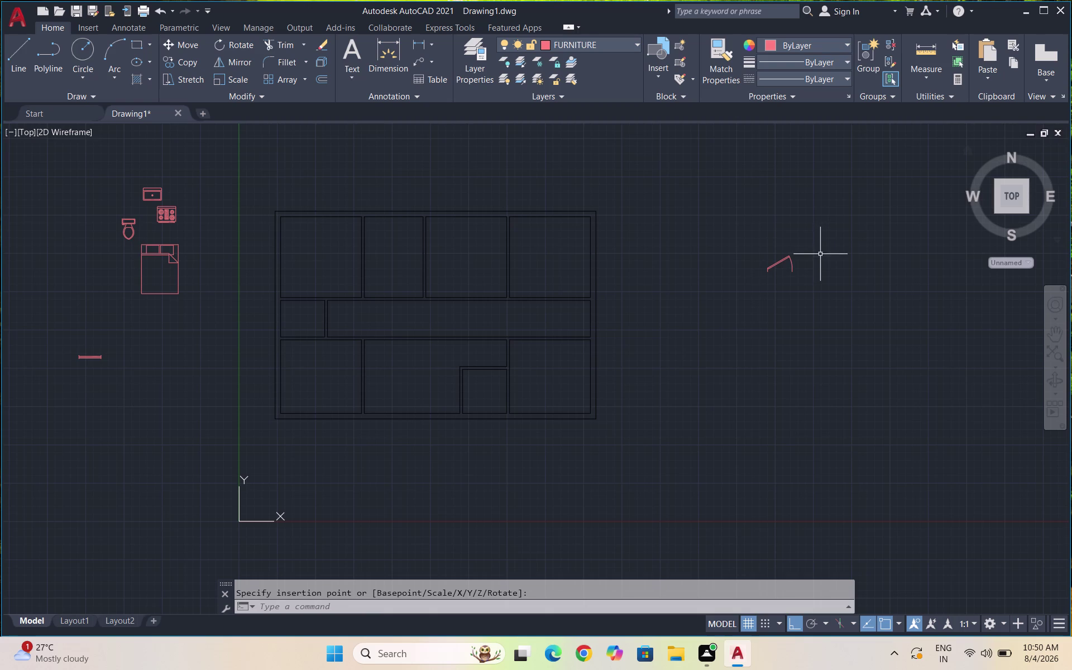
Rotate the tilted door symbol so it stands upright.
scroll(up, 3)
drag(833, 300, 780, 262)
click(714, 239)
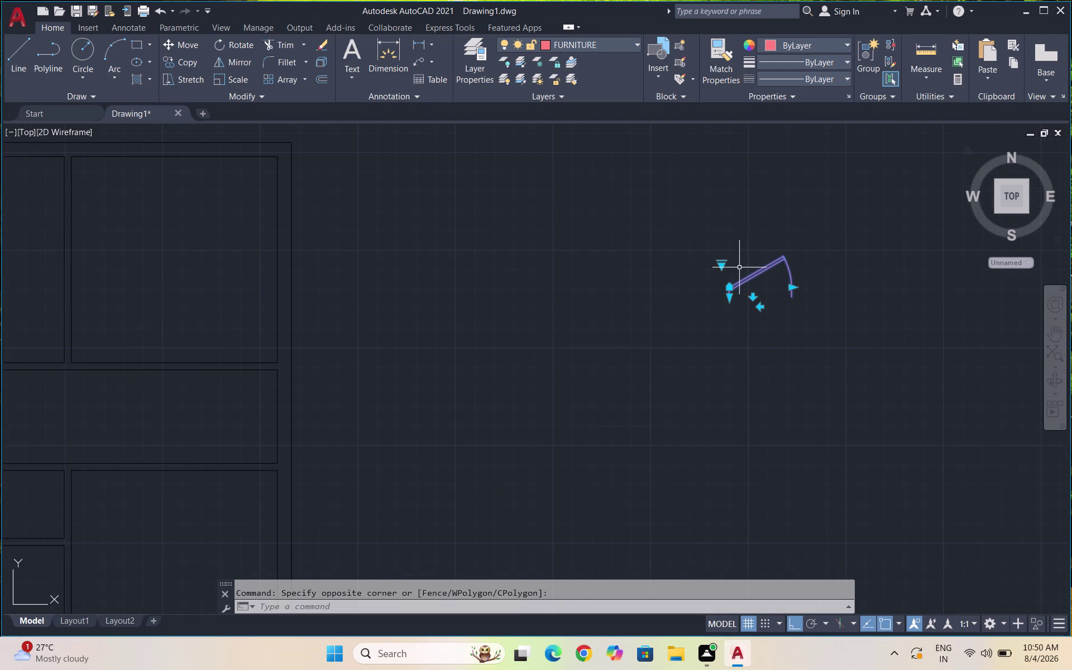
click(724, 265)
click(780, 319)
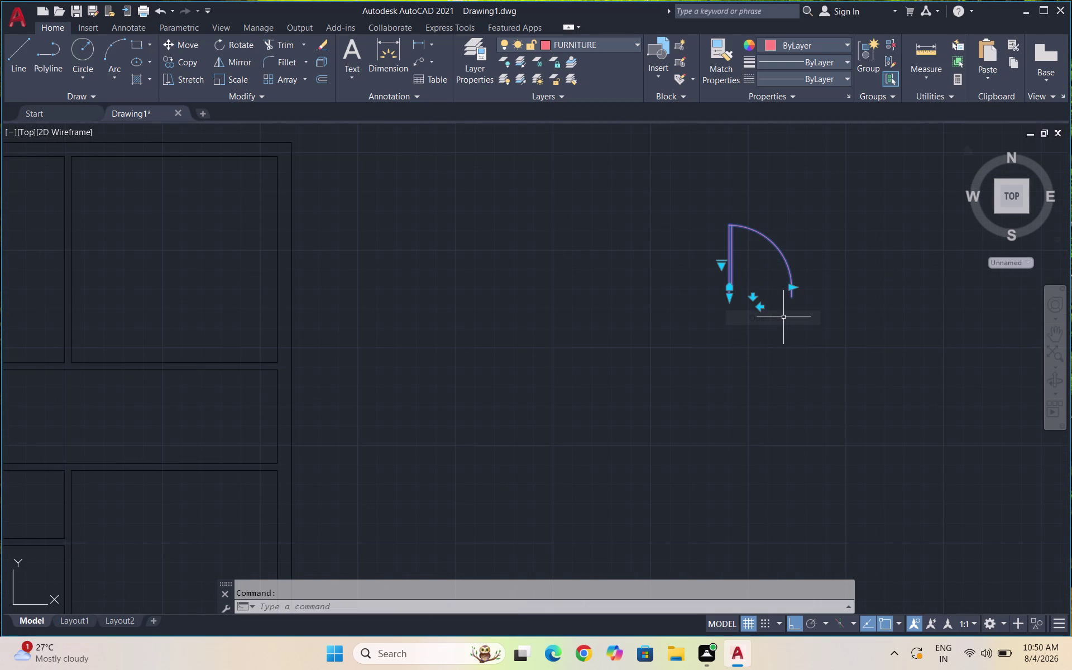
key(Escape)
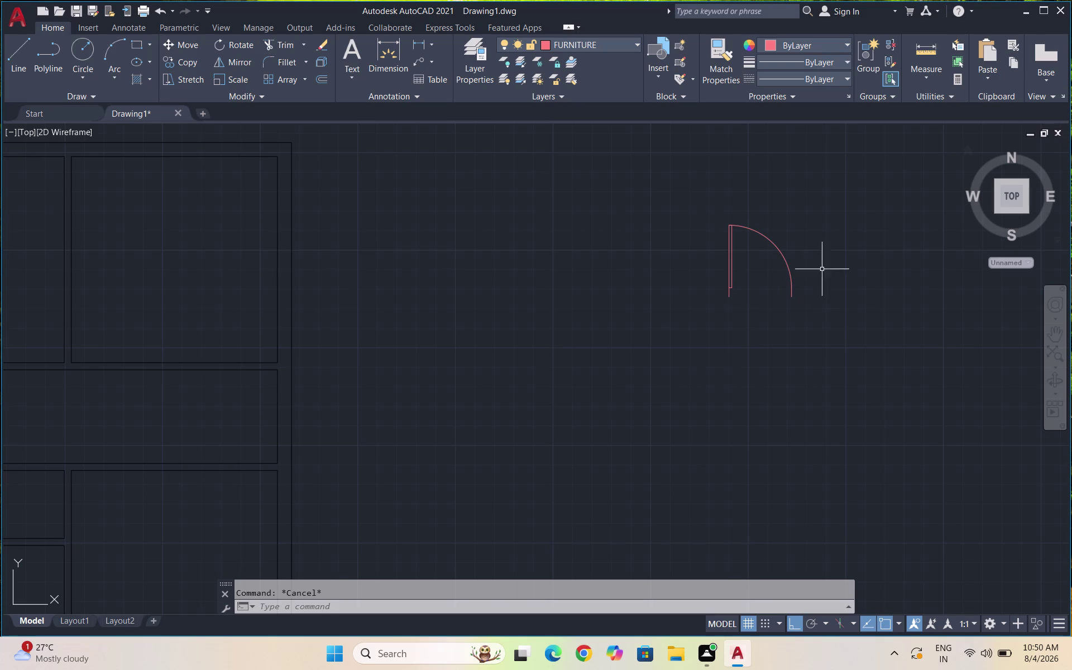
Measure the door's current width with MEASUREGEOM.
click(928, 50)
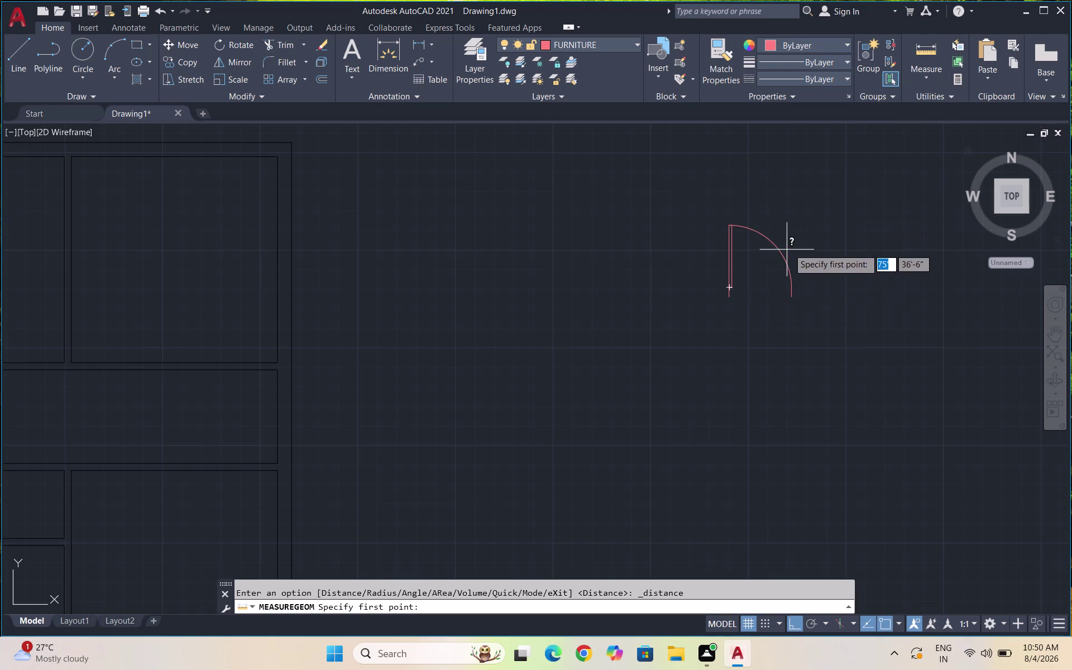
click(934, 79)
click(923, 98)
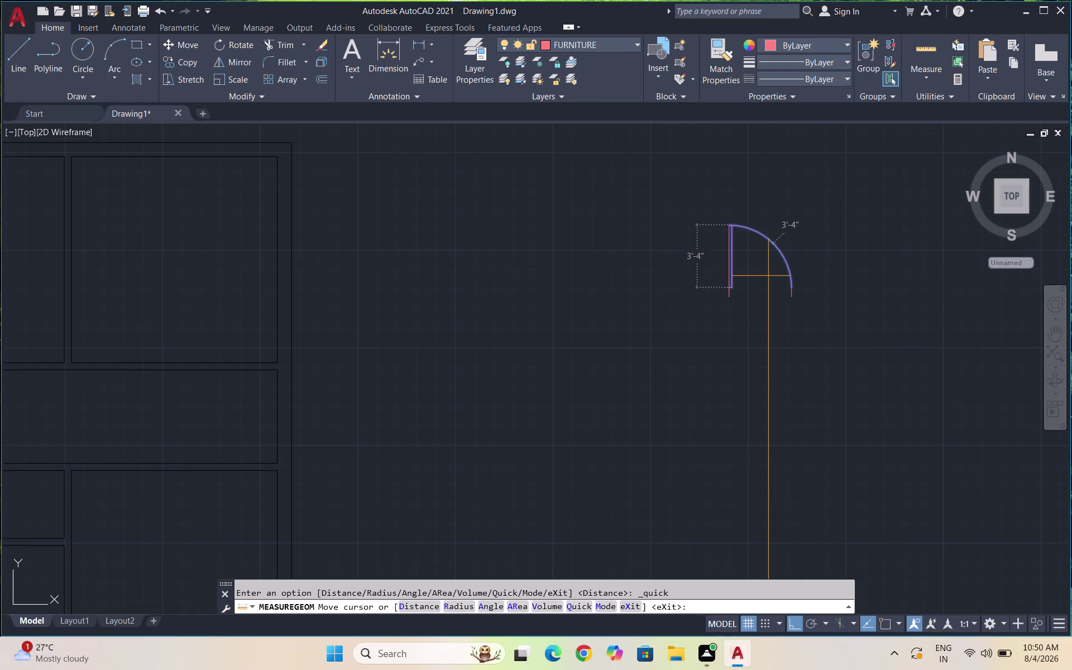
key(Escape)
Scale the door by reference, from hinge to arc end, to 3' and check the width.
click(777, 282)
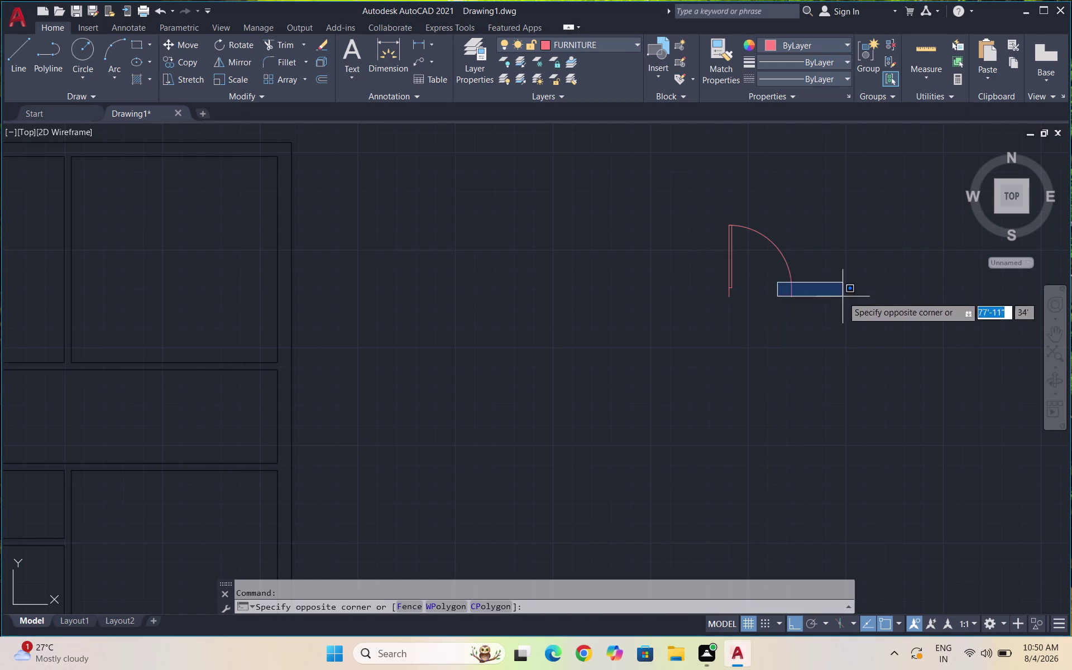
drag(763, 277, 754, 259)
drag(834, 300, 778, 256)
click(742, 217)
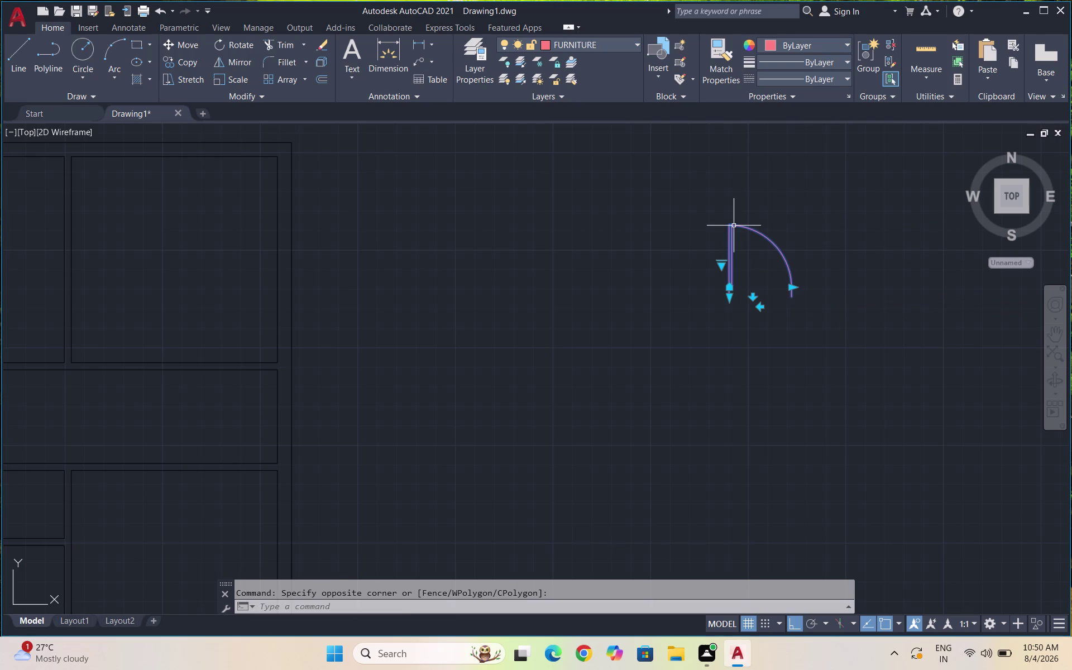
text(SC)
key(Return)
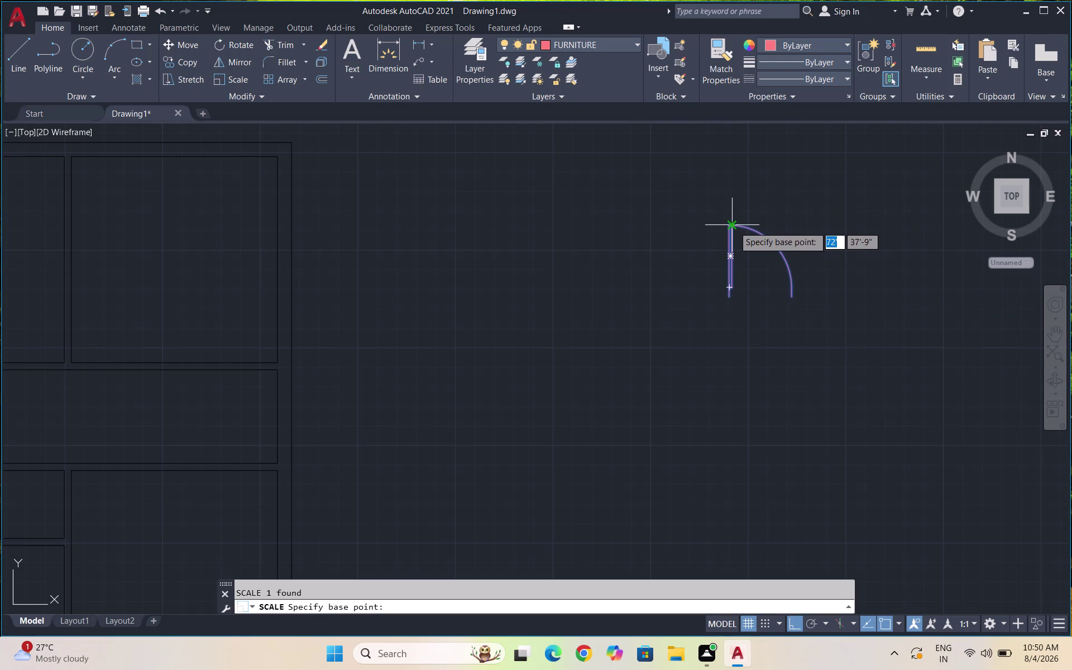
click(728, 300)
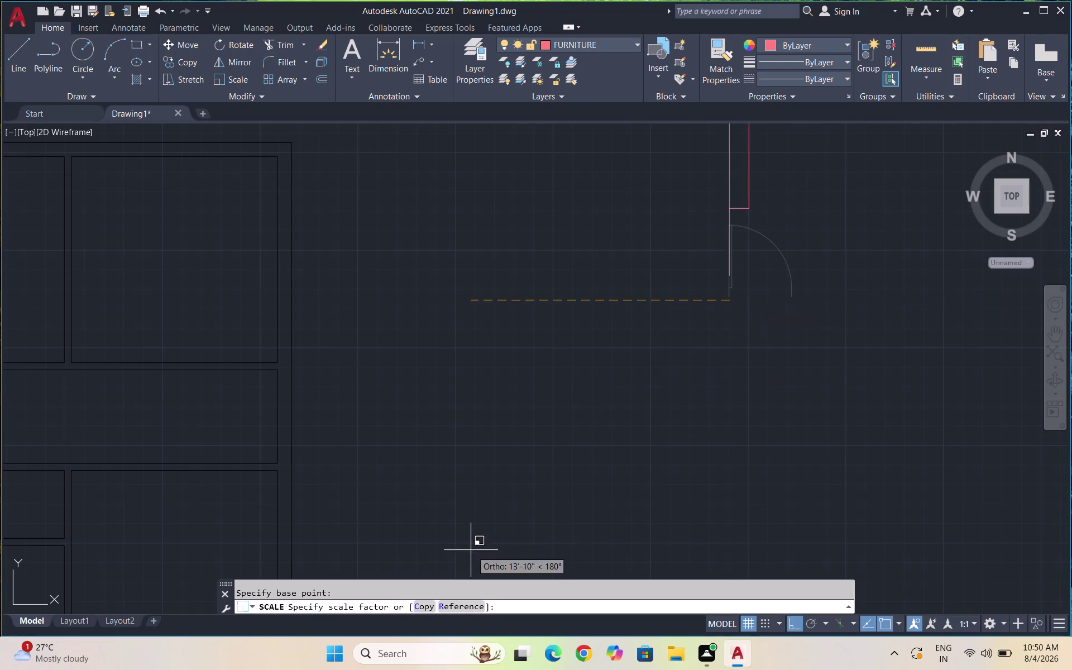
click(459, 603)
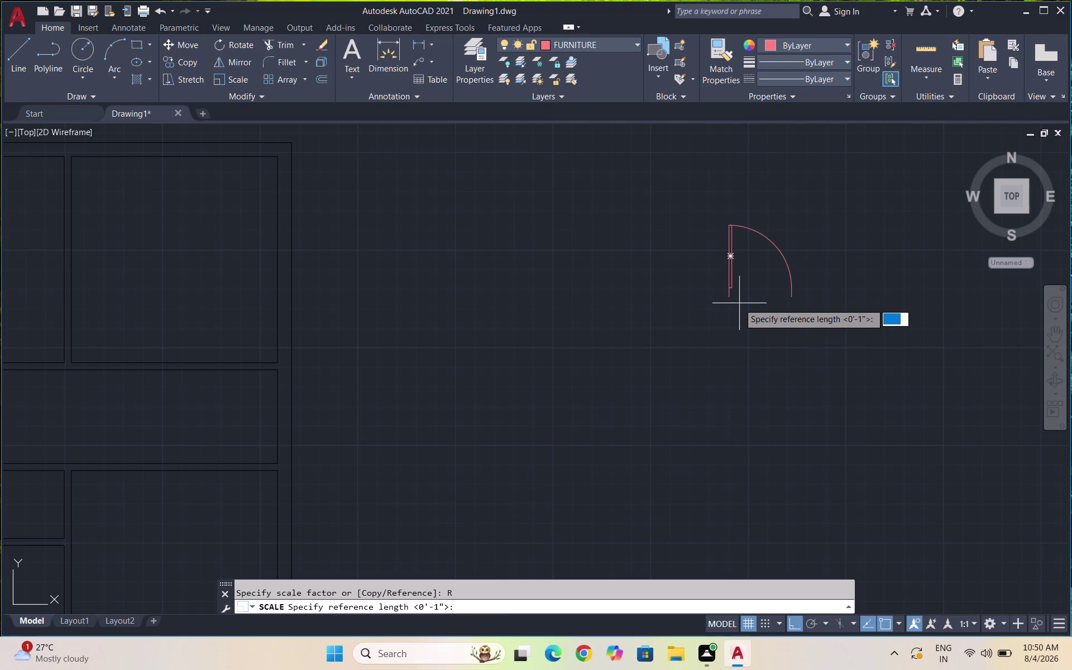
click(731, 298)
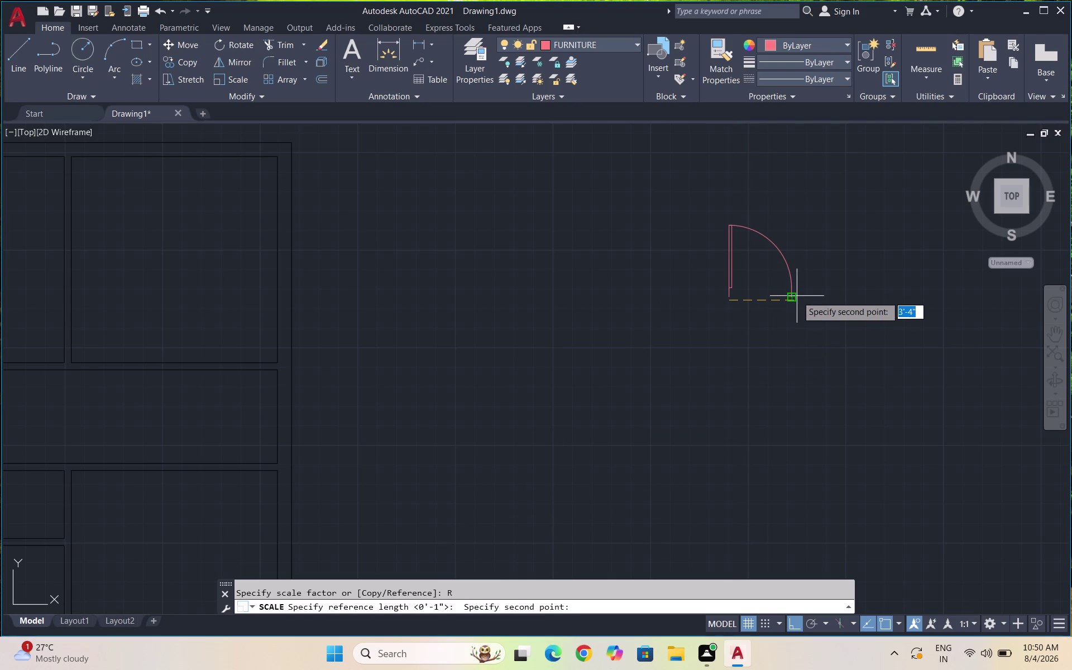
click(796, 296)
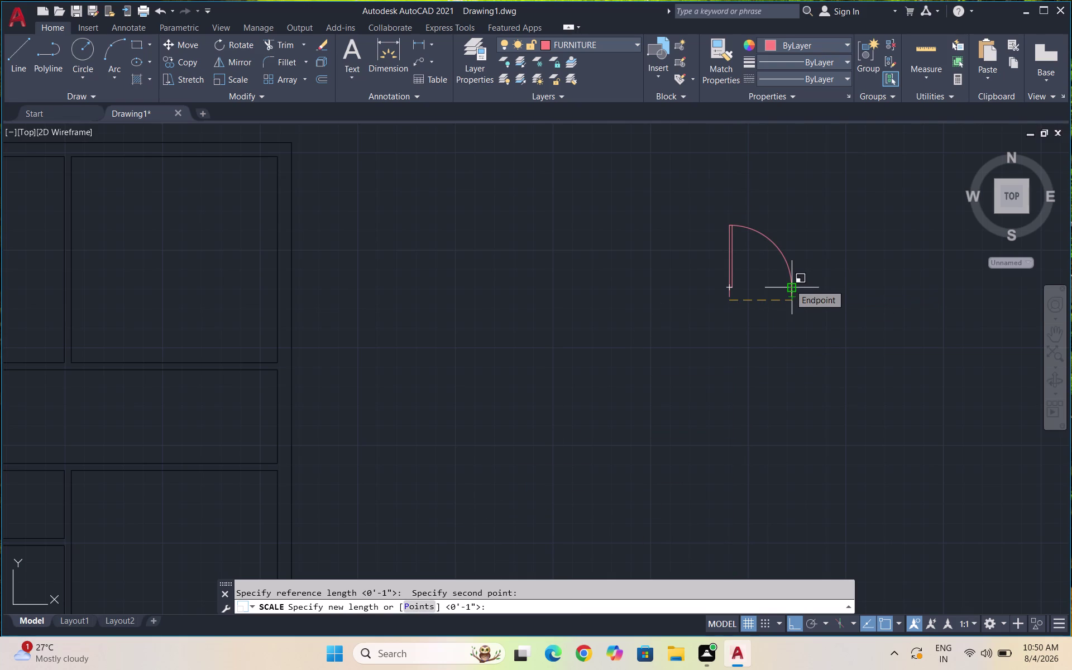
text(3')
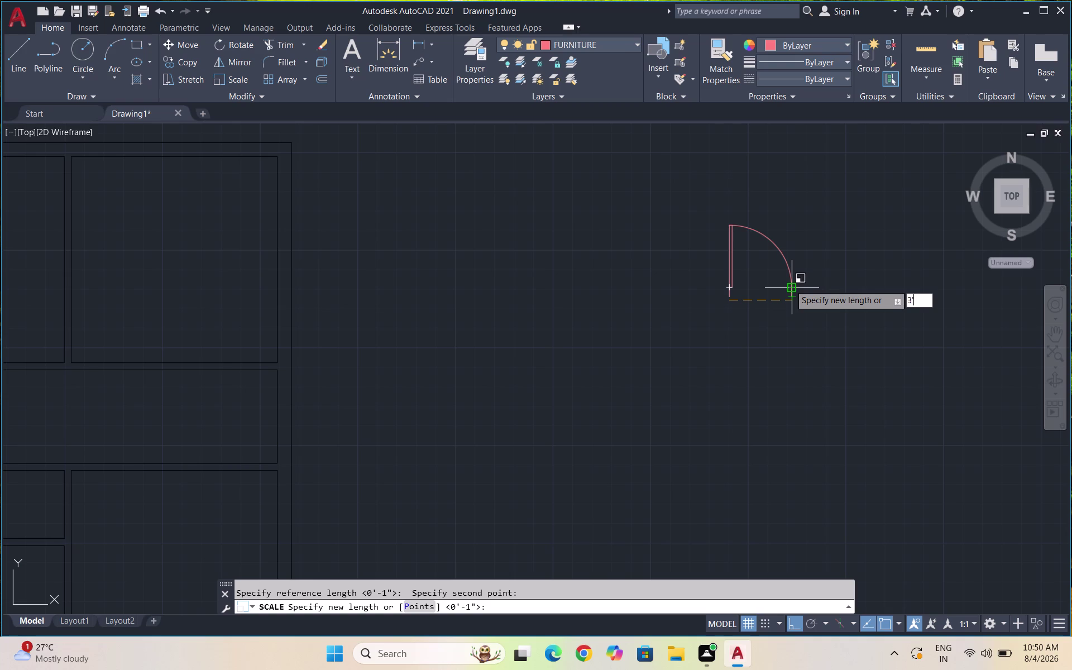
key(Return)
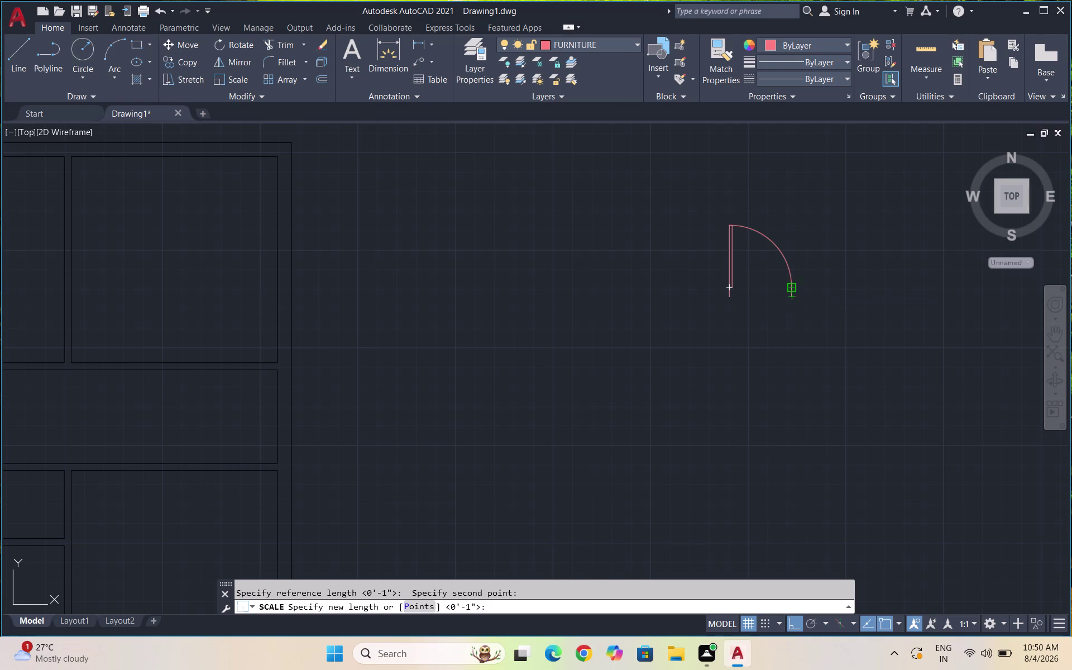
click(928, 62)
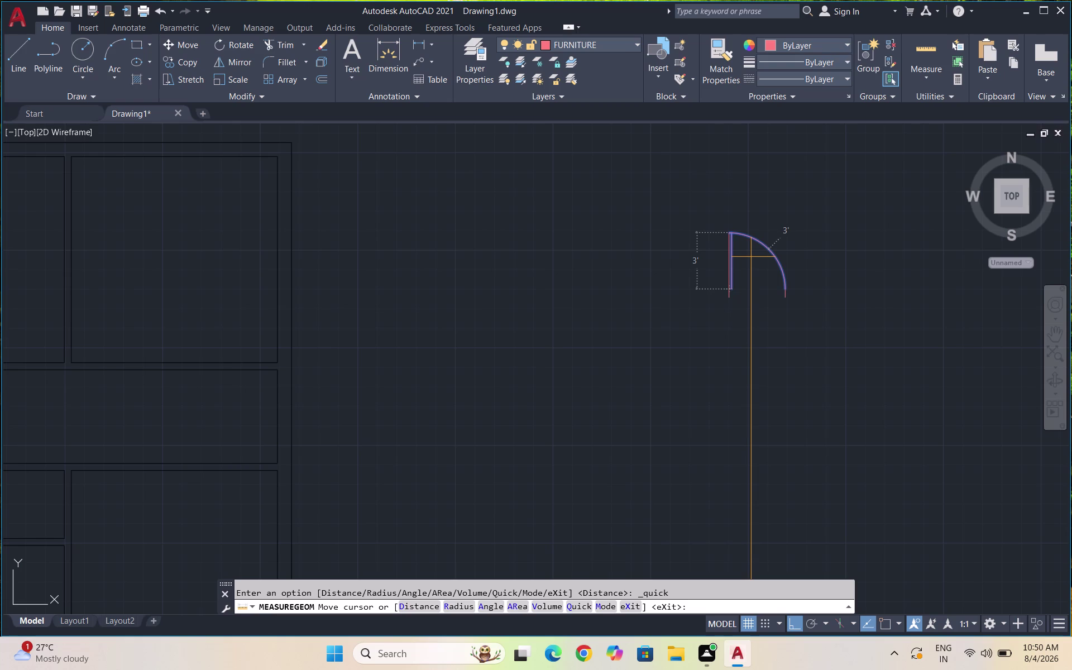
key(Escape)
drag(817, 316, 782, 282)
click(712, 222)
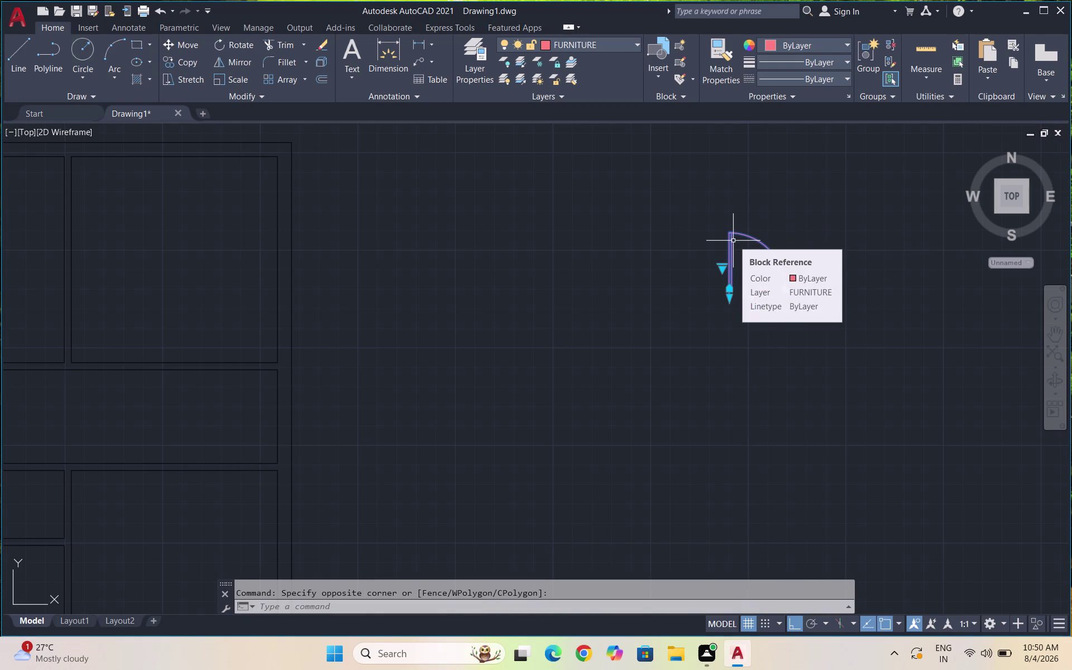
text(SC)
key(Return)
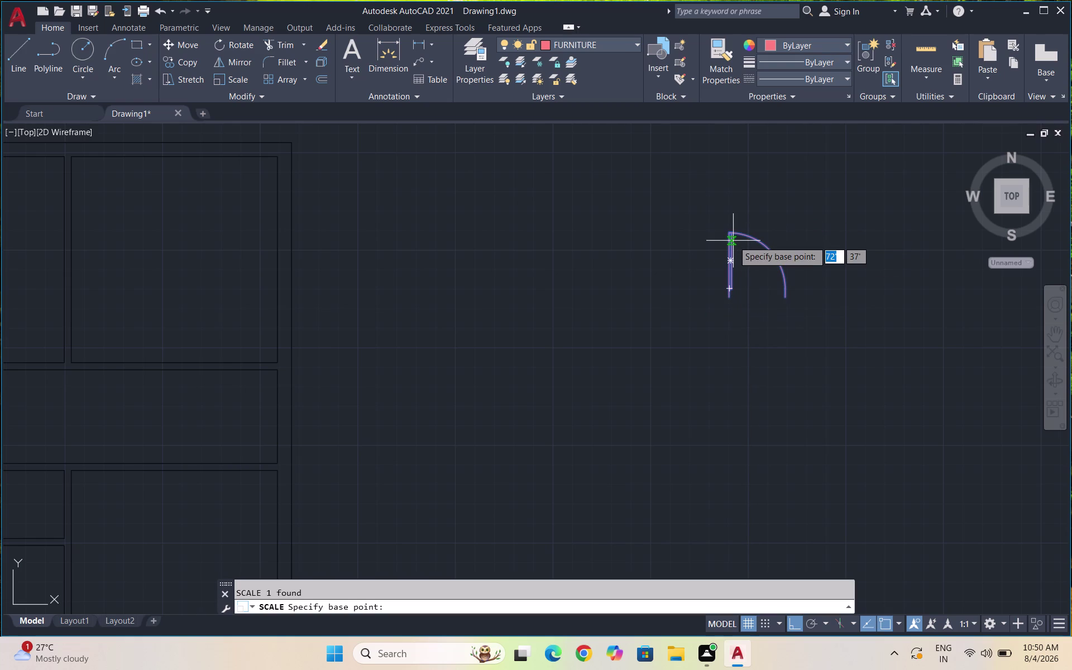
click(729, 300)
click(473, 608)
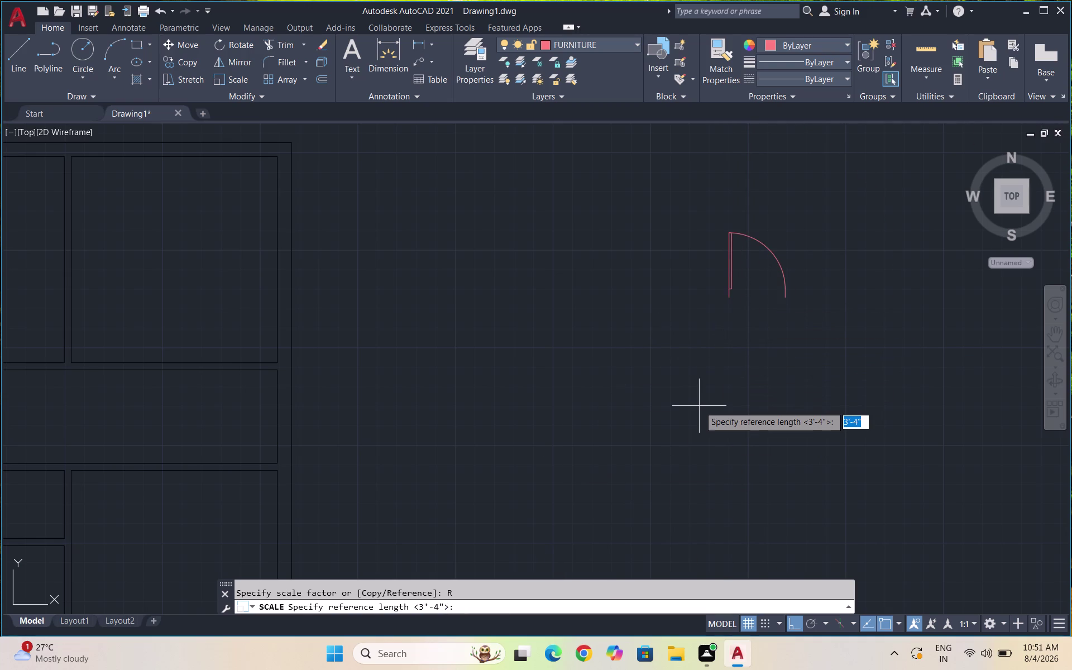
key(3)
key(apostrophe)
key(shift+asterisk)
key(7)
key(apostrophe)
key(Return)
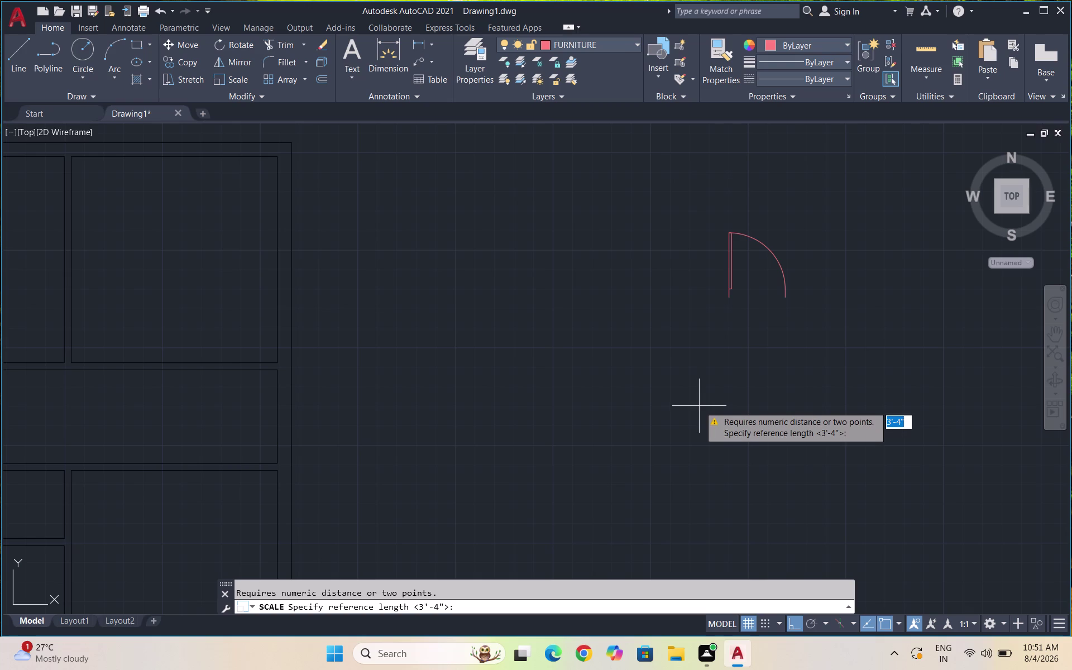
key(Escape)
drag(802, 319, 772, 295)
click(705, 228)
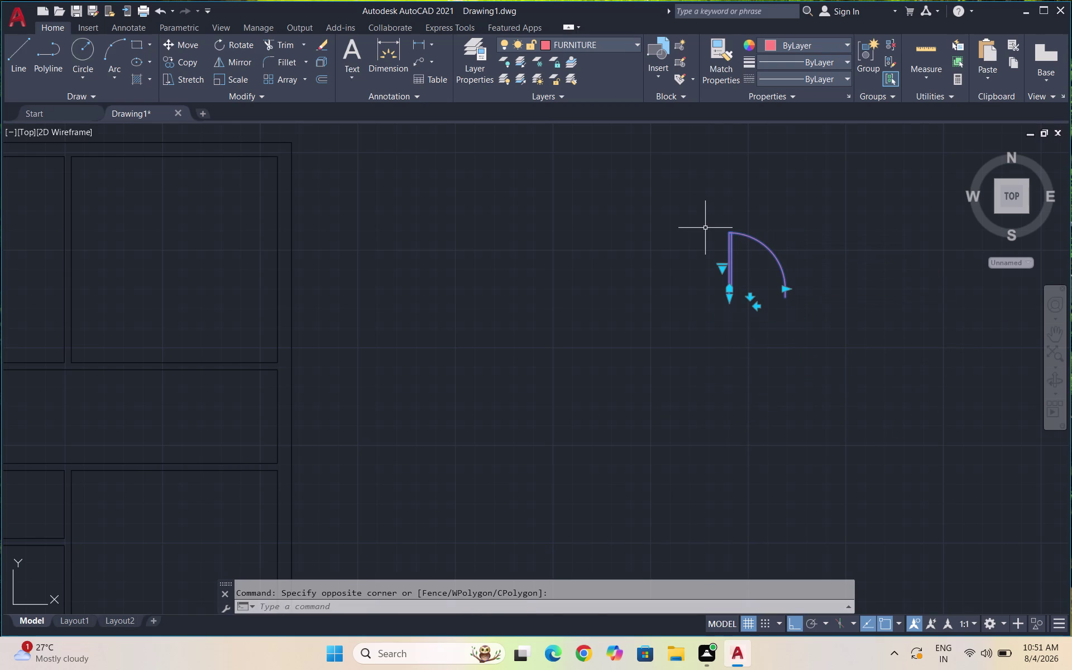
Copy the door to a spot left of the original.
text(CO)
key(Return)
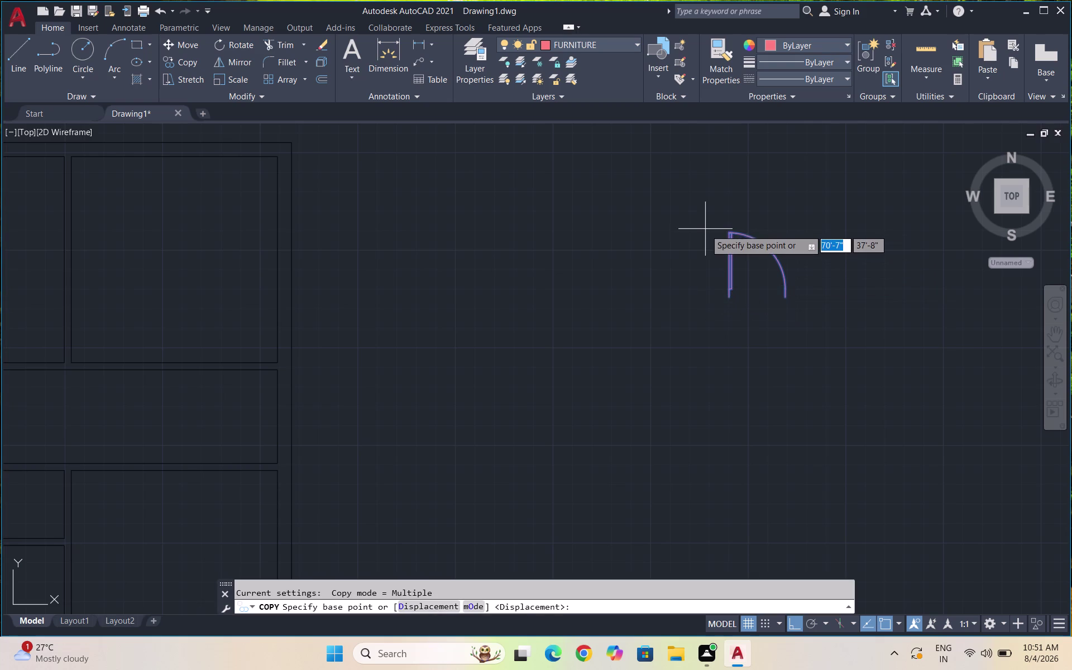
click(729, 298)
click(579, 289)
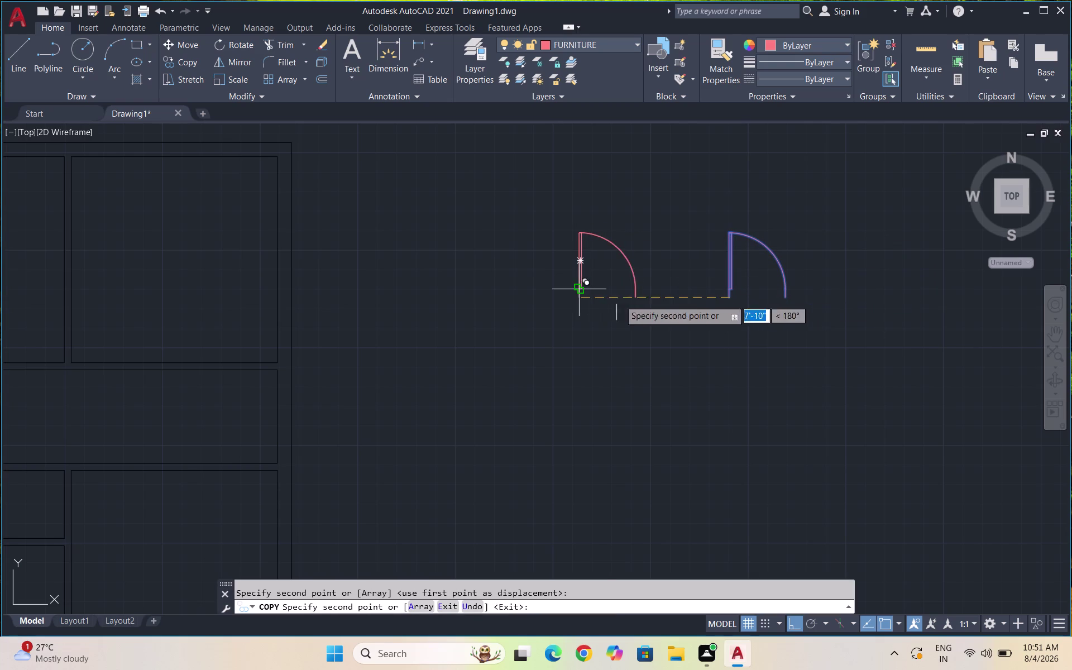
key(Escape)
Scale the door copy by reference, from hinge to arc end, to 2'6".
drag(668, 328, 576, 231)
click(514, 143)
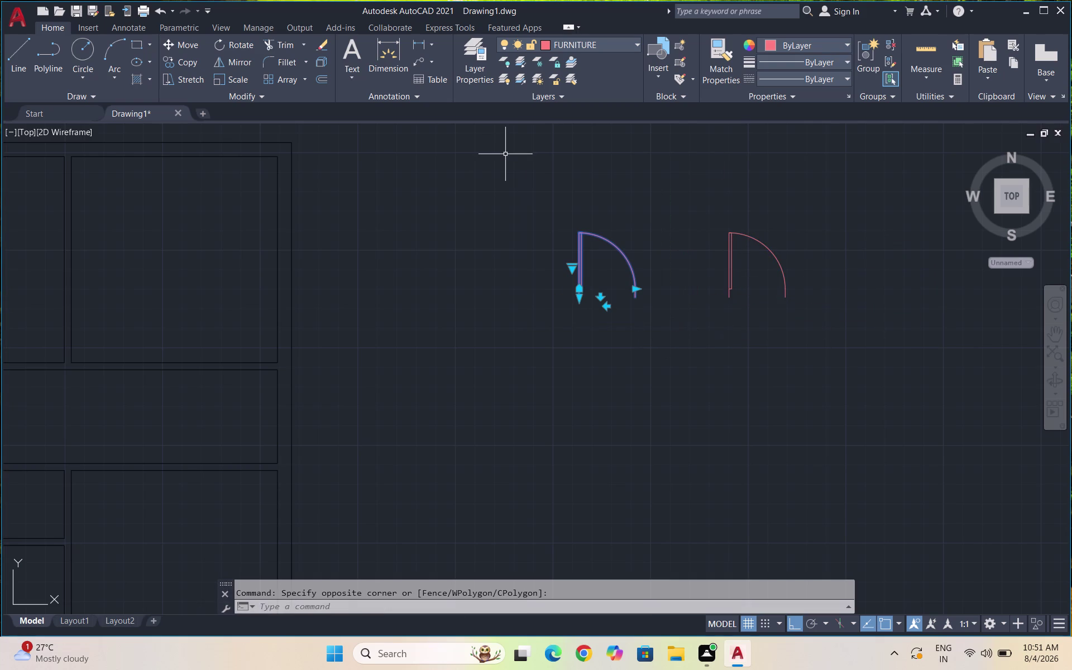
text(SC)
key(Return)
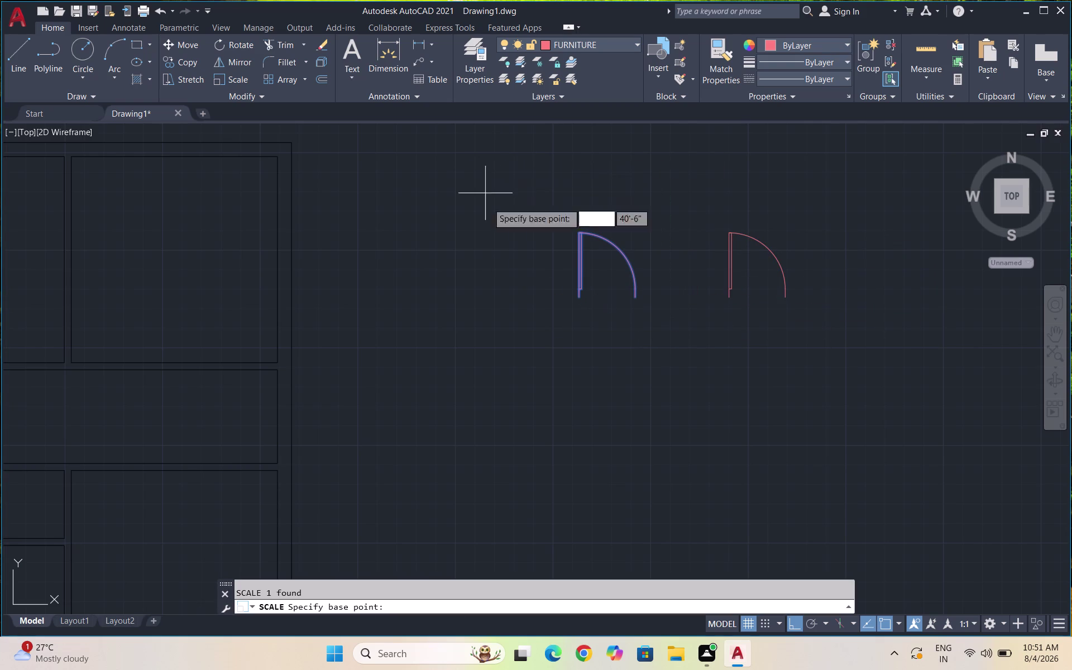
click(582, 296)
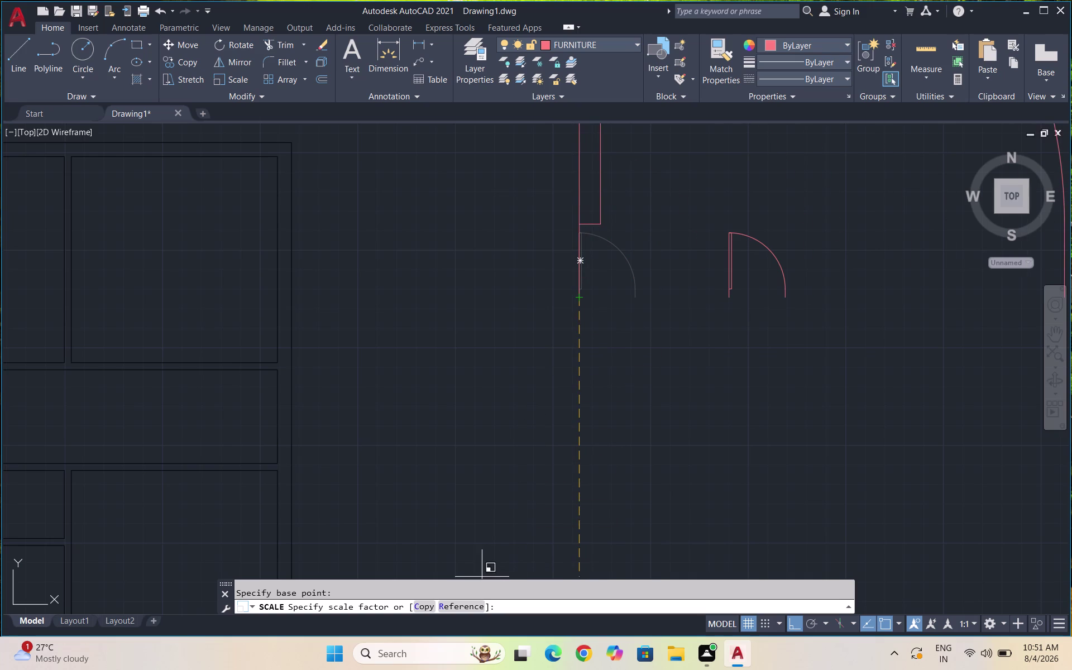
click(463, 605)
click(577, 297)
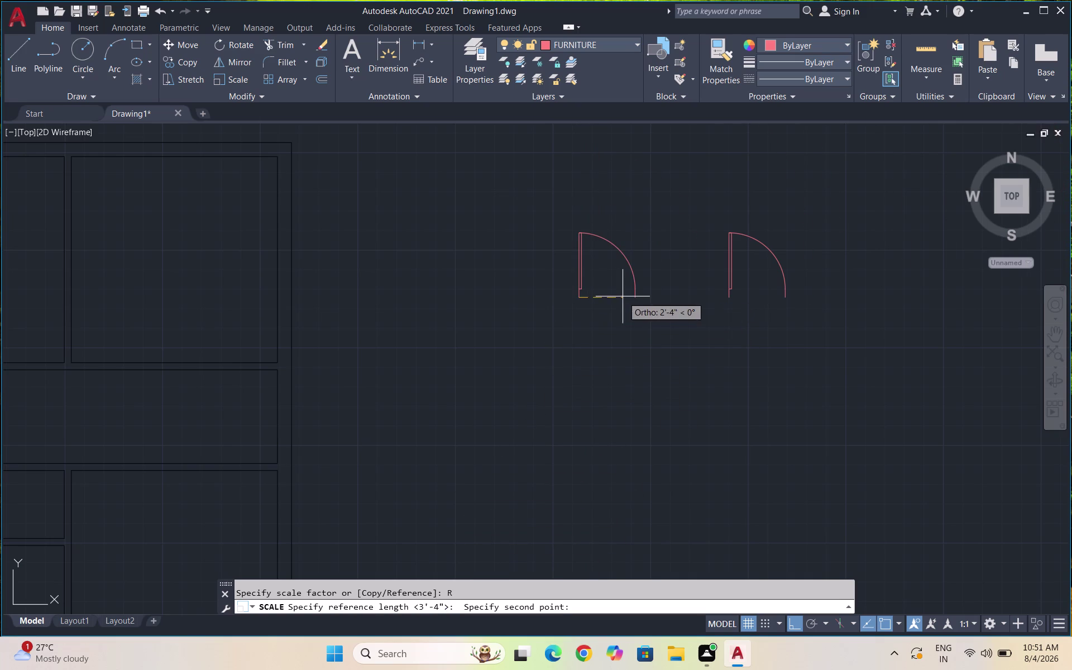
click(639, 298)
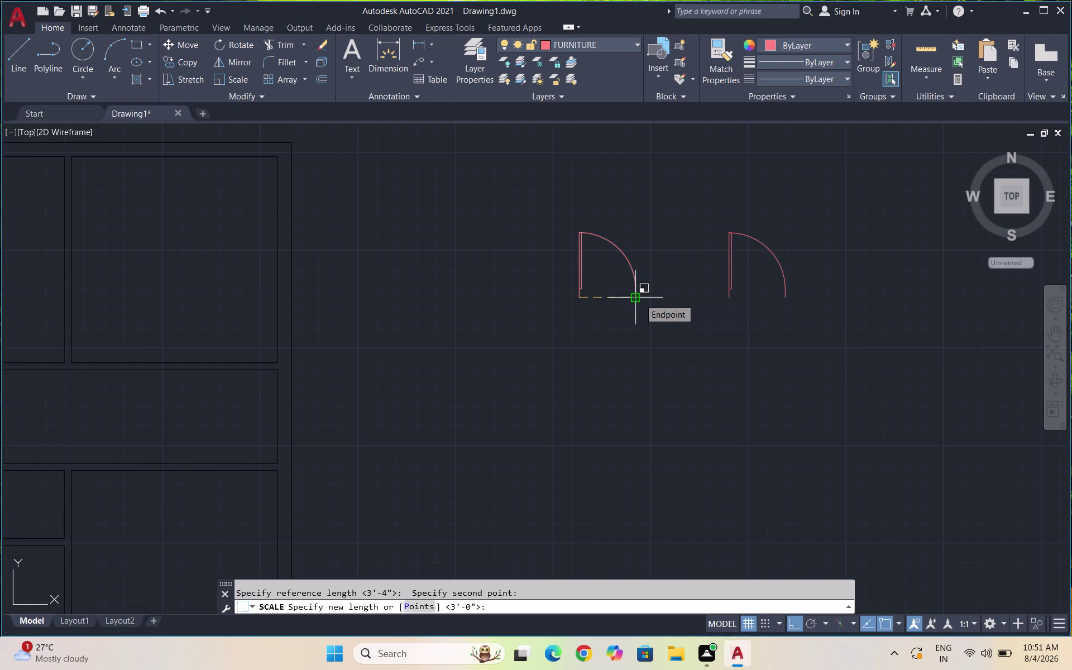
text(2'6")
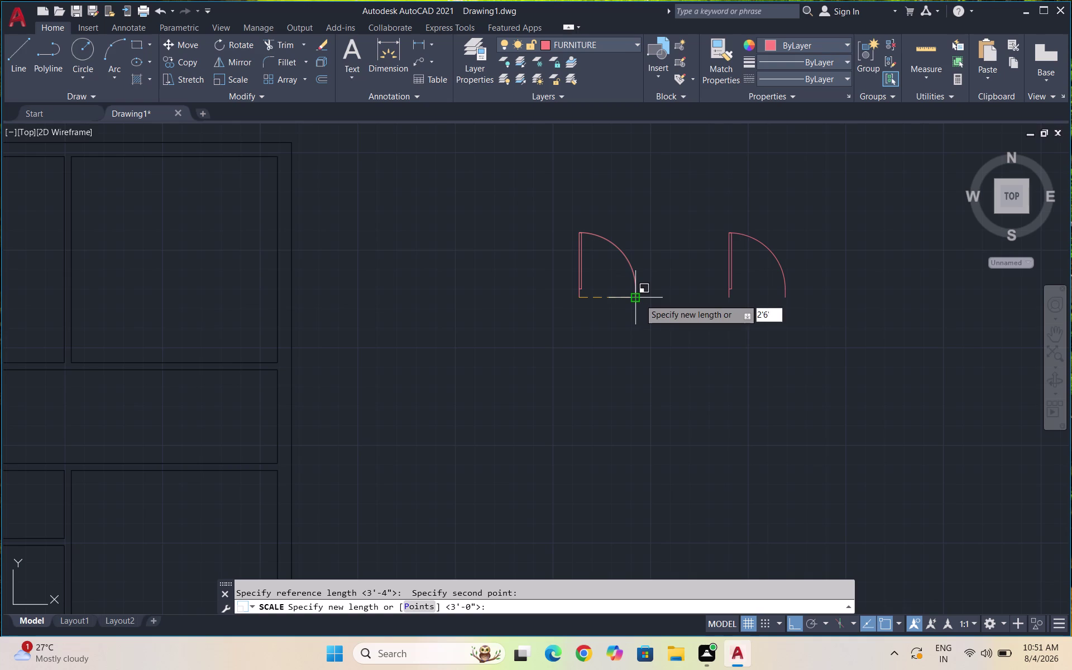
key(Return)
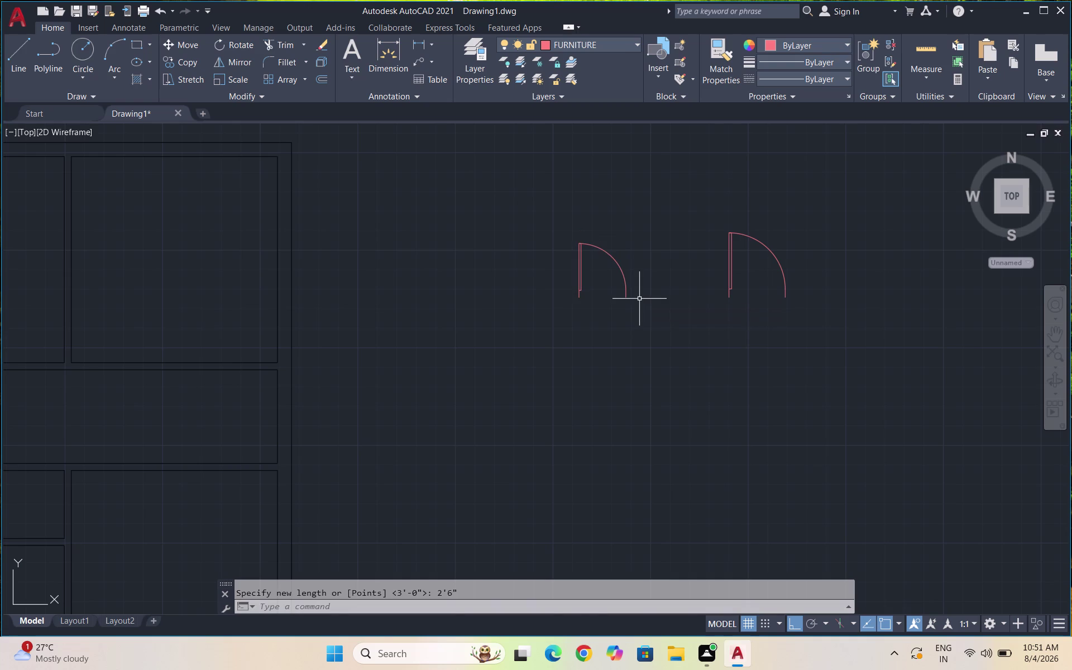
scroll(down, 3)
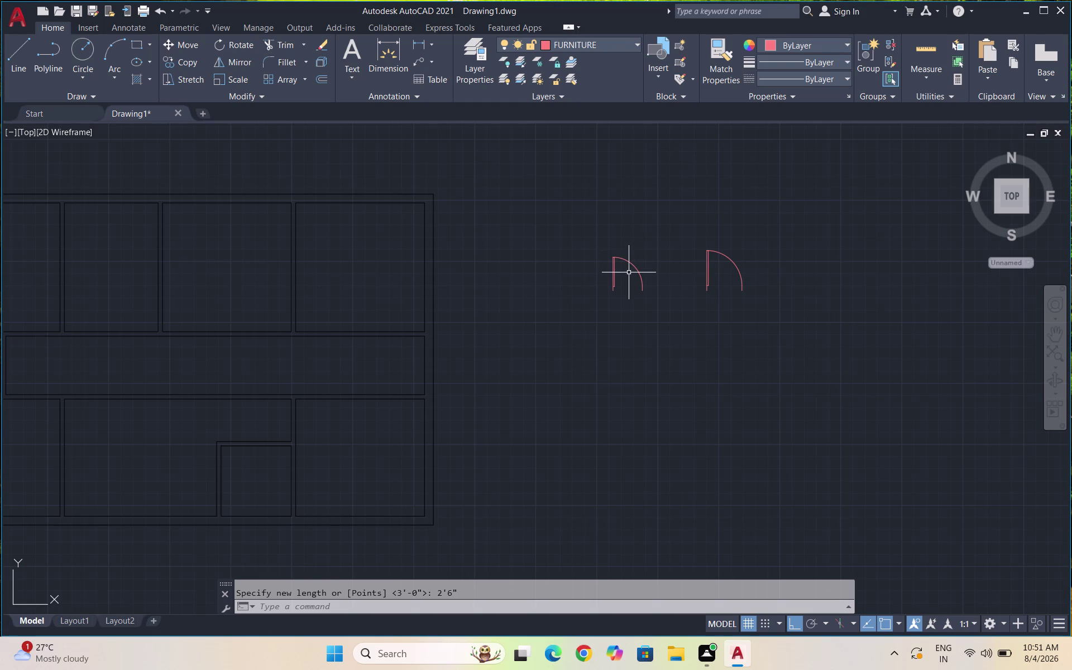
Mirror the smaller door about a vertical line, keeping the original.
click(648, 309)
click(595, 243)
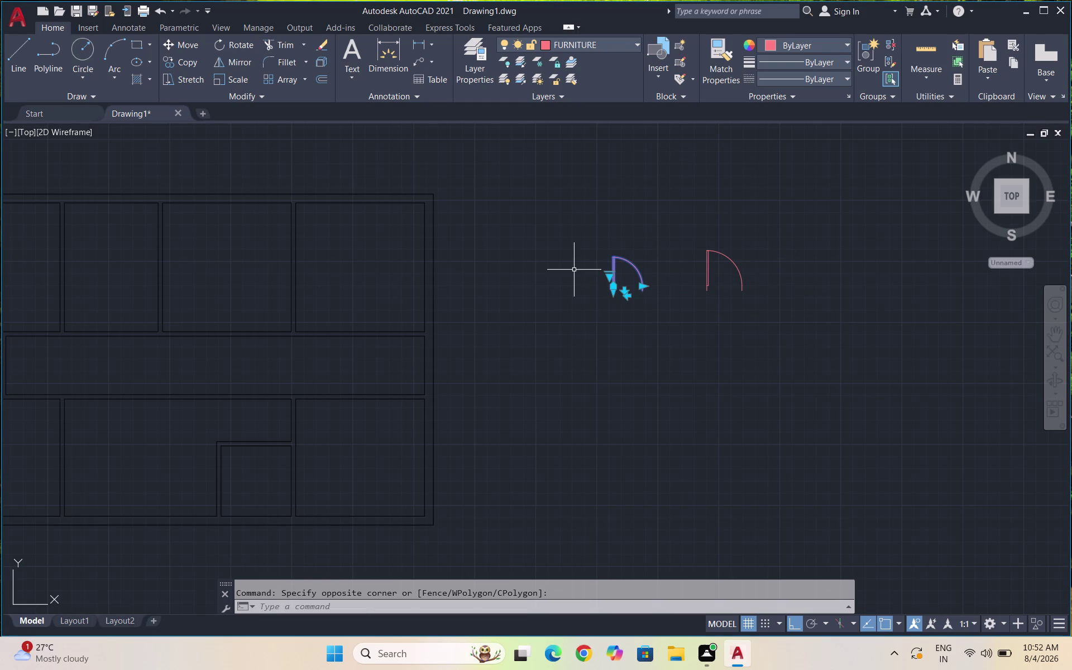
text(MI)
key(Return)
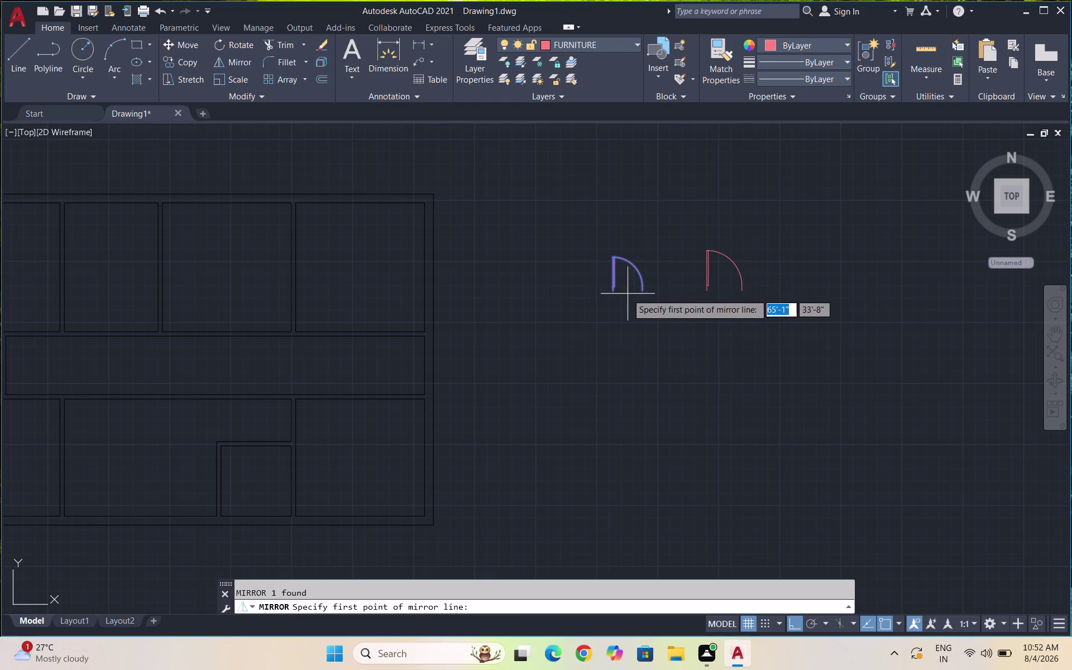
click(609, 291)
click(609, 257)
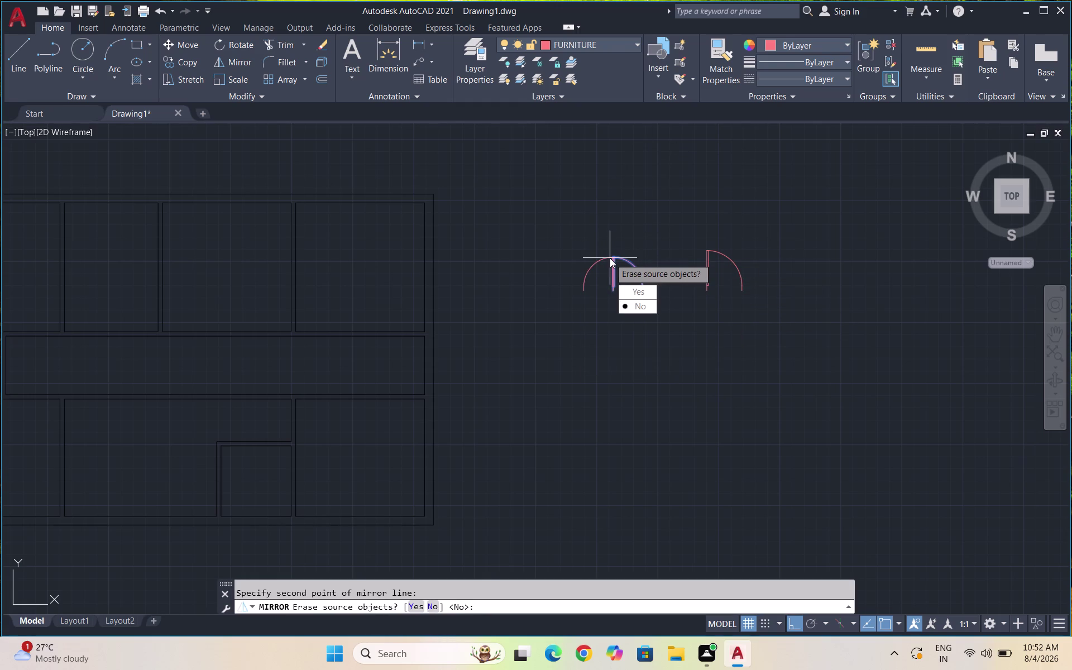
drag(625, 303, 609, 258)
drag(599, 271, 597, 266)
Move the mirrored door below the other two door symbols.
click(583, 249)
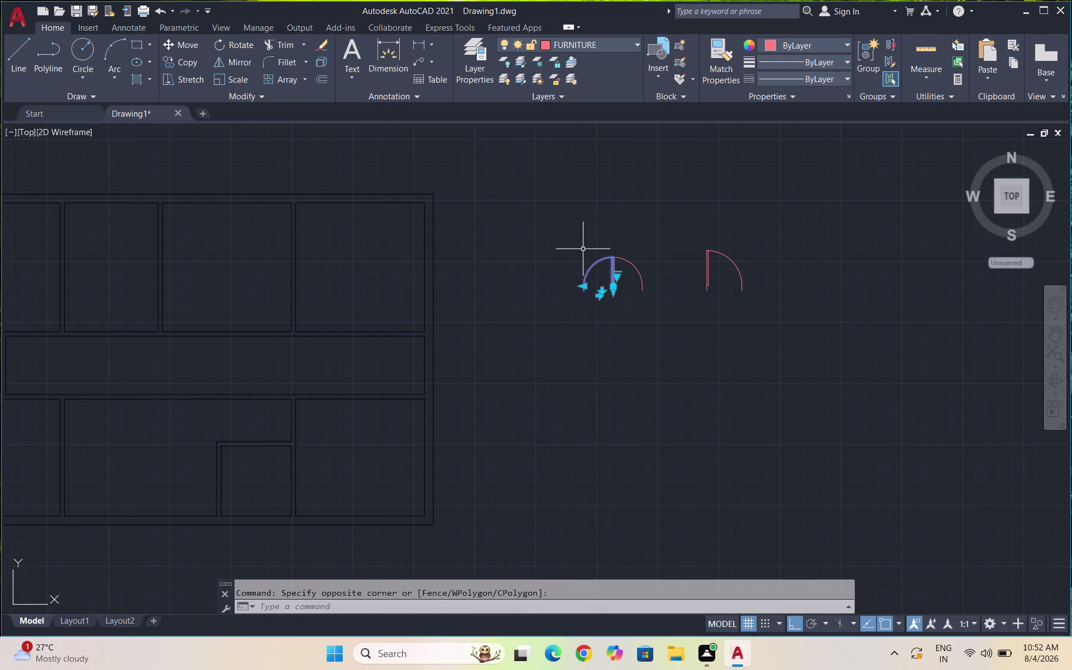
key(m)
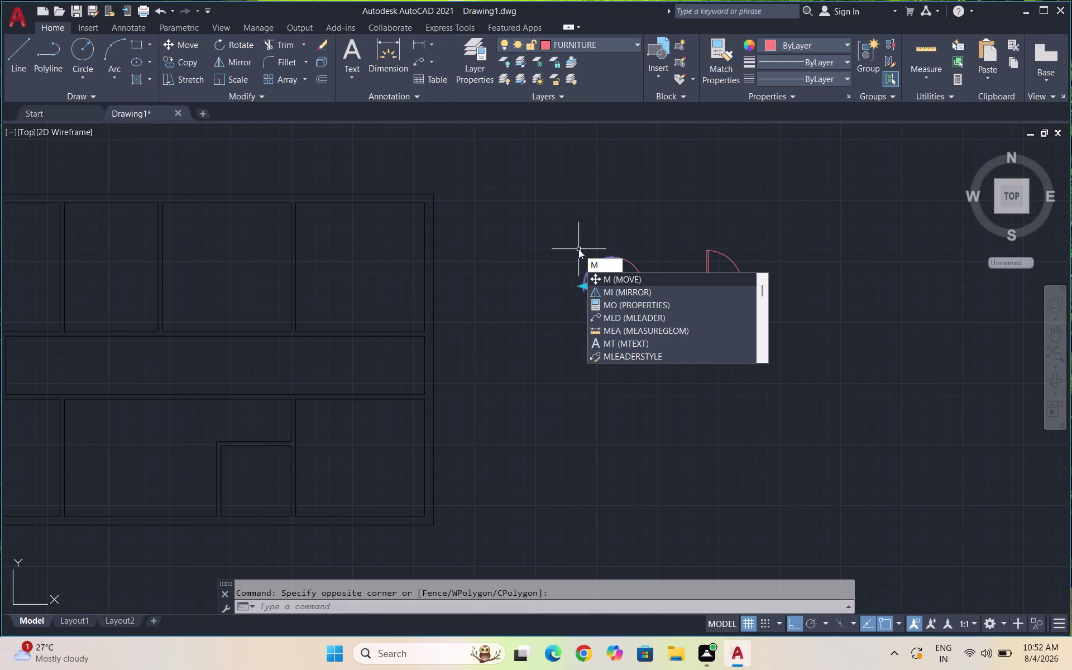
key(Return)
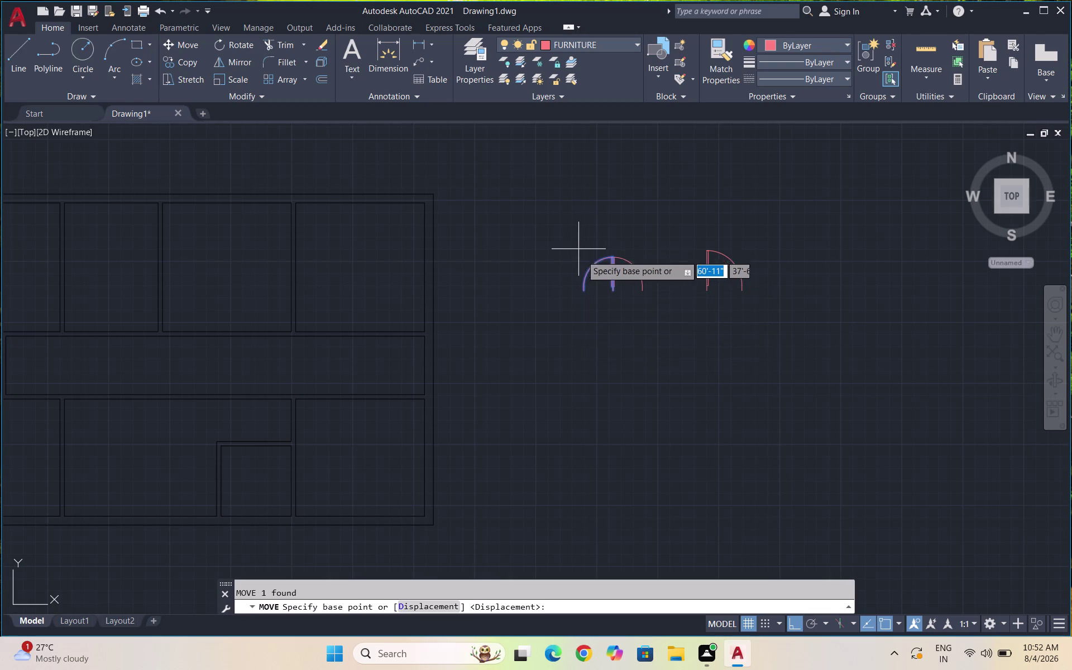
scroll(up, 3)
drag(647, 275, 654, 268)
scroll(down, 3)
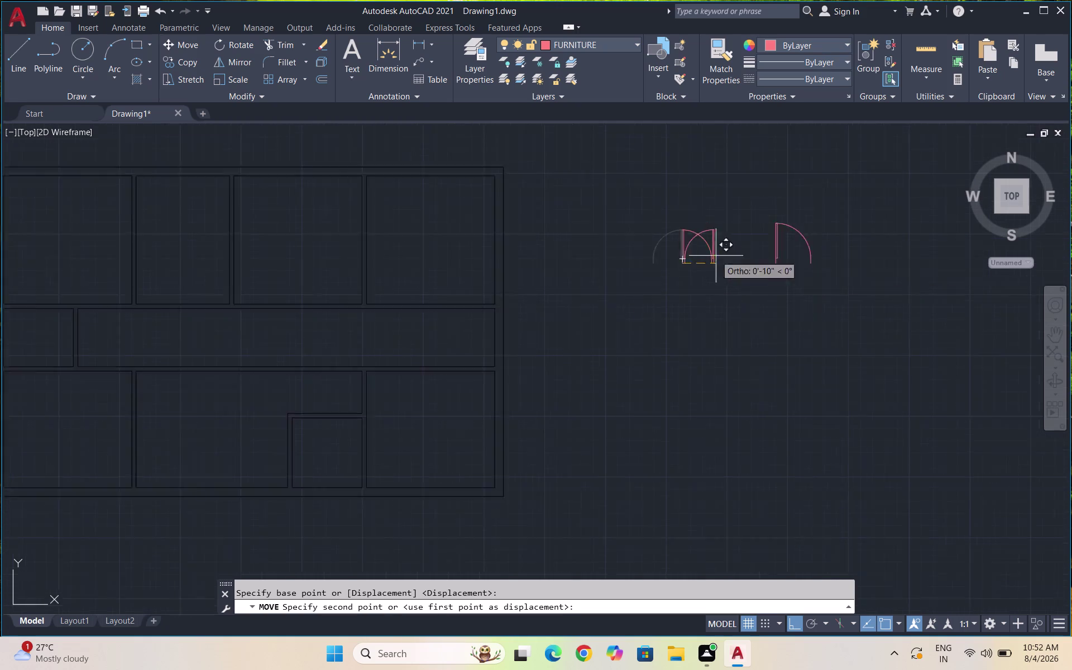
scroll(down, 3)
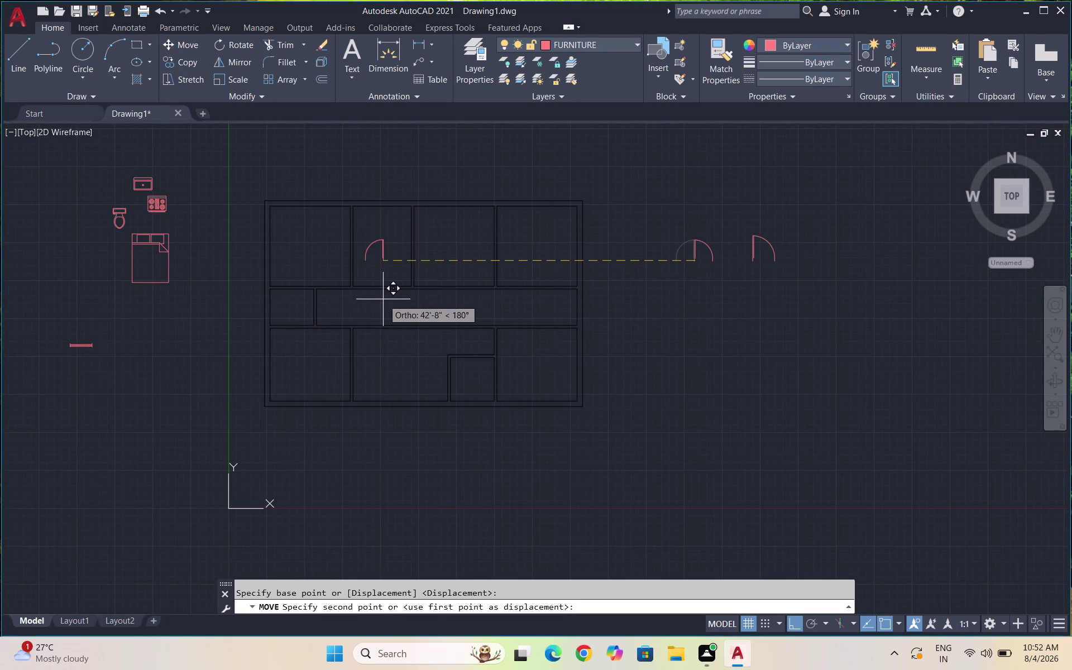
click(680, 320)
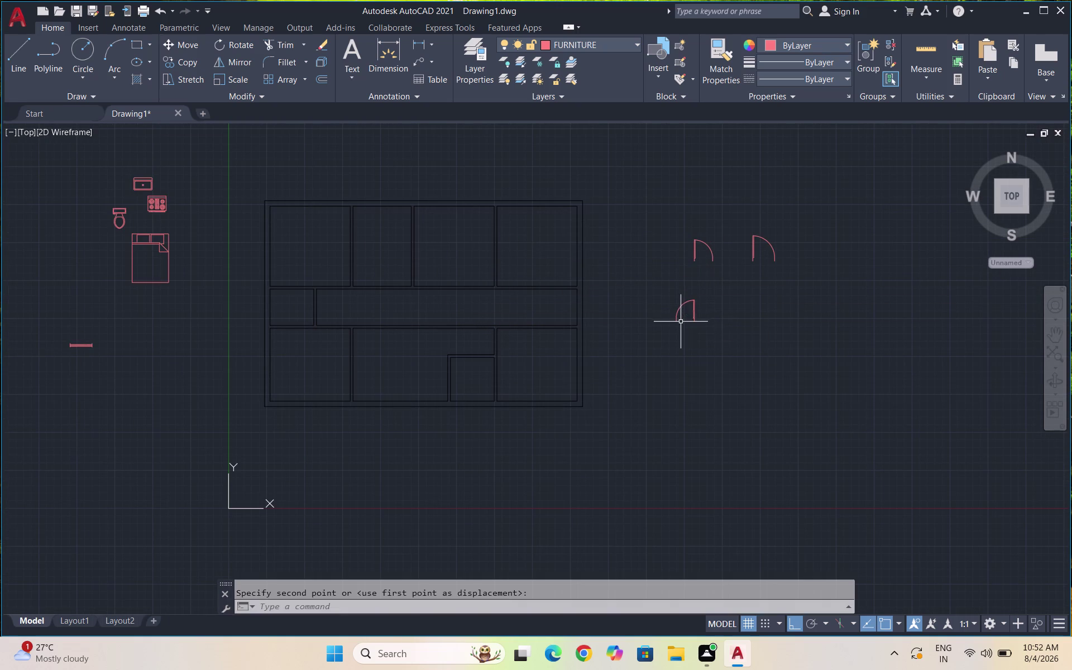
drag(773, 332, 743, 335)
Put the three door swings on layer D.
click(671, 206)
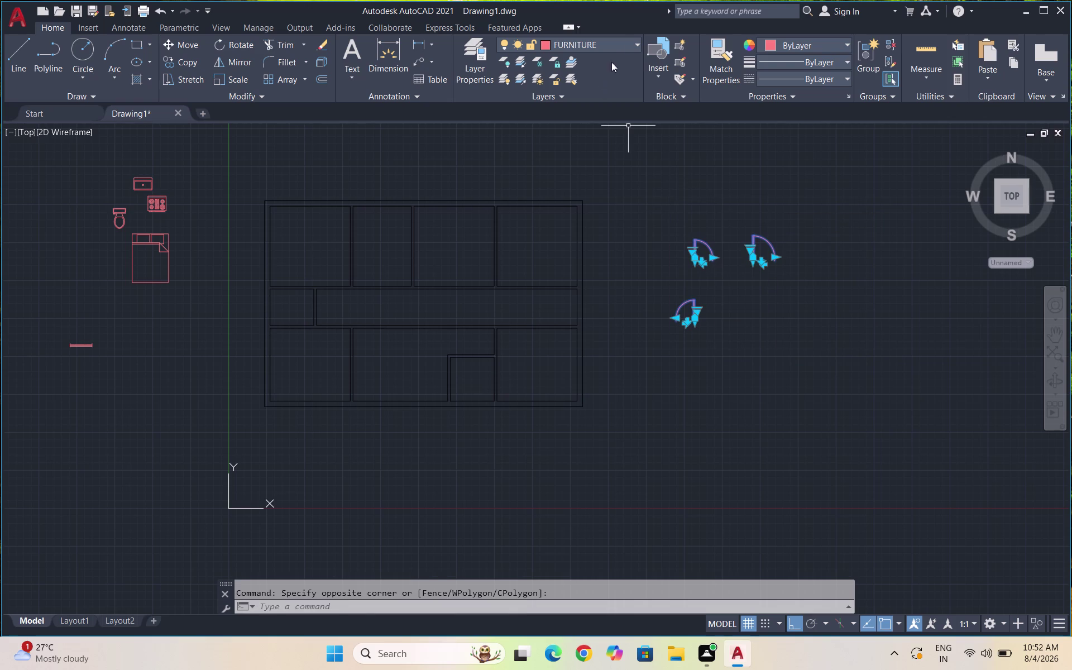
click(630, 36)
click(611, 42)
click(611, 42)
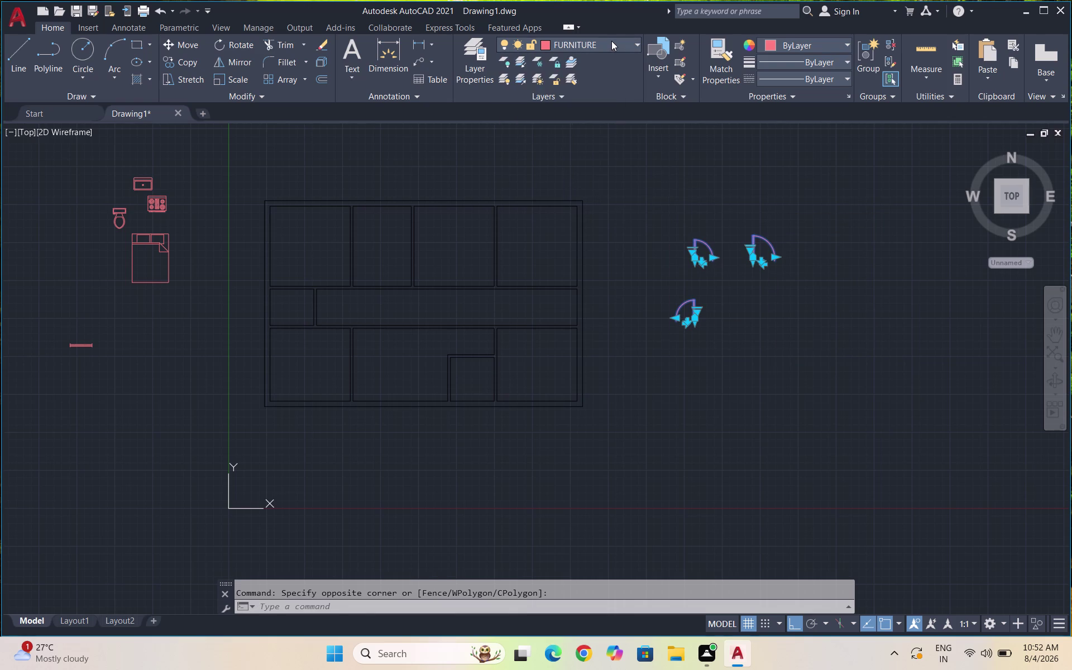
click(612, 40)
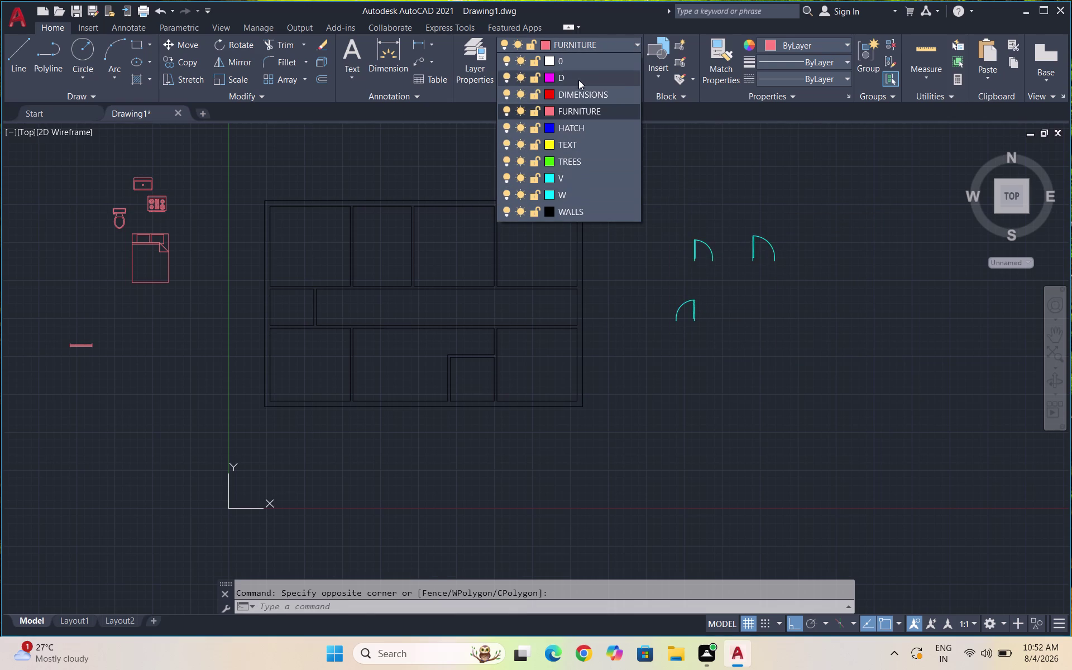
click(579, 77)
key(Escape)
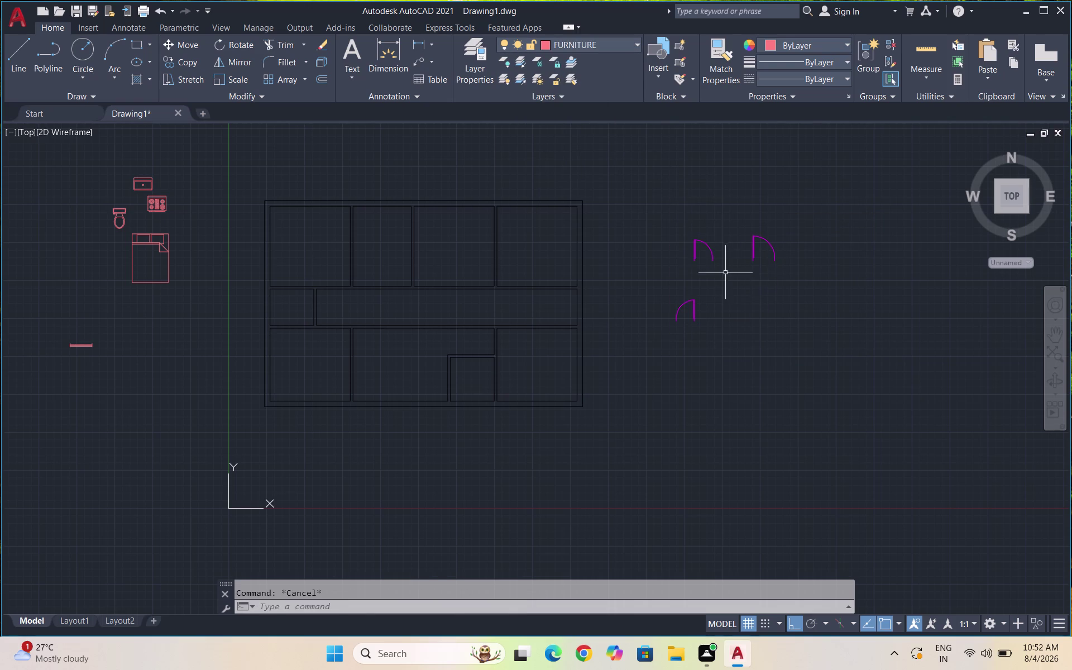
Copy the lower door from its hinge into a wall opening of the plan.
drag(703, 321, 676, 302)
click(668, 290)
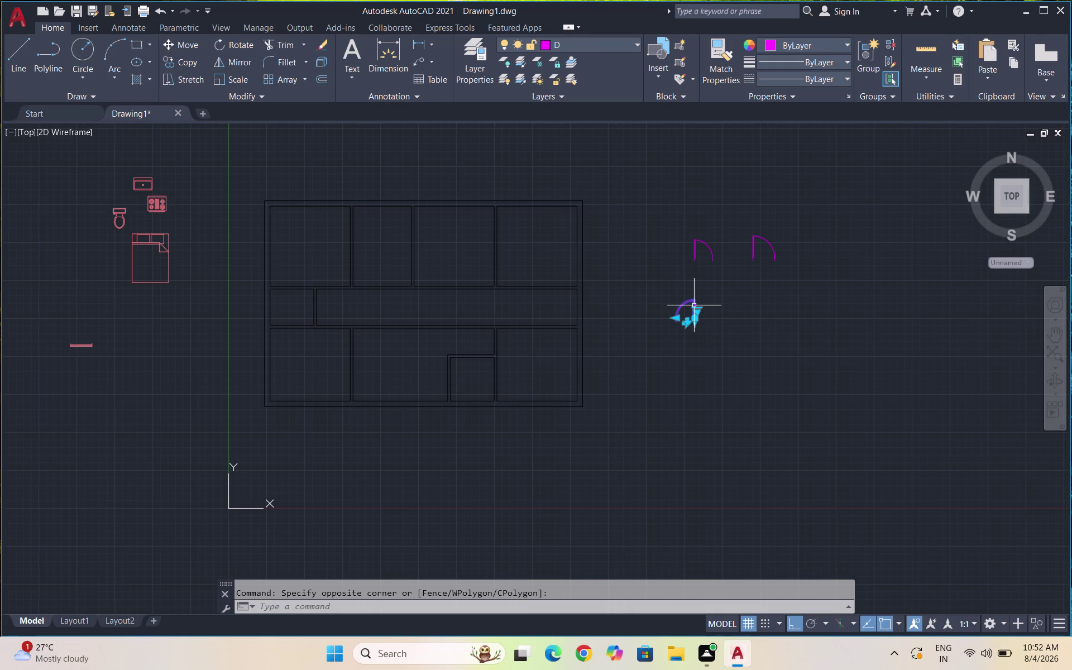
text(CO)
key(Return)
scroll(up, 3)
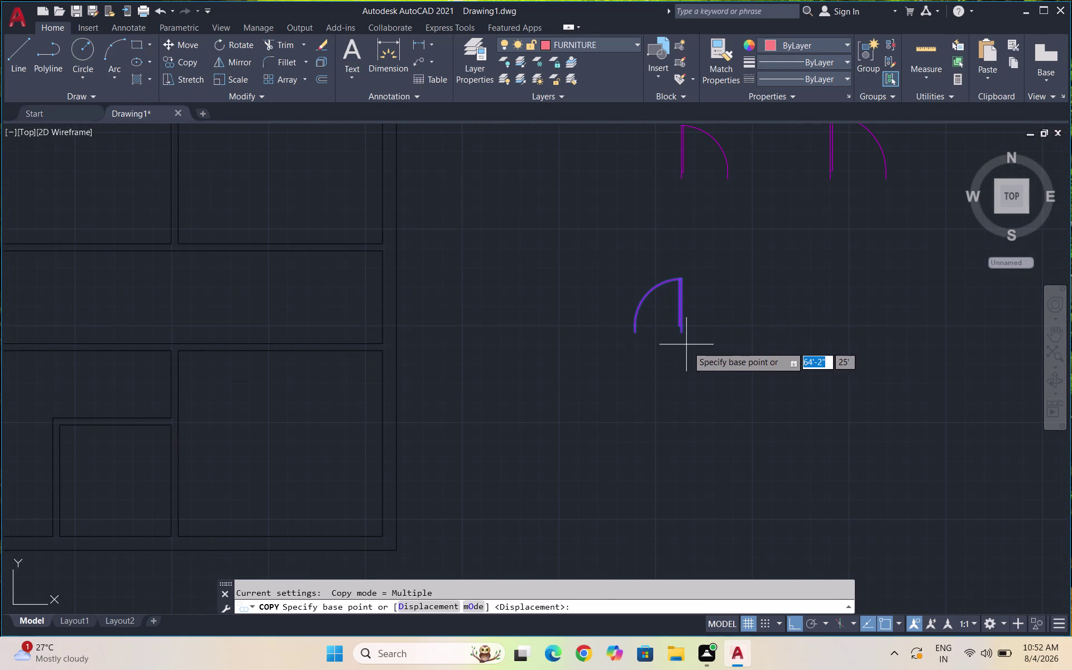
click(682, 335)
scroll(down, 3)
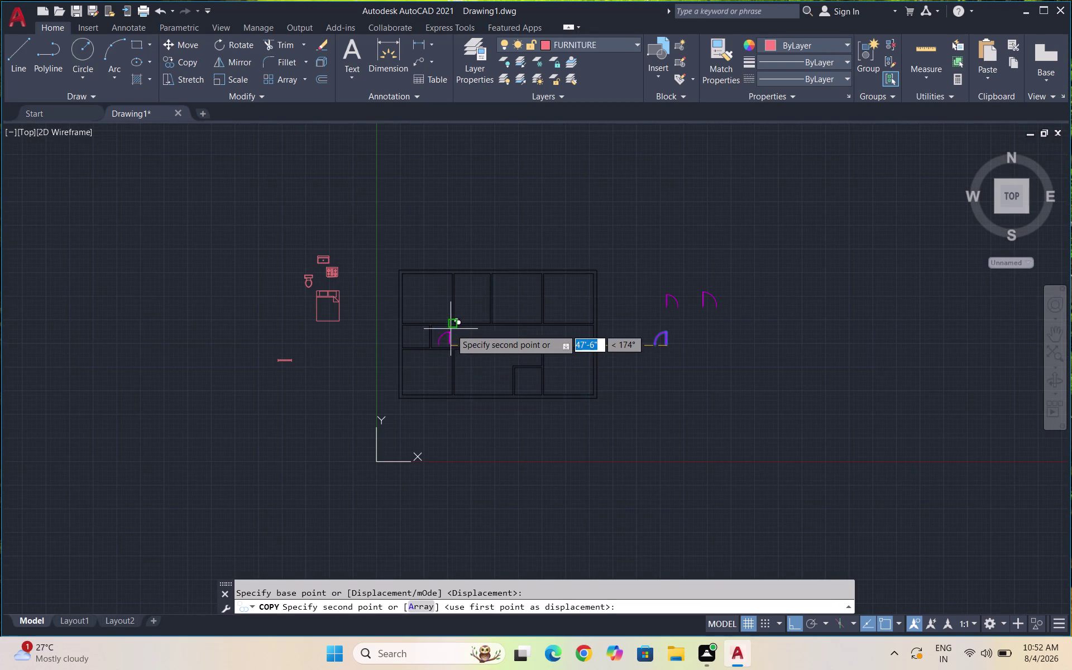
key(F8)
scroll(up, 3)
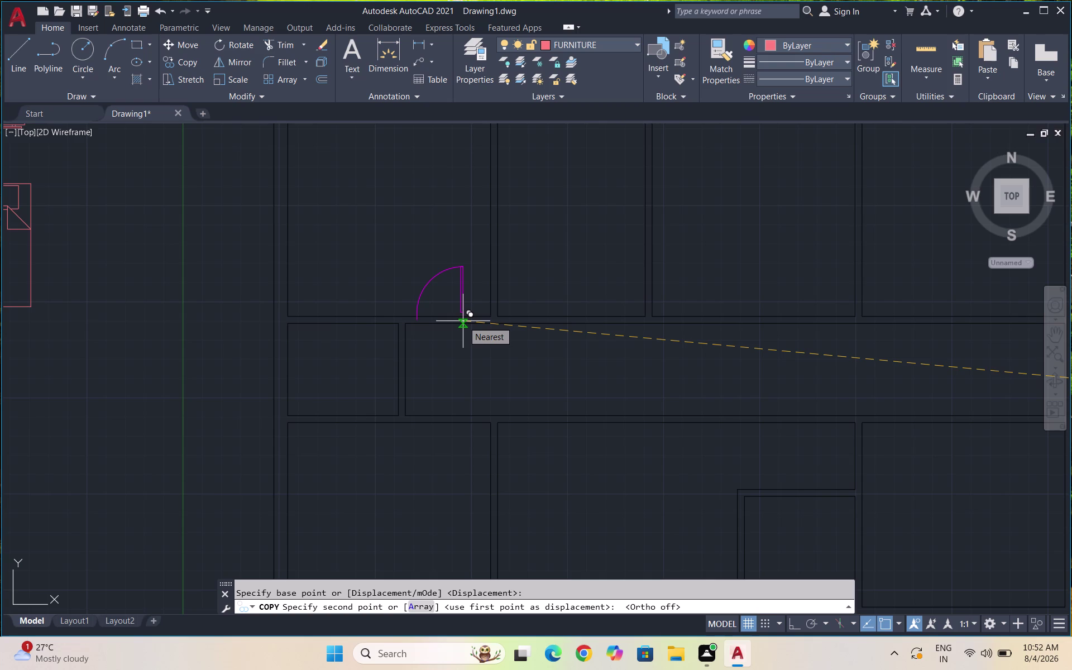
scroll(up, 3)
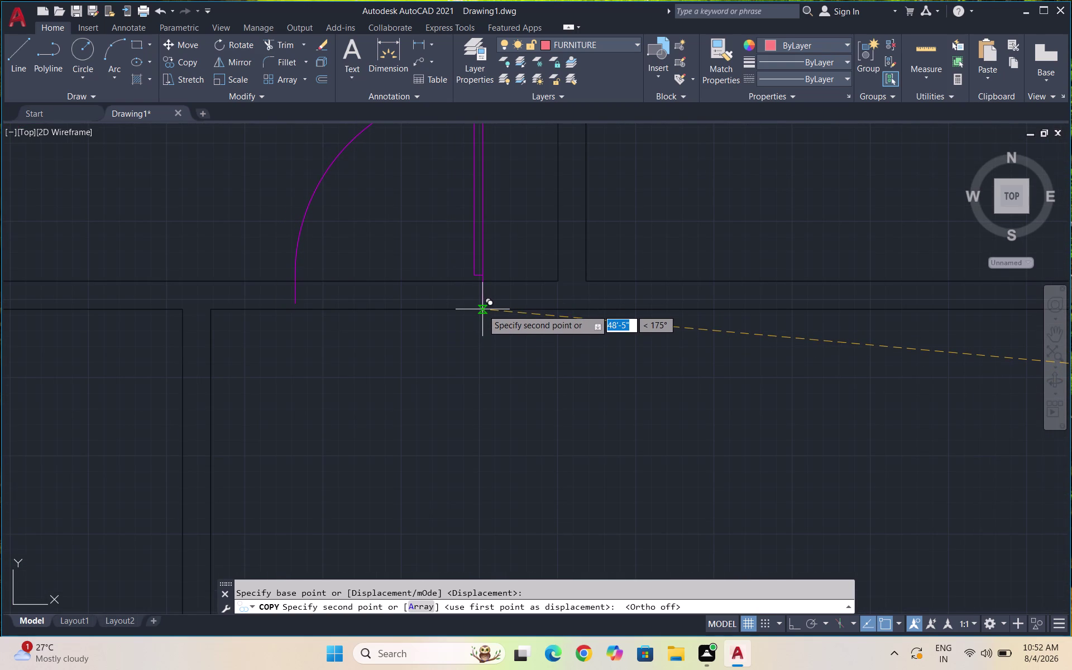
click(482, 309)
key(Escape)
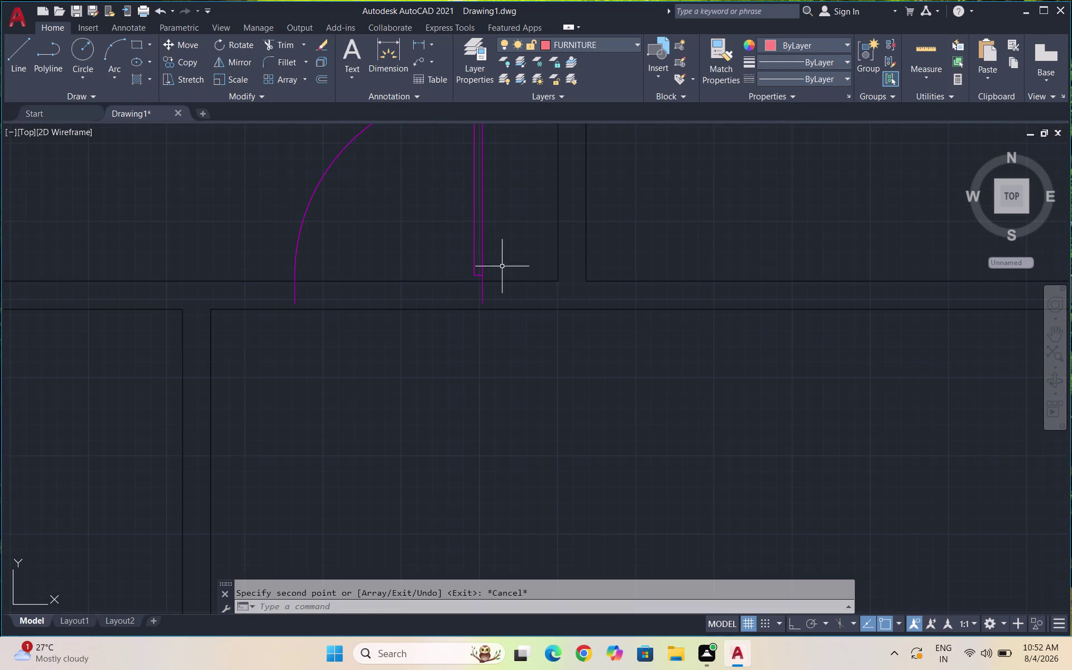
Move the placed door down so it aligns with the wall line.
drag(498, 241, 429, 207)
click(368, 187)
key(m)
key(Return)
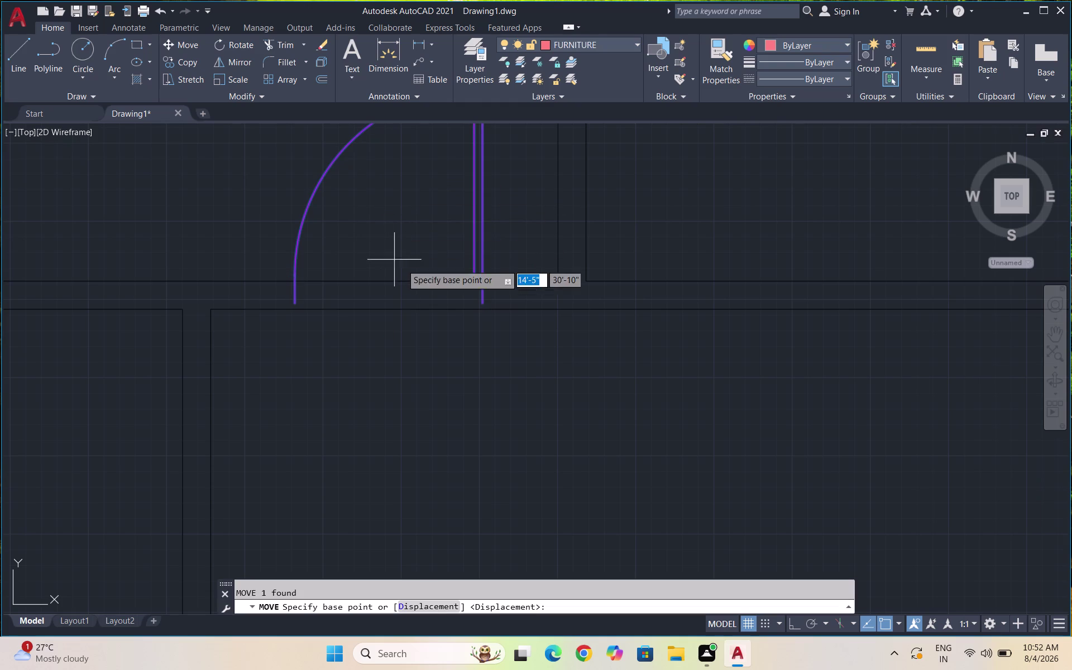
scroll(up, 3)
click(505, 317)
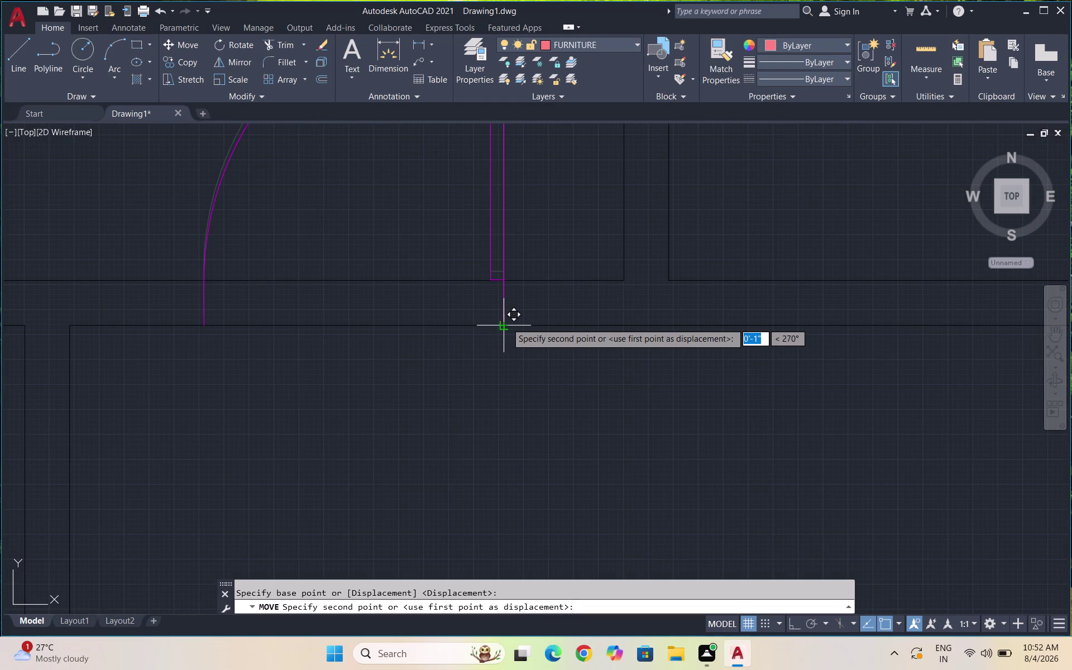
double_click(506, 322)
scroll(down, 3)
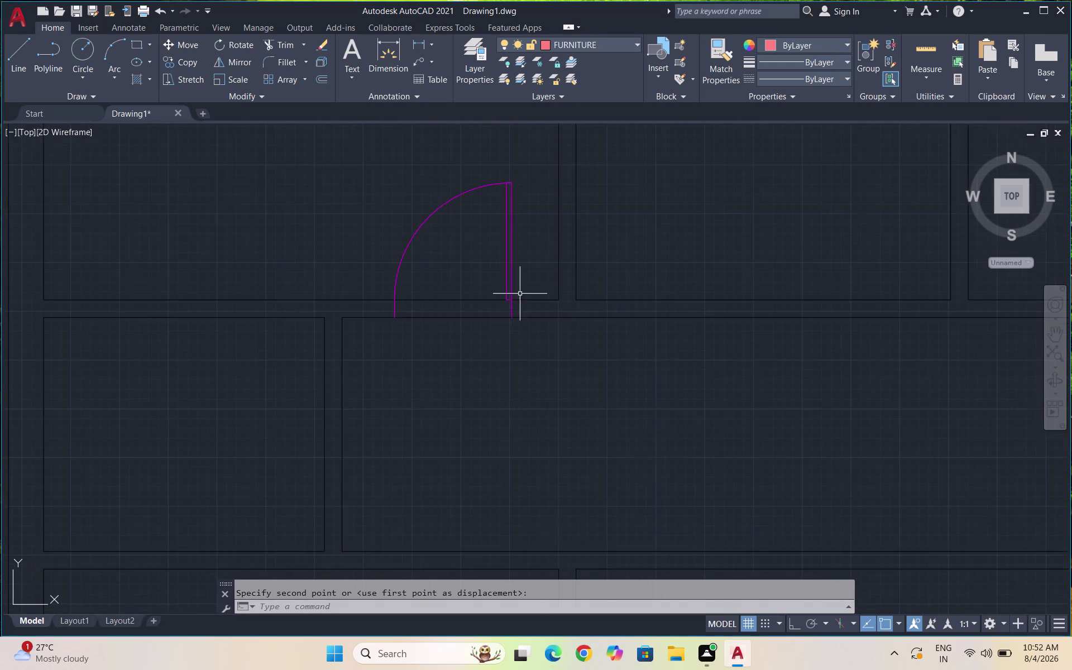
scroll(down, 3)
key(Escape)
scroll(down, 3)
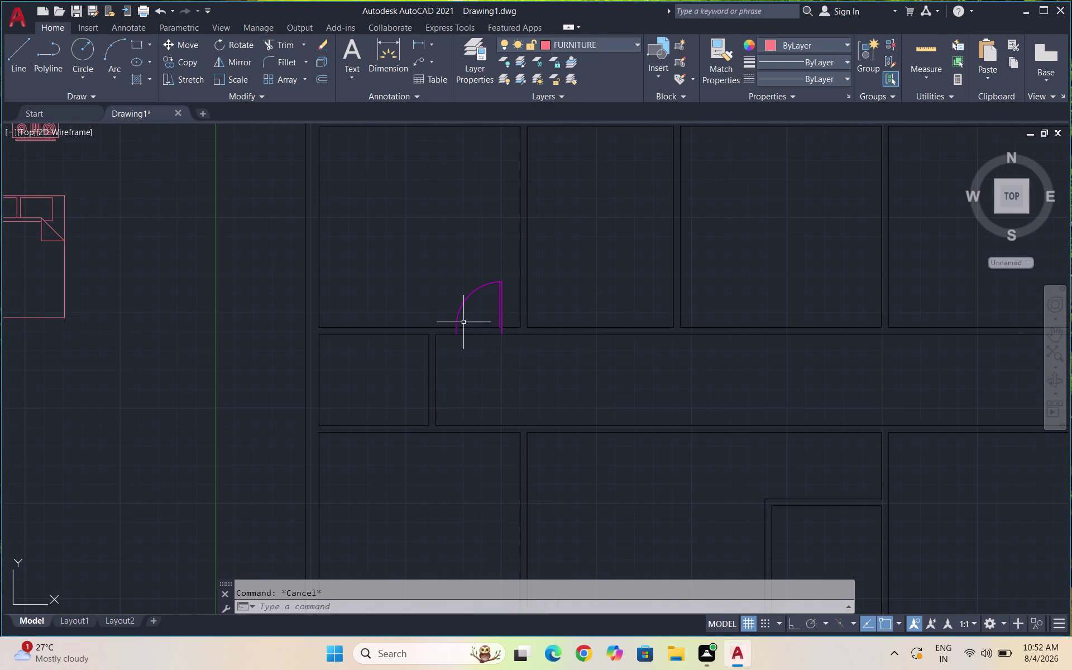
scroll(down, 3)
scroll(down, 3)
scroll(up, 3)
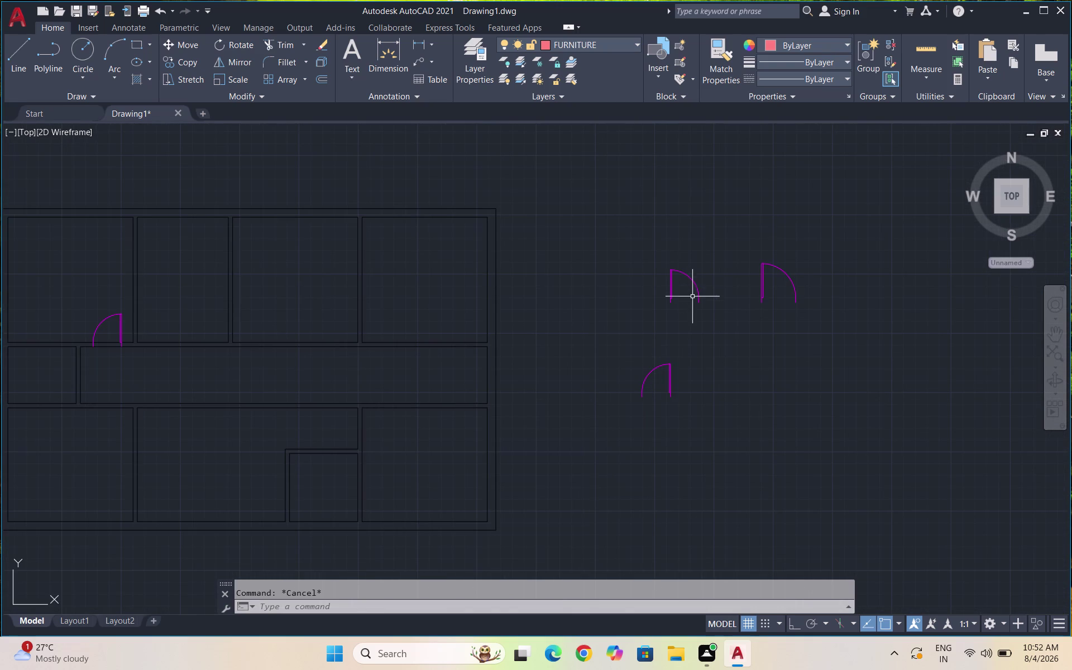
Copy a door swing from its hinge into the upper wall opening.
drag(709, 307, 685, 287)
click(641, 249)
key(m)
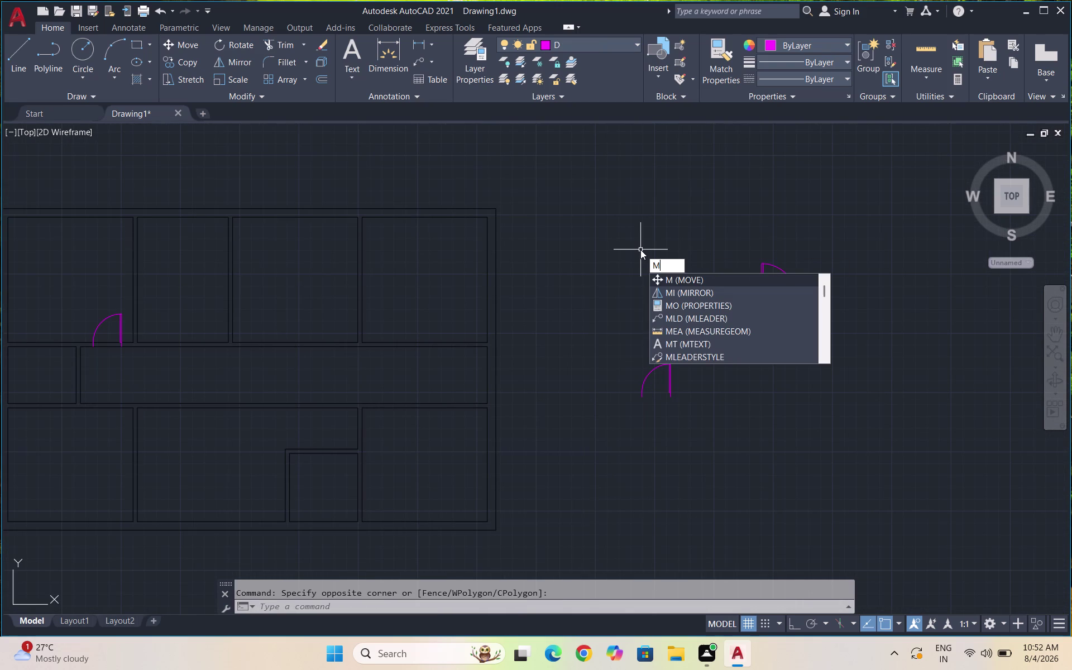
key(BackSpace)
text(CO)
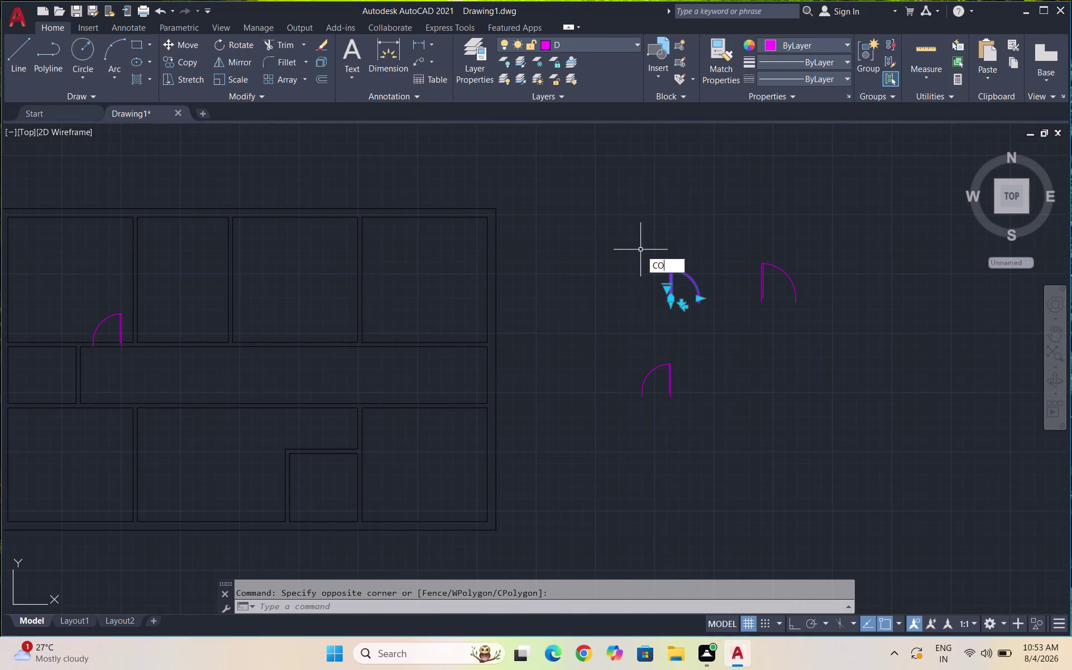
key(Return)
scroll(up, 3)
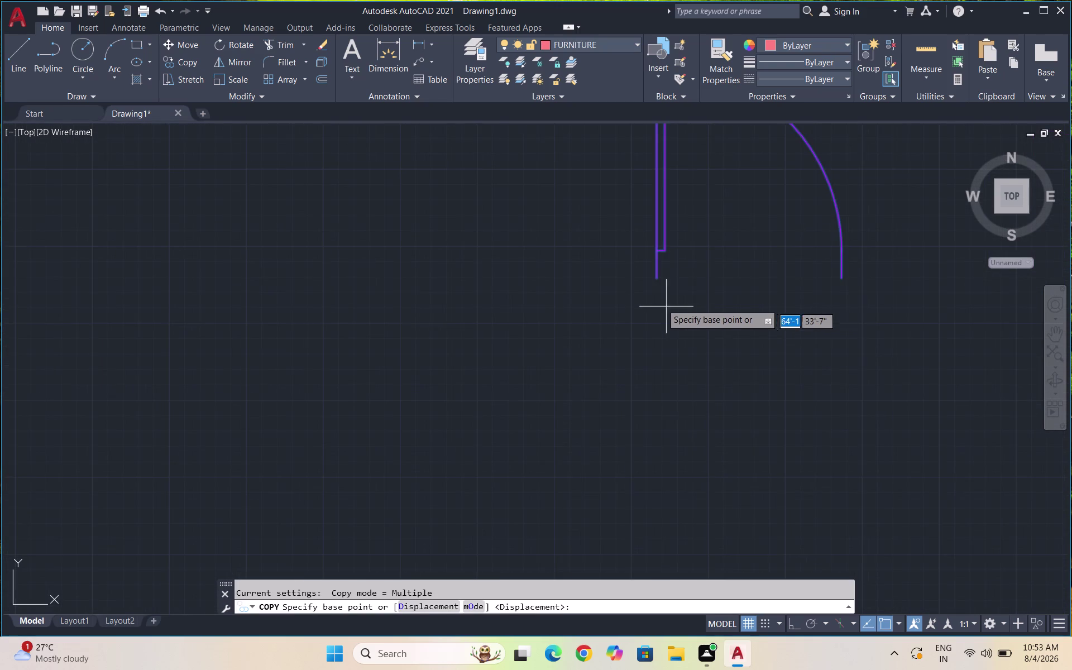
scroll(up, 3)
click(663, 243)
scroll(down, 3)
scroll(down, 3)
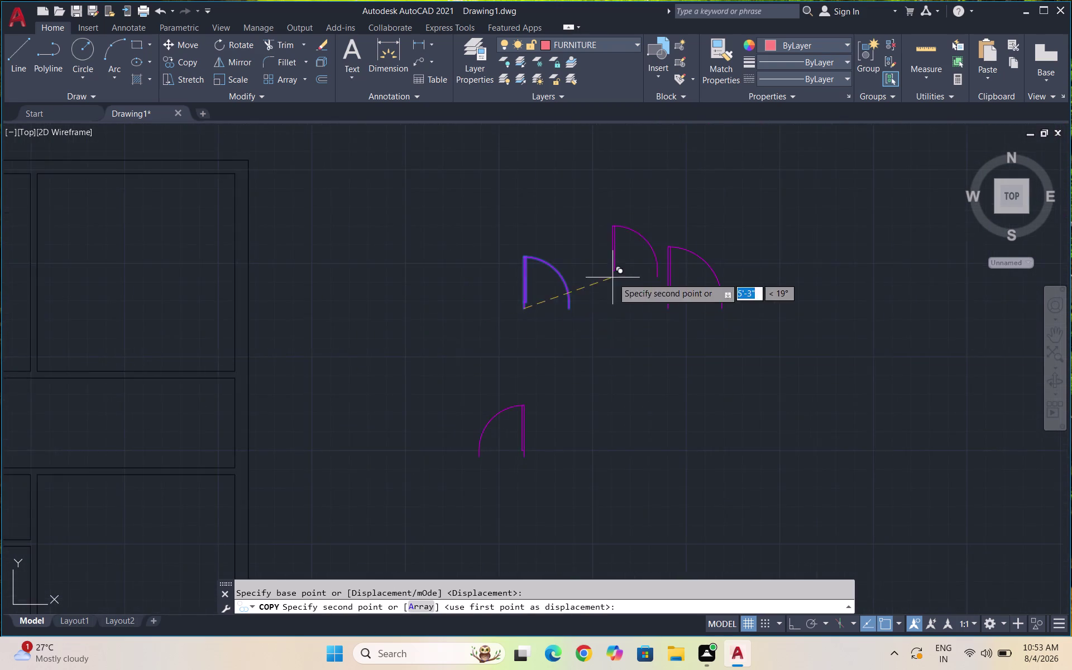
scroll(down, 3)
scroll(up, 3)
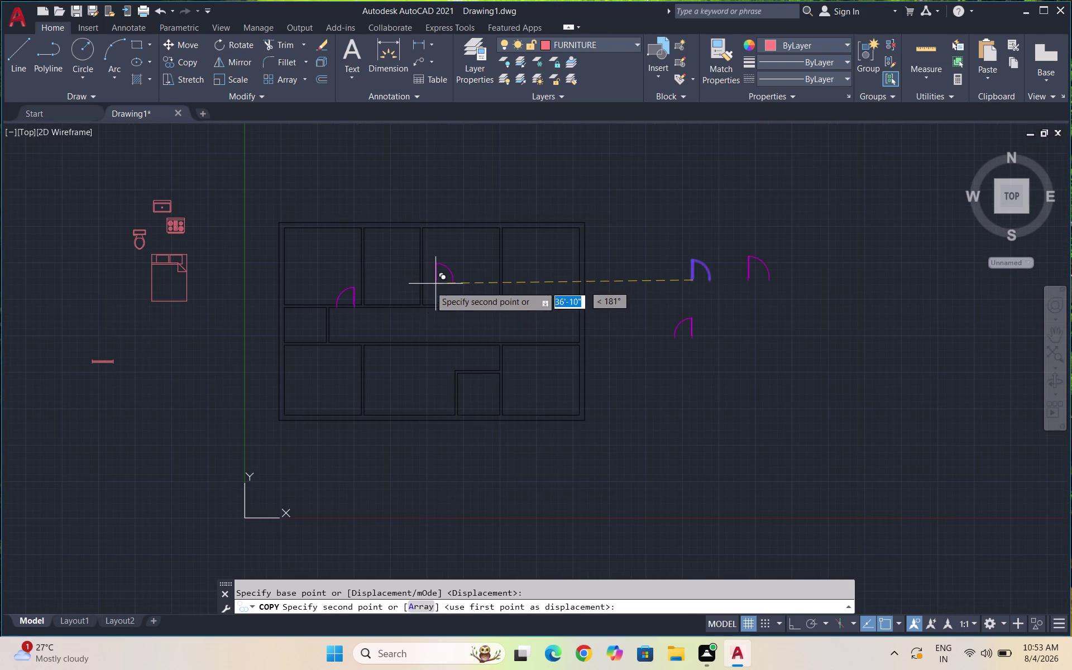
scroll(up, 3)
scroll(up, 3)
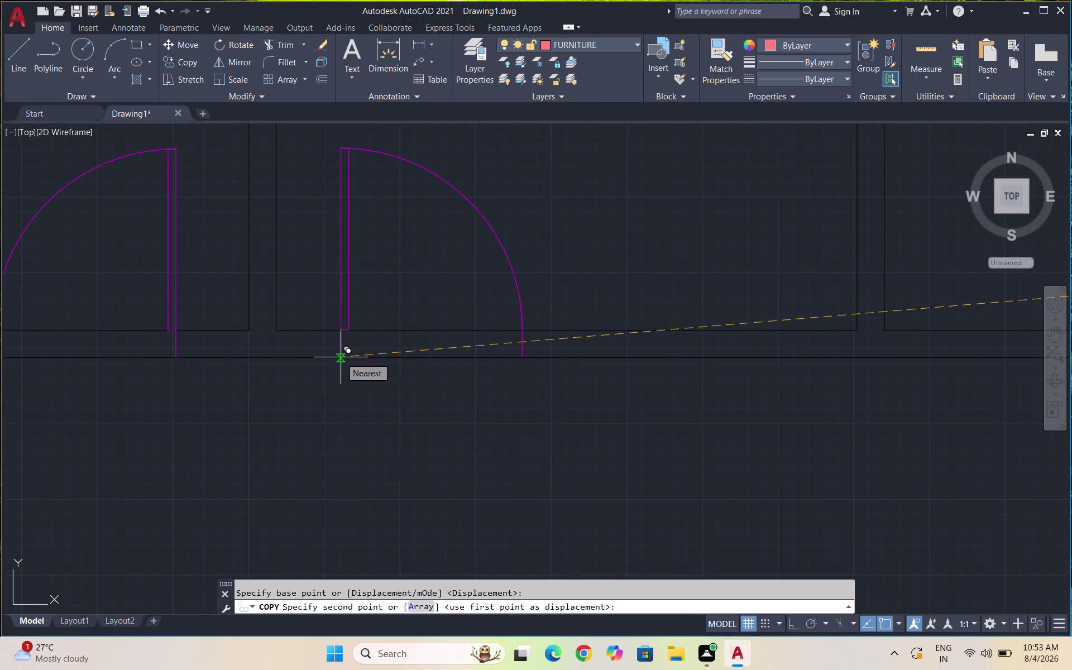
click(340, 357)
Place a second door copy on the lower room's wall and re-enable Ortho.
scroll(down, 3)
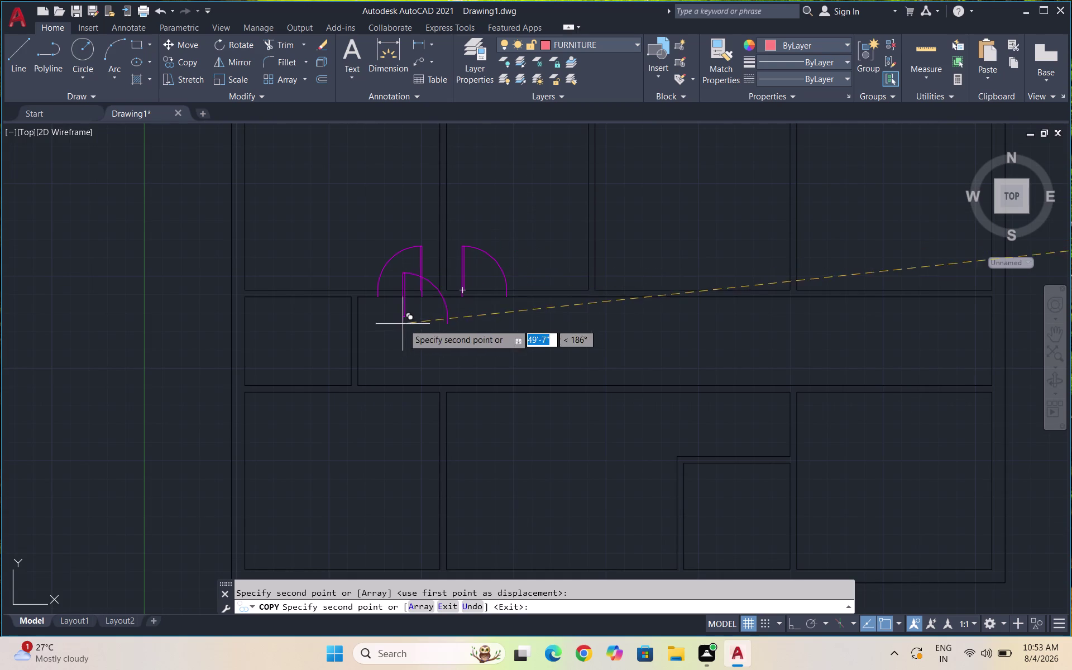
scroll(down, 3)
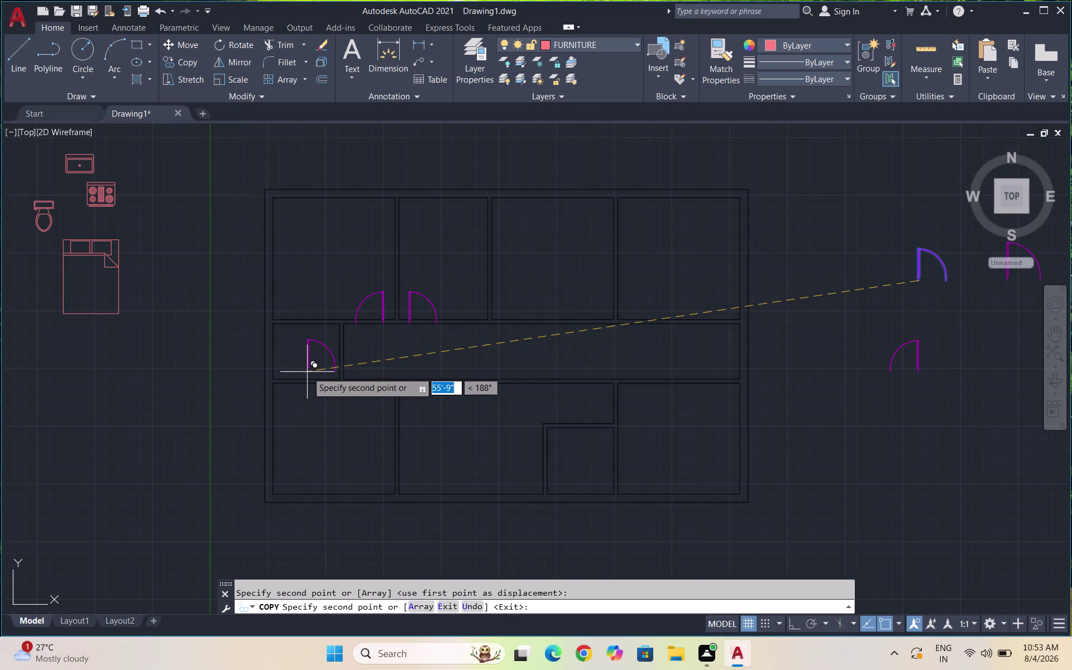
scroll(up, 3)
scroll(up, 3)
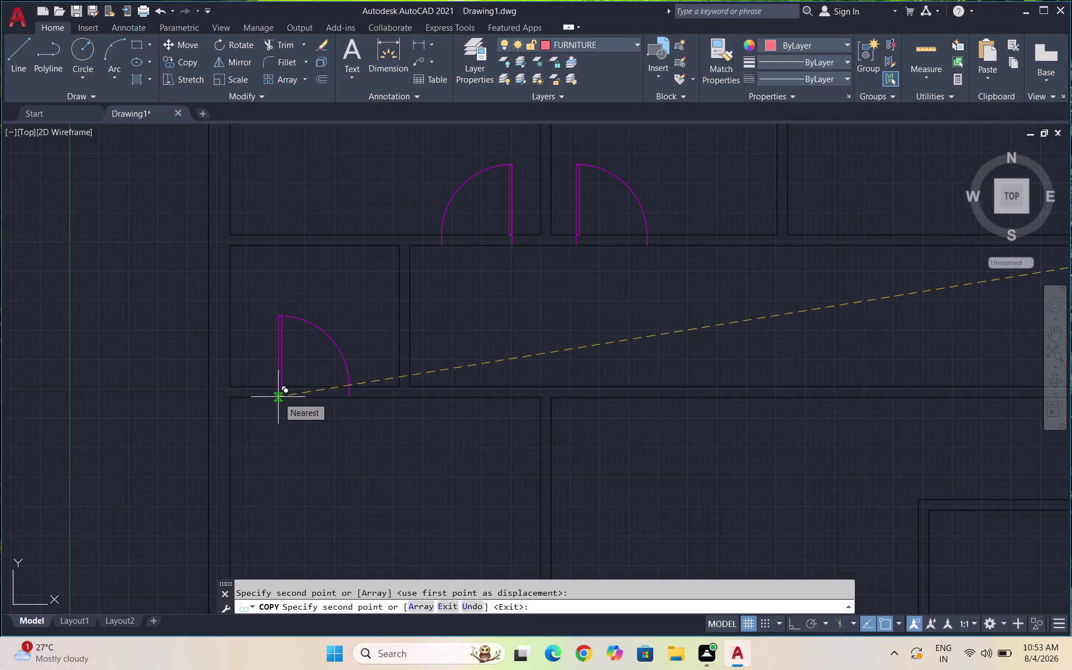
click(278, 397)
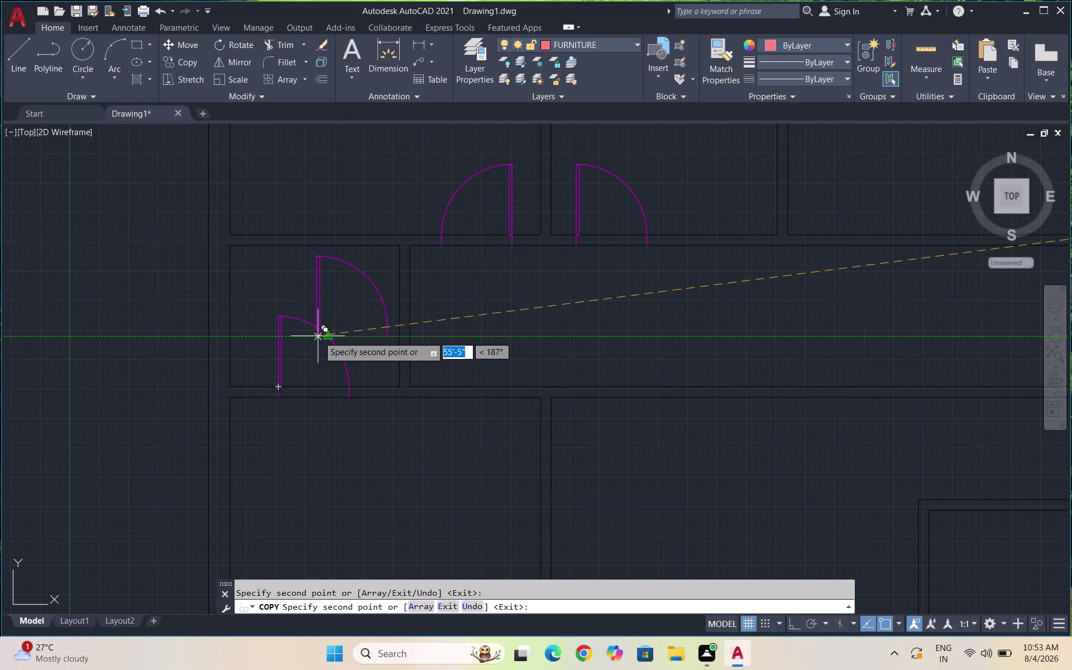
scroll(down, 3)
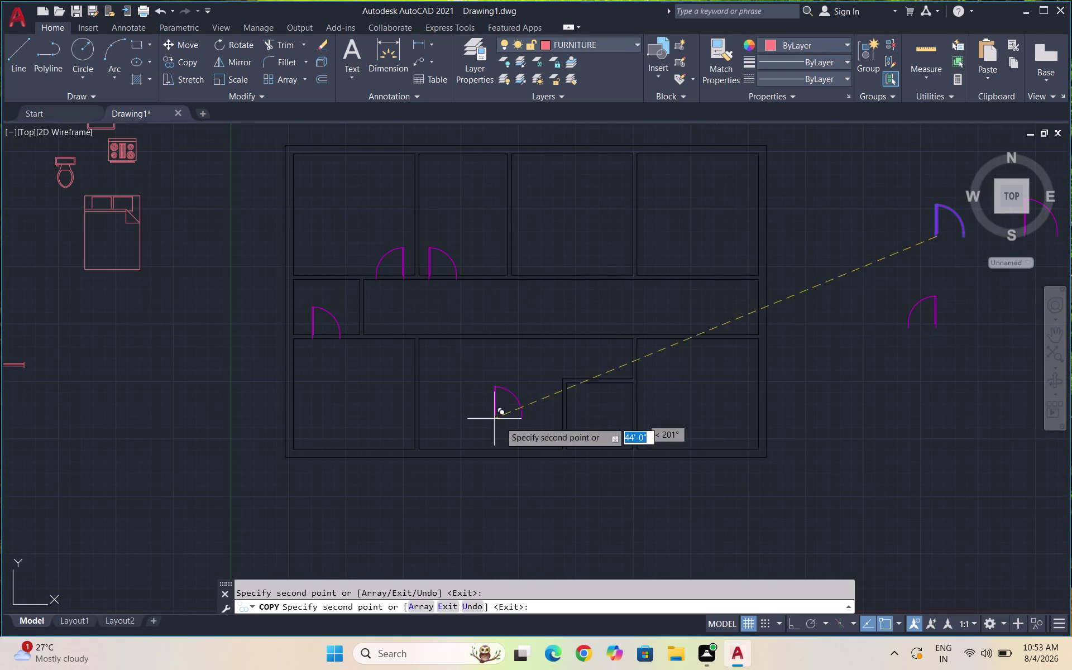
scroll(up, 3)
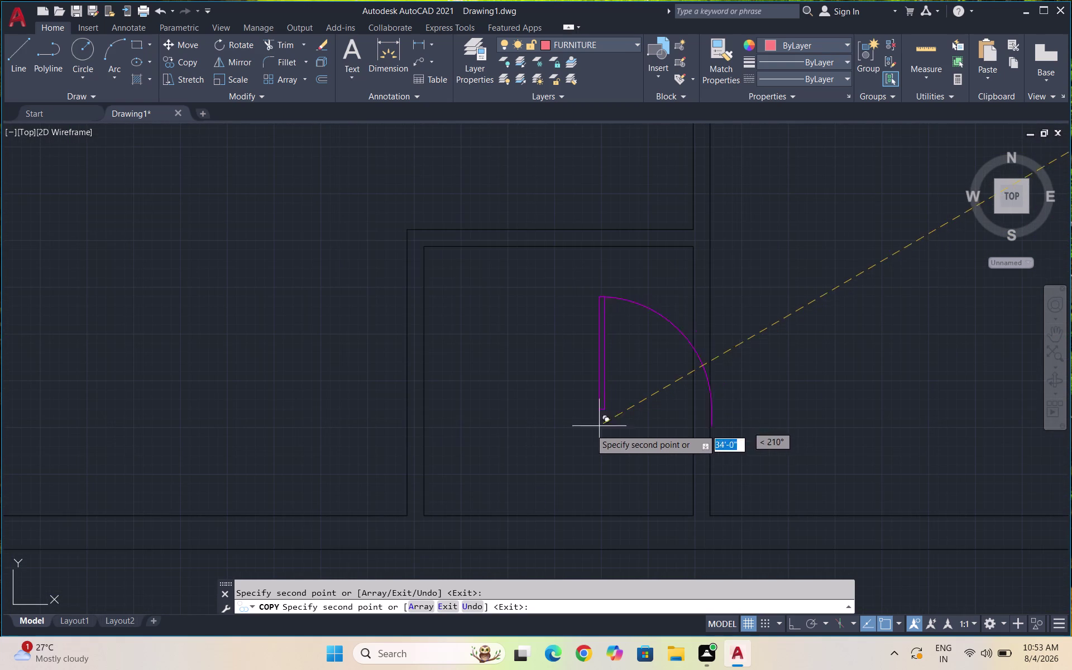
scroll(down, 3)
scroll(down, 3)
scroll(down, 3)
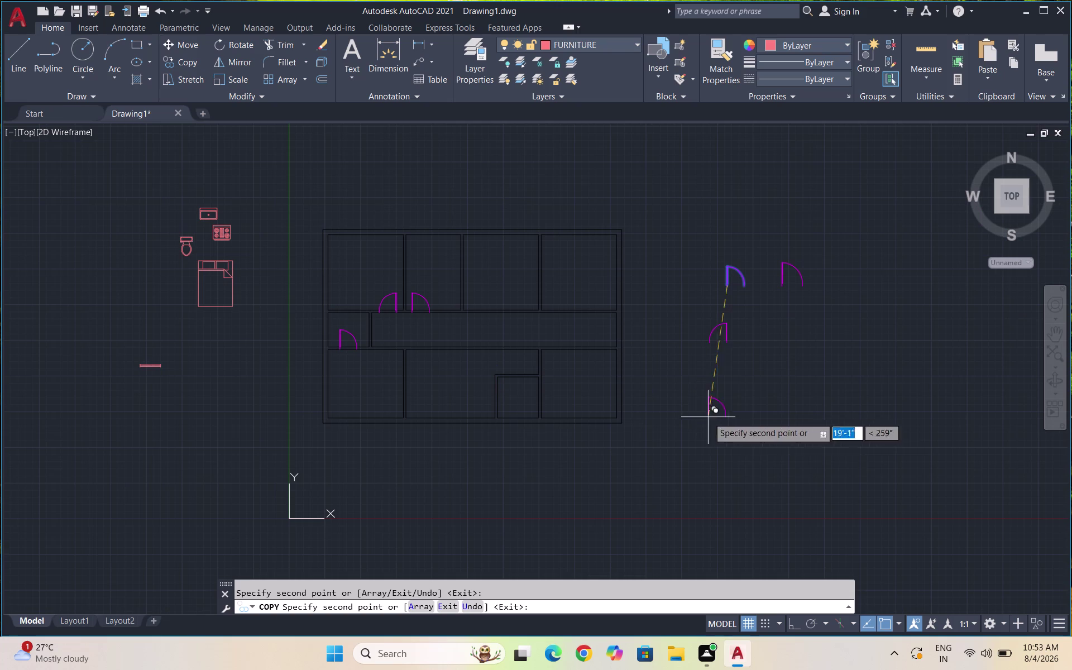
key(Escape)
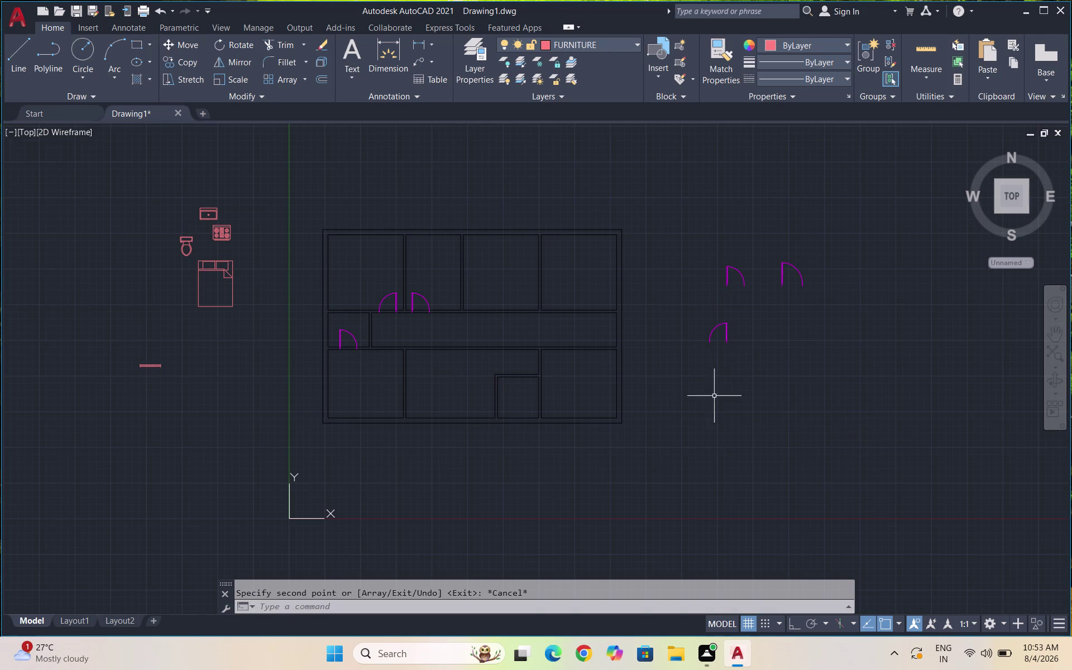
key(F8)
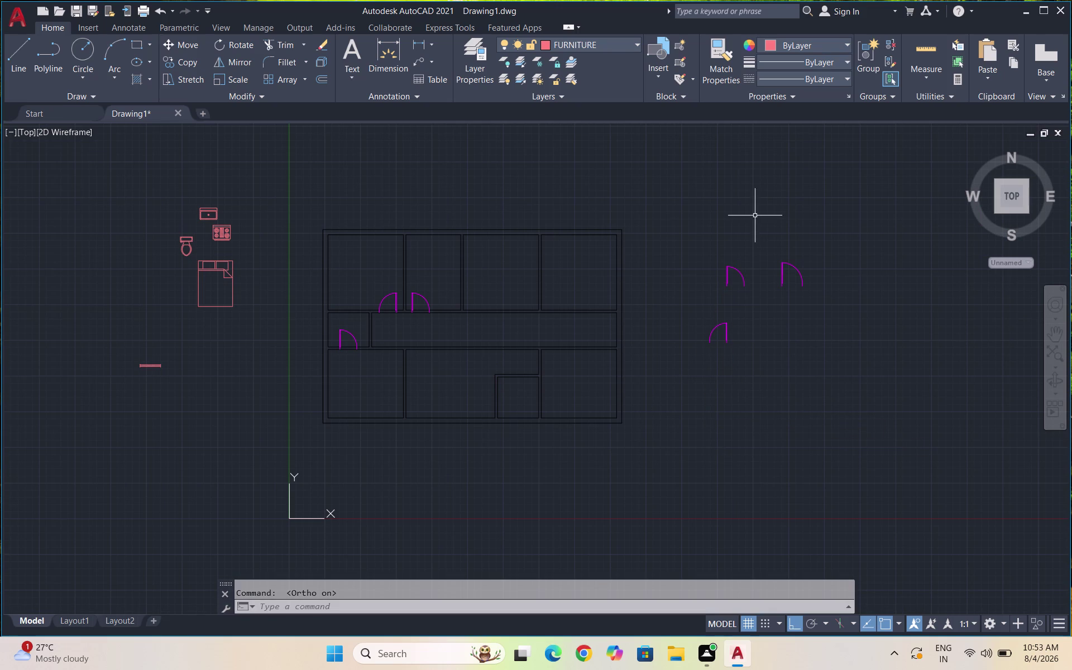
Rotate a spare door 180° about its corner to face the opposite way.
scroll(up, 3)
drag(782, 336, 711, 290)
click(663, 263)
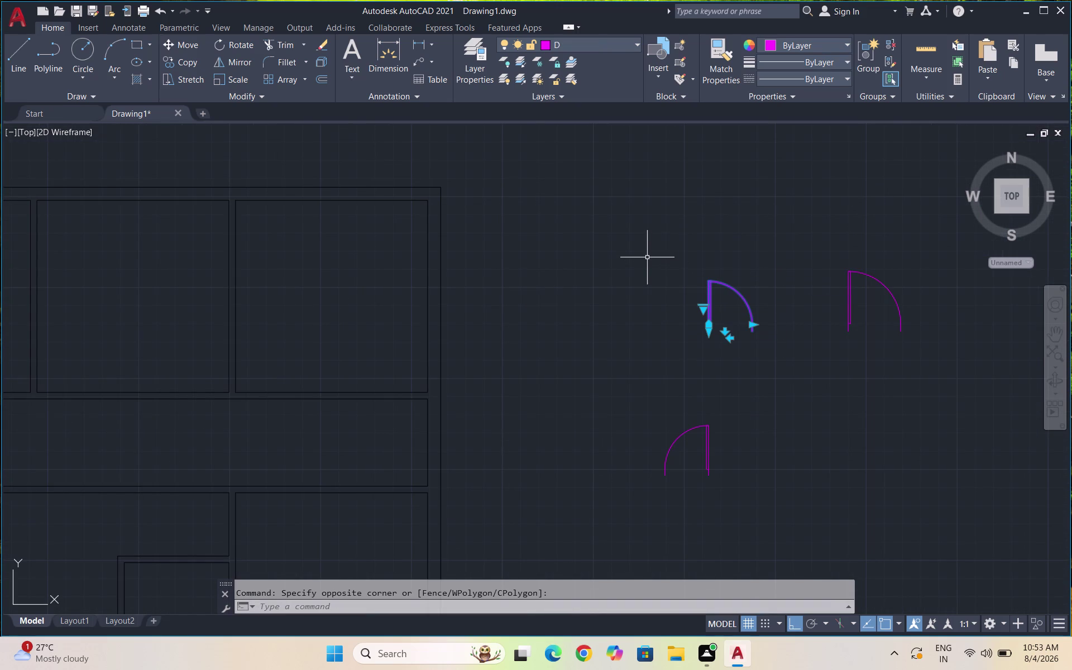
text(RO)
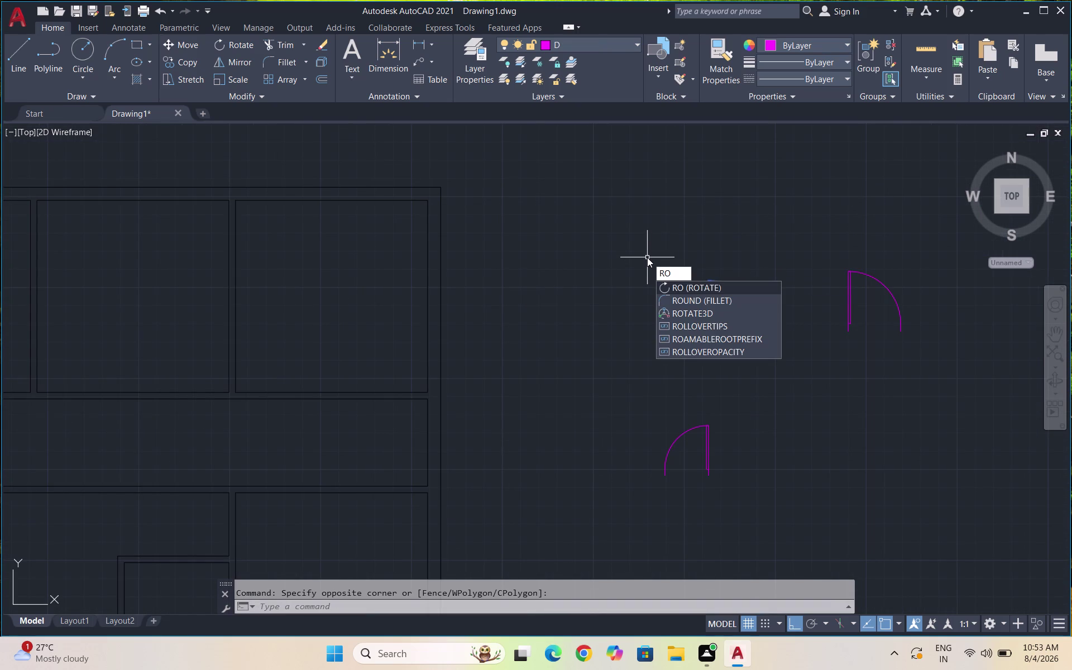
key(Return)
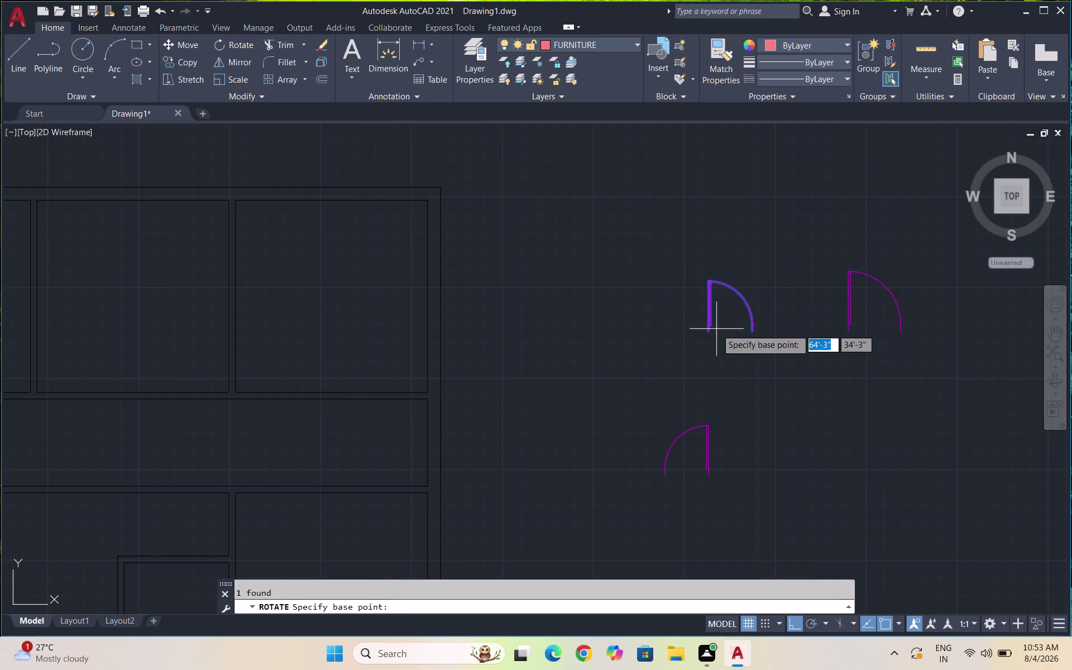
click(701, 333)
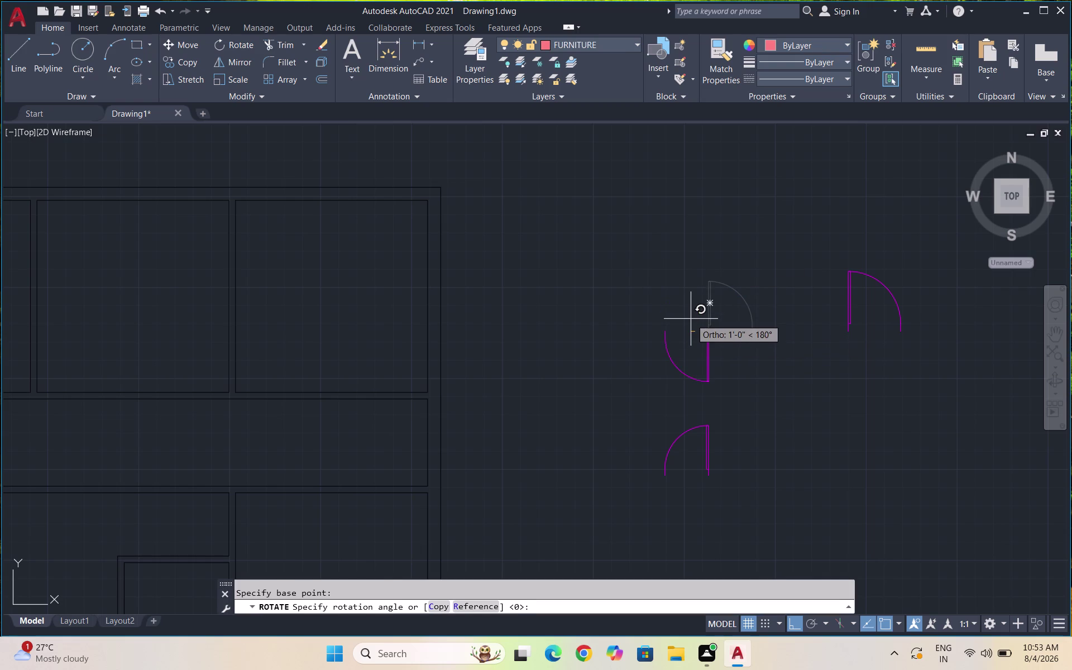
click(692, 285)
Copy the turned door into the wall opening of the small bottom room.
drag(719, 354, 683, 306)
click(662, 250)
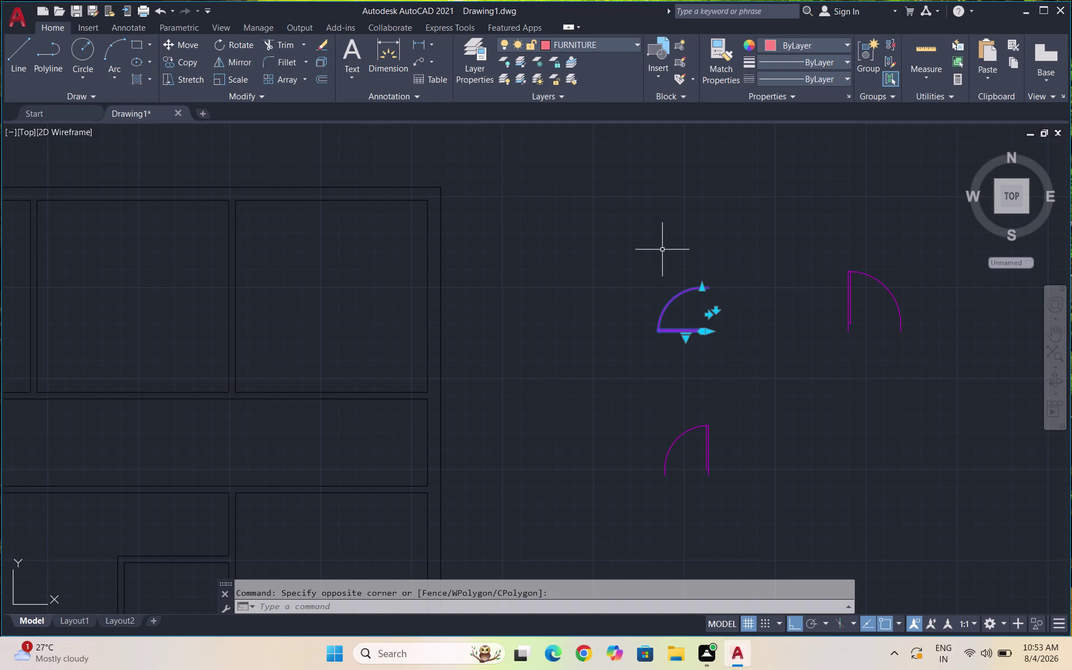
text(CO)
key(Return)
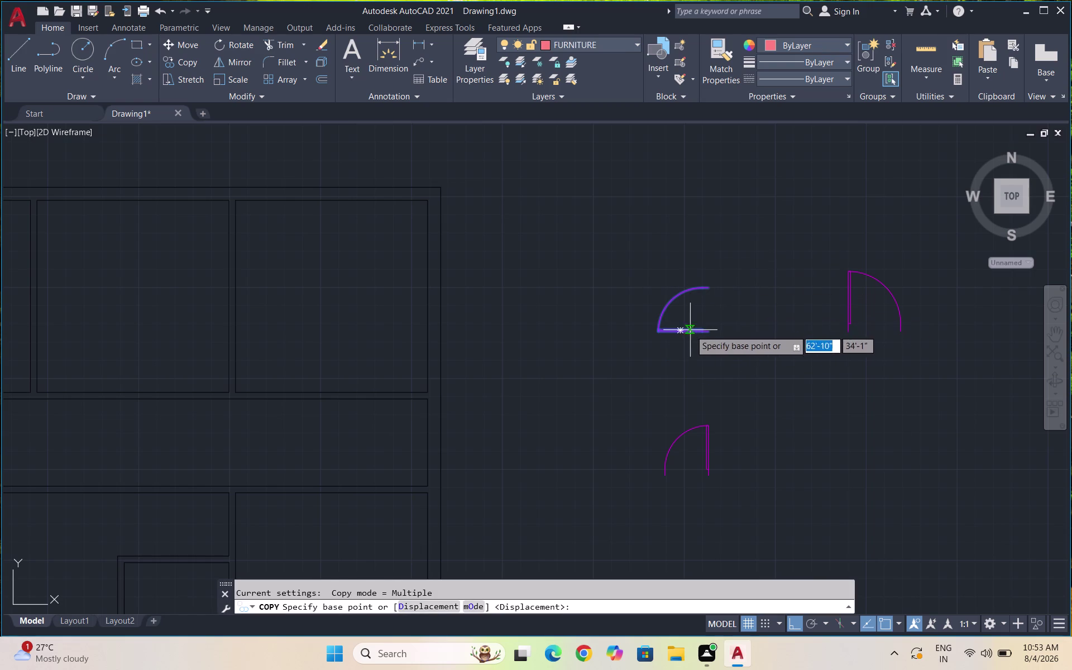
click(714, 329)
scroll(down, 3)
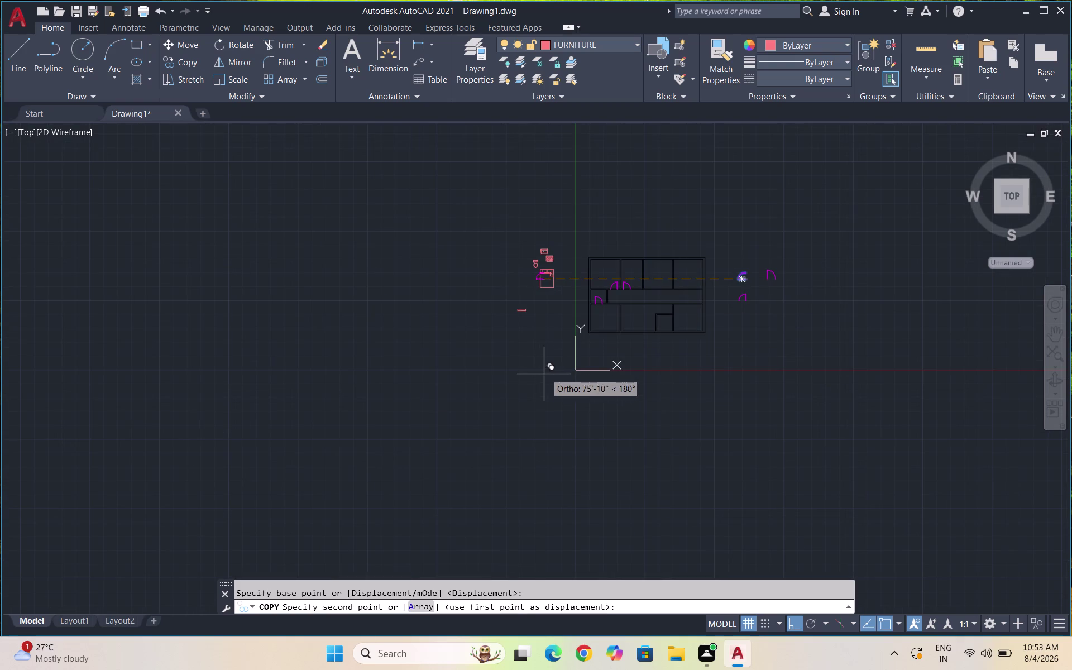
key(F8)
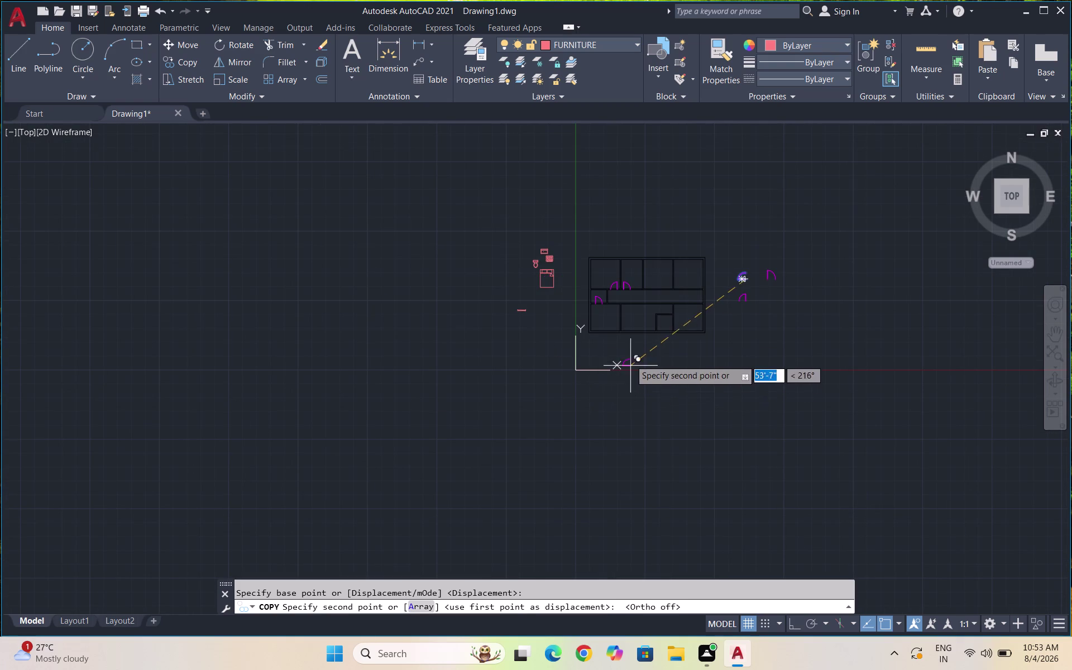
scroll(up, 3)
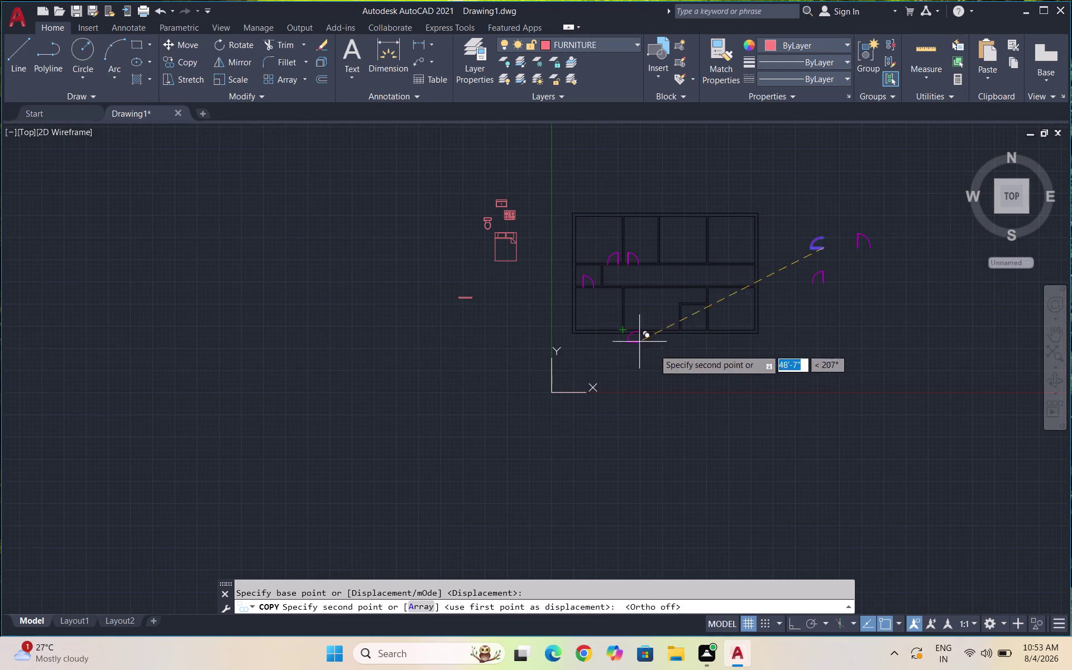
scroll(up, 3)
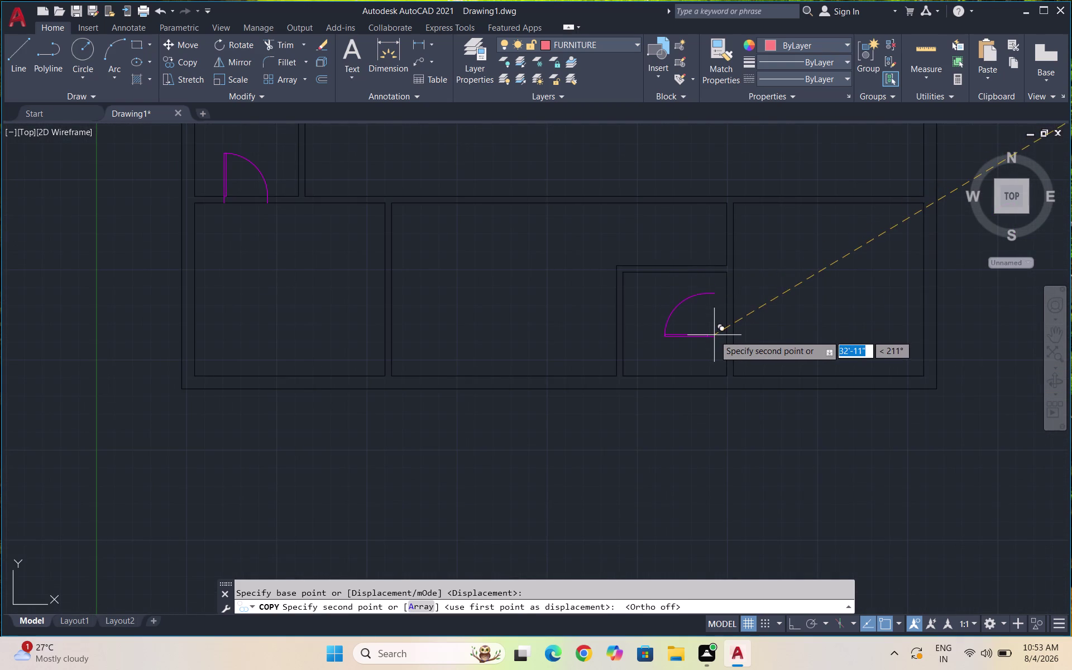
scroll(up, 3)
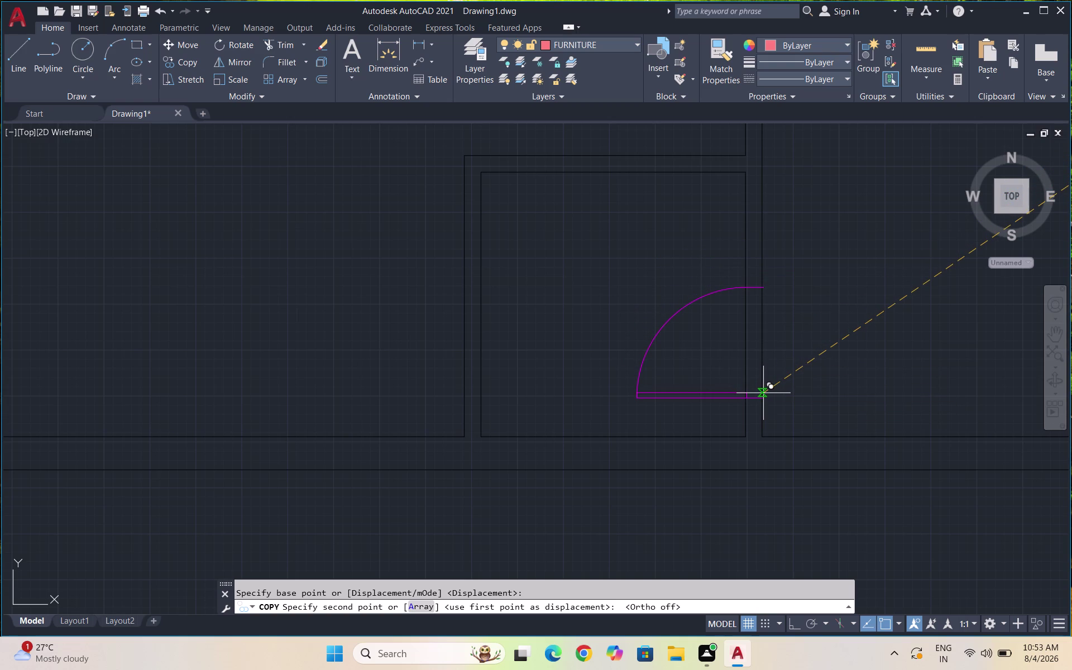
click(761, 393)
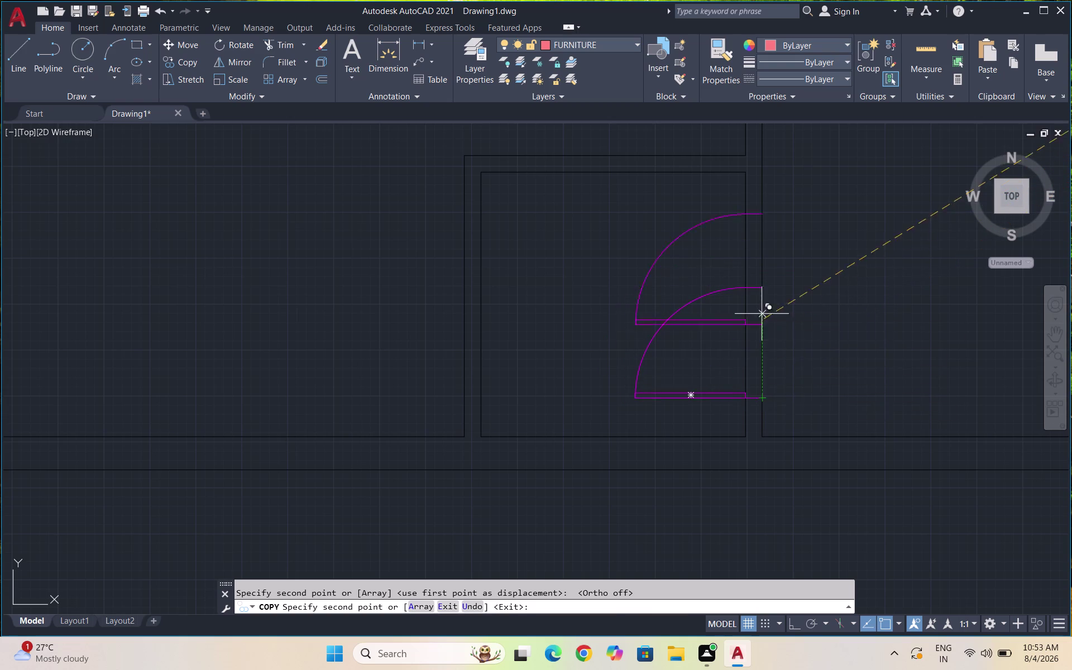
scroll(down, 3)
scroll(down, 3)
key(Escape)
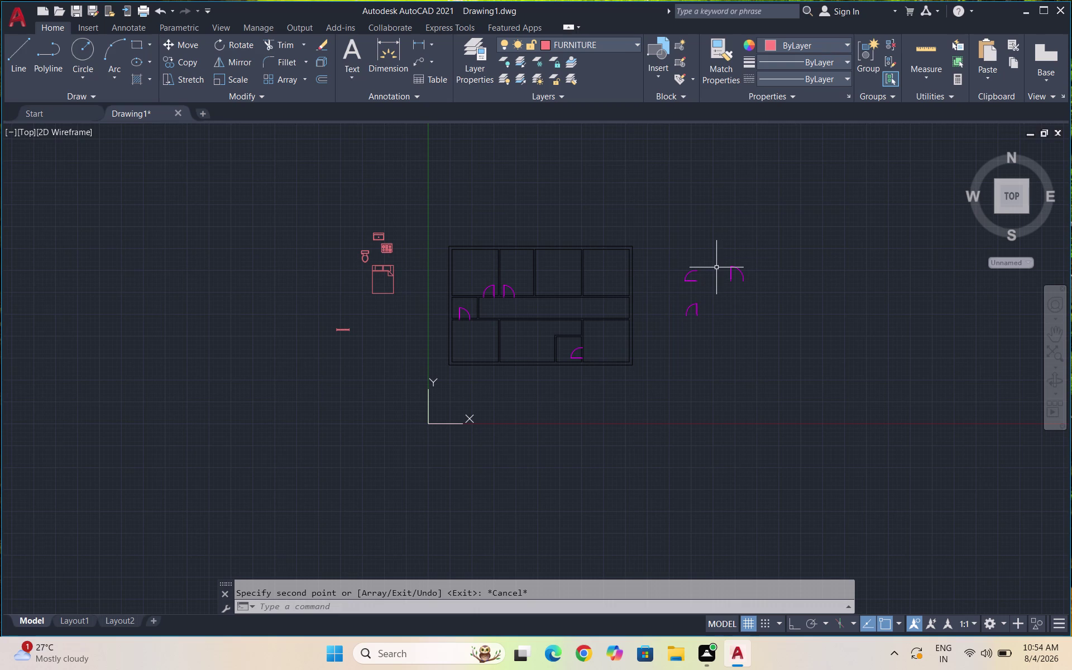
Erase the left door of the side-by-side pair on the upper rooms' wall.
scroll(up, 3)
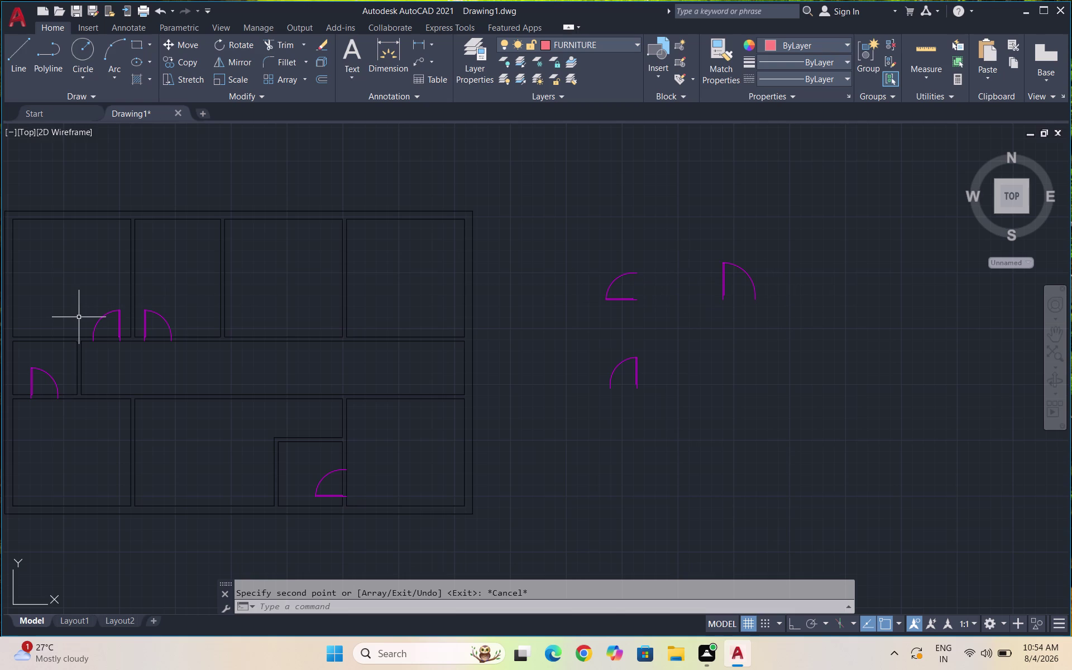
scroll(up, 3)
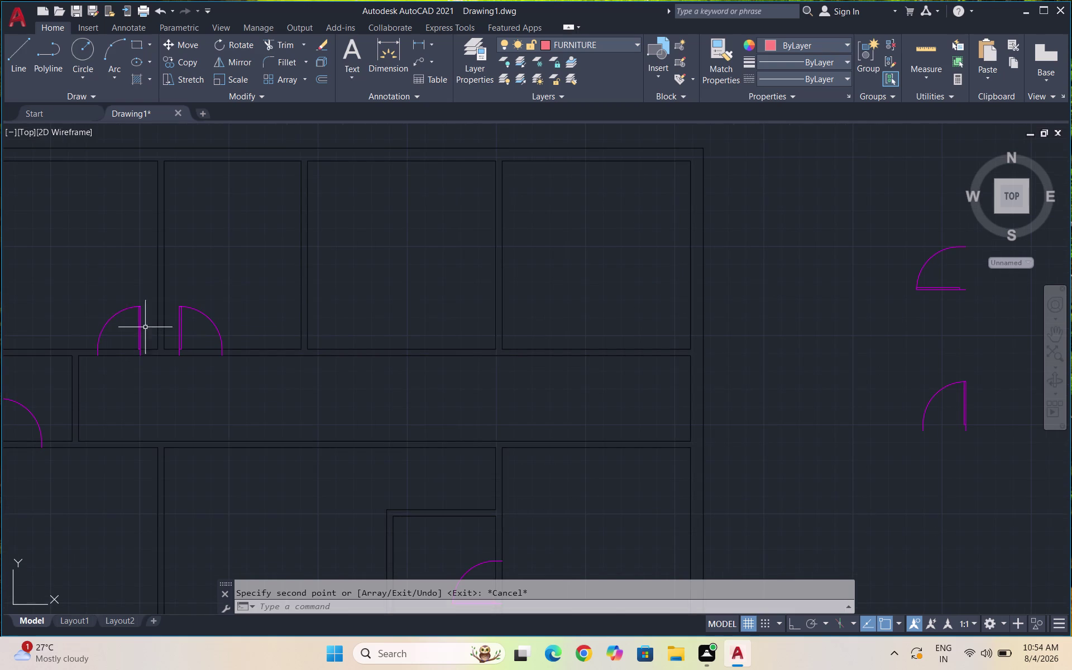
click(141, 325)
key(Delete)
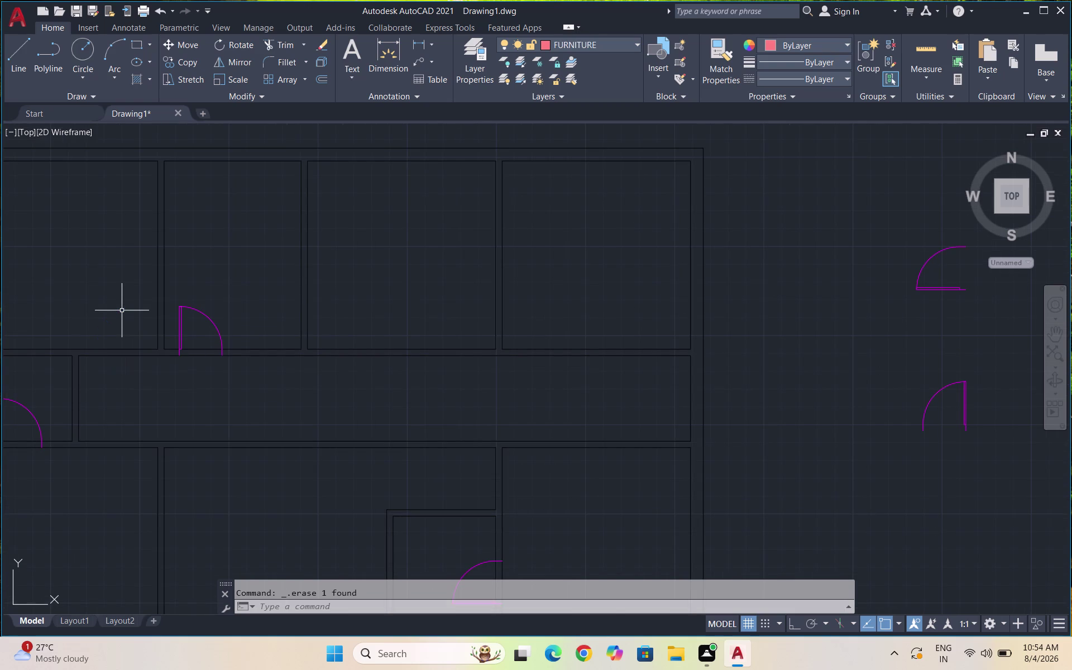
scroll(down, 3)
scroll(up, 3)
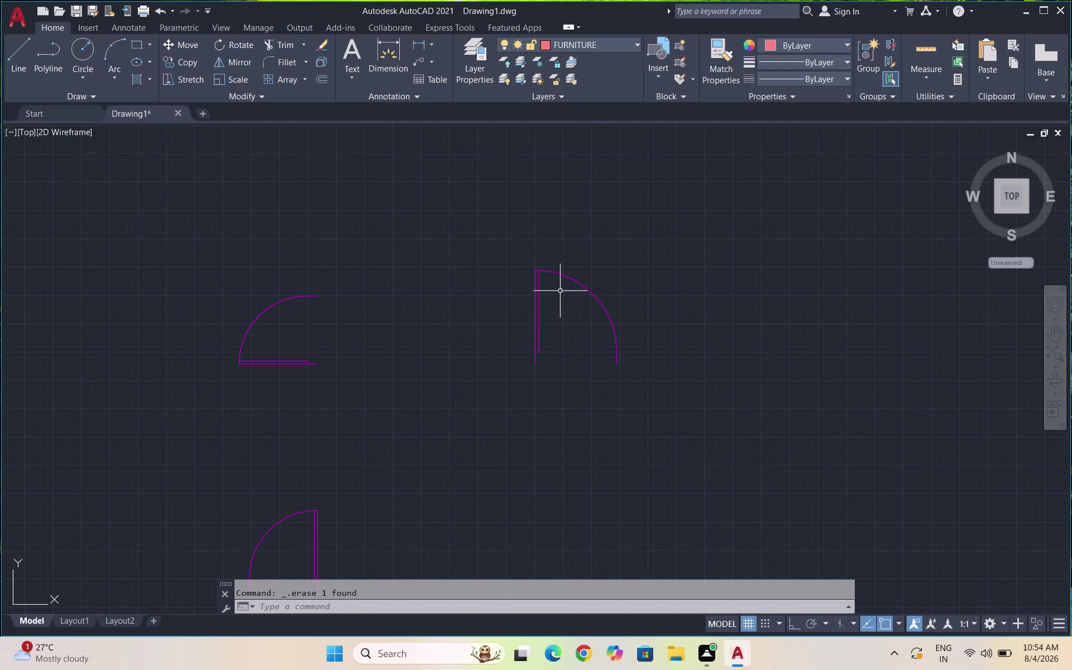
Mirror the right spare door about its vertical edge, keeping the original.
drag(615, 342, 534, 287)
click(481, 241)
text(MI)
key(Return)
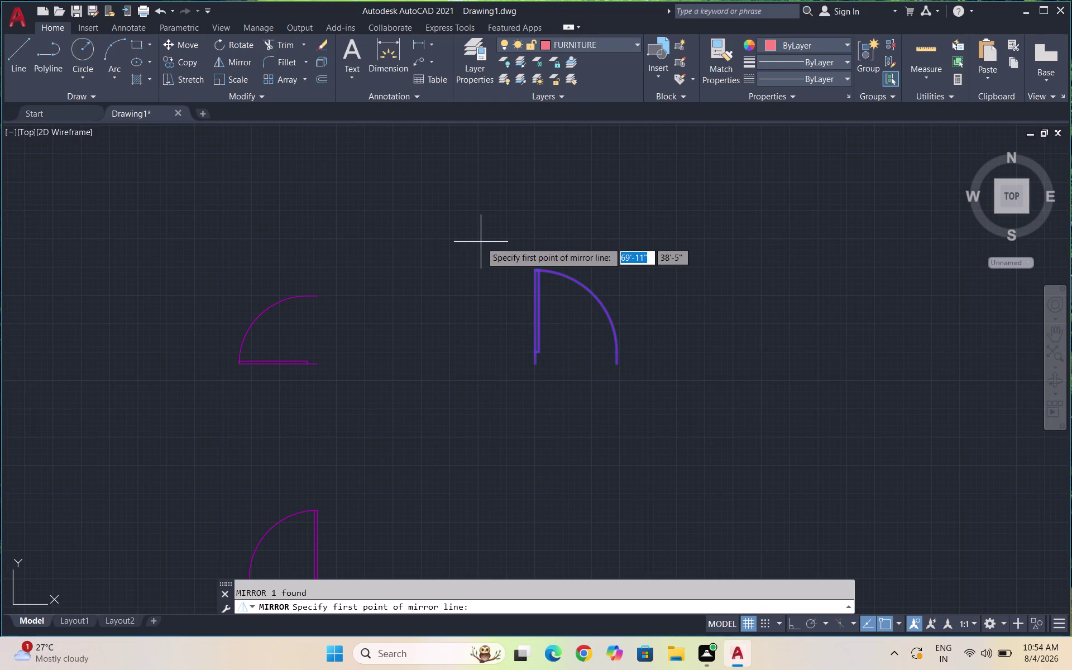
click(538, 366)
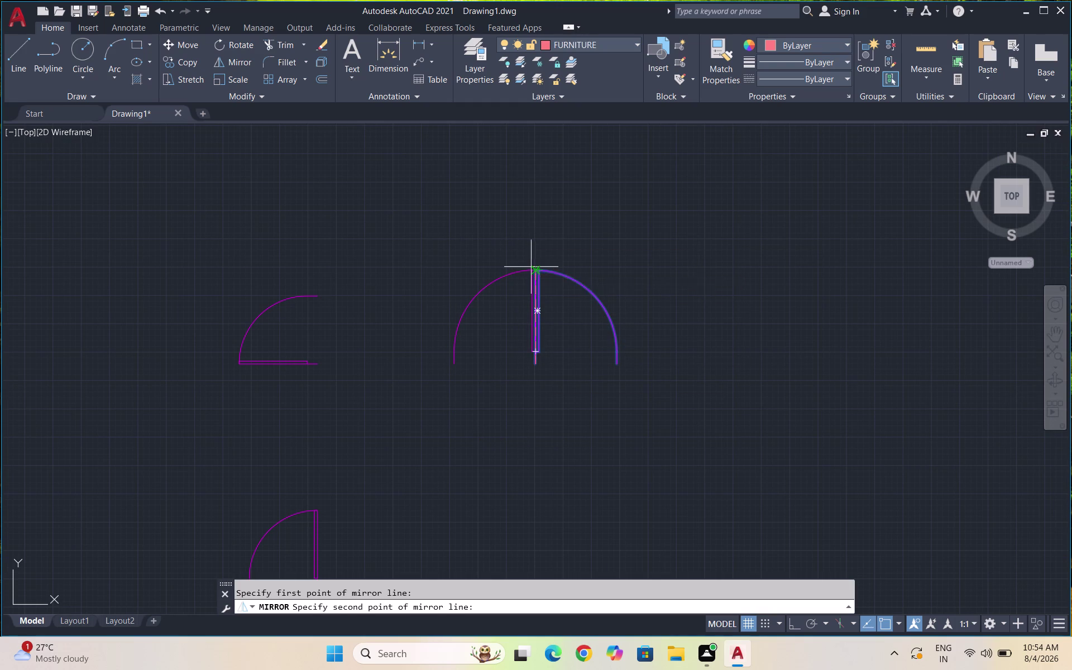
click(532, 267)
drag(558, 311, 532, 267)
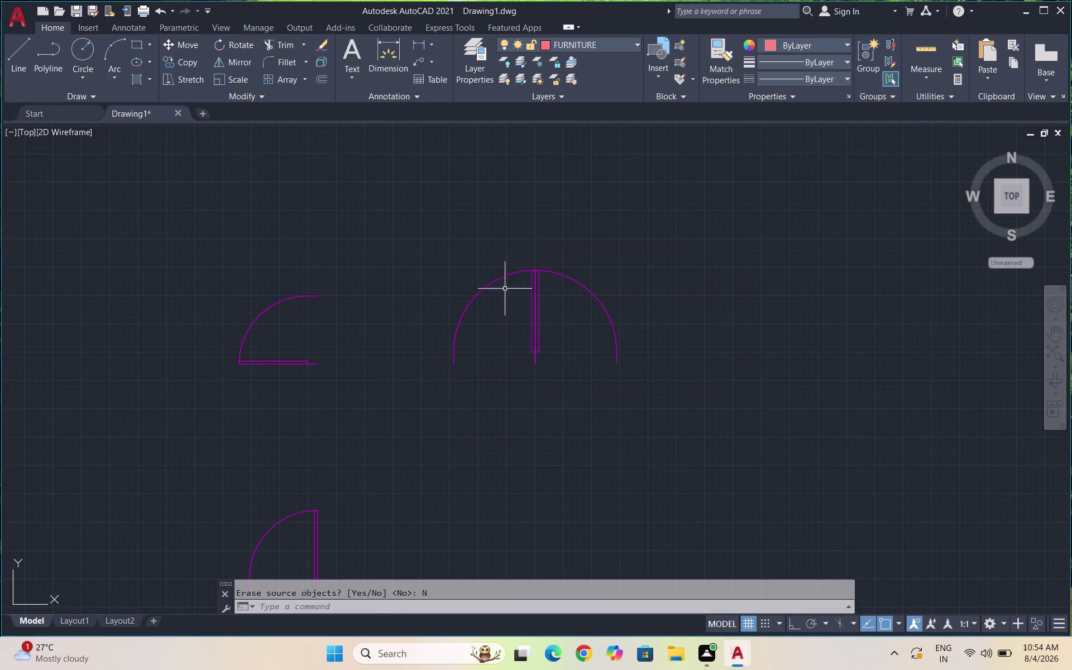
Move the mirrored door copy upward.
drag(519, 295, 493, 262)
click(478, 253)
key(m)
key(Return)
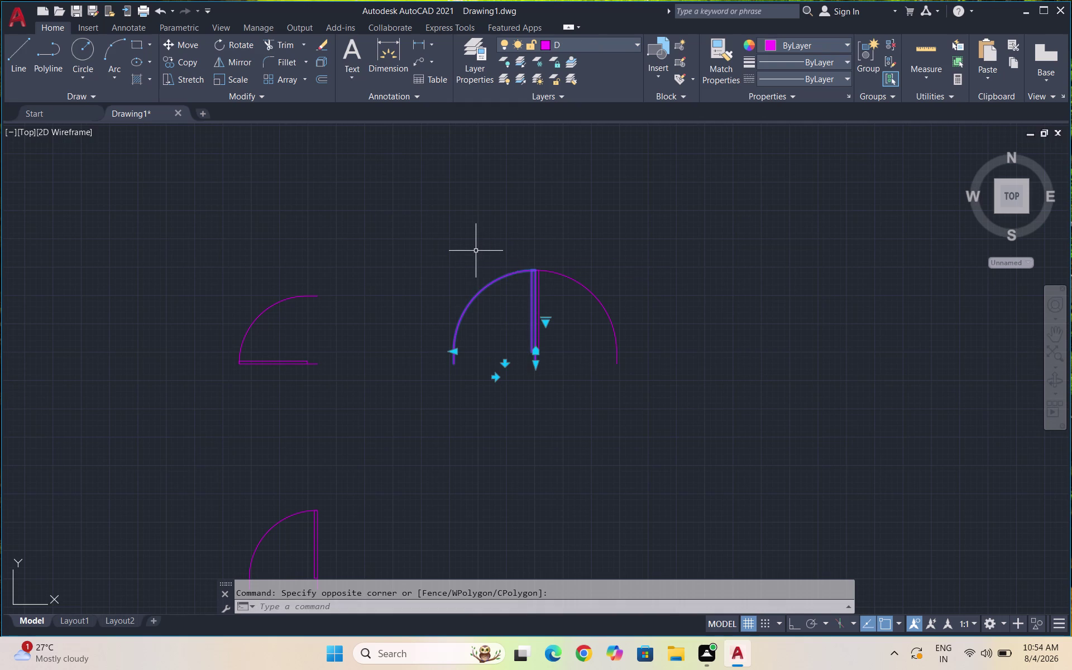
drag(506, 293, 497, 274)
click(445, 225)
Rotate the original spare door 90° about its bottom end so it swings downward.
drag(650, 377, 610, 337)
click(494, 264)
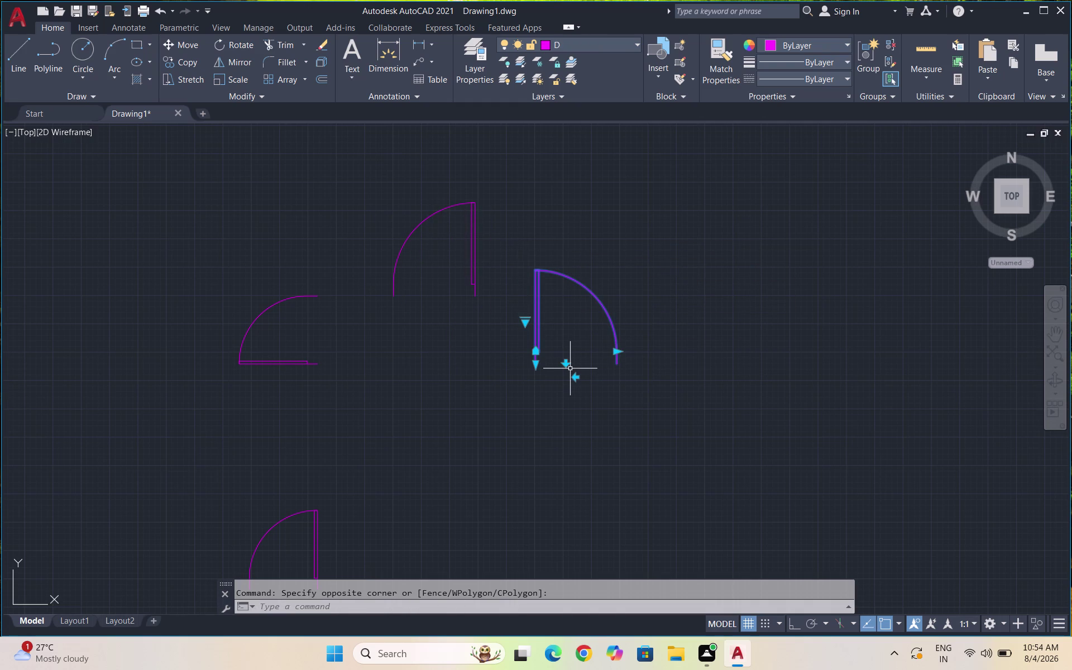
text(RO)
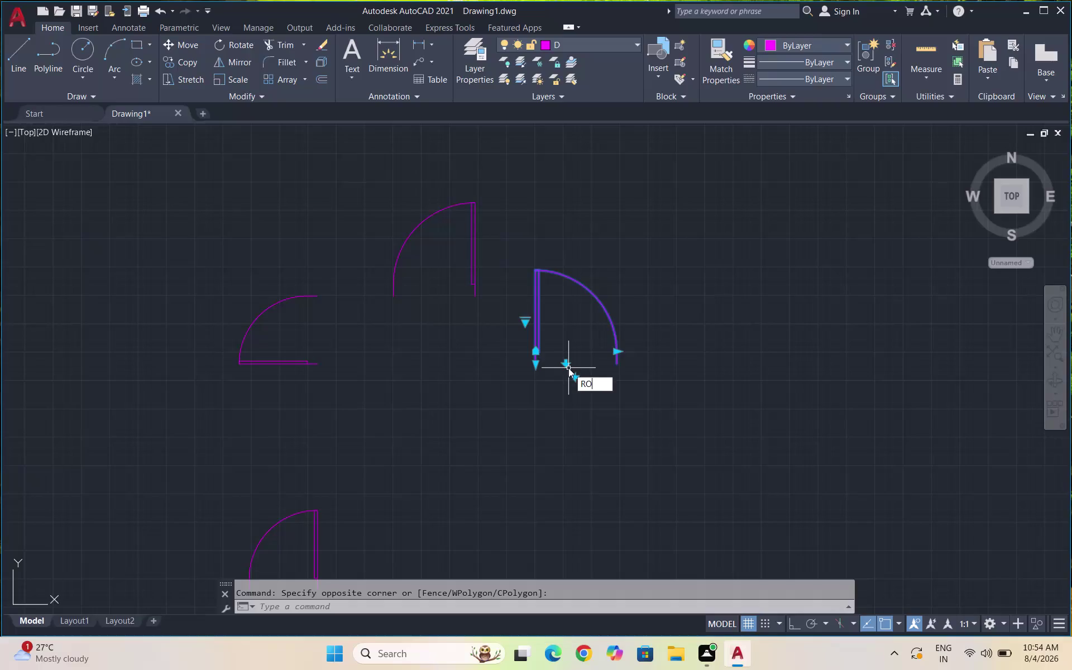
key(Return)
click(534, 360)
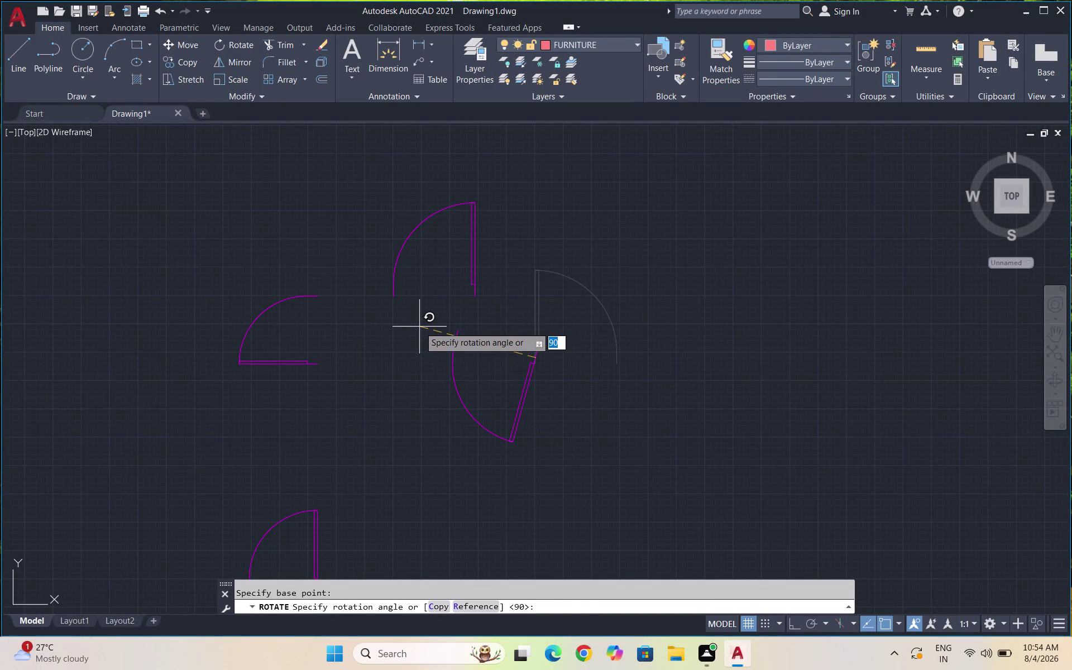
key(F8)
click(455, 358)
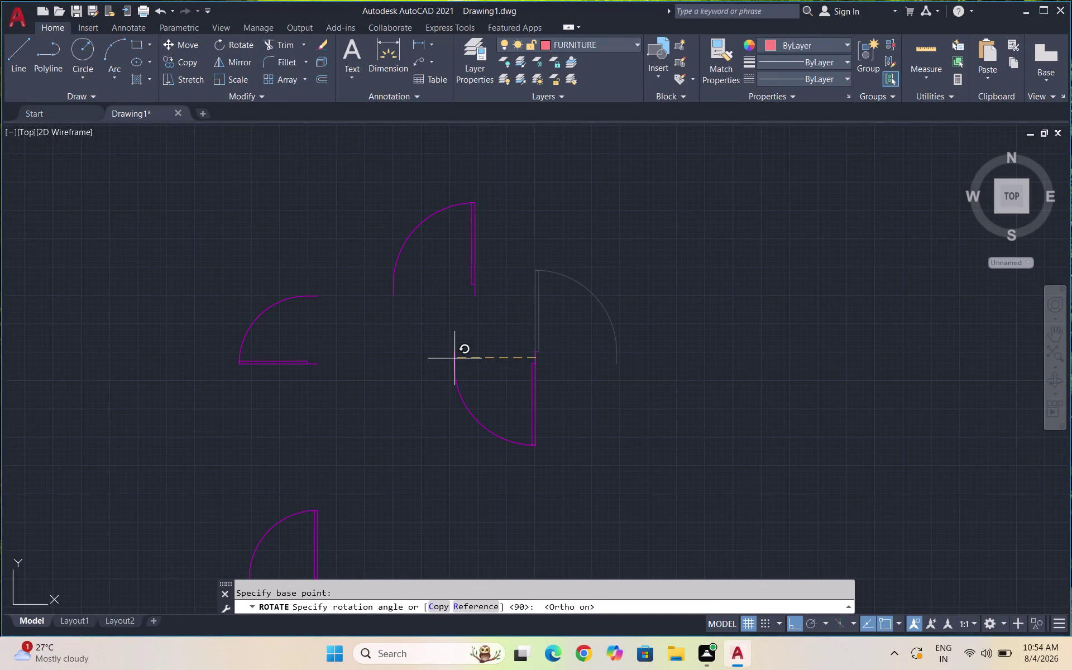
drag(540, 437, 517, 407)
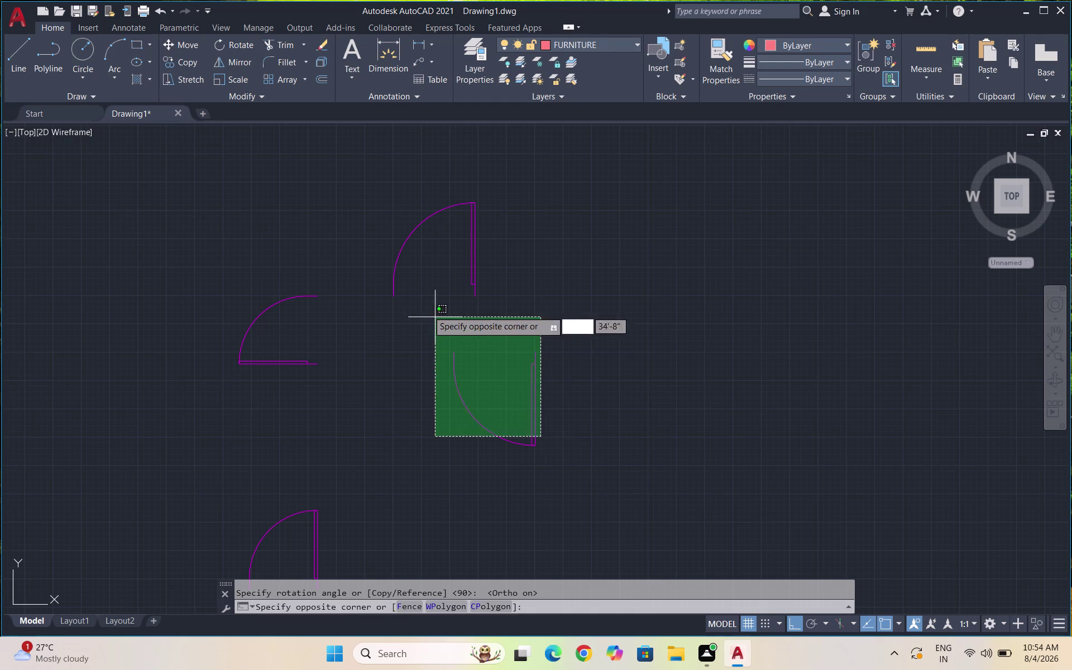
click(420, 306)
Copy the downward-swinging spare door from its hinge onto the lower-left room's corridor wall.
text(CO)
key(Return)
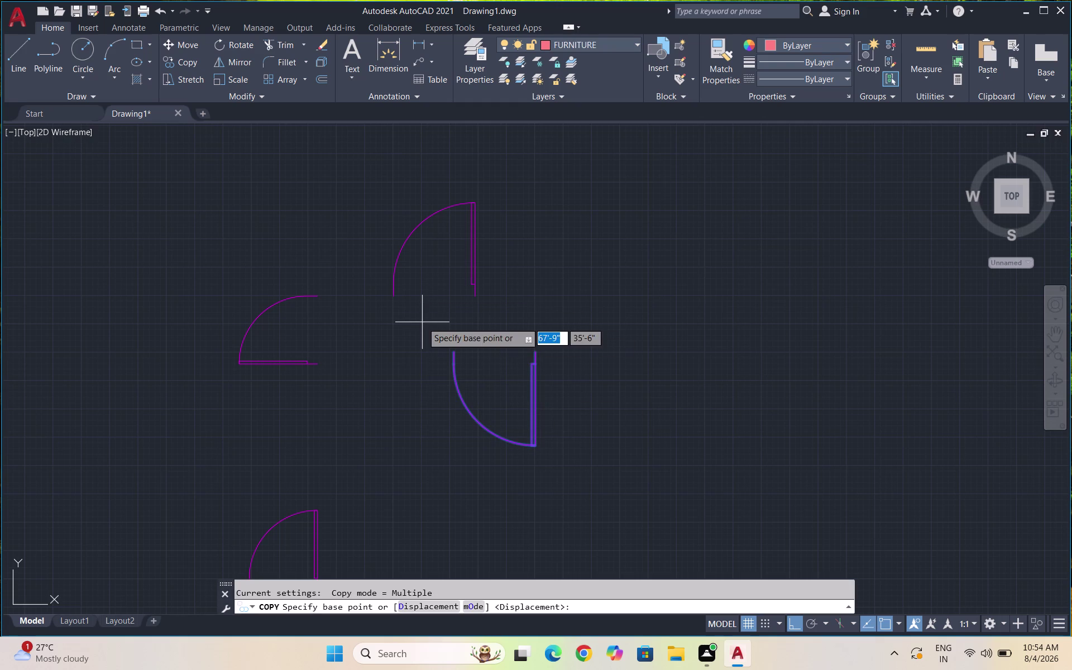
click(531, 351)
scroll(down, 3)
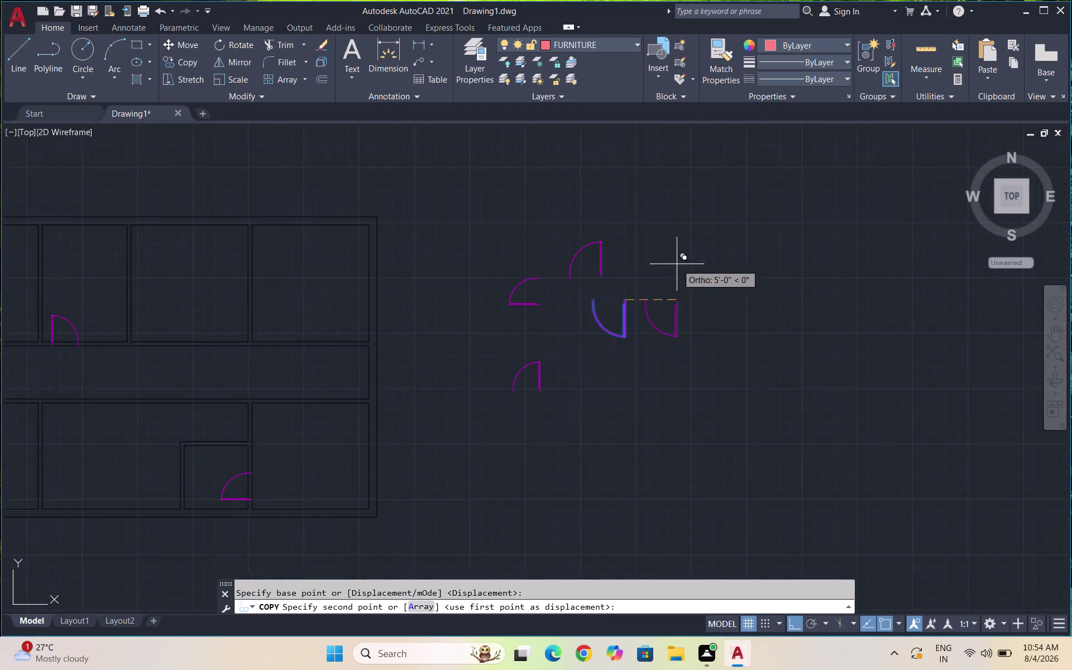
scroll(down, 3)
key(F8)
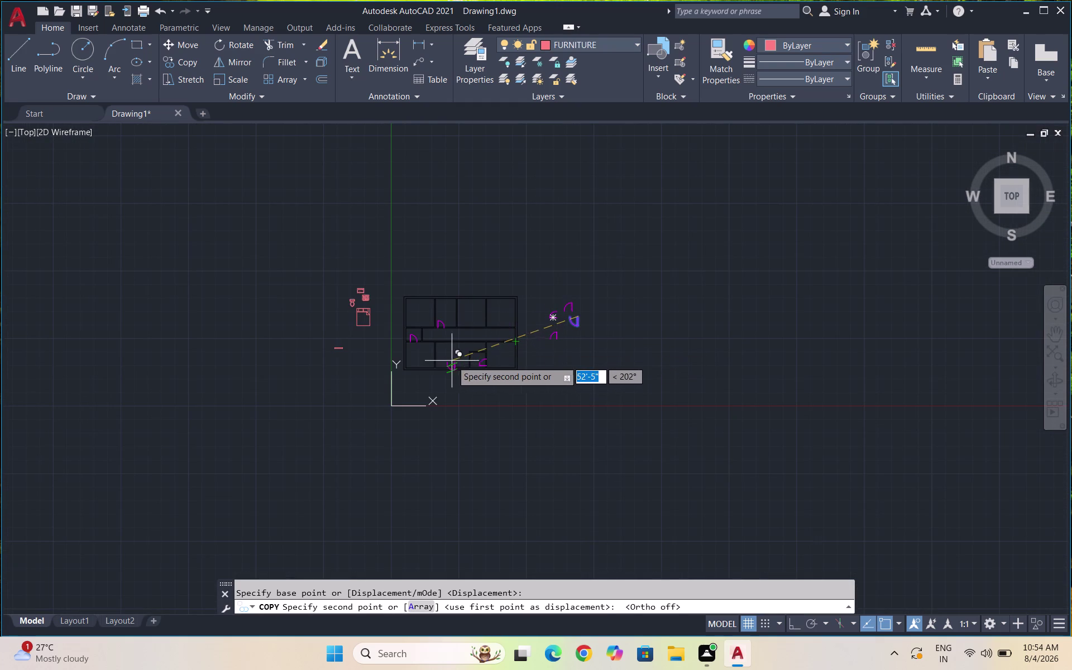
scroll(up, 3)
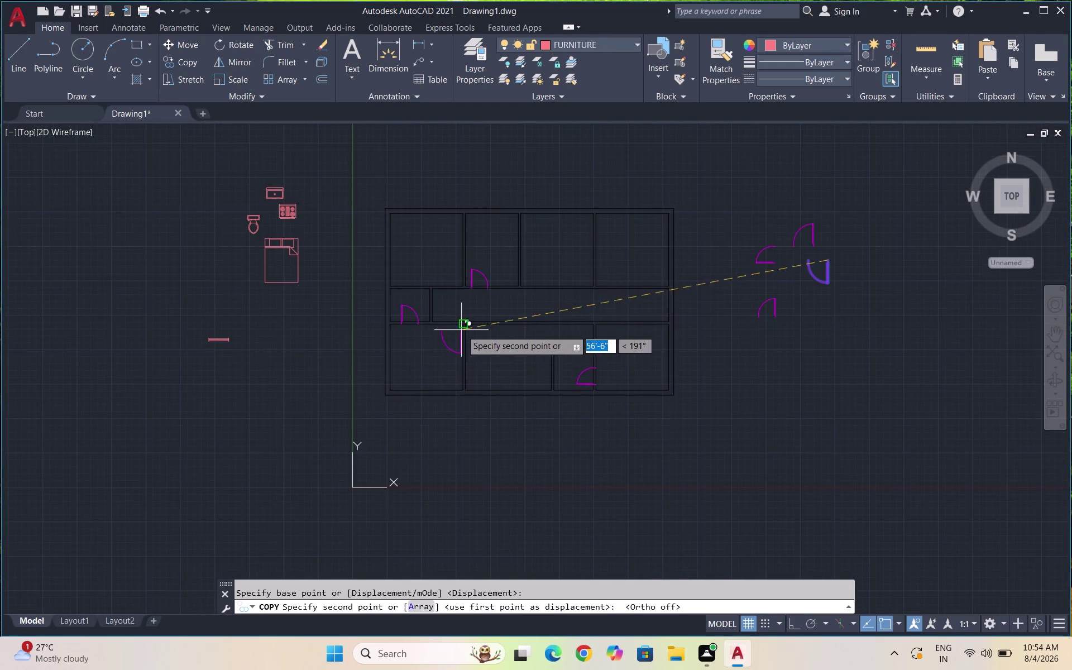
scroll(up, 3)
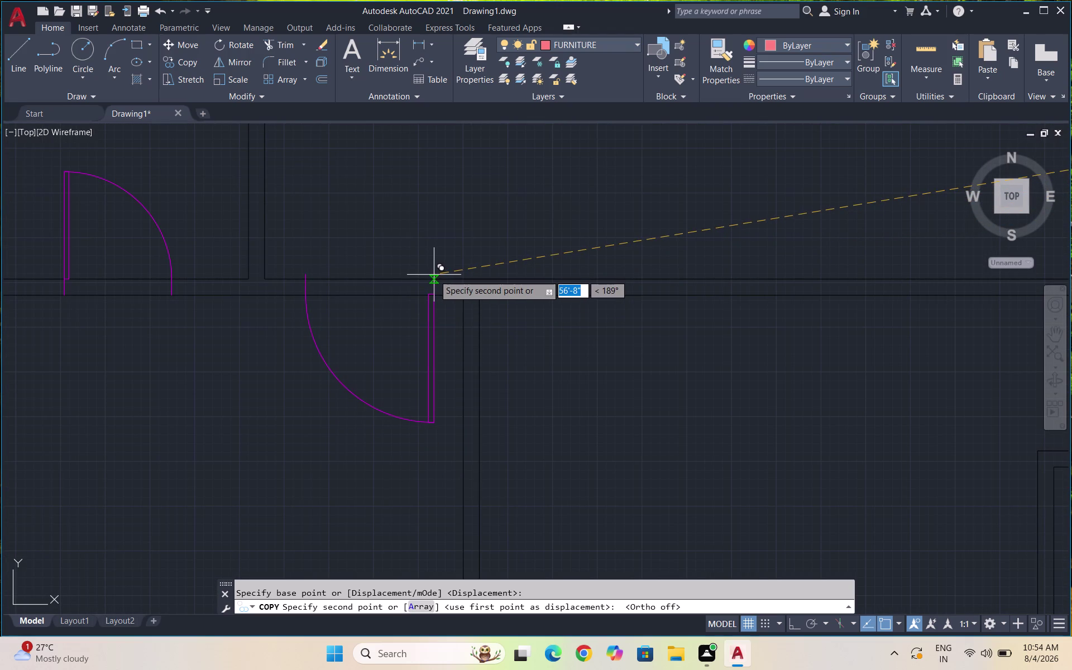
click(433, 279)
scroll(down, 3)
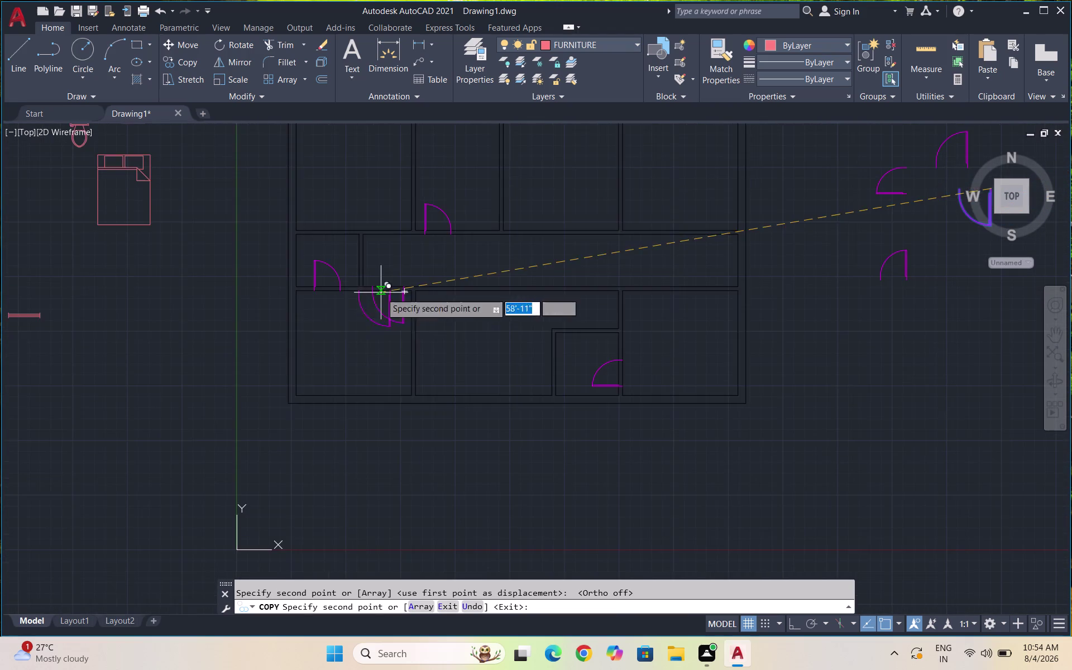
scroll(down, 3)
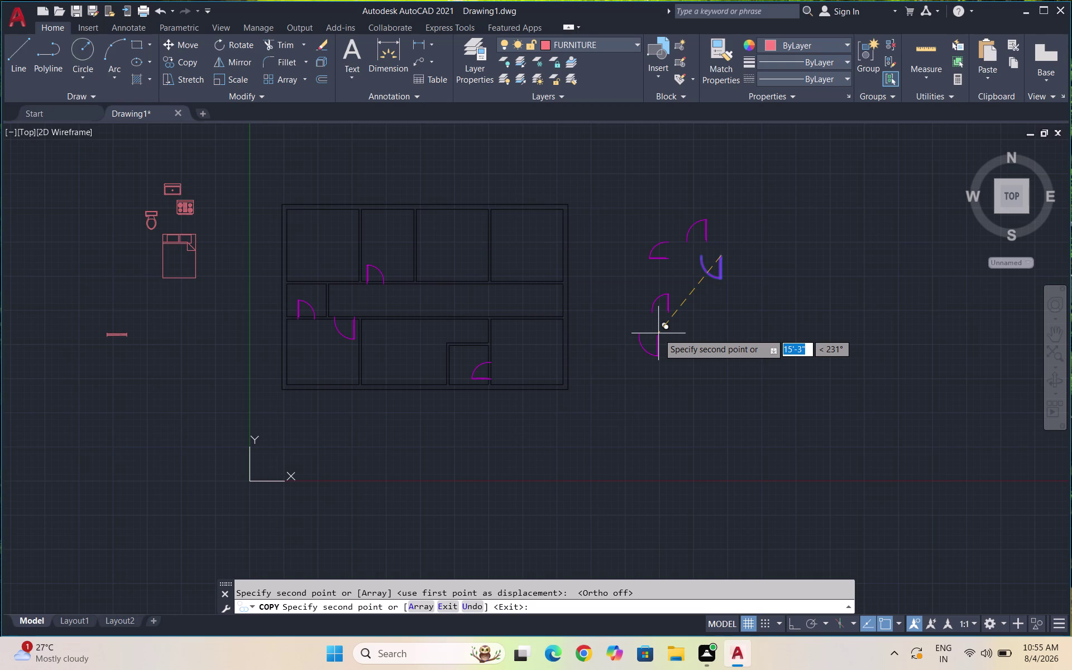
key(Escape)
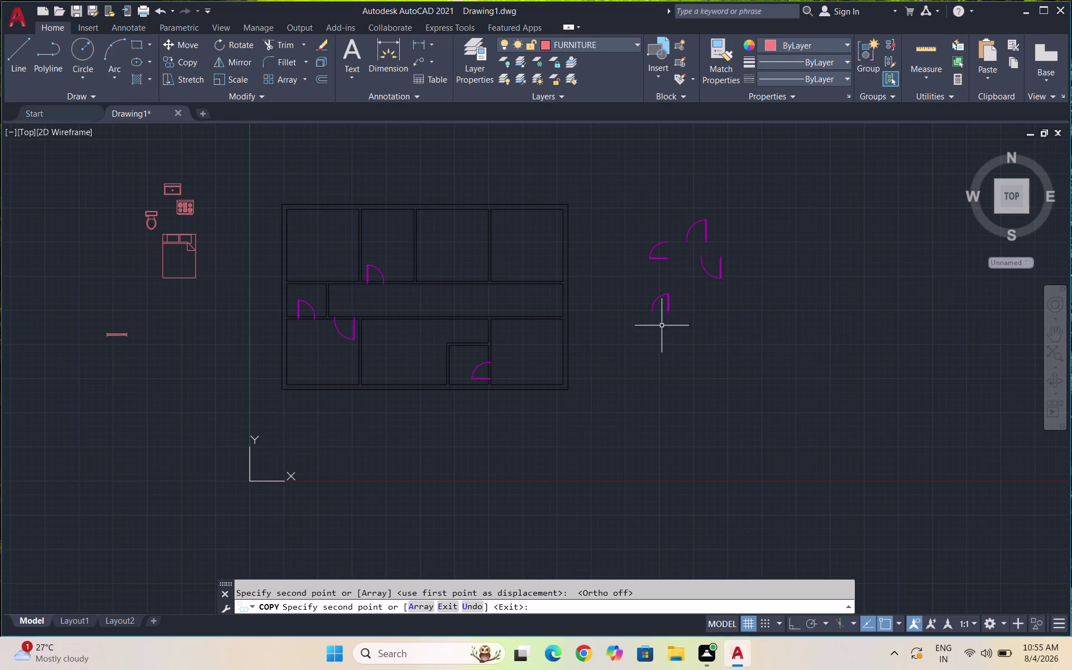
scroll(up, 3)
drag(700, 282, 608, 250)
Rotate the top loose door 180° with Ortho on.
click(594, 233)
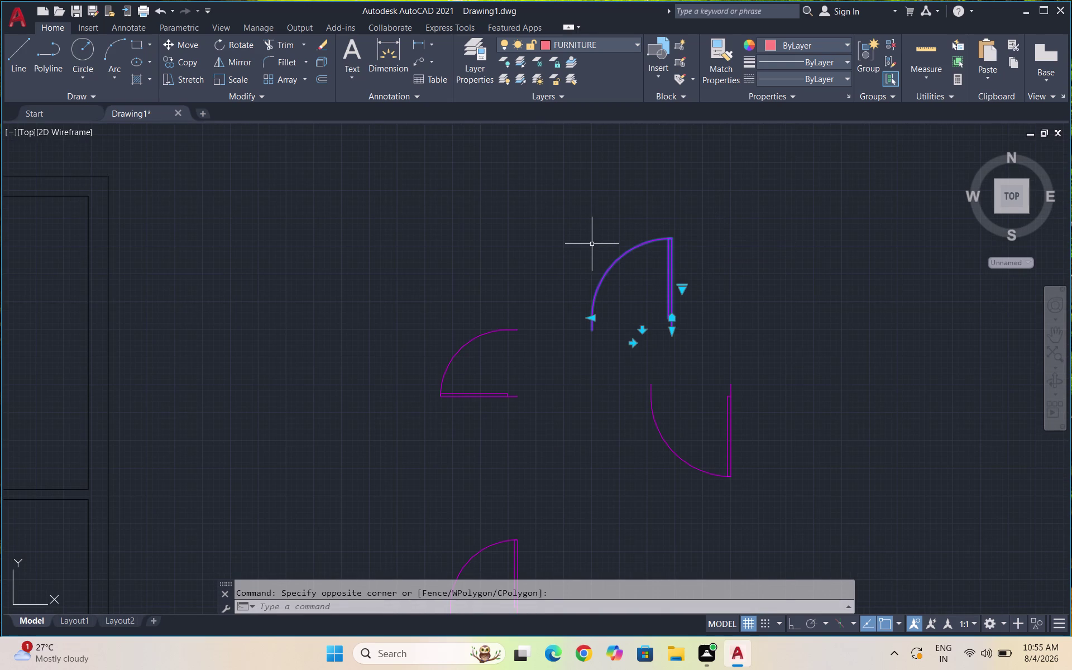
text(RO)
key(Return)
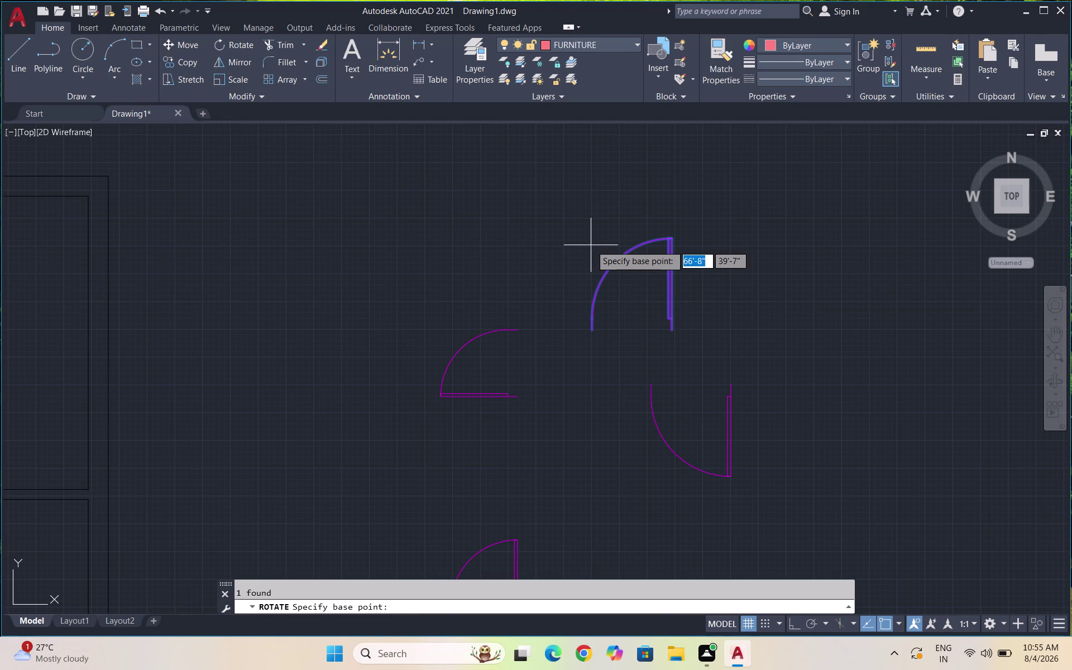
key(F8)
click(668, 328)
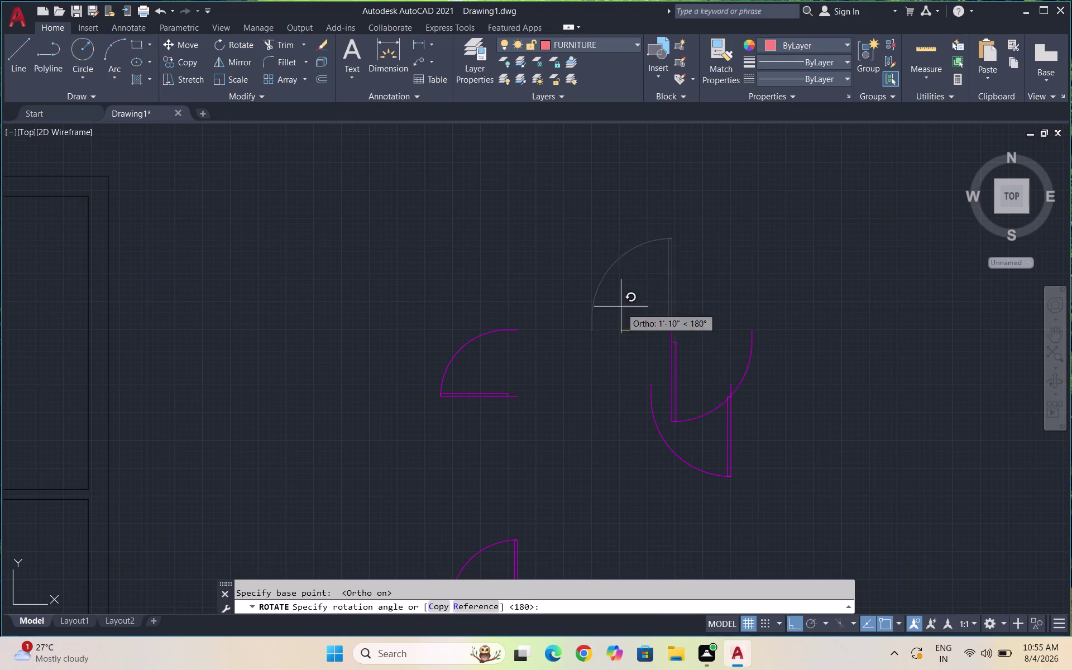
click(618, 301)
Move the rotated door into the opening on the lower-right room's corridor wall.
drag(709, 424, 703, 408)
click(662, 363)
key(m)
key(Return)
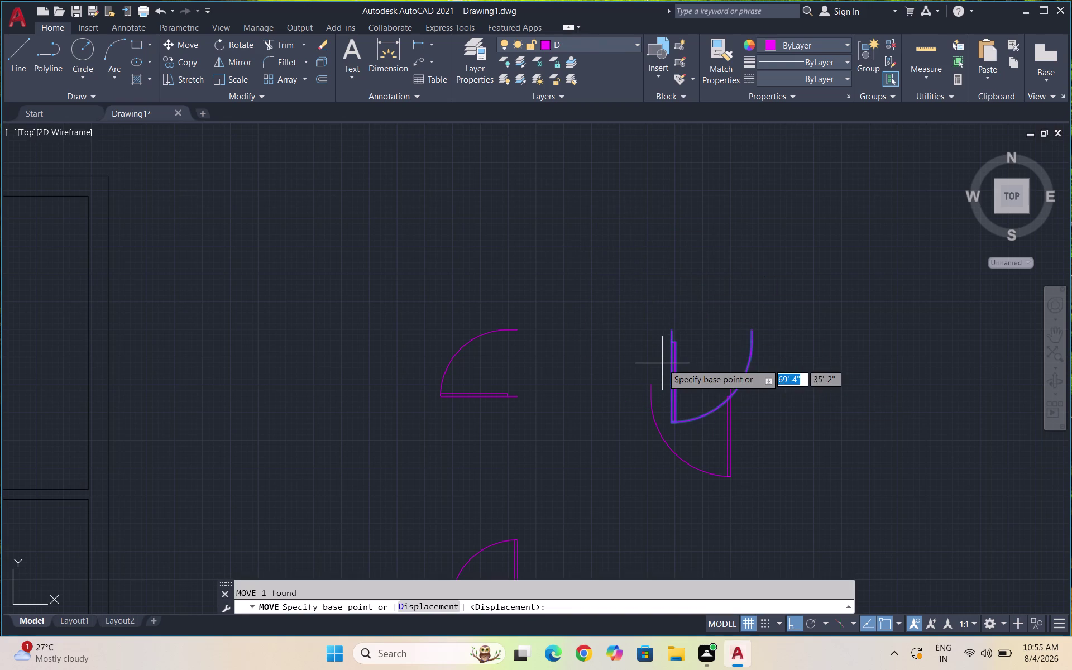
click(668, 326)
scroll(down, 3)
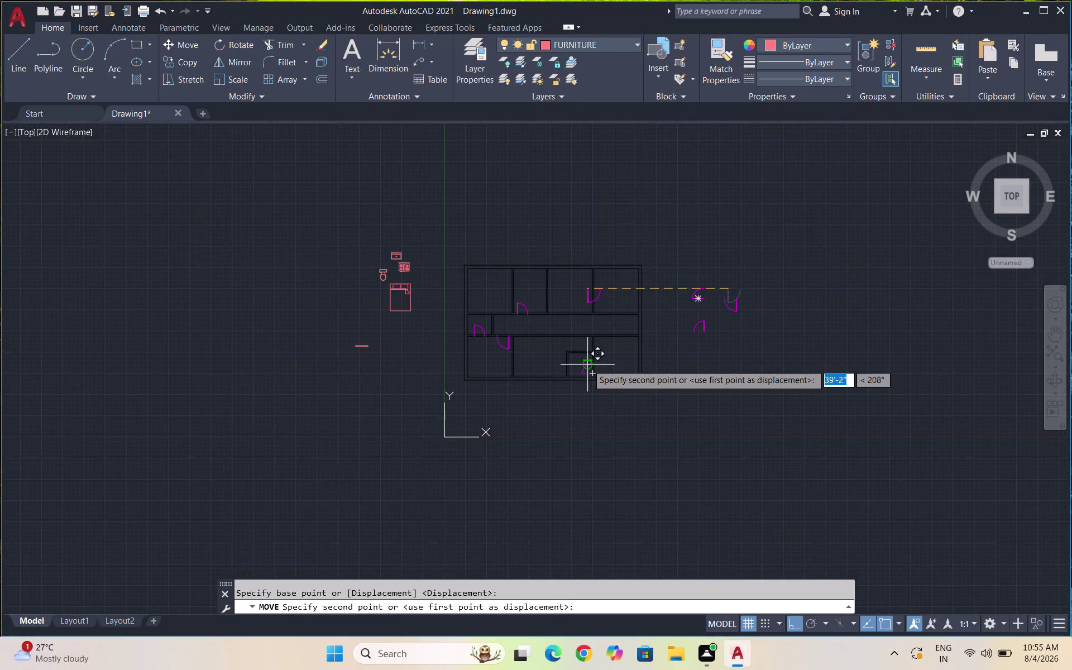
key(F8)
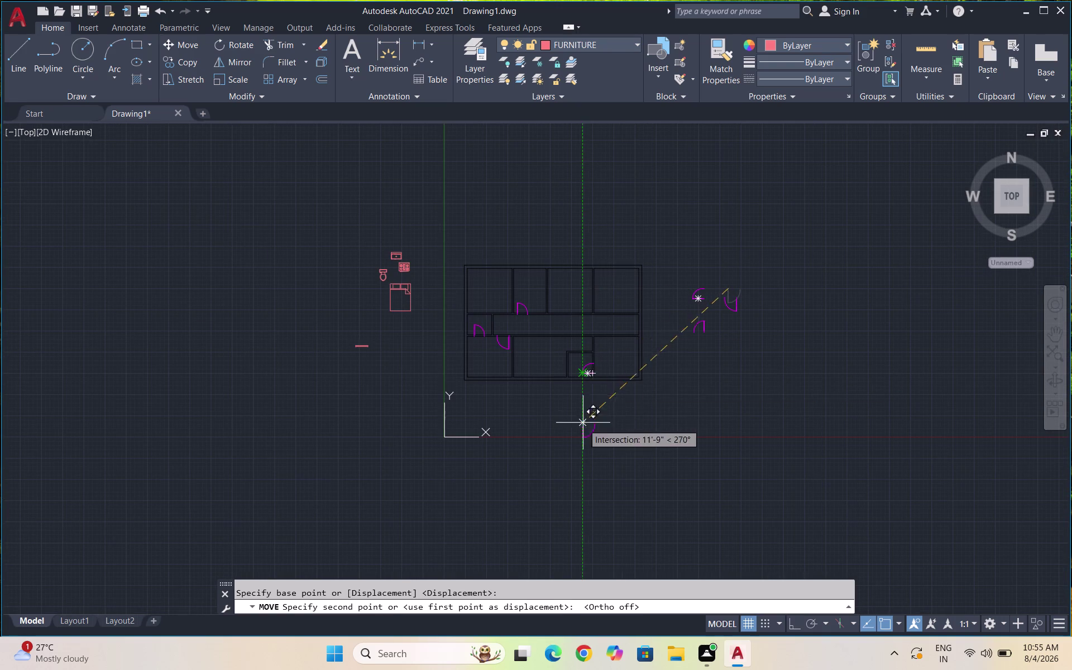
scroll(up, 3)
scroll(up, 3)
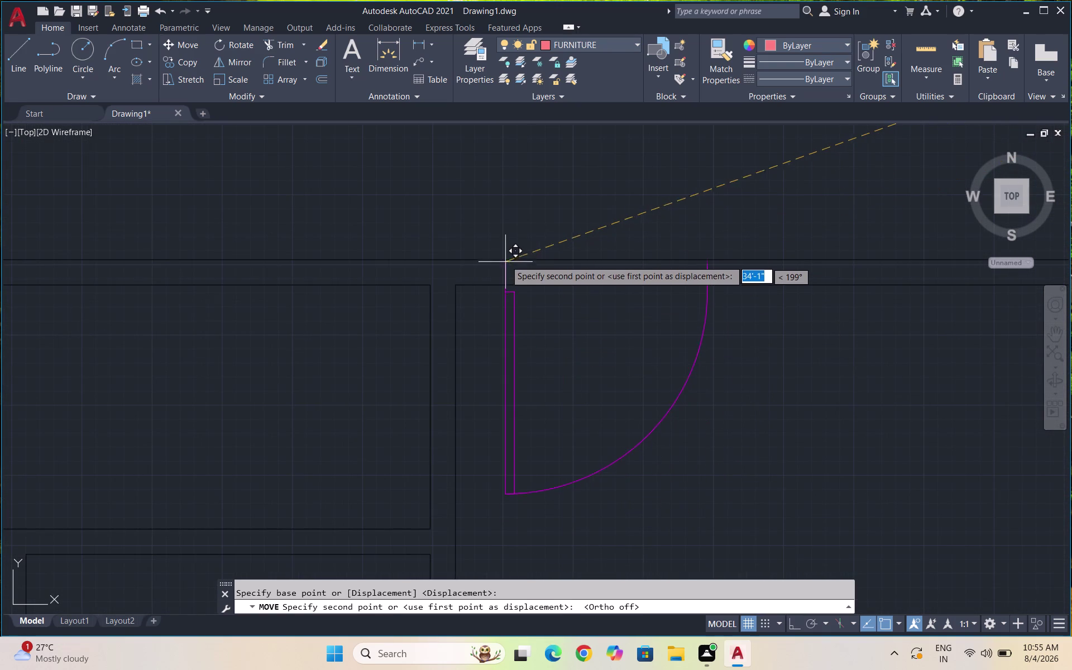
click(504, 259)
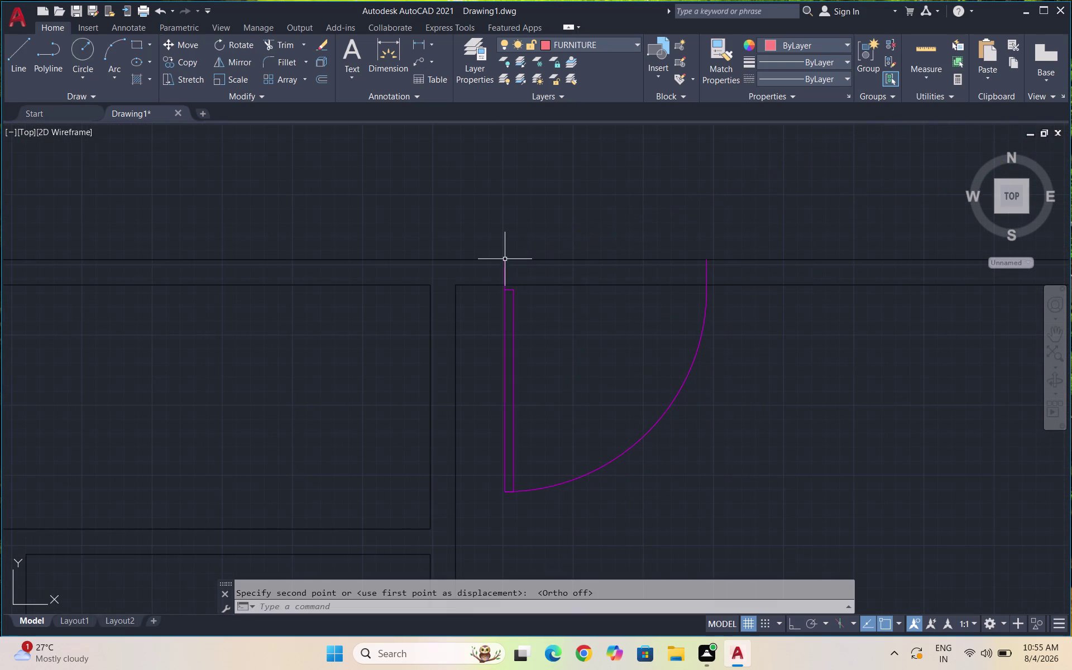
scroll(down, 3)
scroll(down, 3)
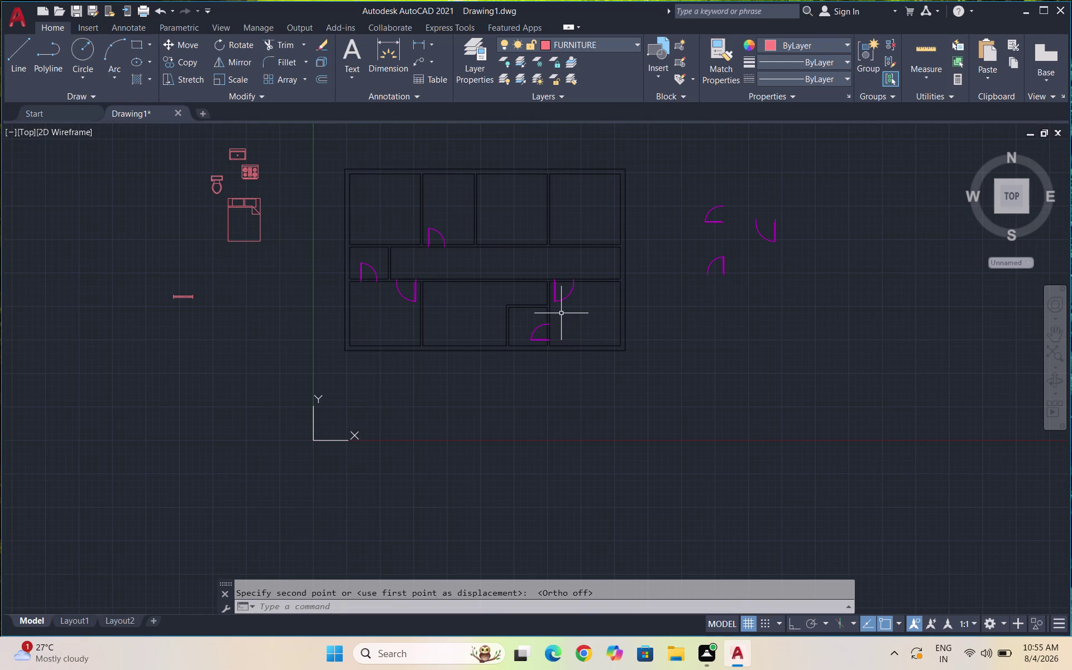
Trim the wall lines at the top, left, corridor, right and bottom door openings.
key(t)
key(r)
key(Return)
key(Return)
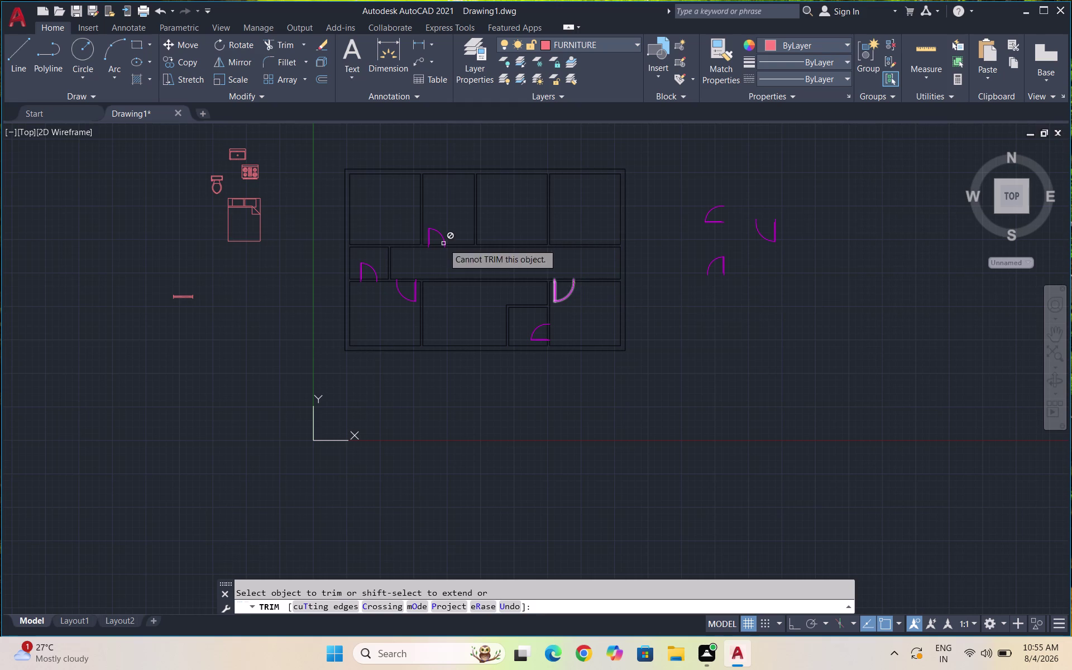
scroll(up, 3)
scroll(up, 3)
drag(438, 239, 437, 248)
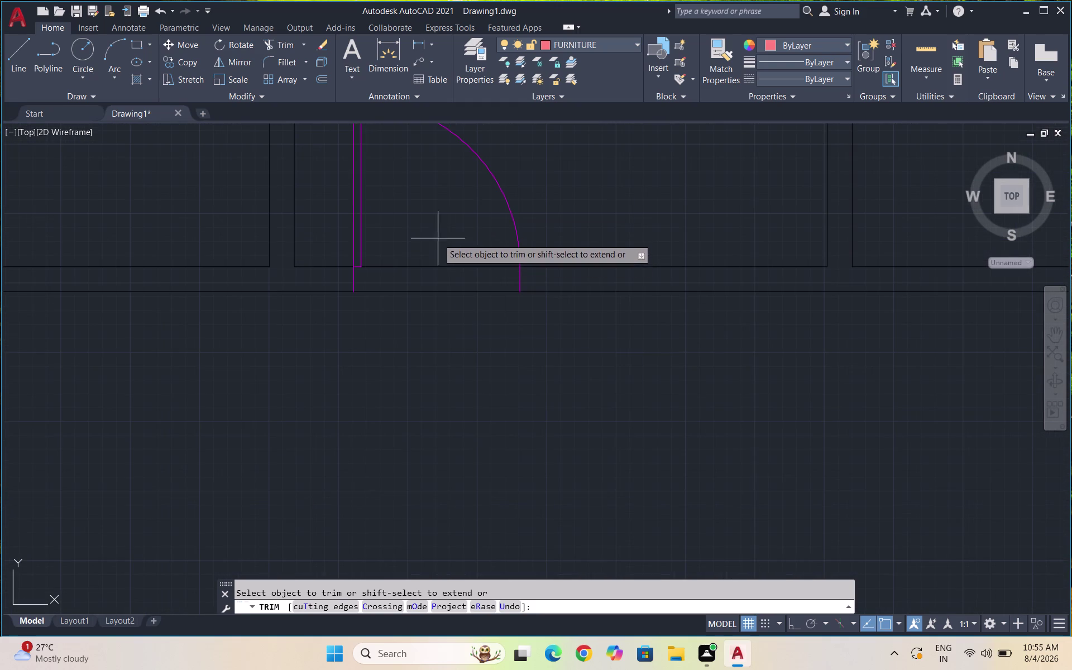
drag(438, 247, 435, 347)
scroll(down, 3)
drag(263, 370, 264, 400)
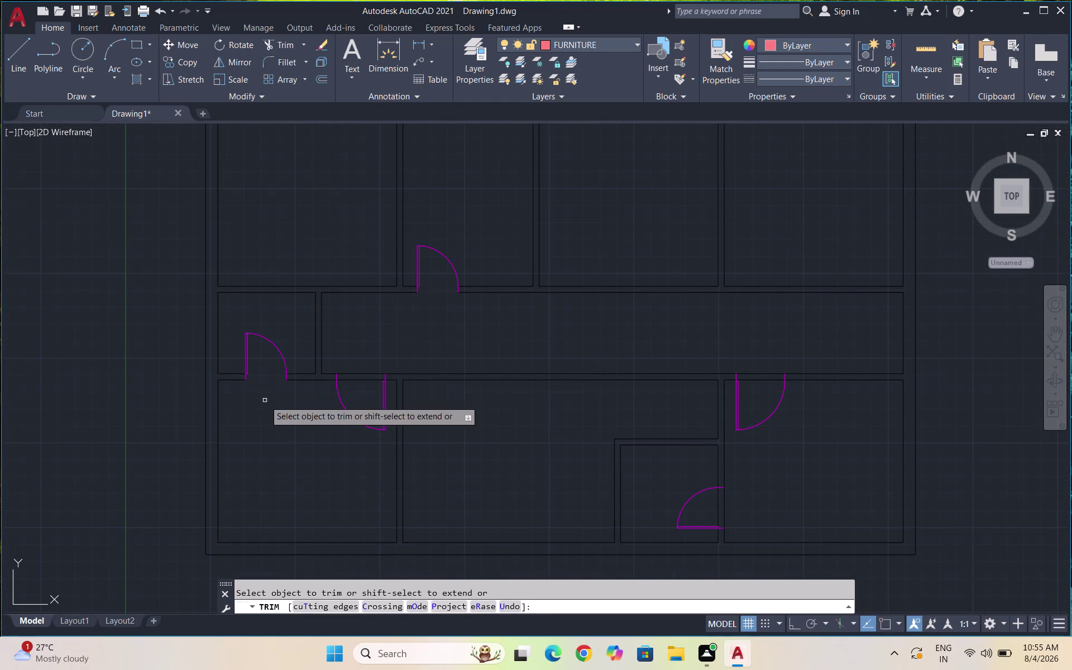
drag(359, 390, 362, 349)
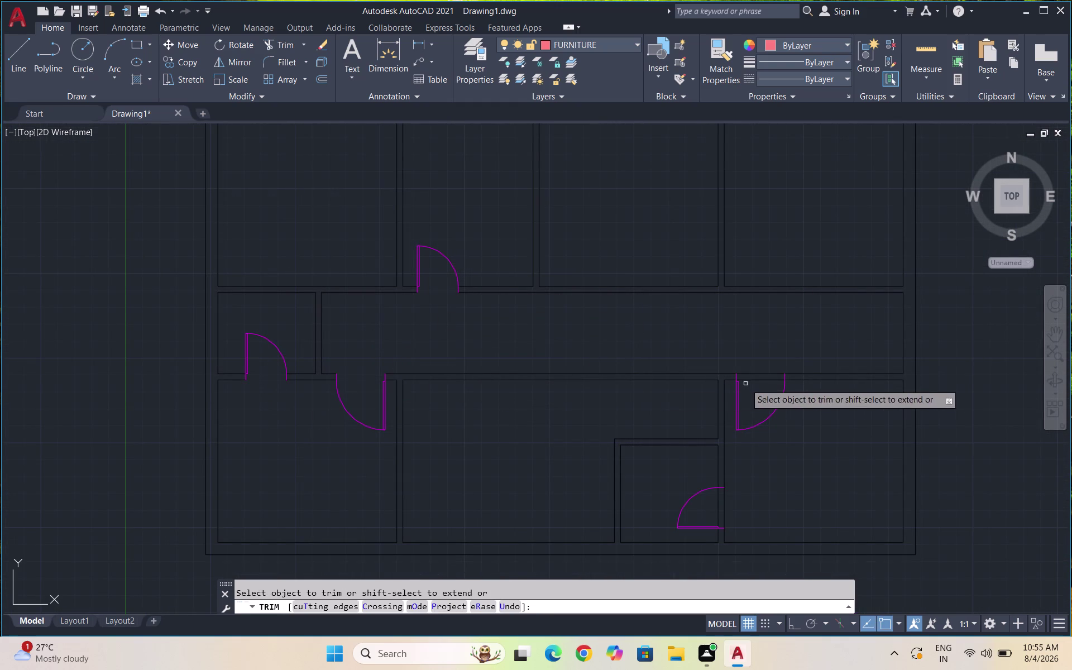
drag(762, 387, 757, 340)
drag(711, 517, 739, 514)
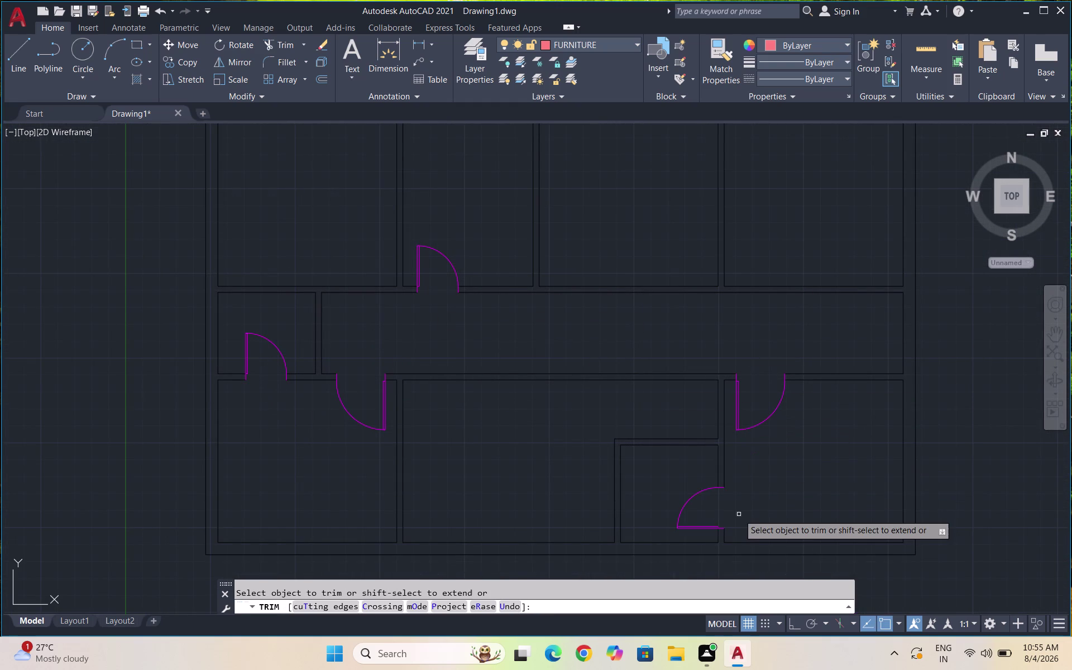
scroll(down, 3)
key(Escape)
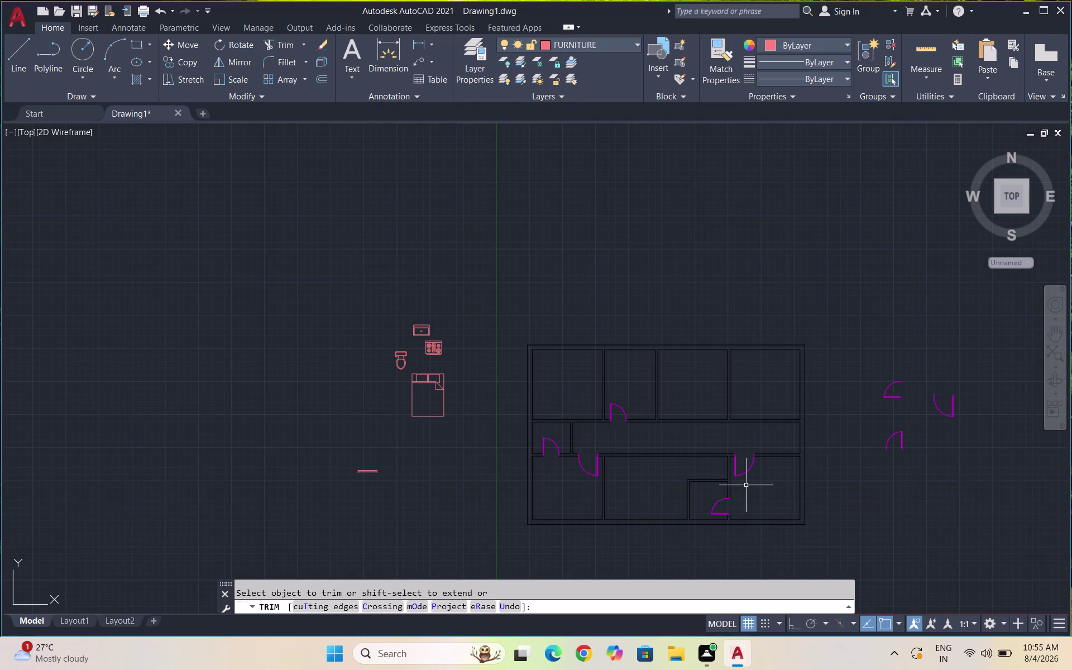
Start a new line with the L alias.
key(Escape)
key(l)
key(Return)
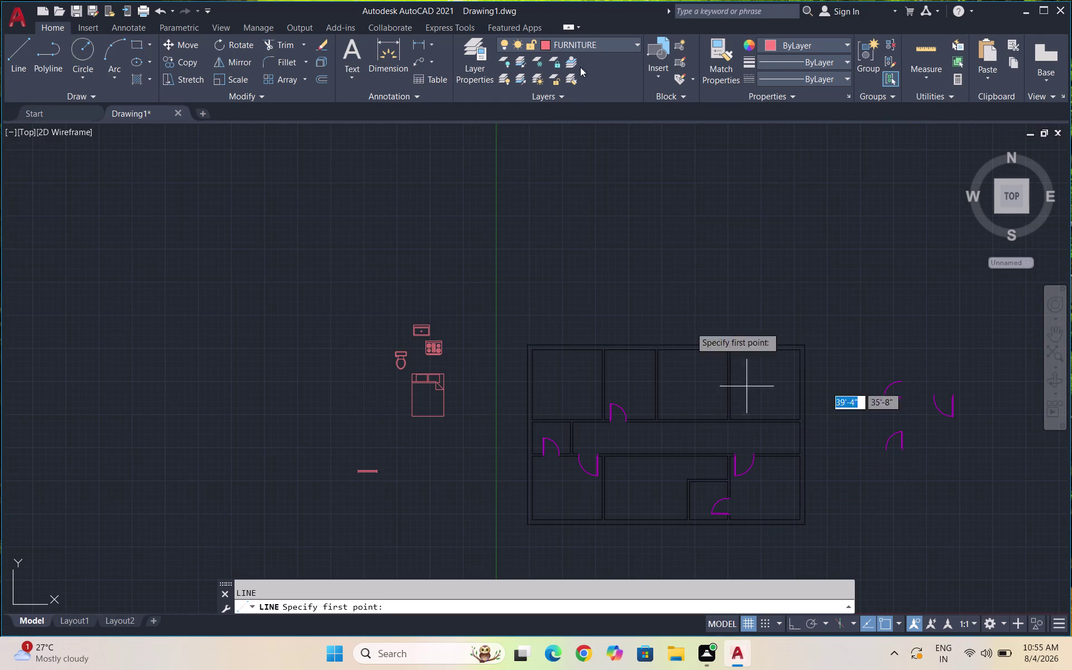
click(583, 37)
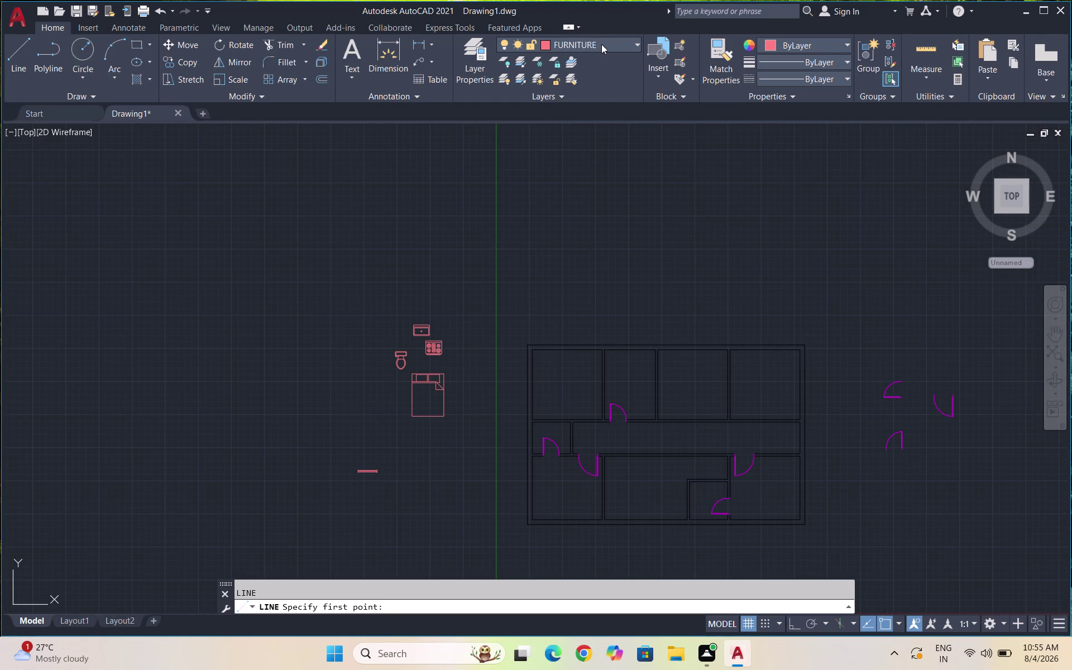
Make WALLS the current layer and cap the first door jamb with a wall-end line.
click(601, 44)
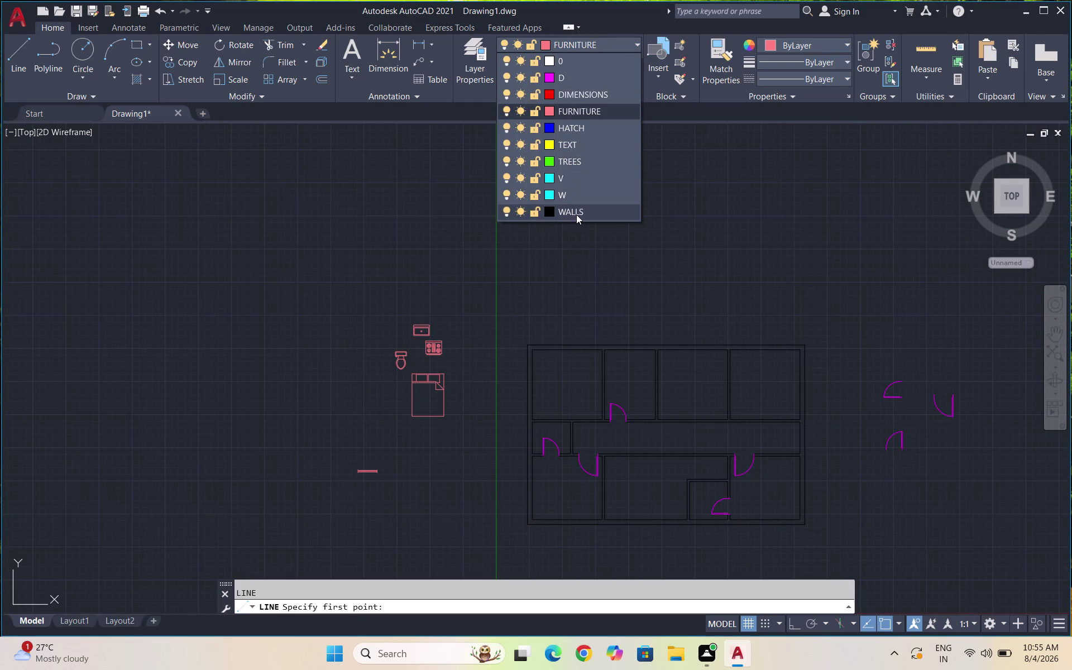
click(576, 215)
scroll(up, 3)
scroll(up, 3)
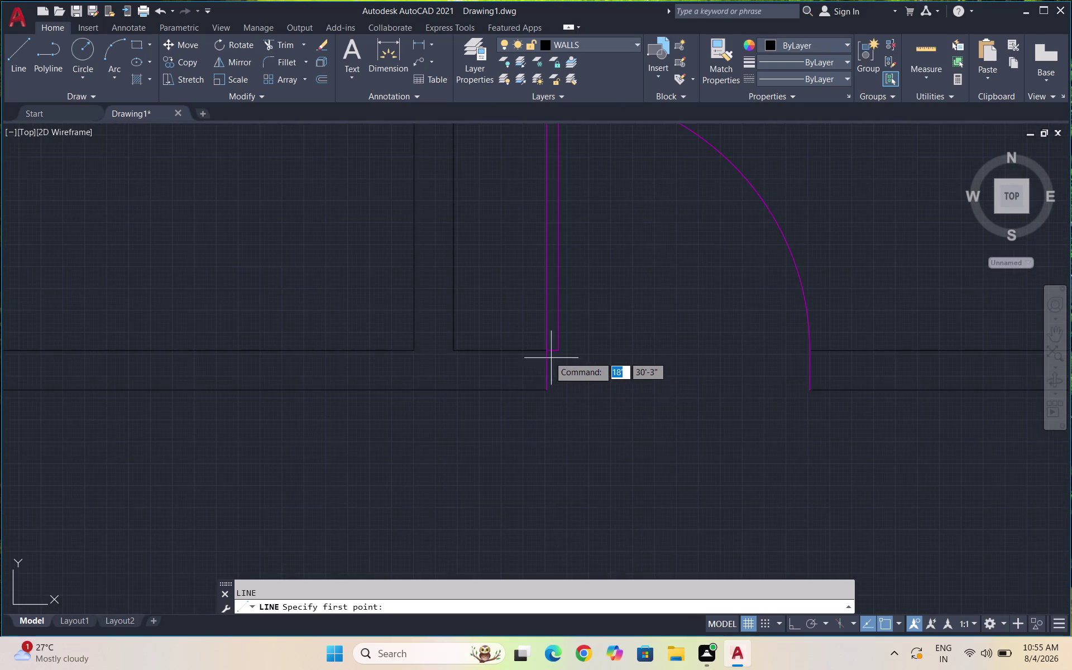
scroll(up, 3)
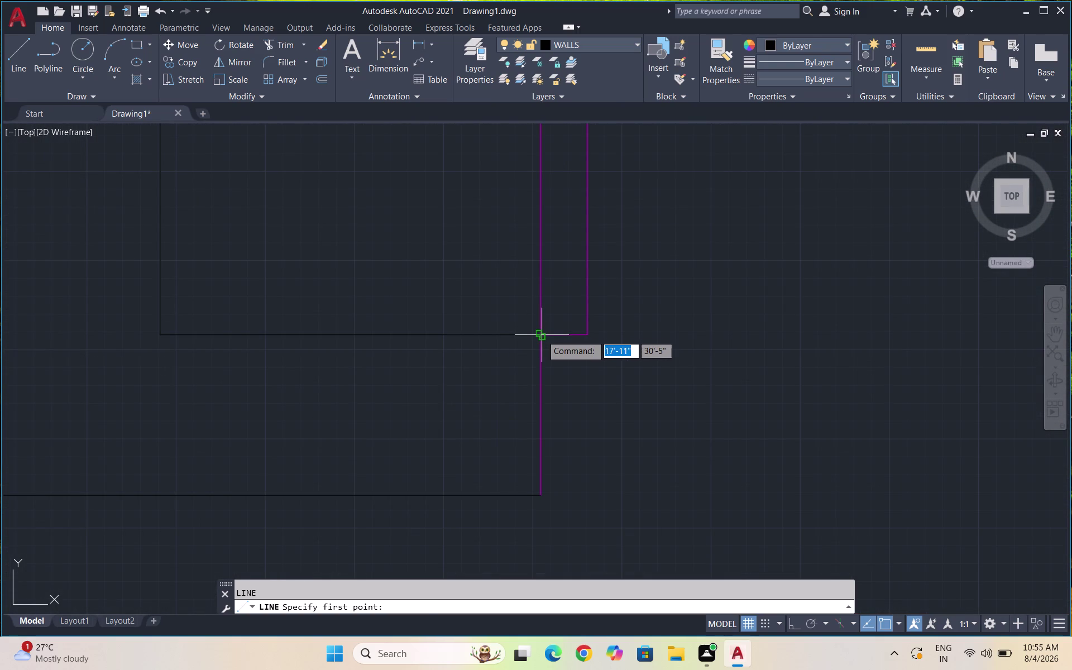
click(541, 335)
click(538, 496)
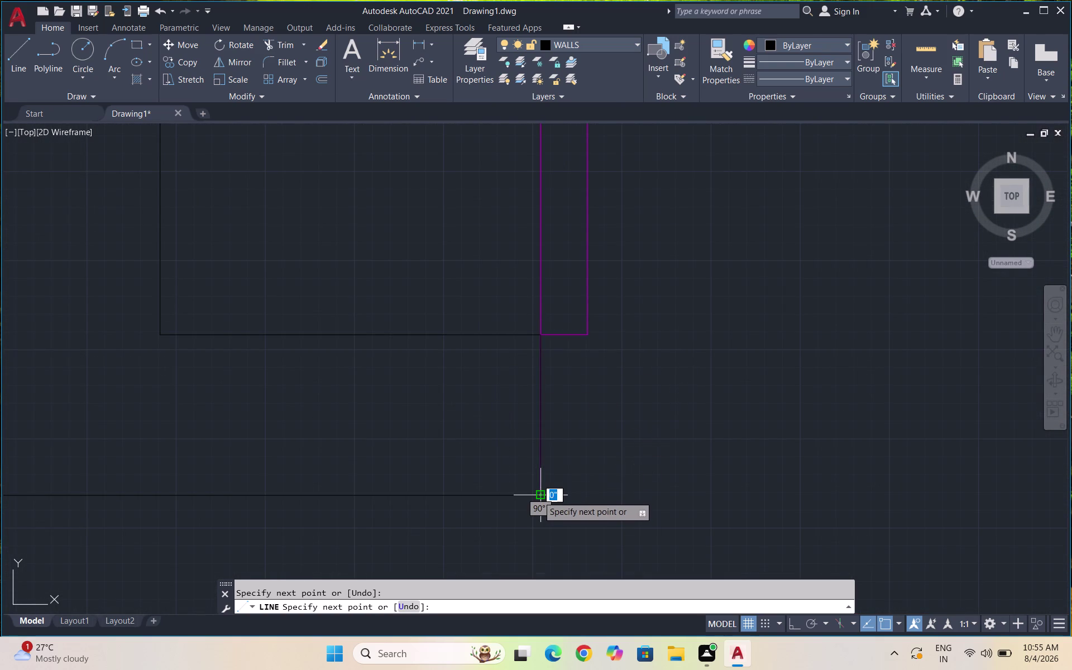
key(space)
scroll(down, 3)
Cap the opposite door jamb and a nearby wall corner with short lines.
key(space)
scroll(up, 3)
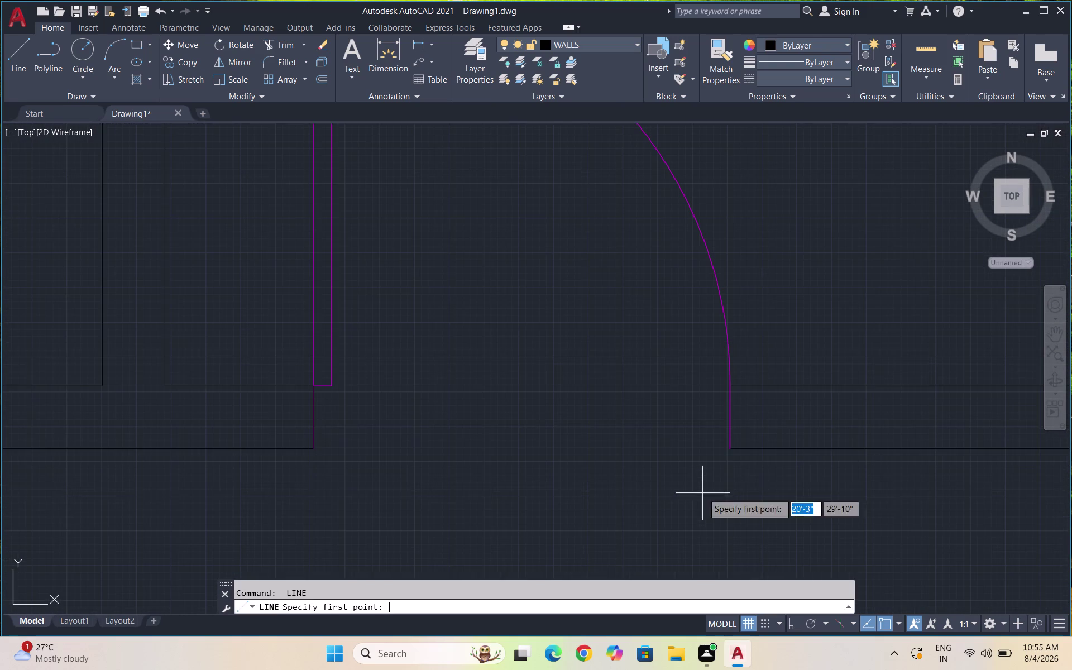
click(731, 448)
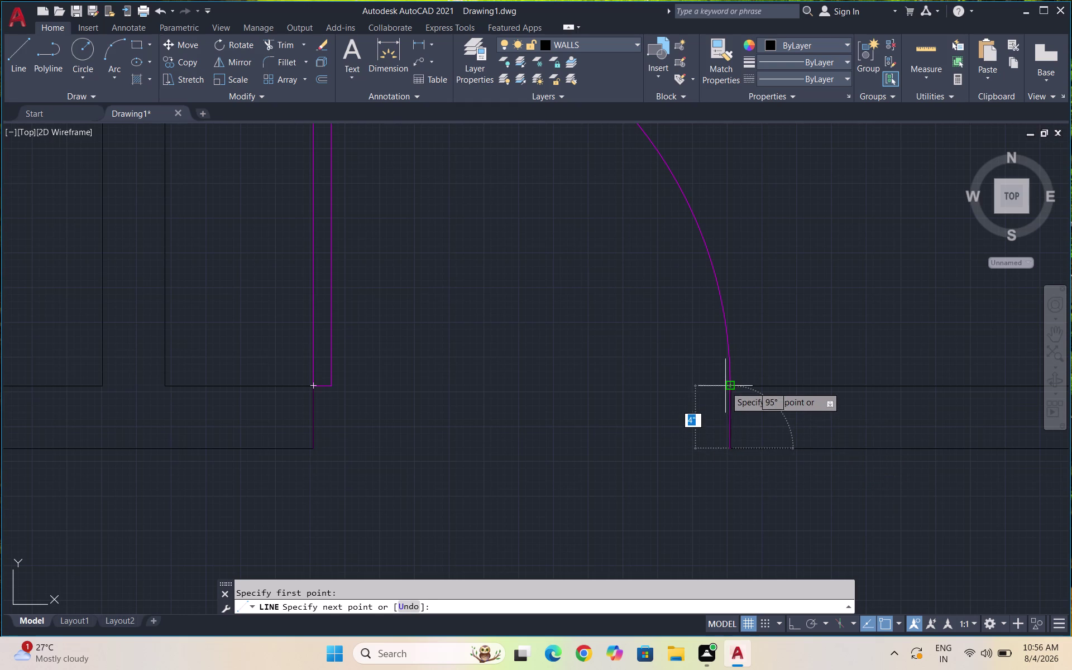
click(729, 389)
key(space)
scroll(down, 3)
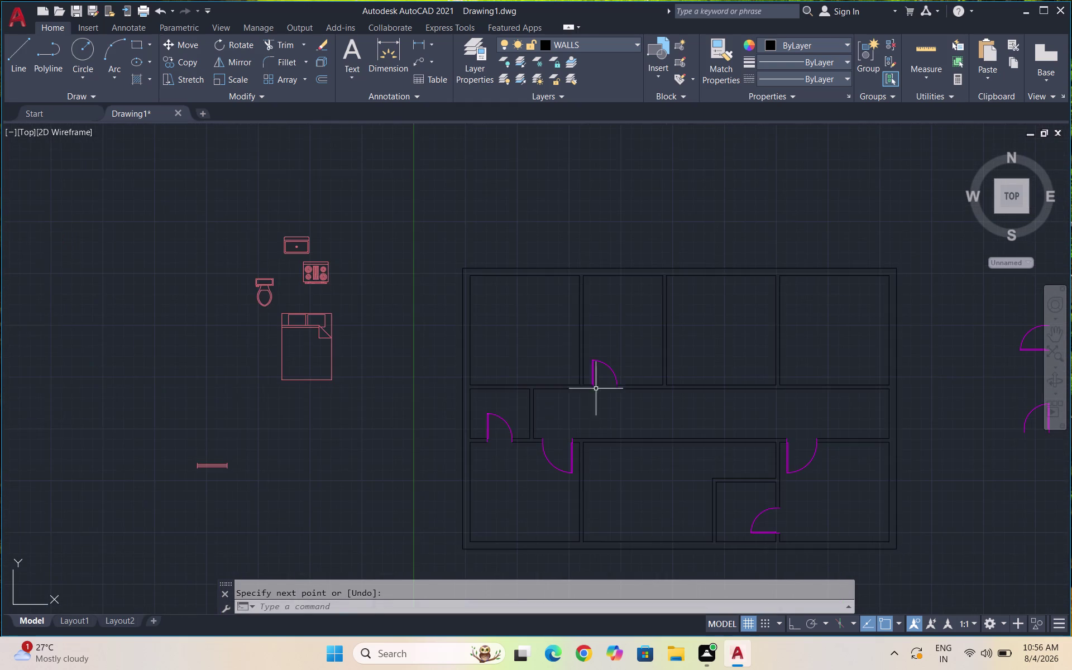
key(space)
scroll(up, 3)
scroll(up, 3)
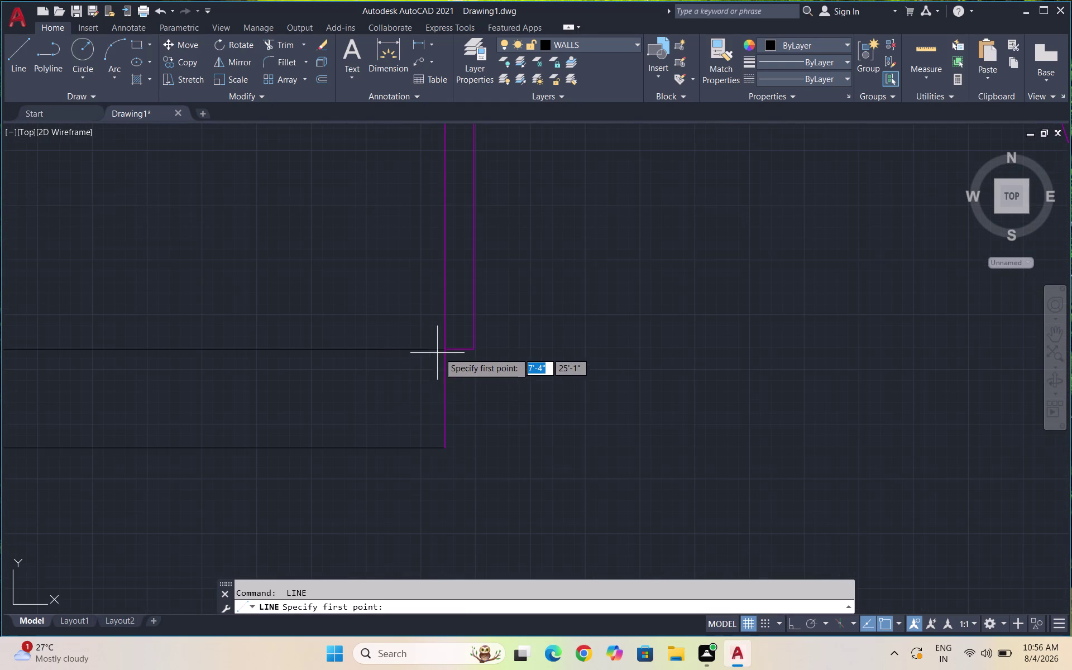
click(443, 350)
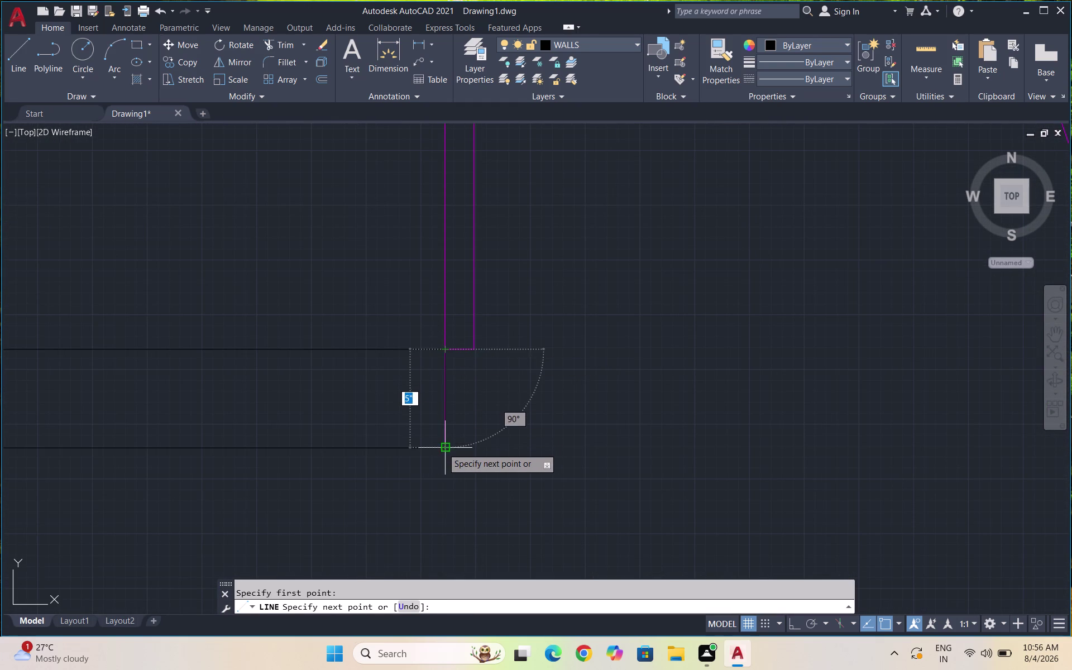
click(442, 447)
key(space)
Close another wall end at a door opening with a short line.
scroll(down, 3)
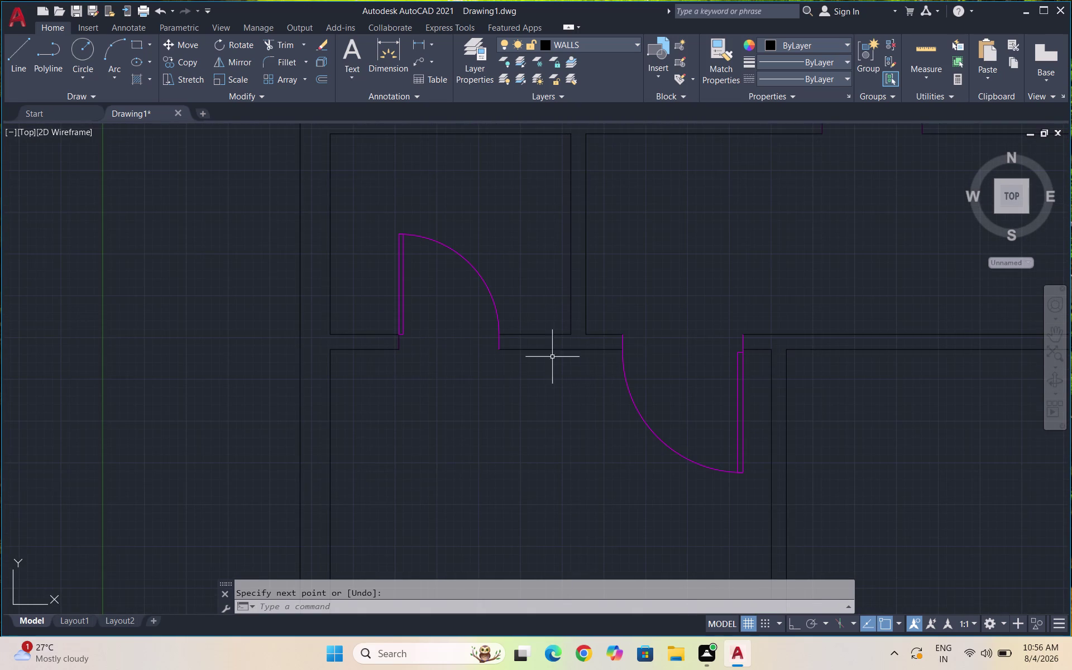
scroll(up, 3)
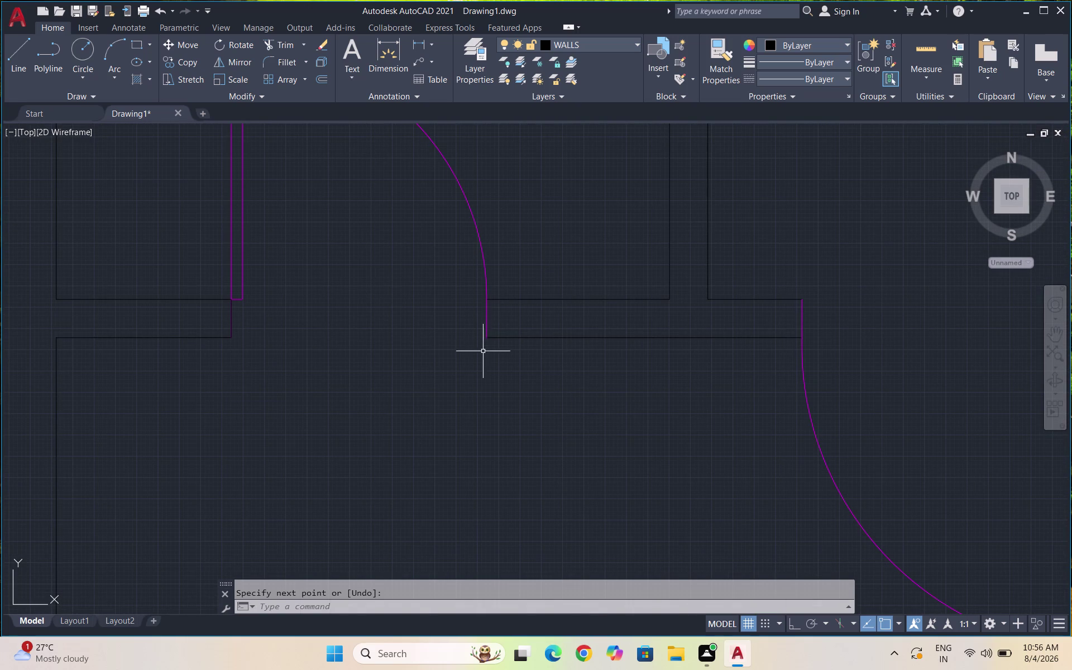
key(space)
click(487, 336)
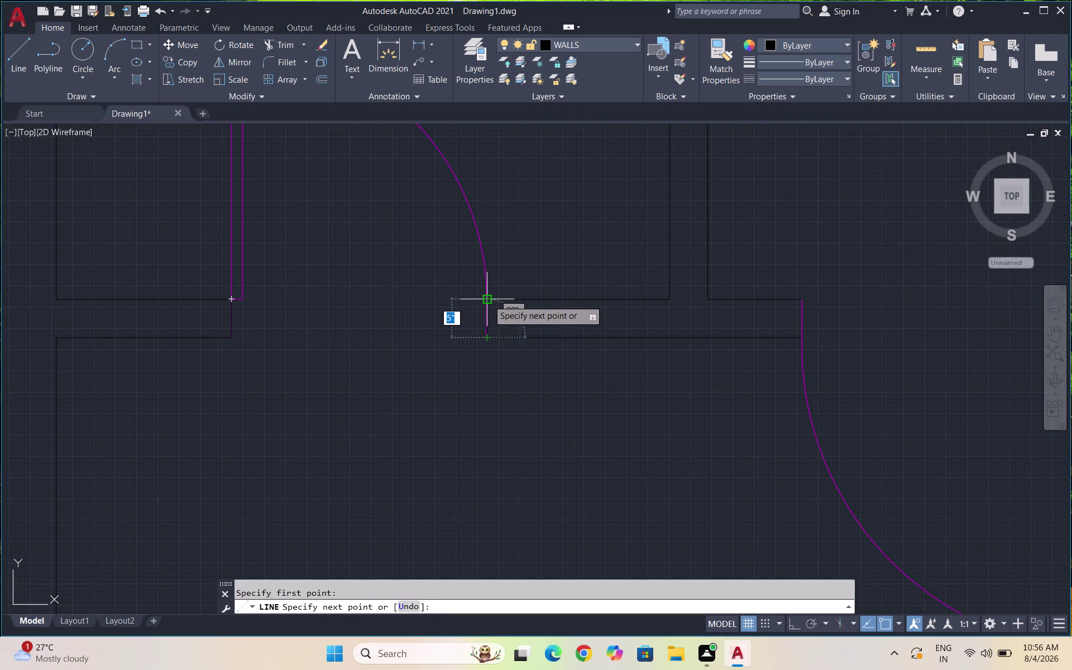
click(488, 299)
key(space)
scroll(down, 3)
scroll(down, 3)
Draw closing lines across two more wall ends at the openings.
key(space)
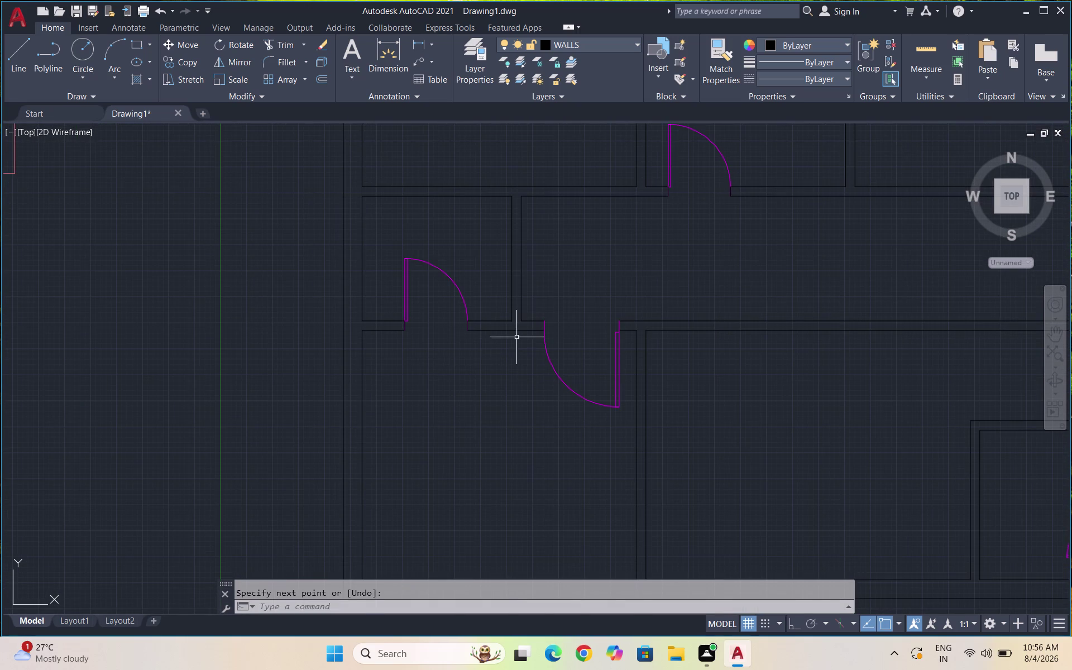
scroll(up, 3)
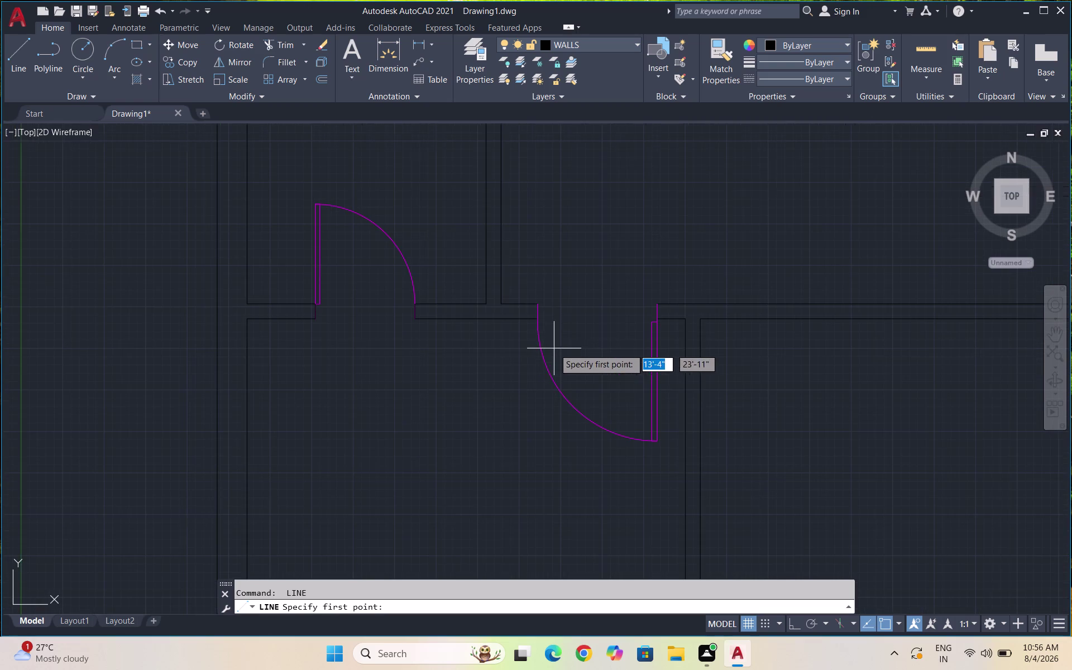
scroll(up, 3)
click(523, 276)
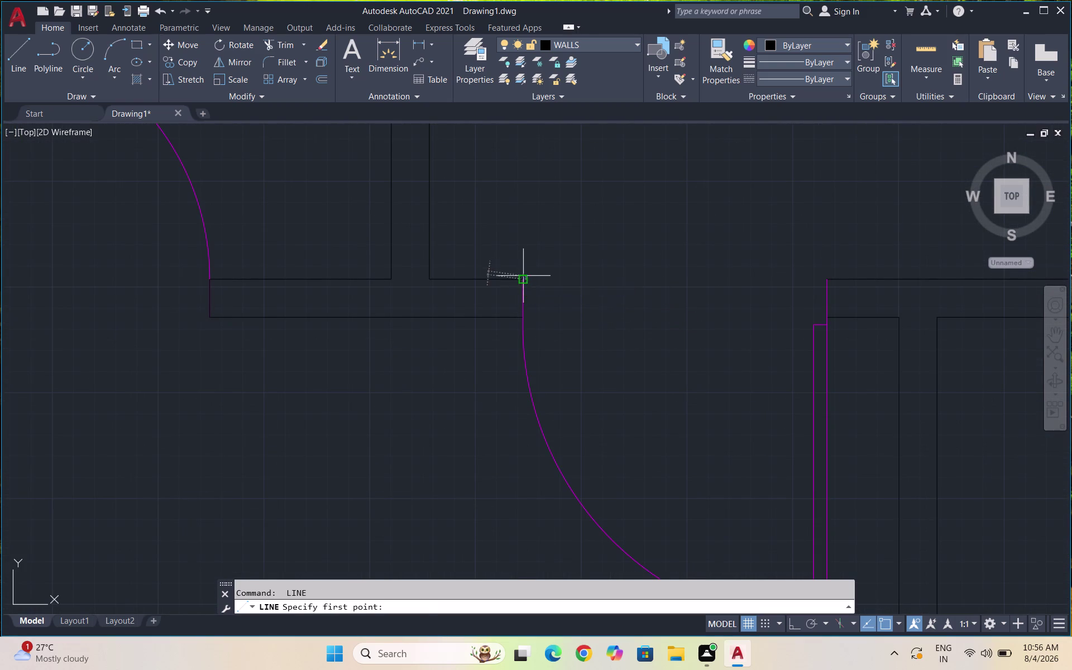
click(520, 320)
key(space)
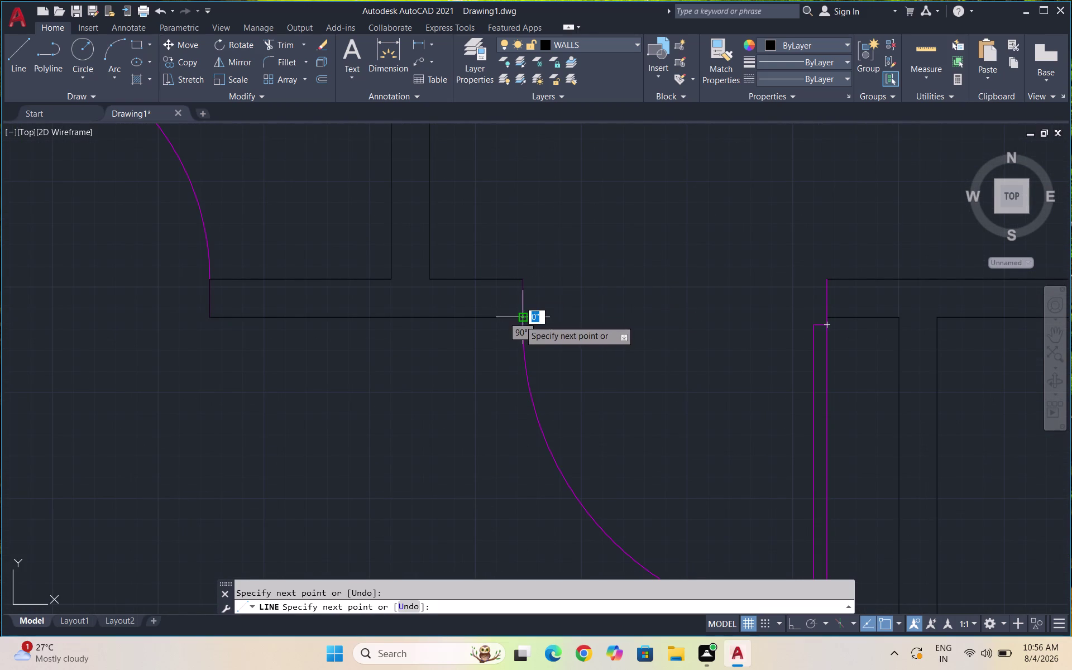
key(space)
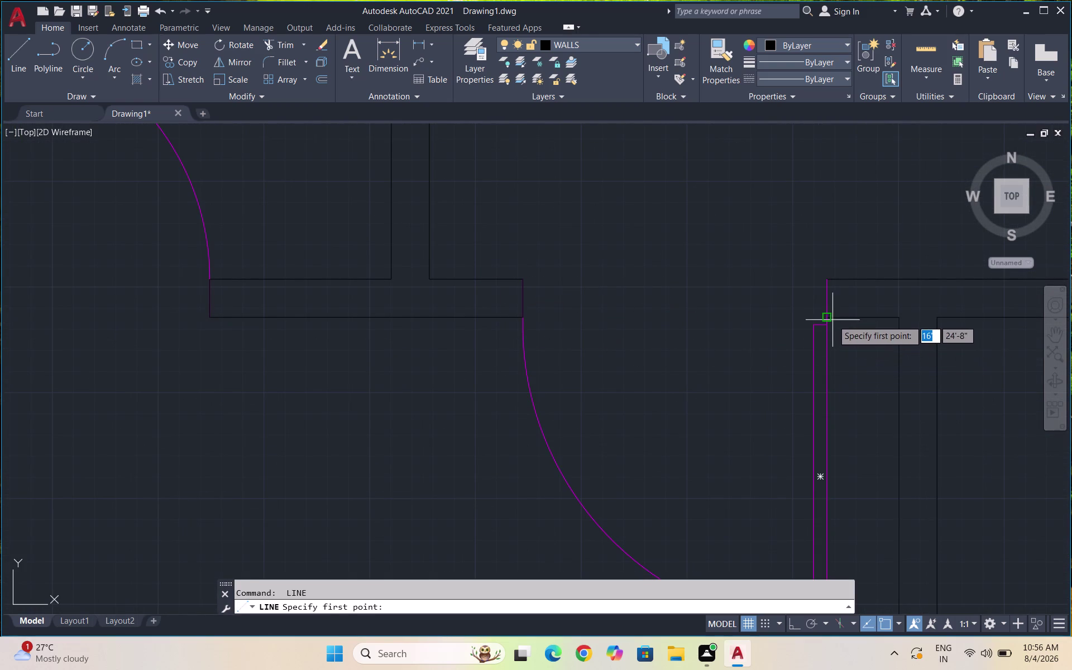
click(830, 318)
click(829, 284)
key(space)
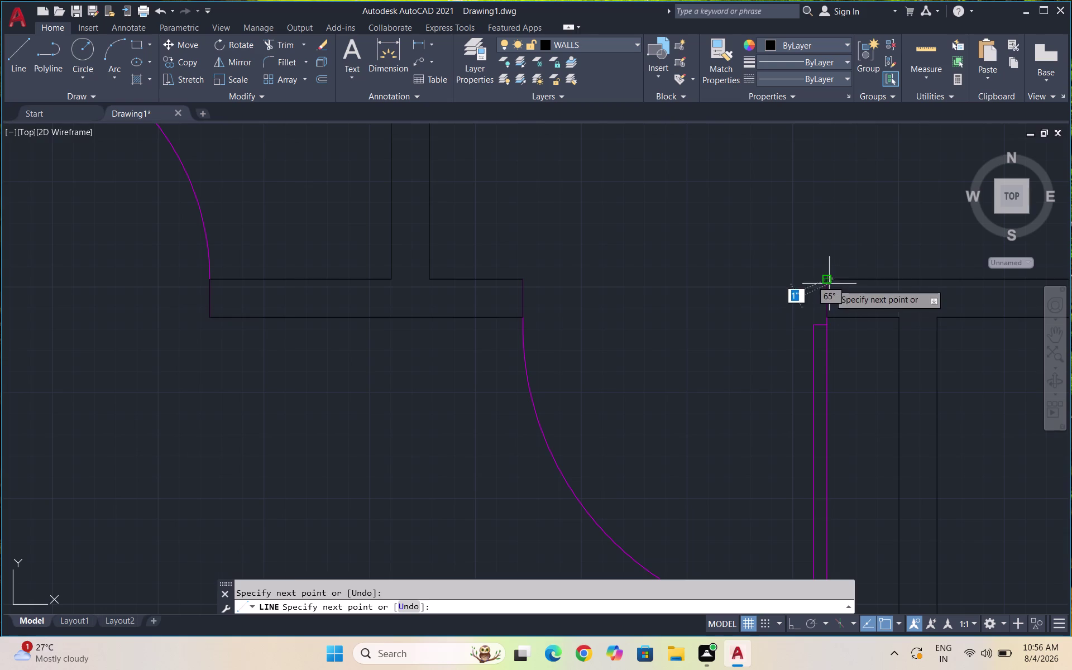
scroll(down, 3)
scroll(down, 3)
scroll(up, 3)
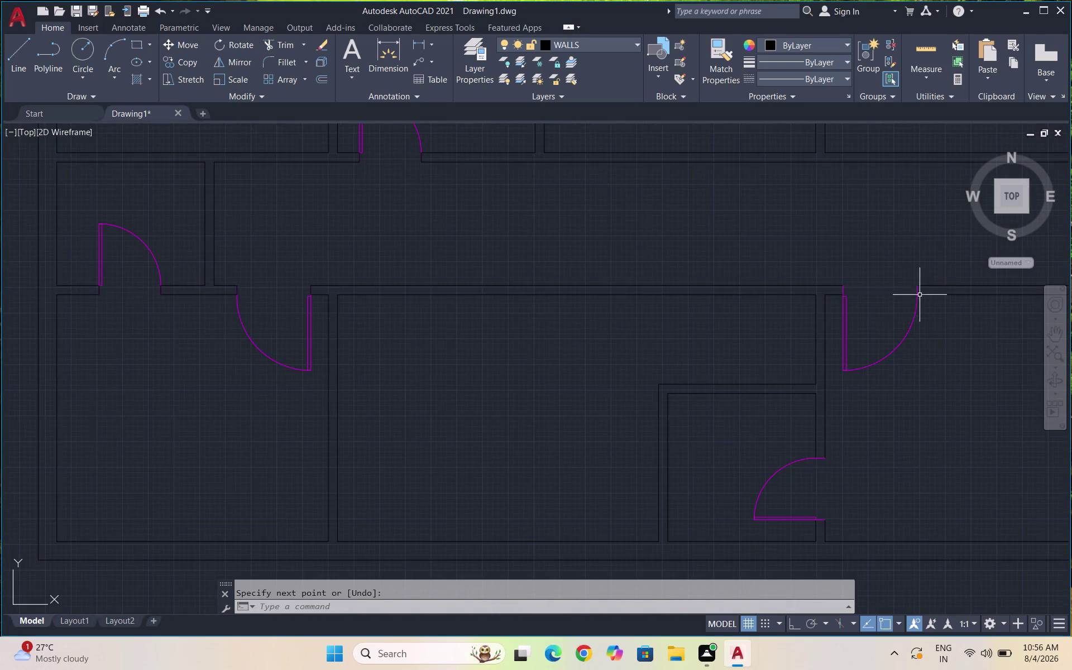
Close the wall end beside the door with a short line.
key(space)
scroll(up, 3)
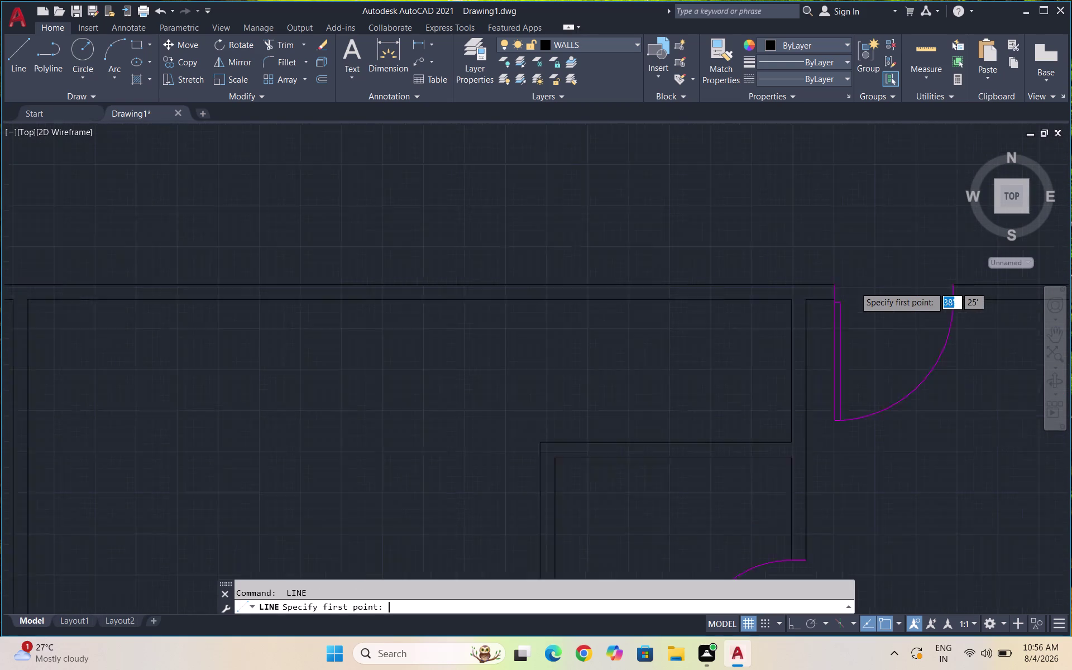
scroll(up, 3)
click(790, 278)
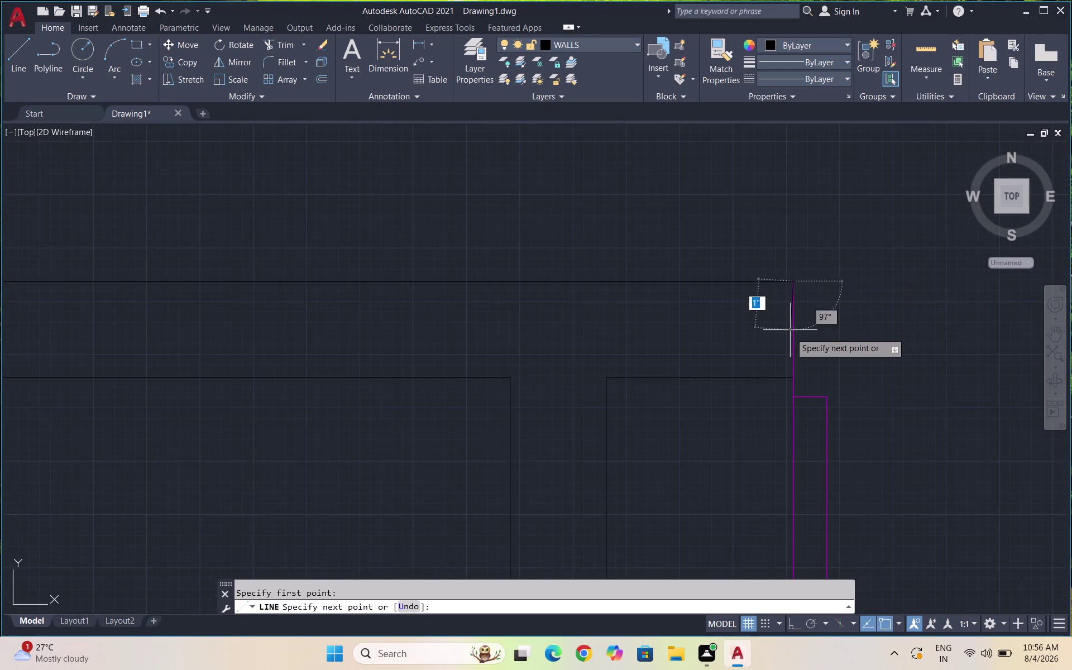
click(795, 380)
key(space)
scroll(down, 3)
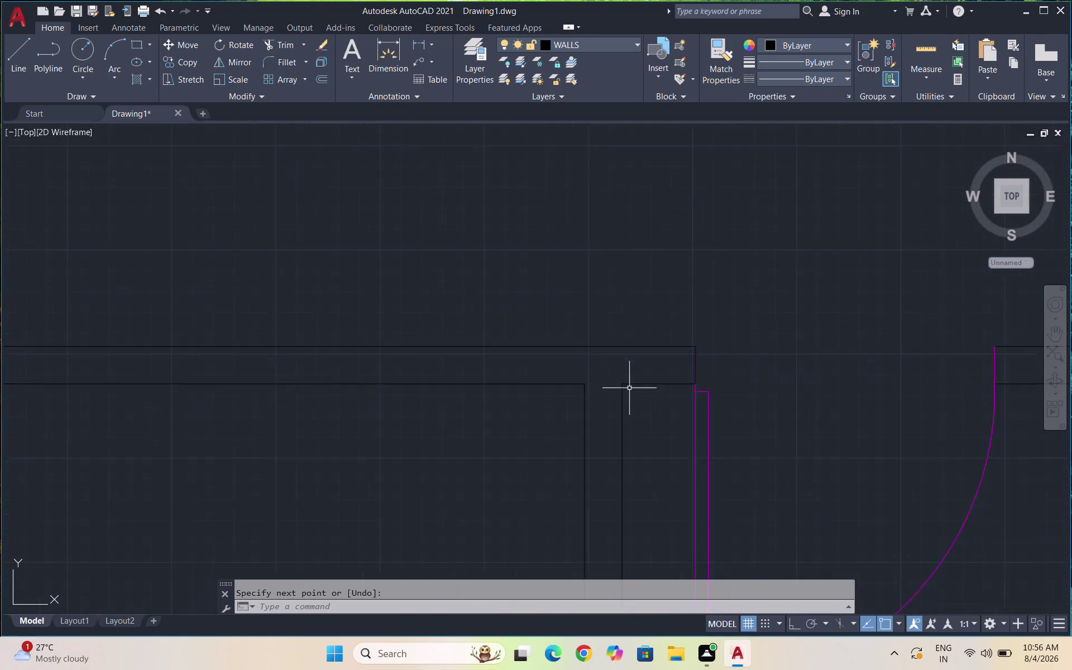
scroll(down, 3)
Cancel the stray line attempts and undo the unwanted lines.
key(space)
scroll(up, 3)
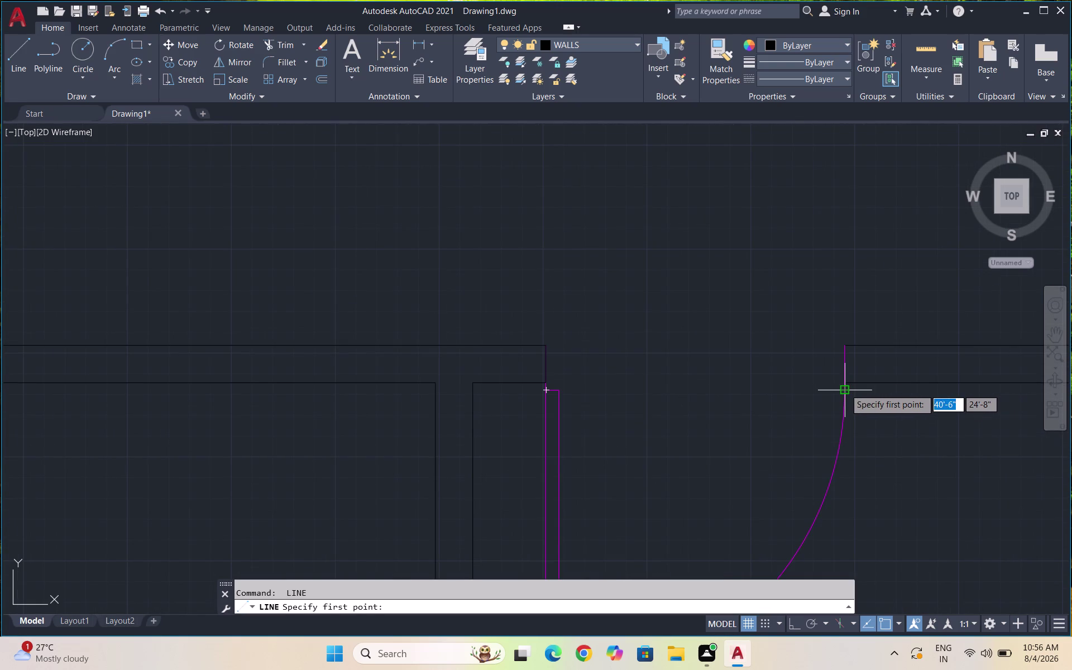
click(844, 389)
key(space)
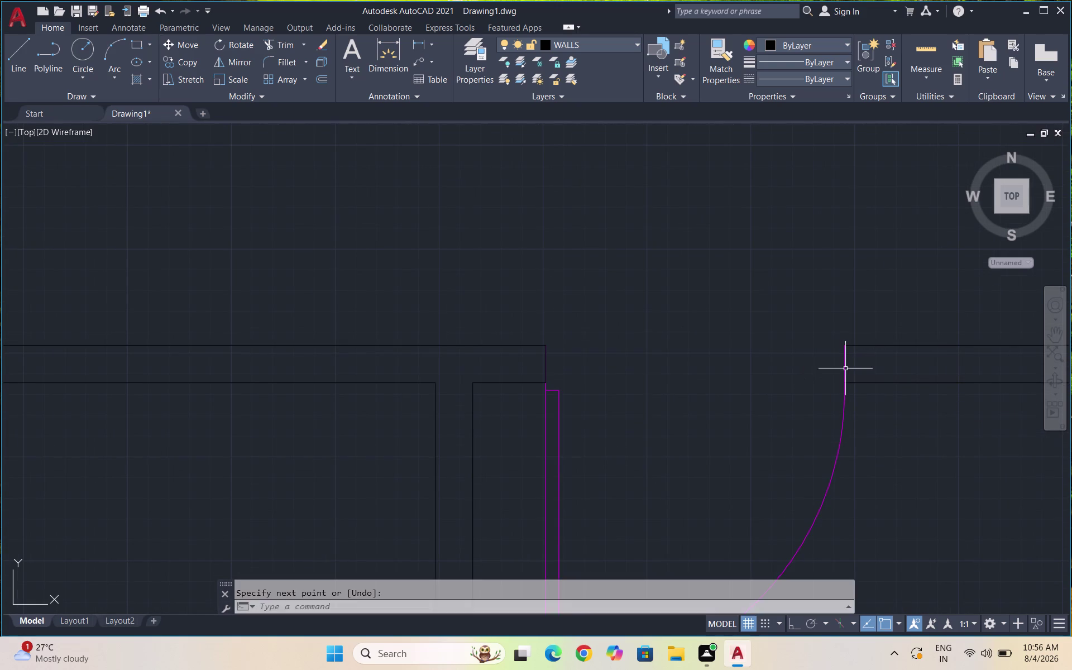
key(space)
key(space)
click(846, 382)
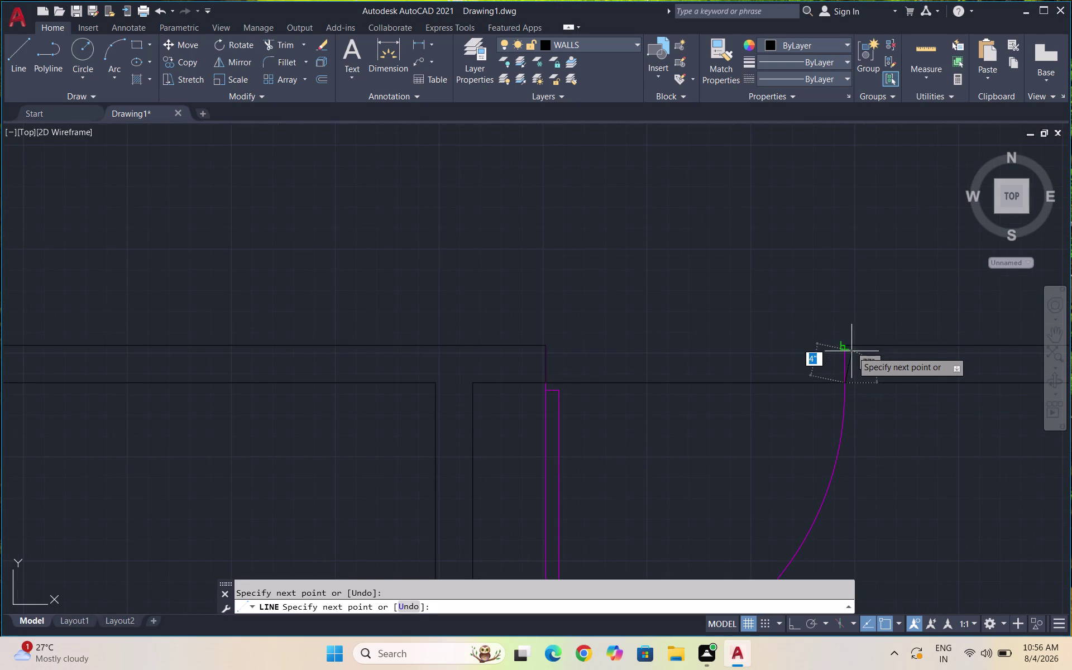
key(space)
key(space)
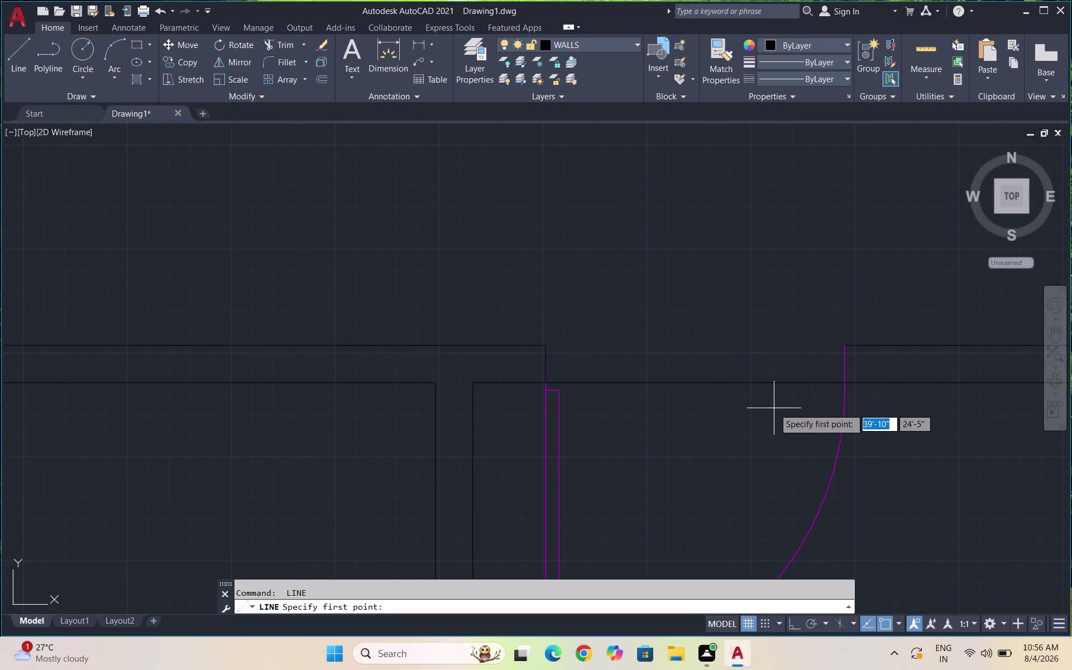
key(Escape)
key(ctrl+z)
key(ctrl+z)
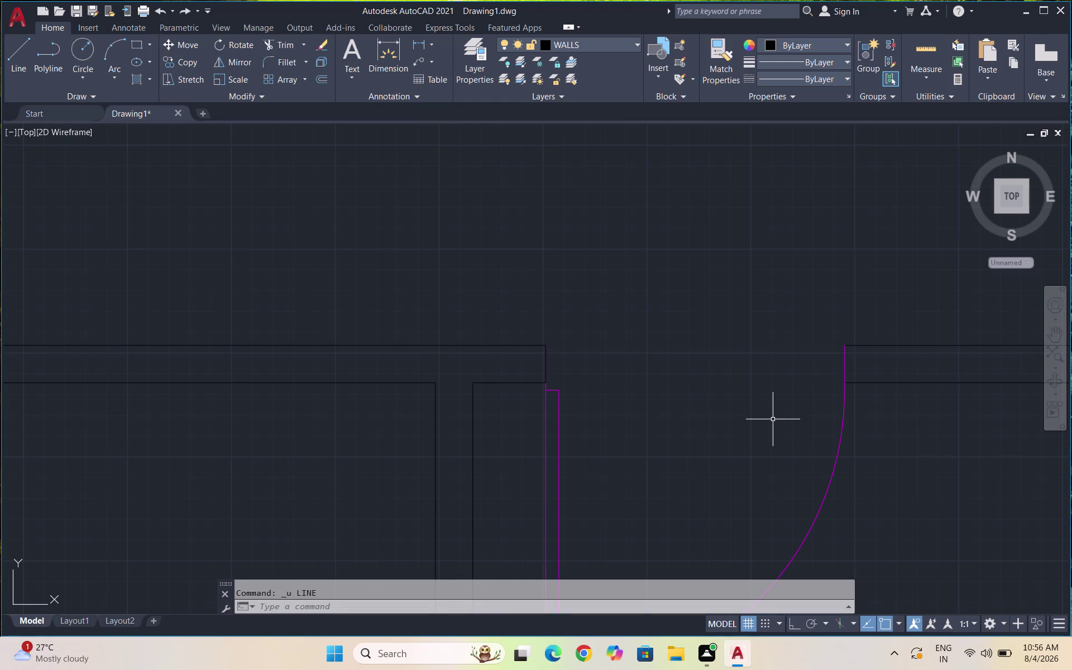
key(space)
key(space)
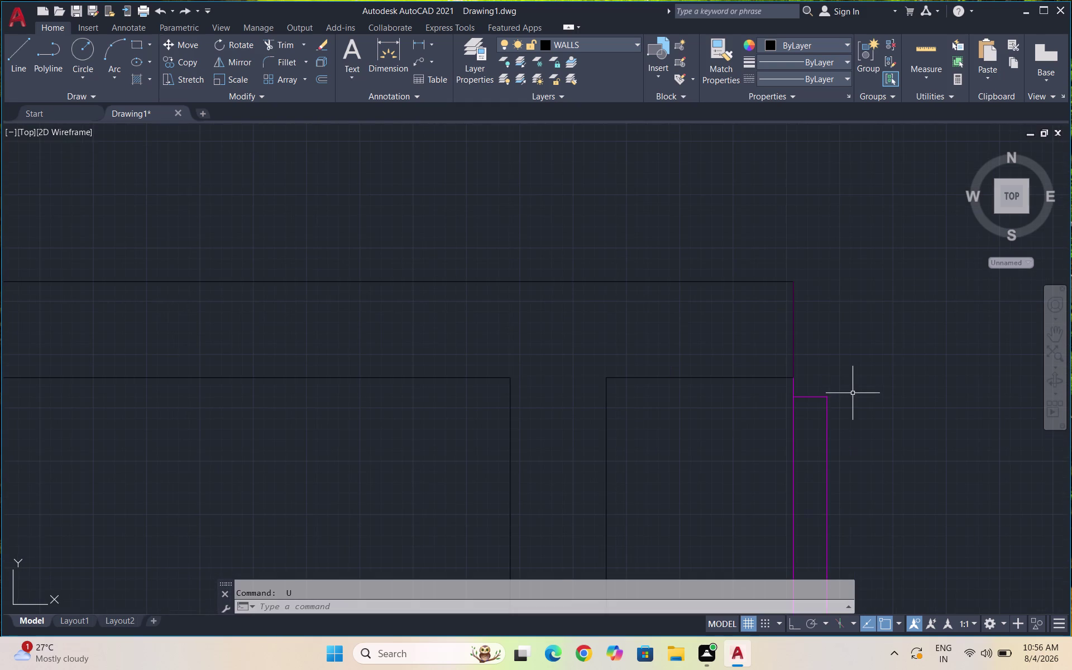
scroll(down, 3)
scroll(down, 3)
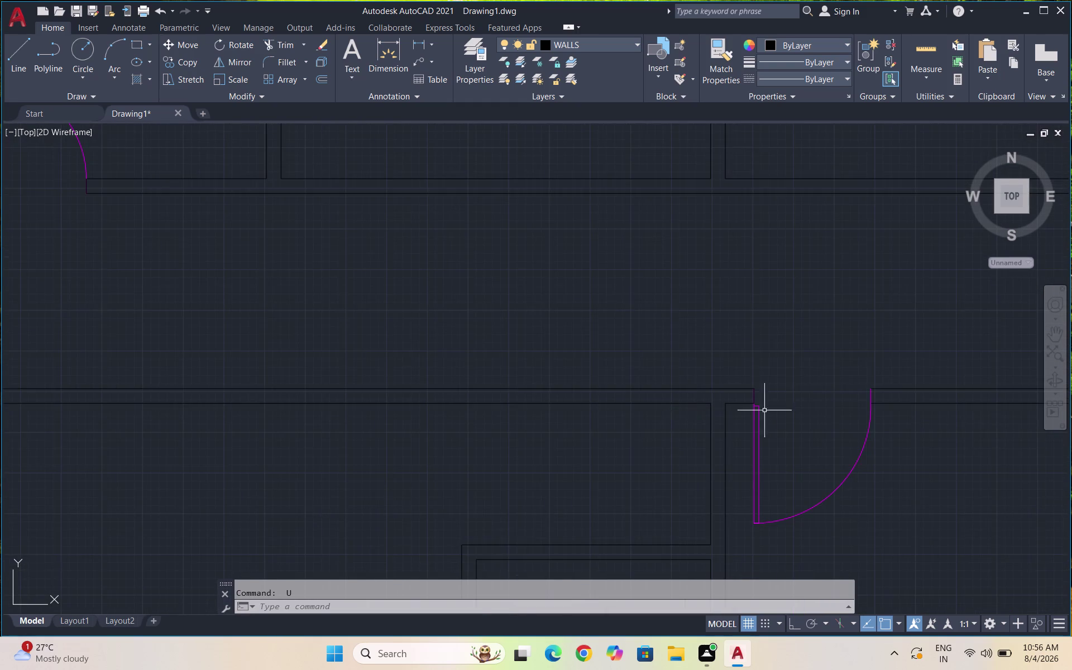
scroll(down, 3)
scroll(up, 3)
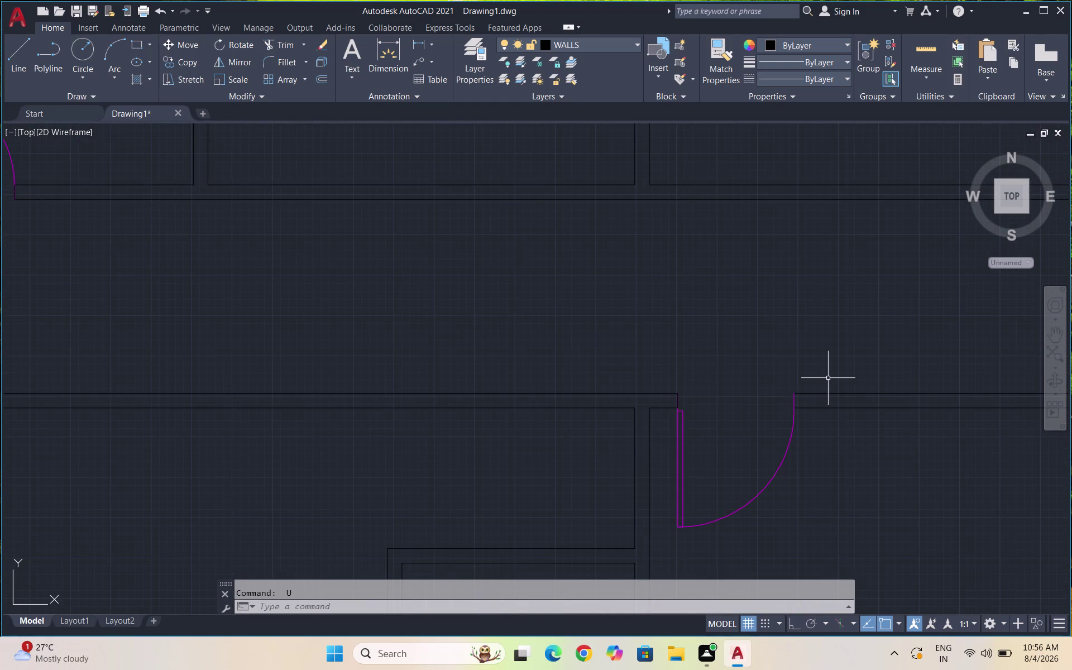
Restart LINE with L and cap a wall end across its thickness.
key(l)
key(Return)
scroll(up, 3)
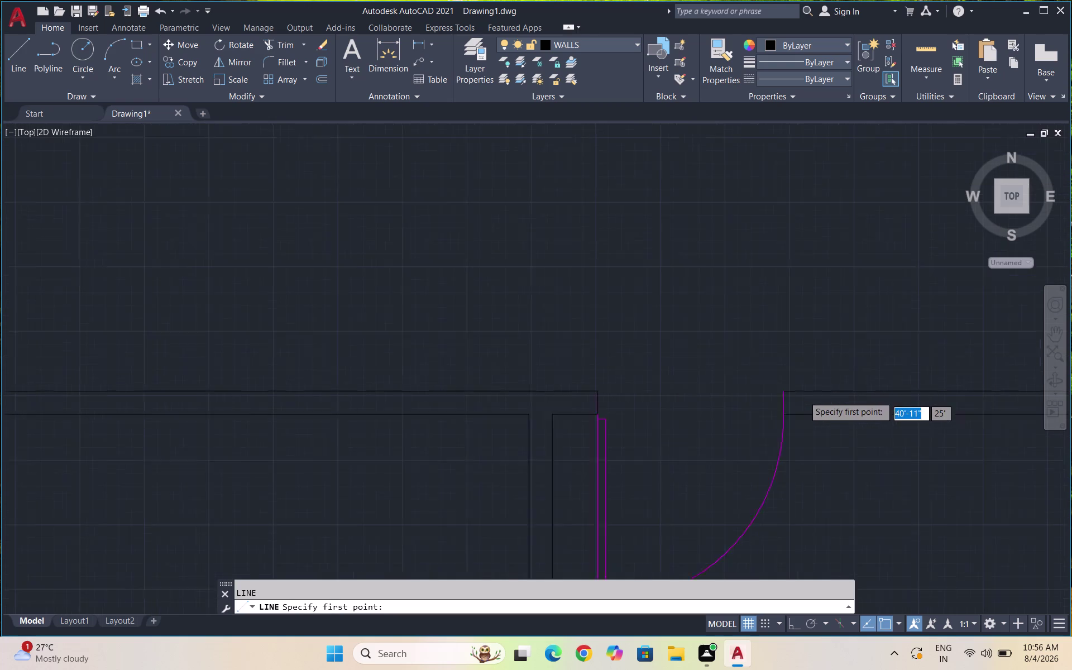
click(741, 441)
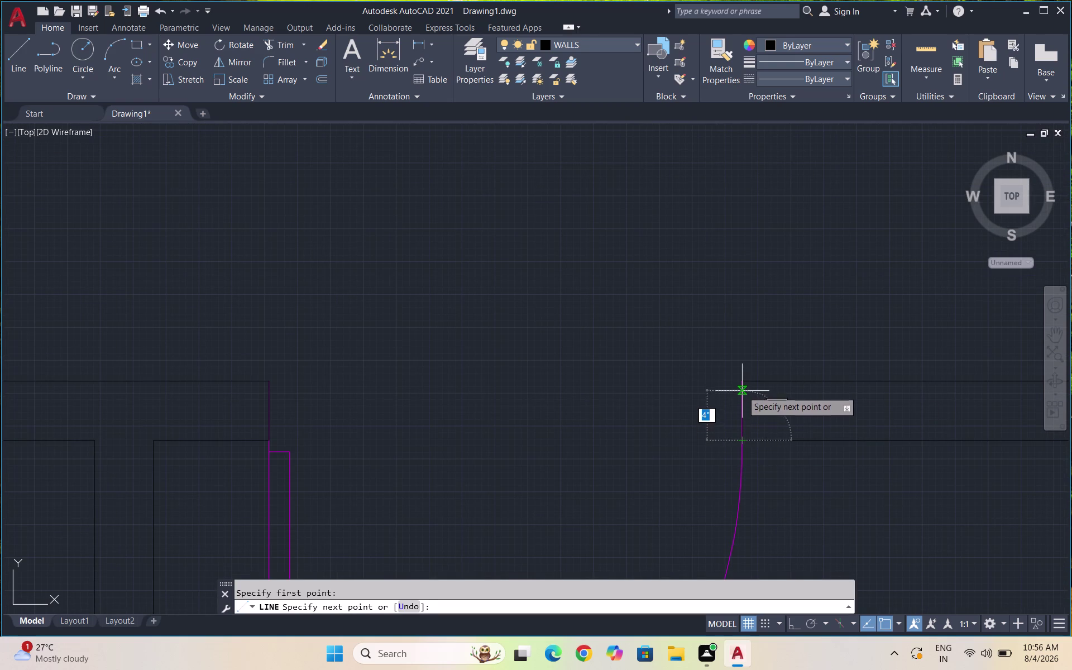
click(742, 383)
key(space)
scroll(down, 3)
scroll(down, 3)
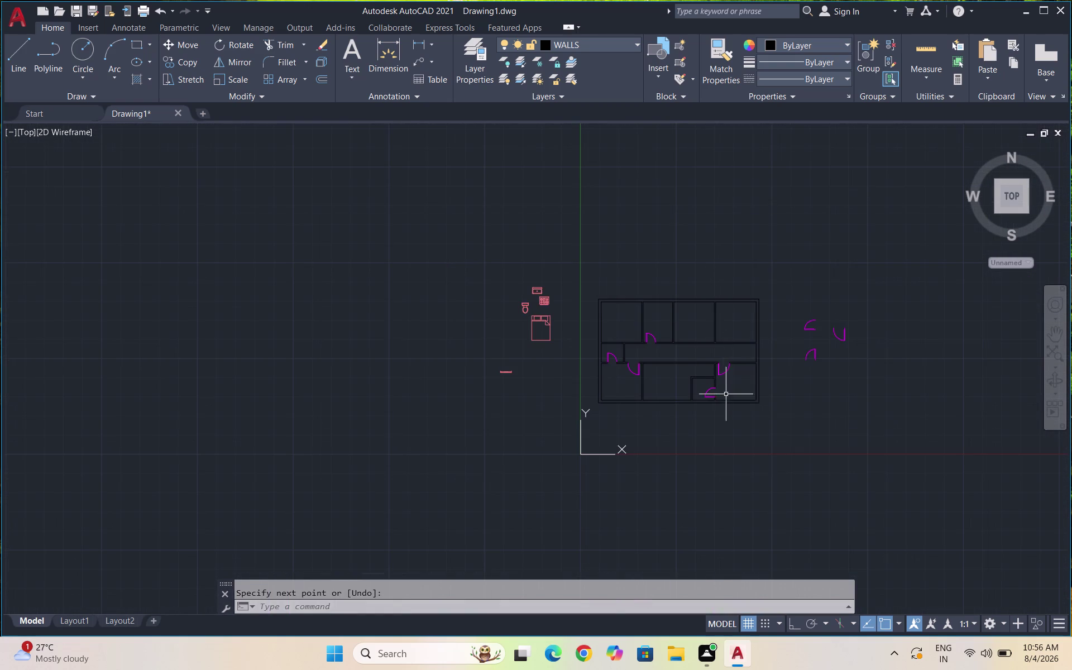
Close the last two wall ends next to the doors with horizontal lines.
key(space)
scroll(up, 3)
scroll(up, 3)
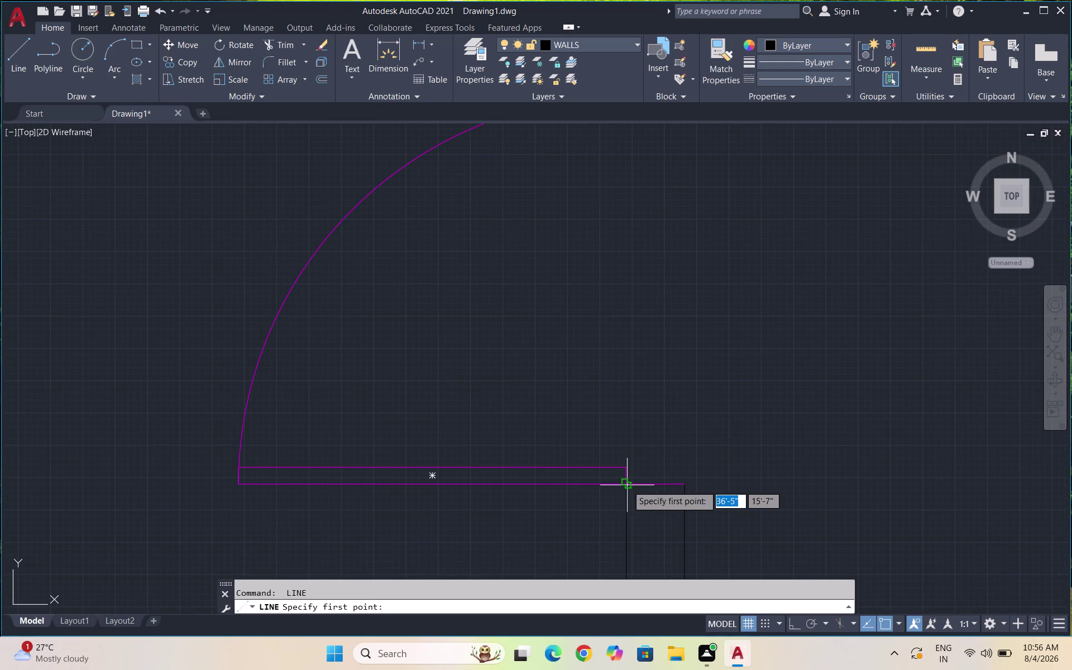
click(627, 485)
click(685, 483)
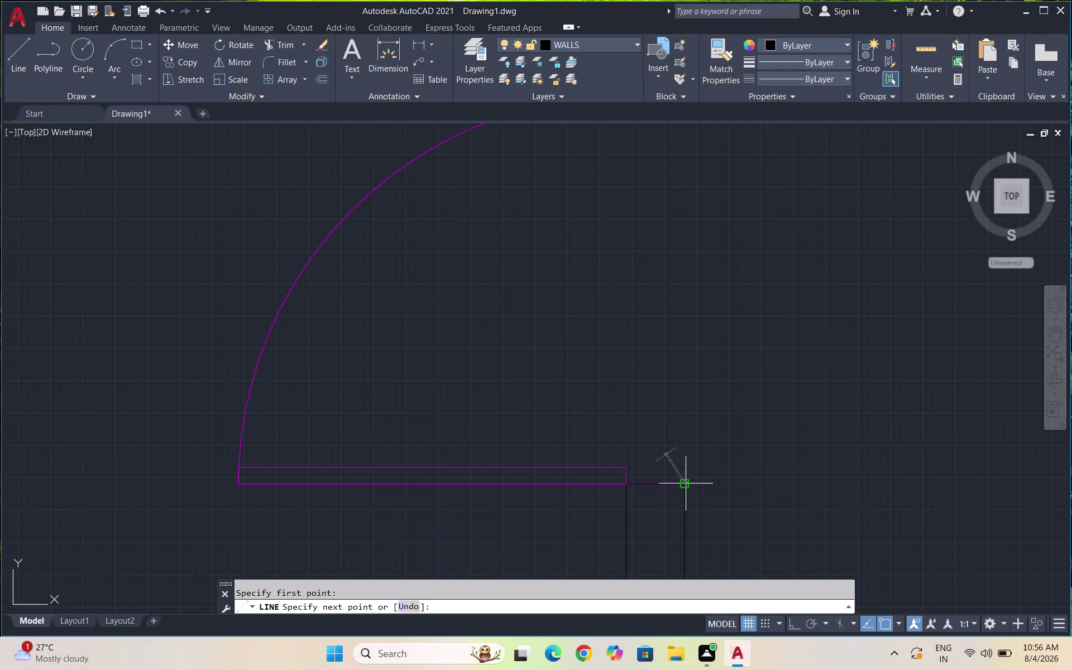
key(space)
scroll(down, 3)
scroll(up, 3)
key(space)
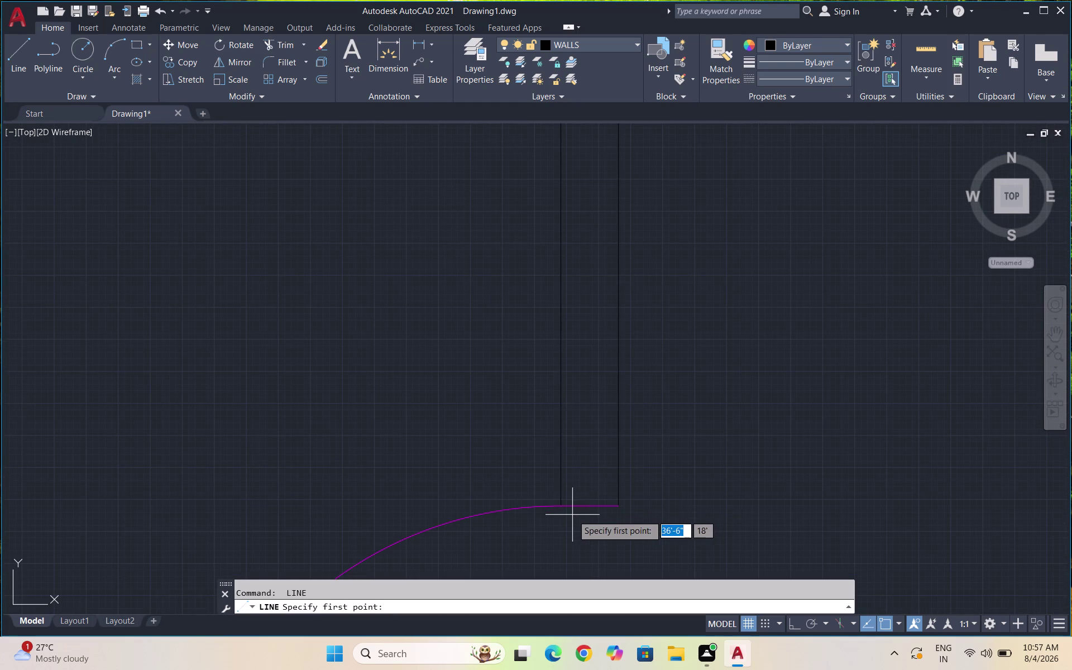
click(563, 505)
click(620, 504)
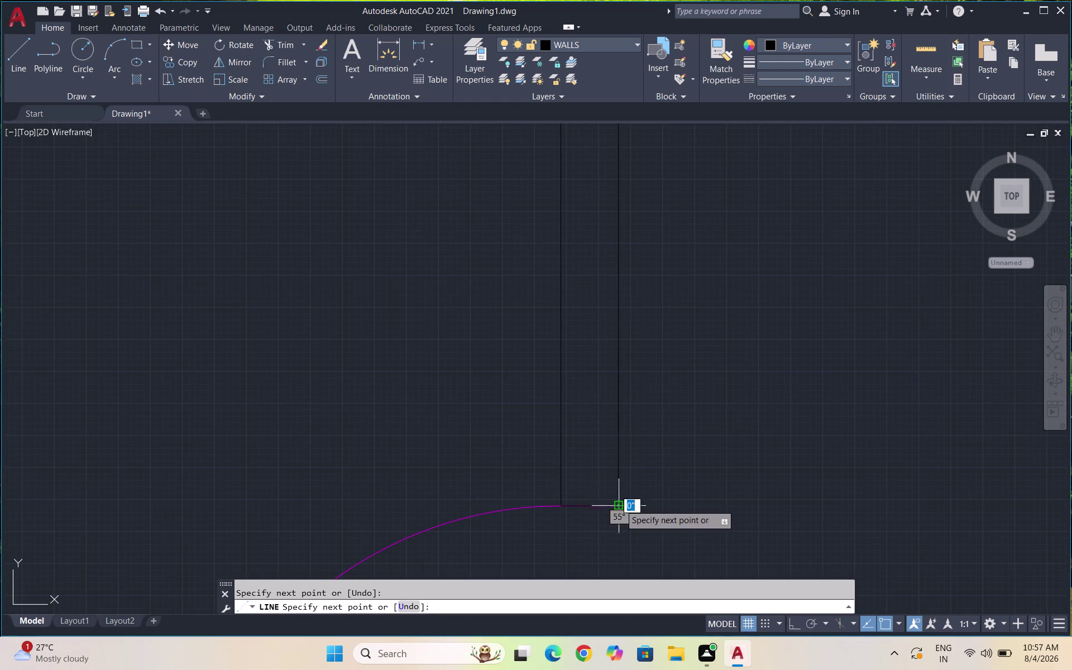
key(space)
scroll(down, 3)
scroll(down, 3)
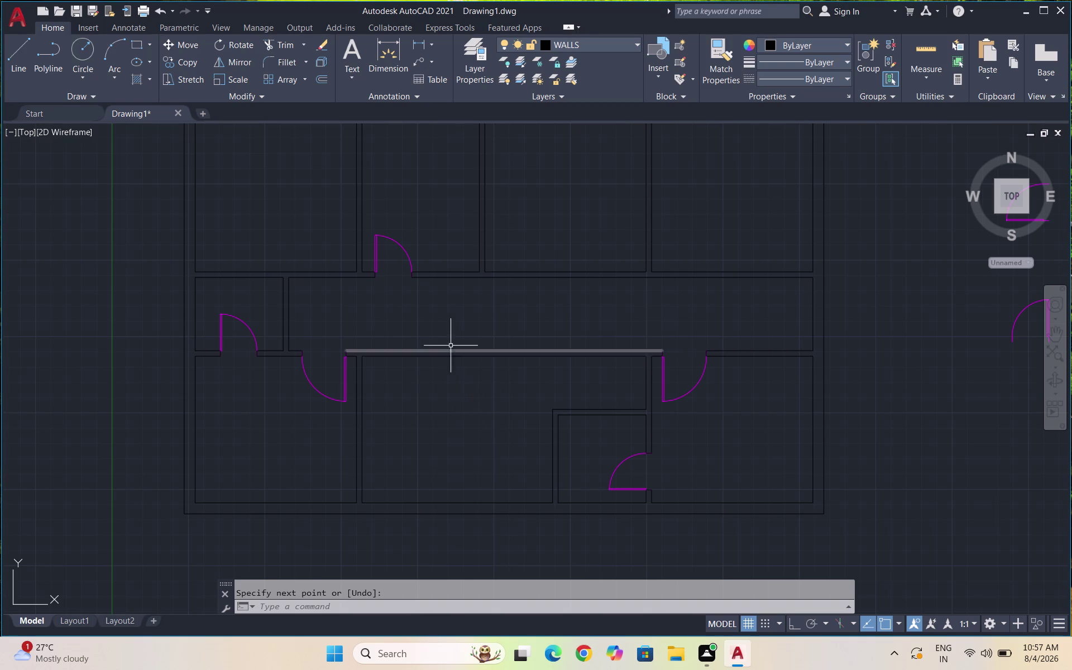
scroll(down, 3)
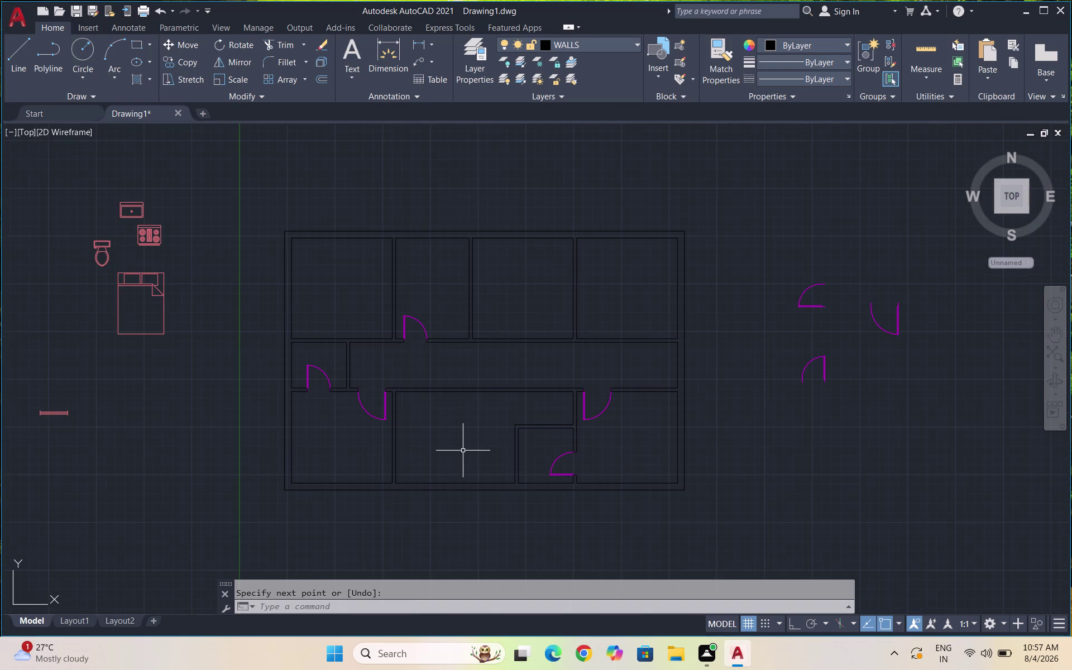
Select the bed, start a reference SCALE from its lower-left corner, and turn Ortho on.
key(Escape)
scroll(up, 3)
drag(199, 395, 188, 374)
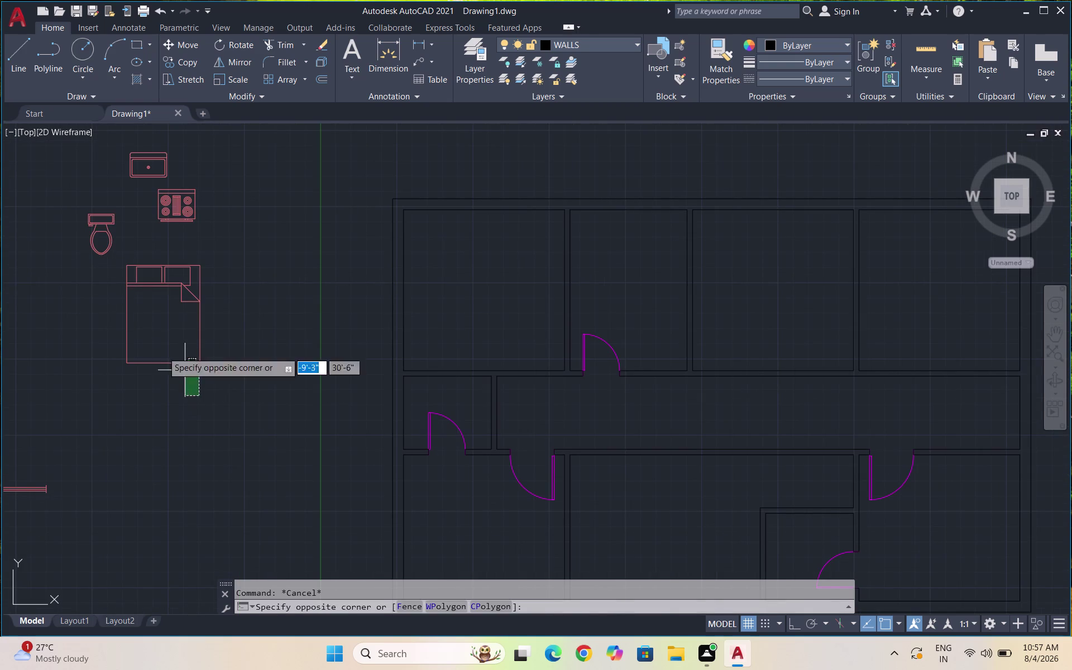
click(124, 303)
text(SC)
key(Return)
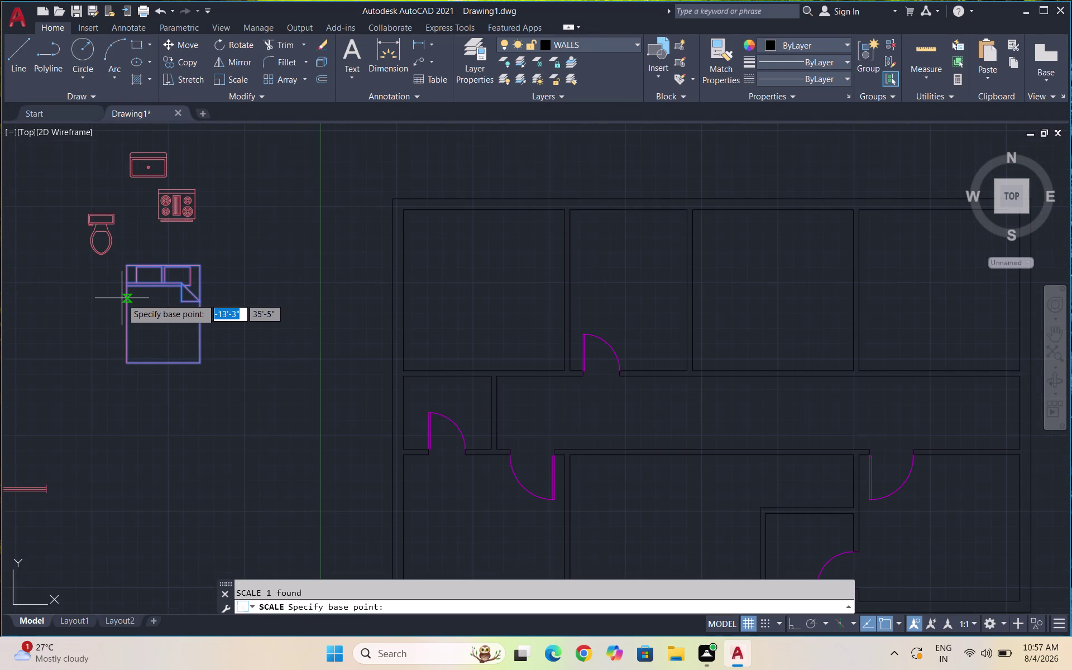
click(124, 366)
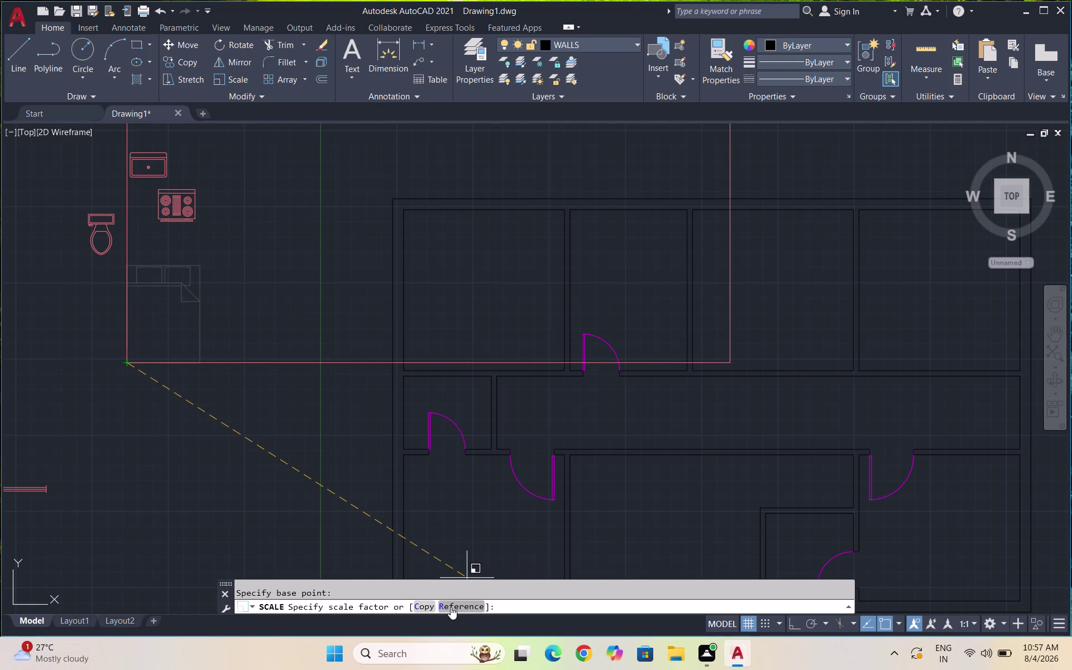
click(450, 606)
click(130, 365)
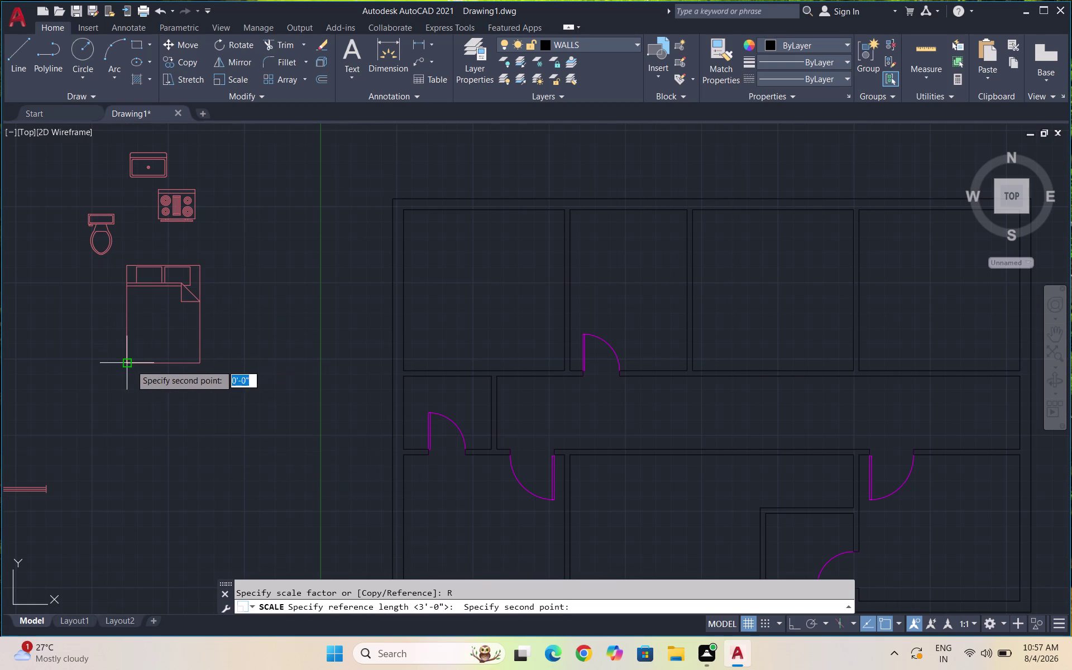
click(199, 361)
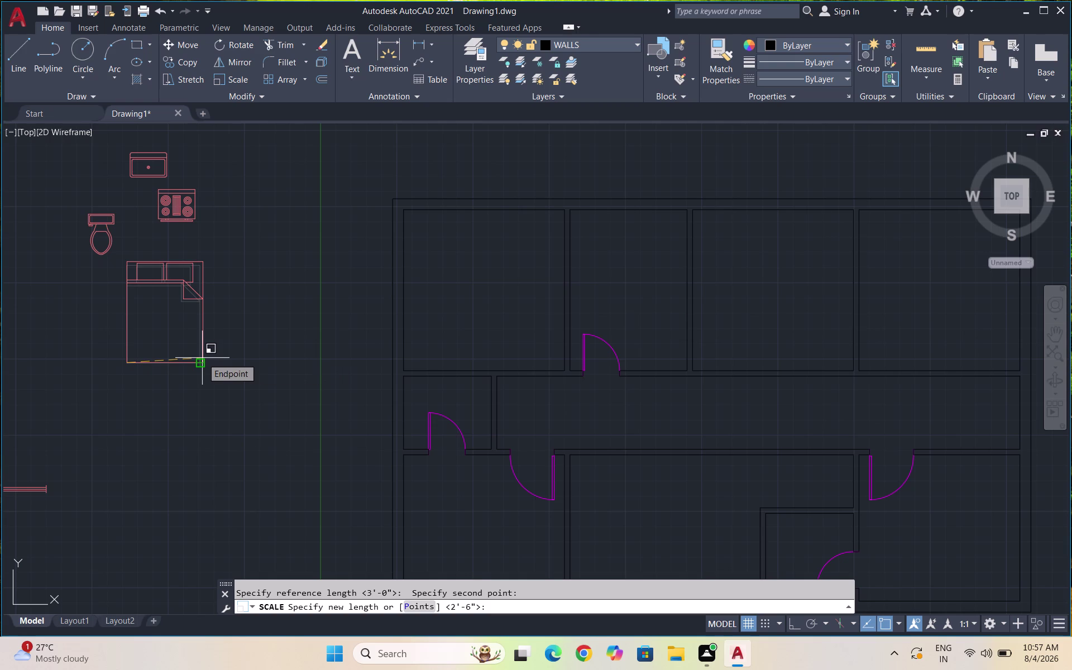
key(F8)
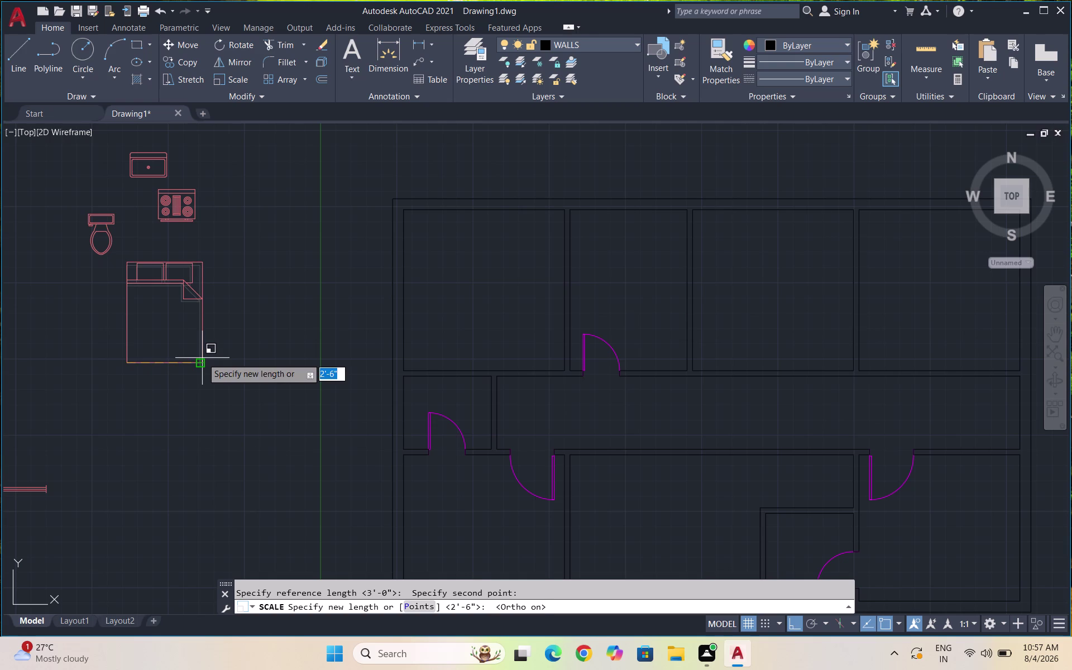
Rescale the bed by reference so its width becomes 2'.
click(202, 357)
drag(208, 390, 185, 373)
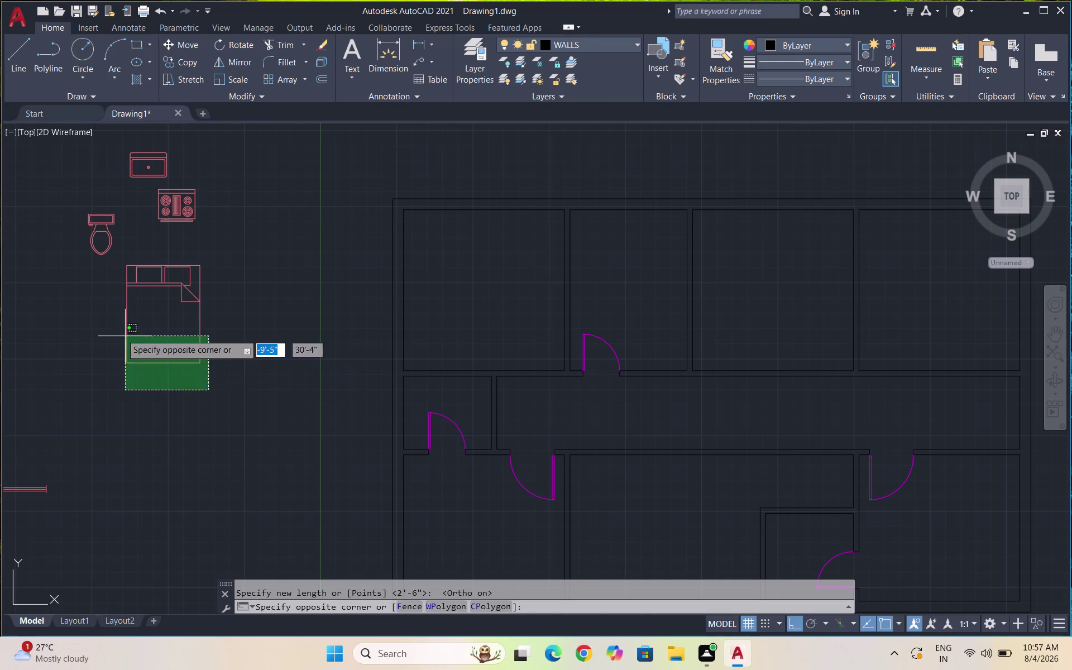
click(93, 322)
text(SC)
key(Return)
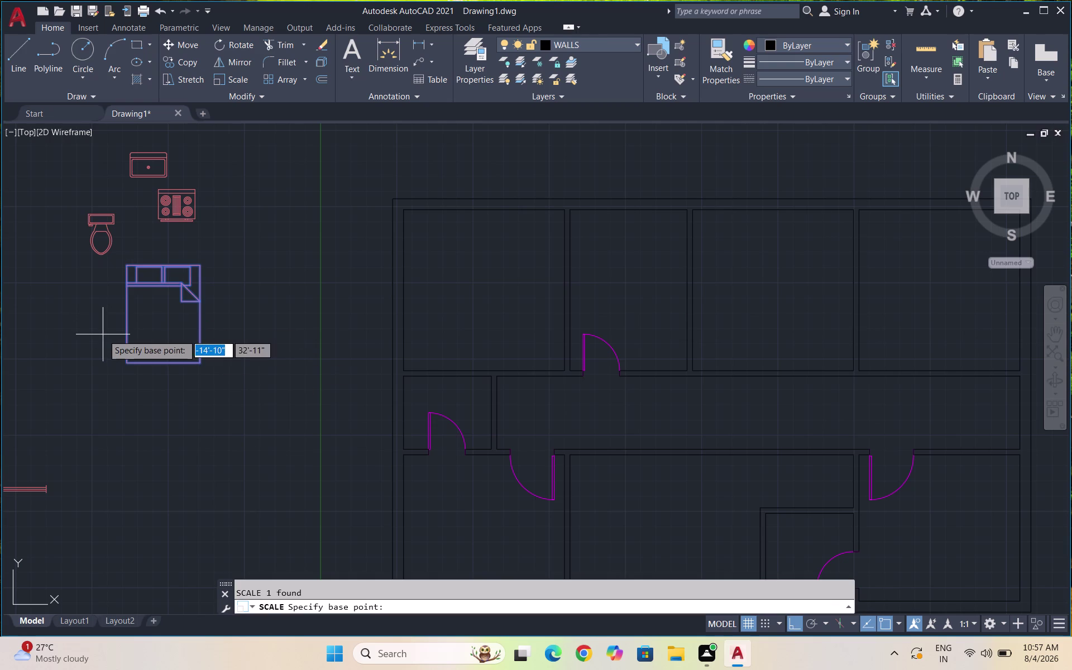
click(127, 364)
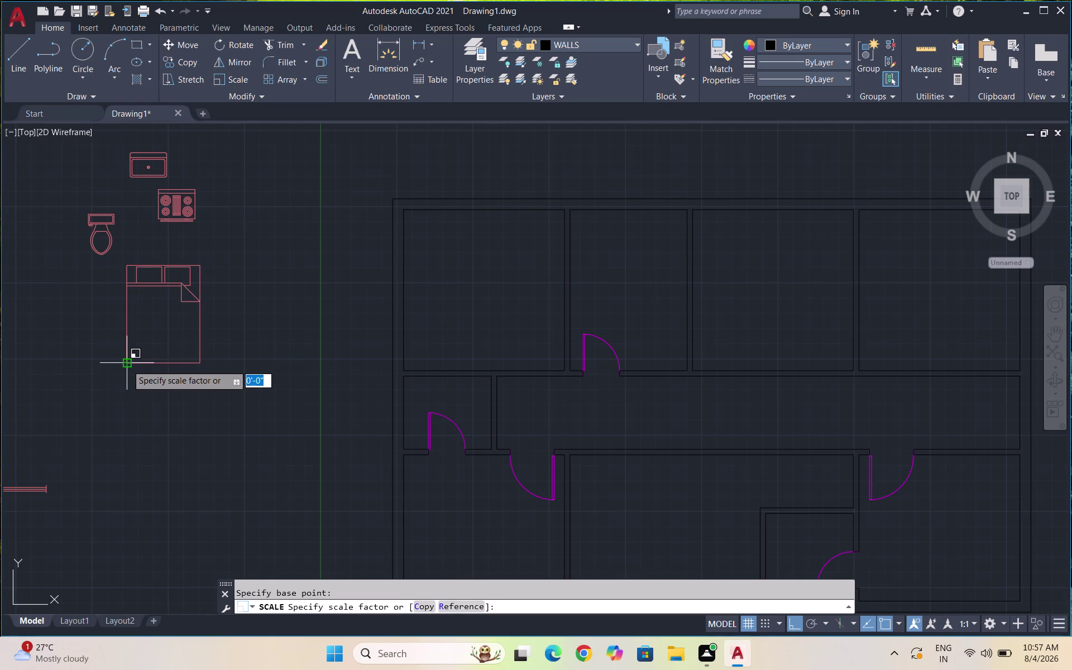
click(462, 603)
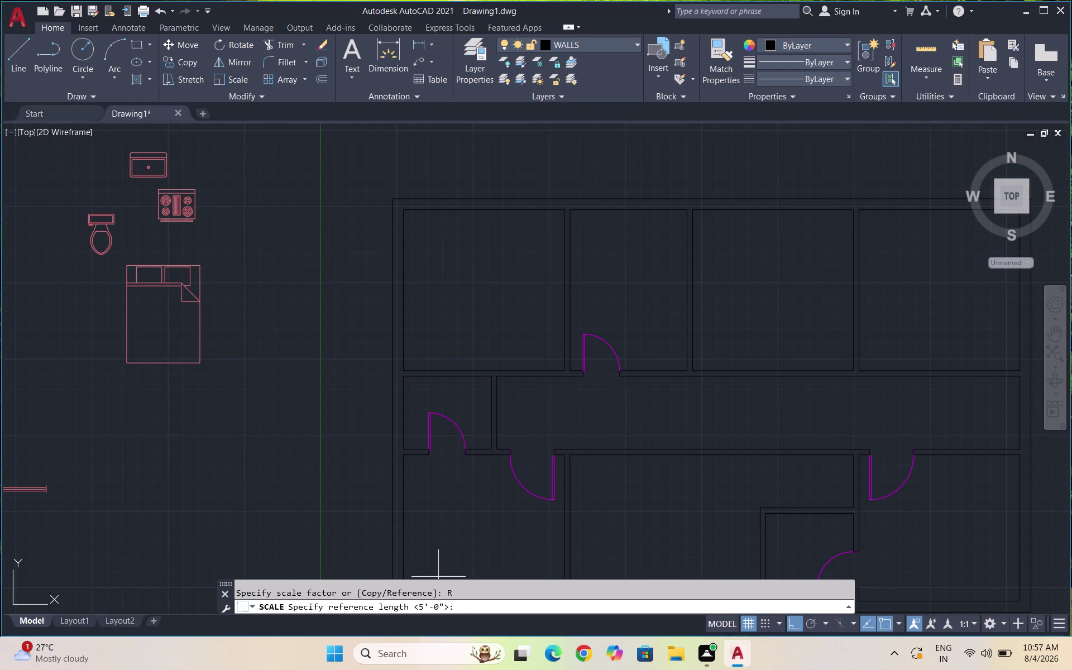
click(127, 361)
click(199, 364)
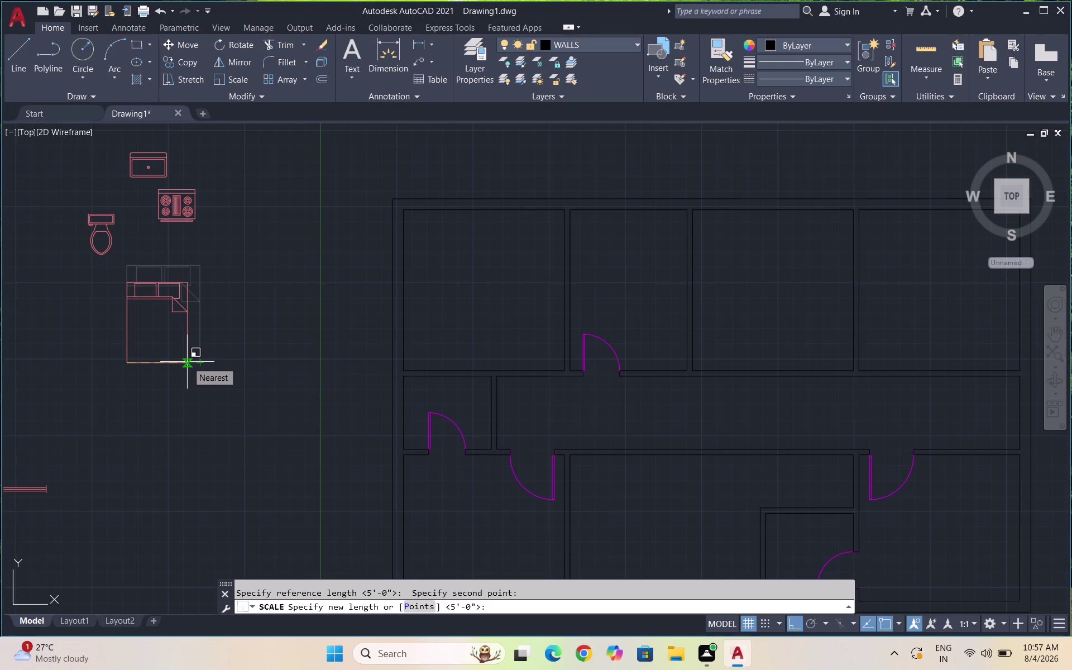
text(2')
key(Return)
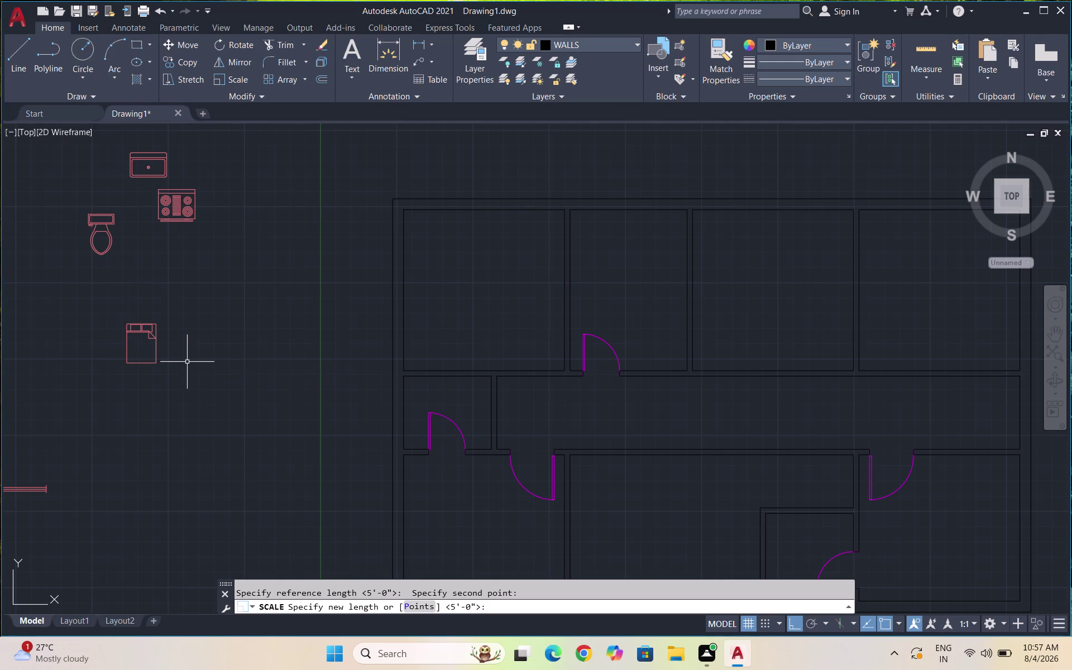
Rescale the bed again by reference to a 3' width.
drag(171, 379, 137, 354)
click(101, 320)
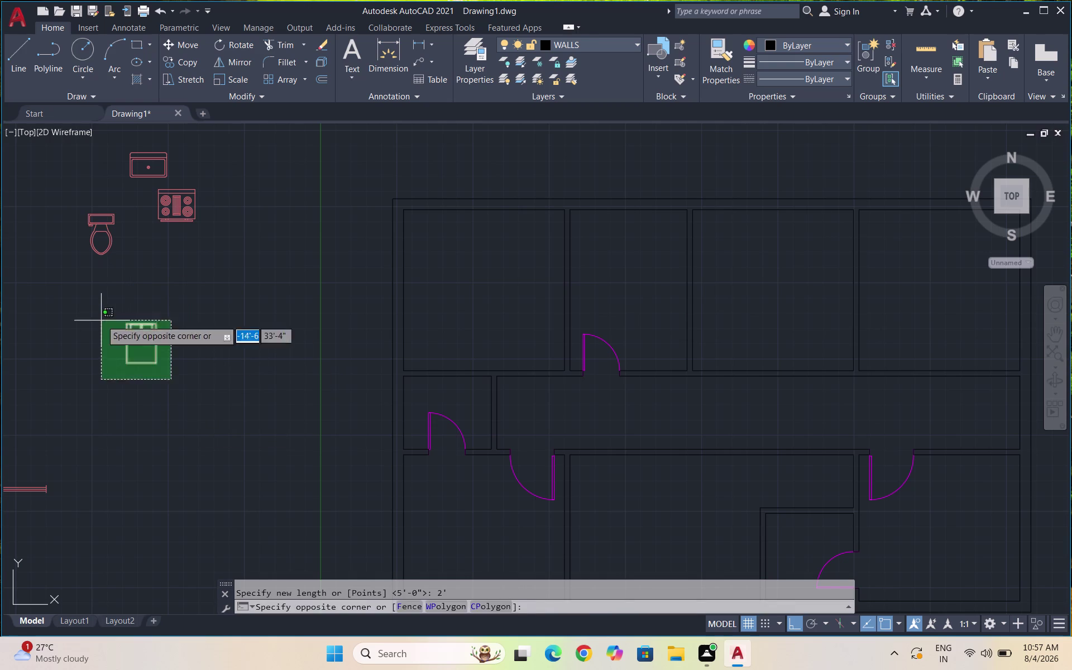
text(SC)
key(Return)
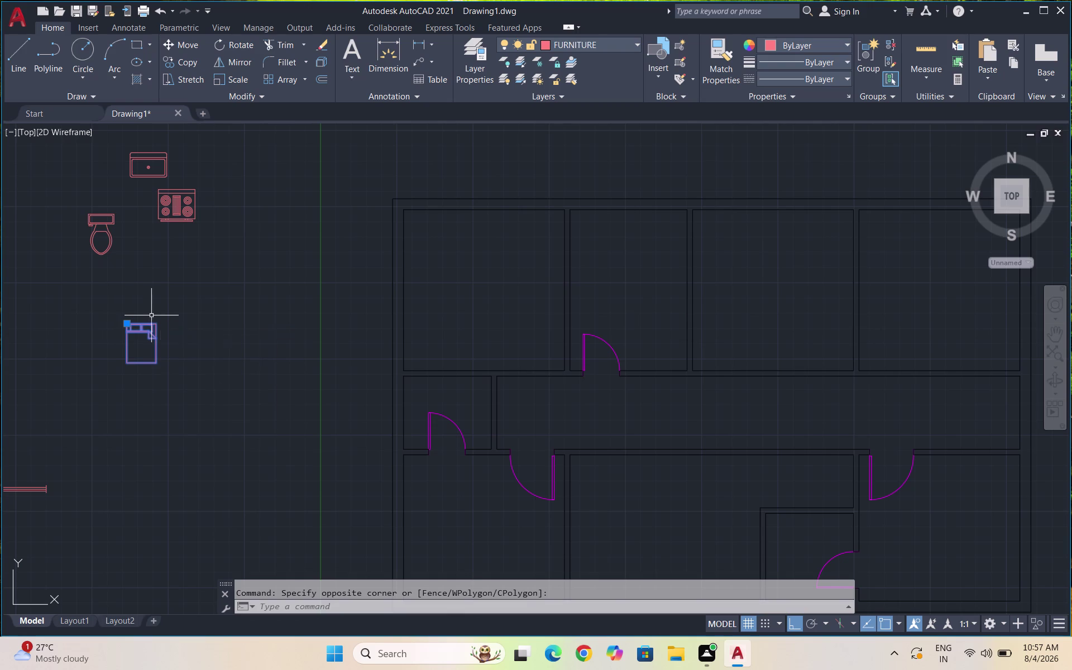
click(125, 359)
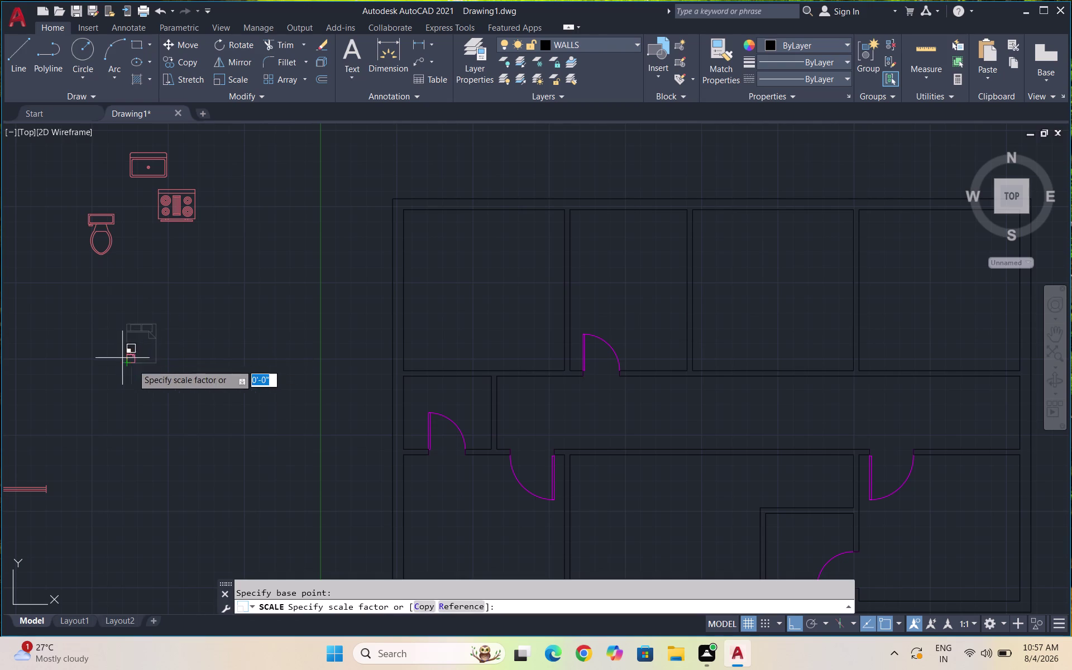
click(463, 604)
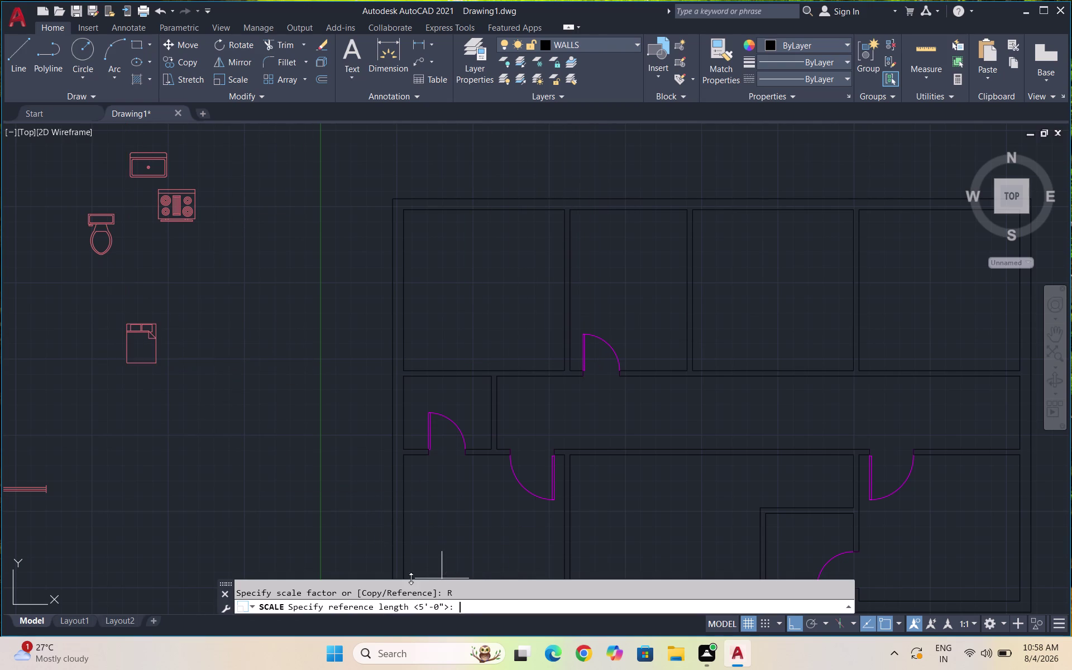
click(128, 362)
click(153, 362)
key(3)
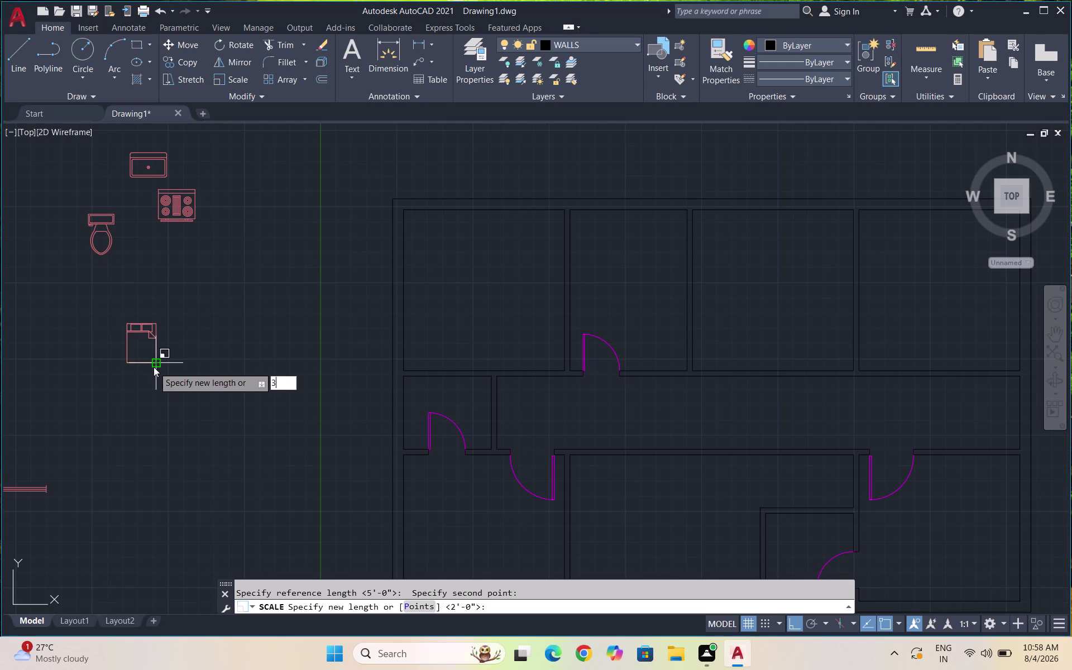
key(apostrophe)
key(Return)
Select the resized bed and start copying it with CO.
drag(172, 373, 160, 360)
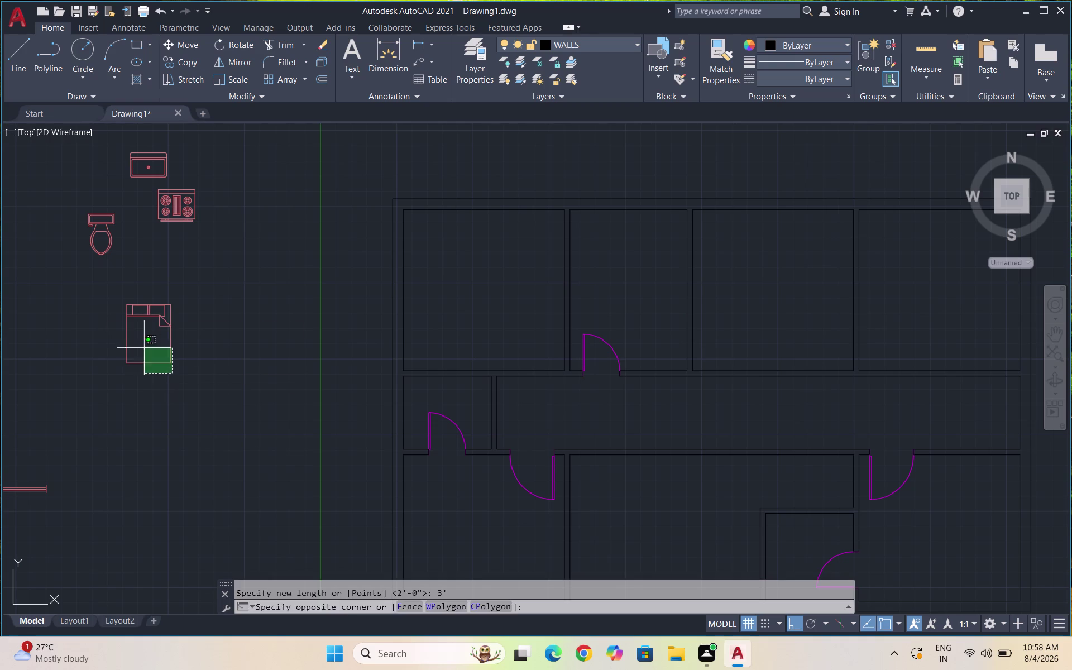
drag(160, 361, 141, 346)
click(97, 316)
text(CO)
key(Return)
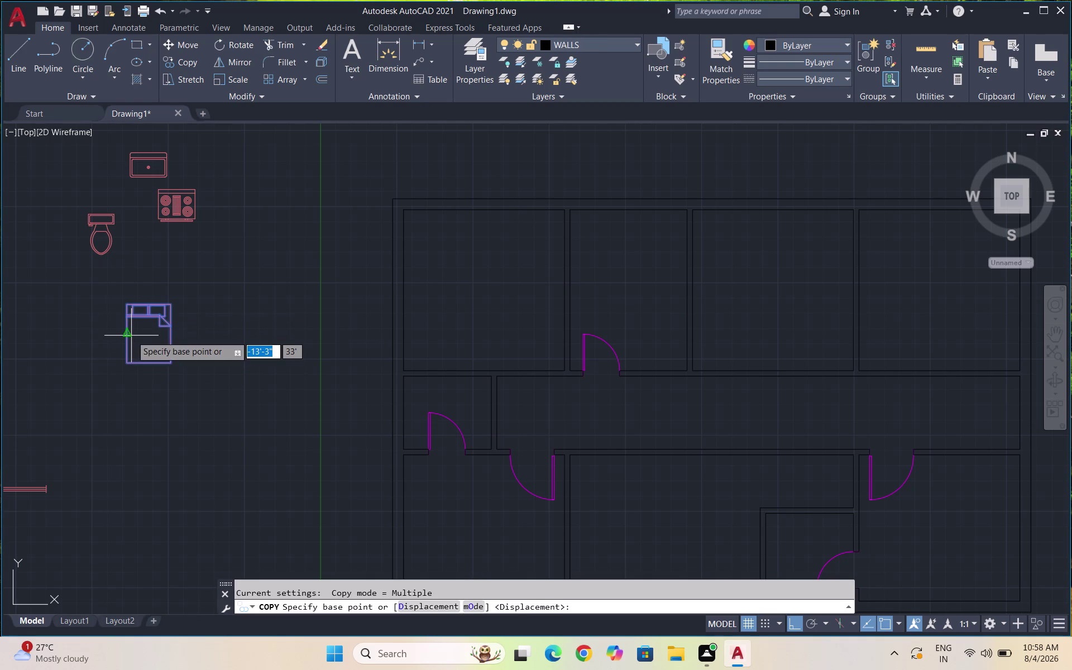
Copy the 3' bed from its top-left corner into the top-left room, Ortho off.
click(125, 304)
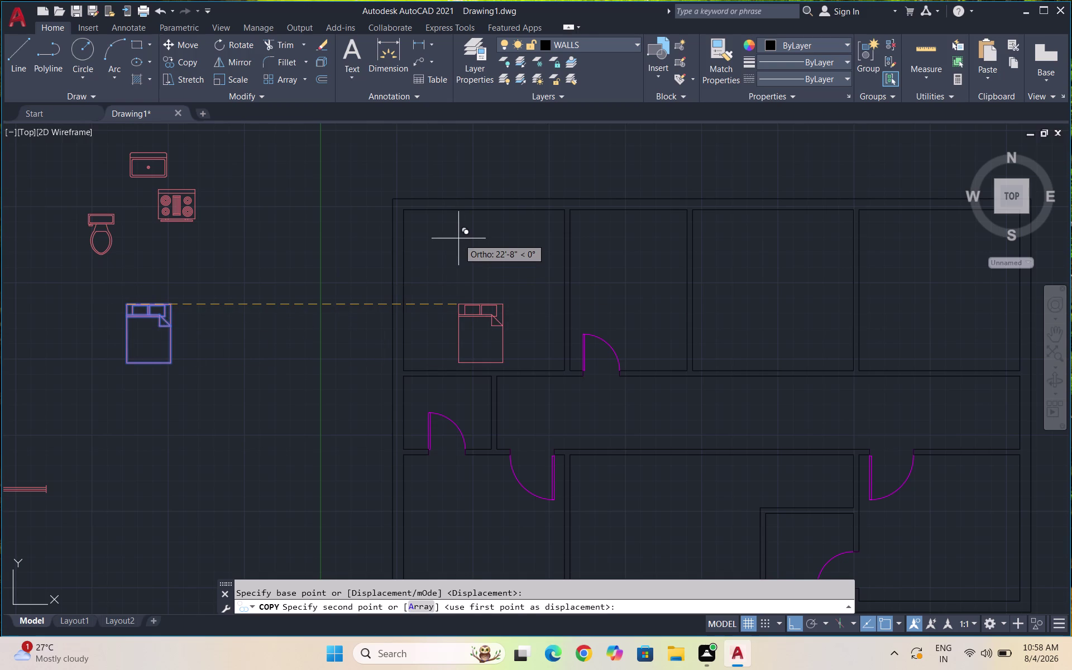
key(F8)
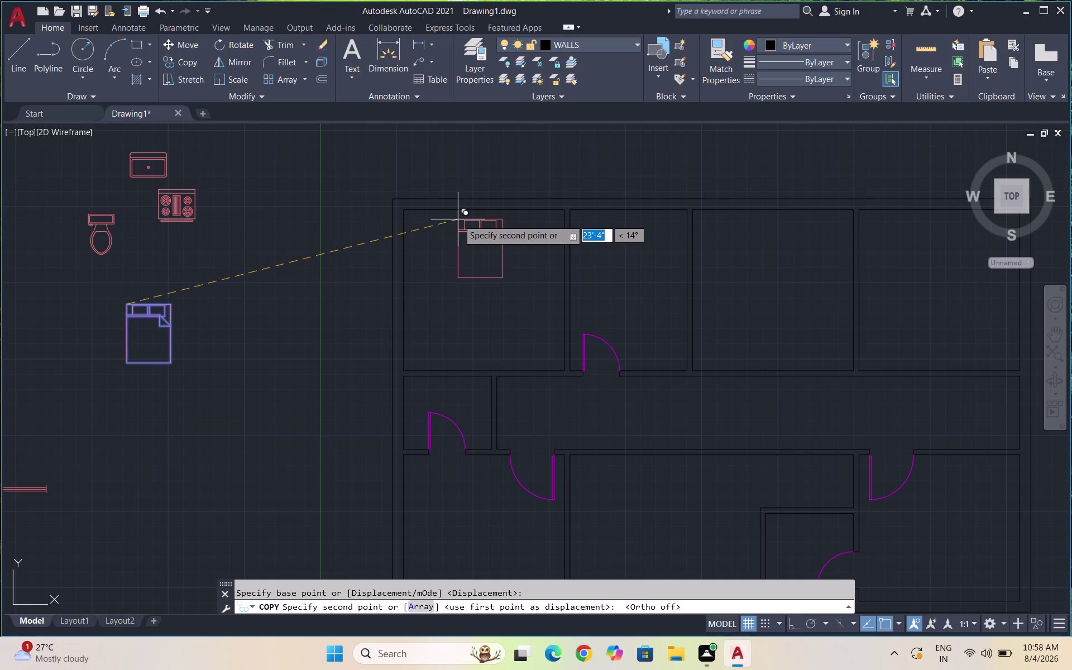
click(456, 217)
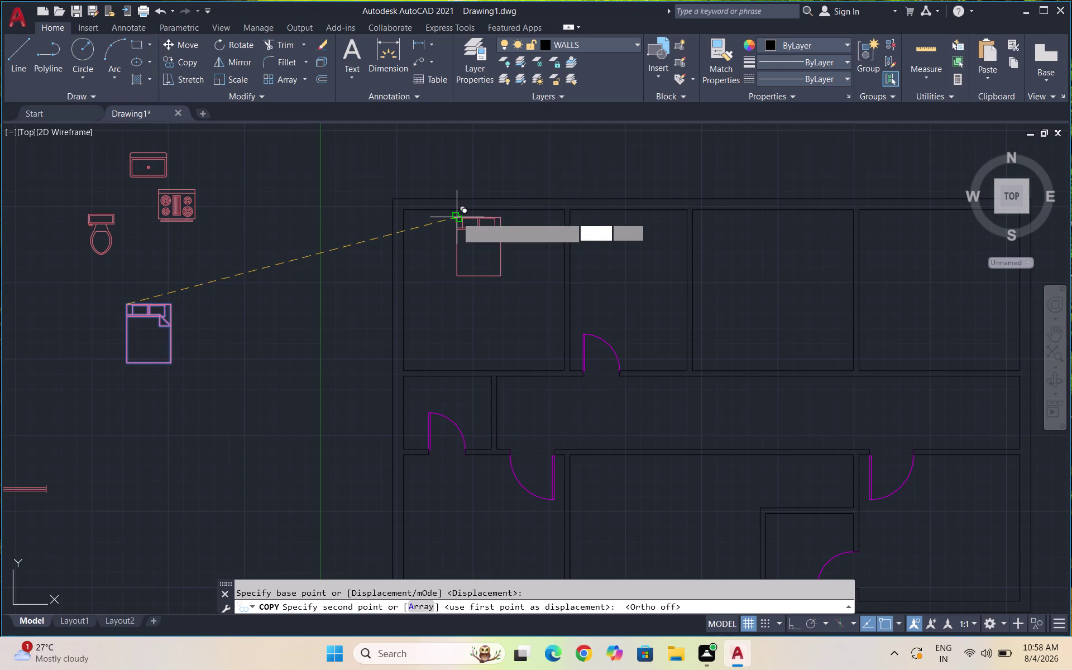
scroll(down, 3)
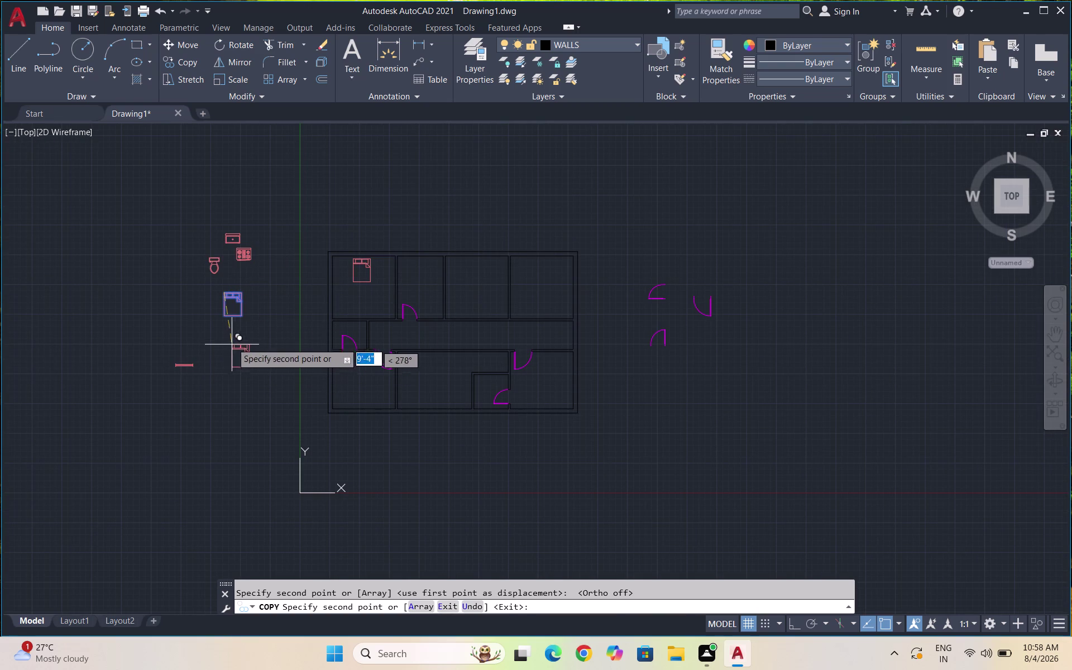
click(238, 334)
key(Escape)
scroll(up, 3)
drag(286, 343, 234, 329)
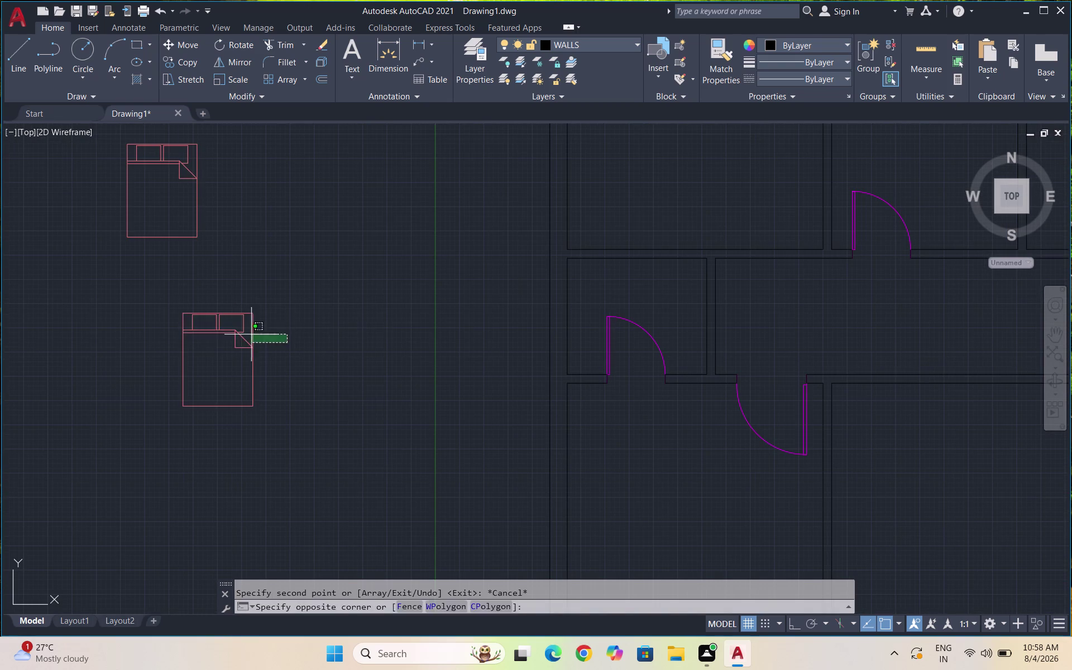
Rotate the spare bed 90° about its top-right corner, with Ortho on.
drag(234, 330, 189, 316)
click(184, 313)
text(RO)
key(Return)
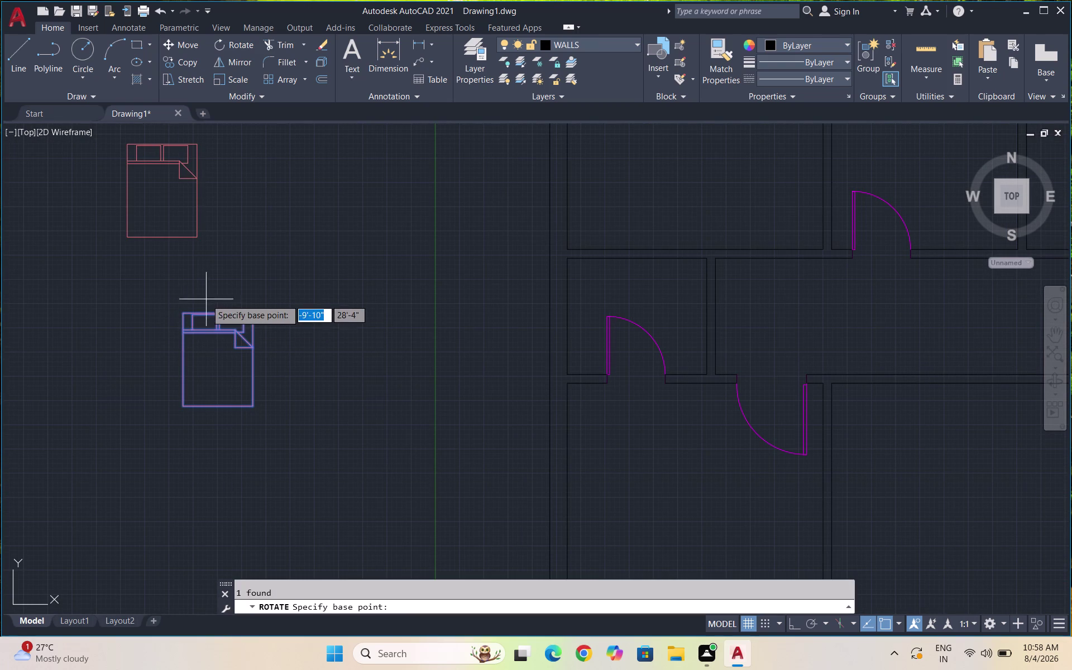
click(180, 314)
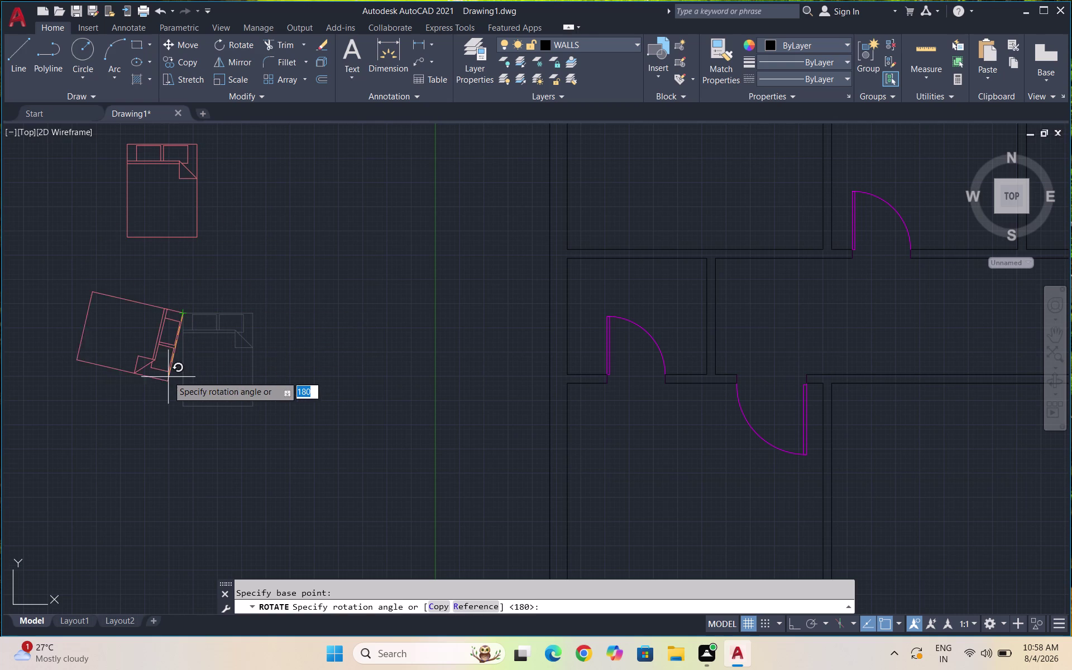
key(F8)
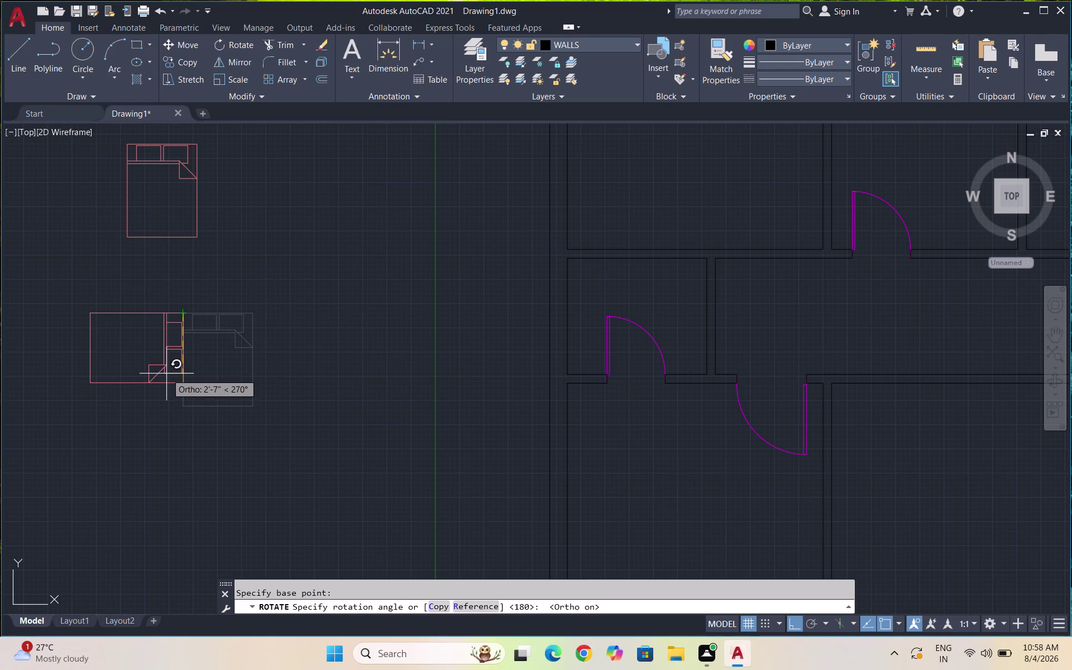
click(166, 374)
Select the rotated bed and start copying it with CO.
drag(208, 397, 169, 359)
click(93, 305)
text(C)
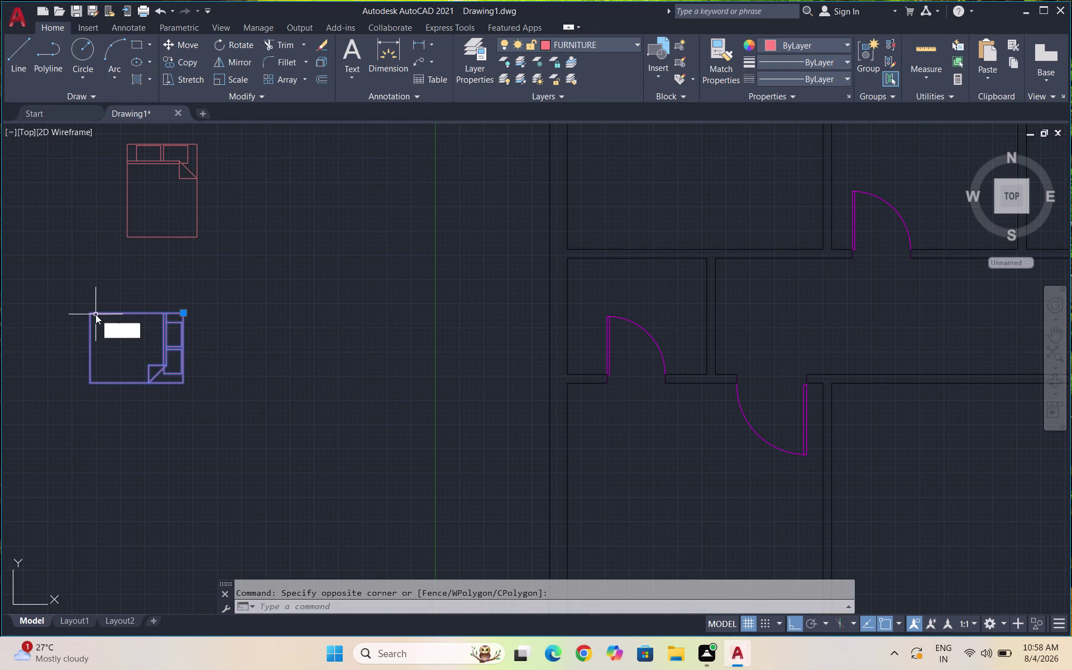
text(O)
key(Return)
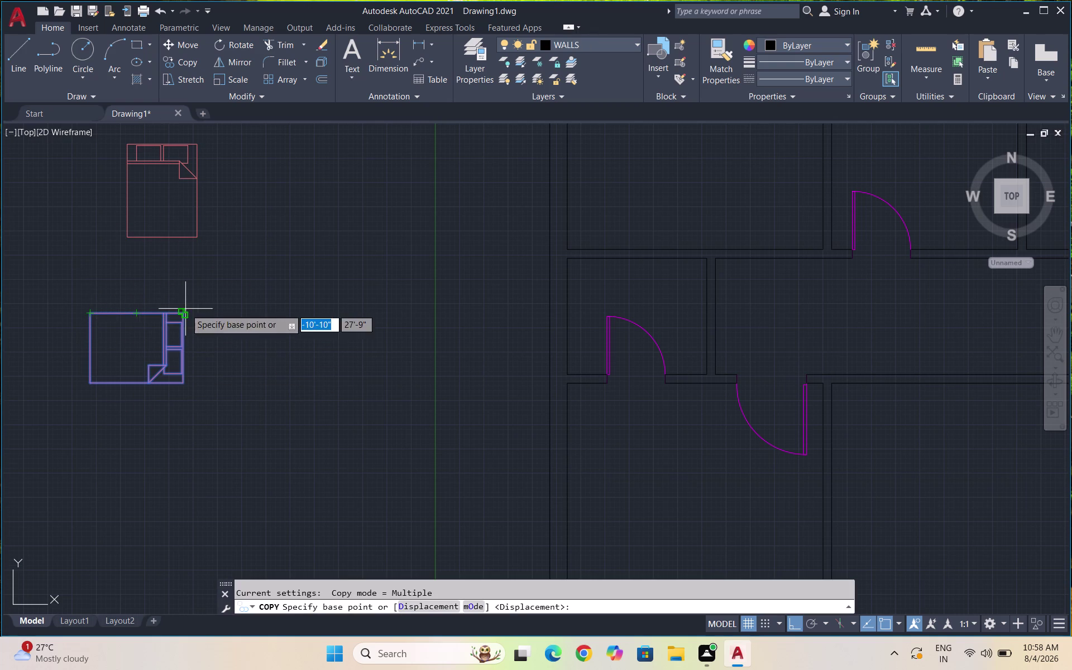
Place a copy of the sideways bed in the lower-left bedroom.
click(185, 309)
scroll(down, 3)
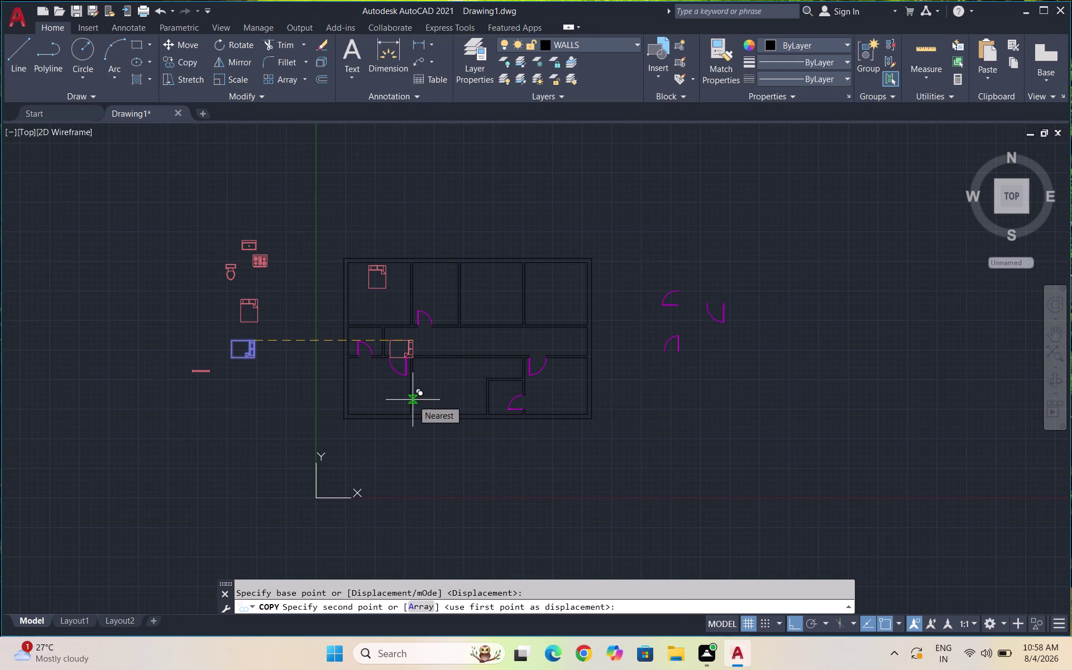
key(F8)
scroll(up, 3)
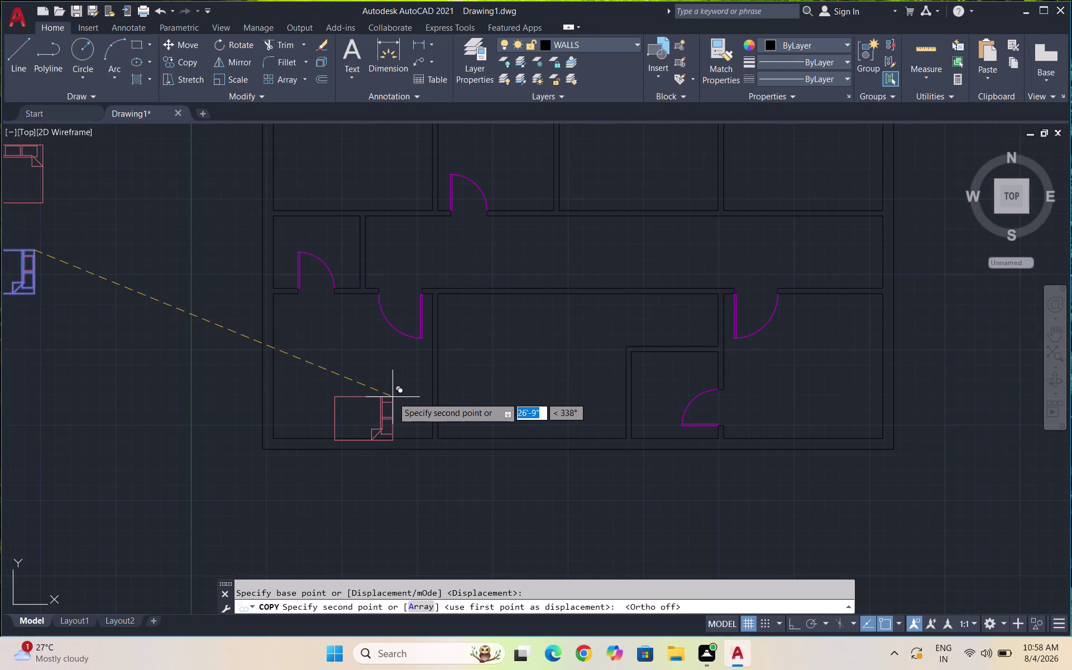
scroll(up, 3)
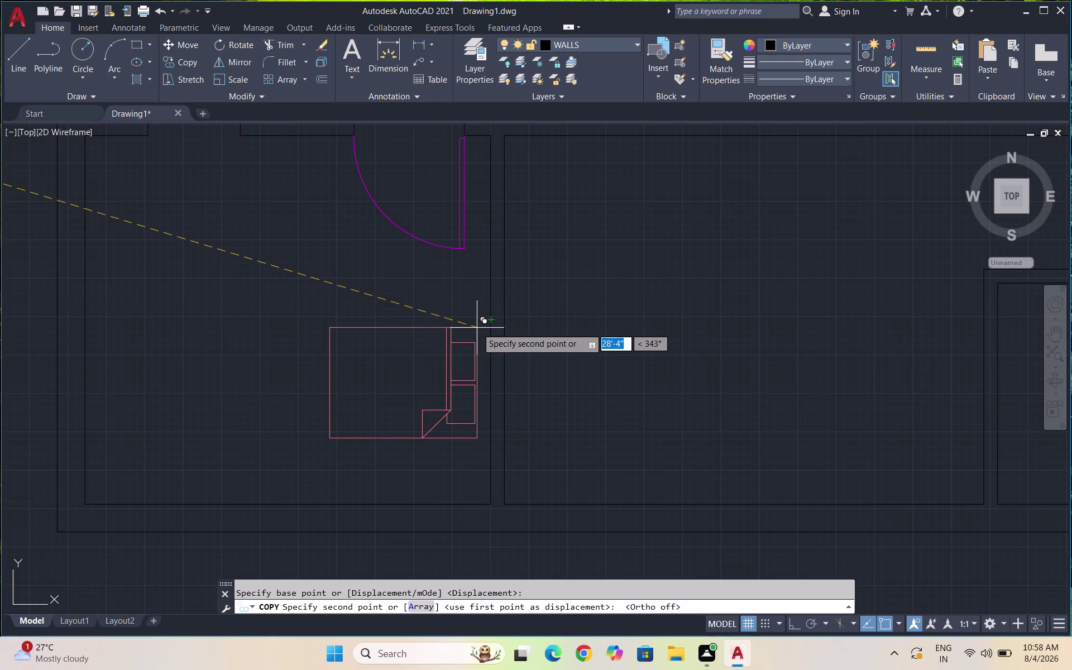
click(476, 328)
scroll(down, 3)
scroll(down, 3)
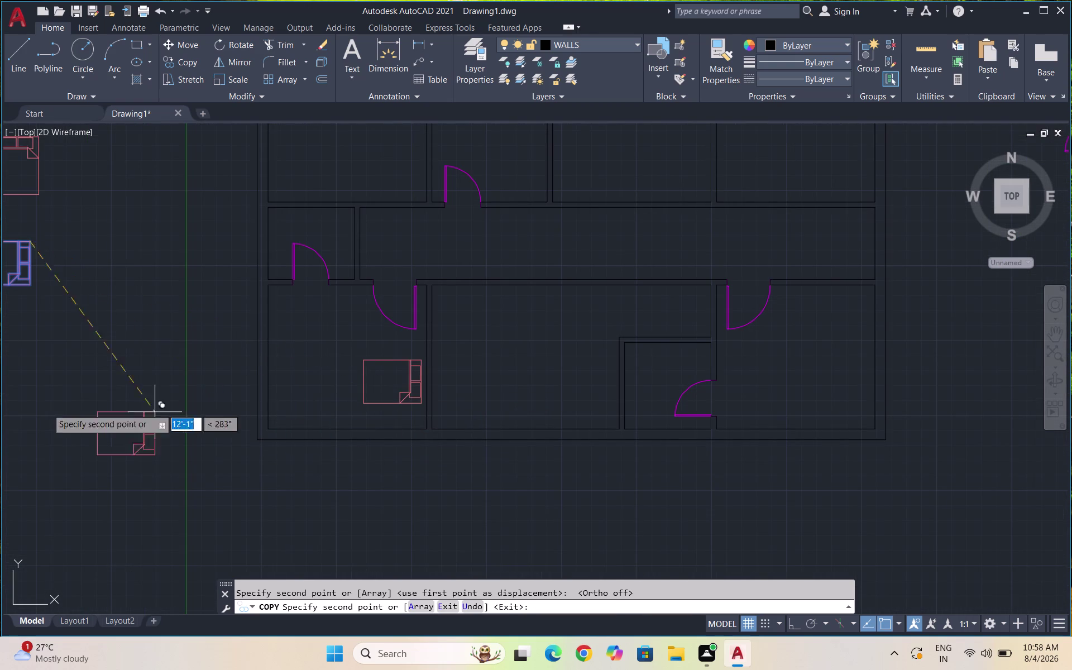
key(Escape)
Pan over to the toilet symbol and select it.
scroll(down, 3)
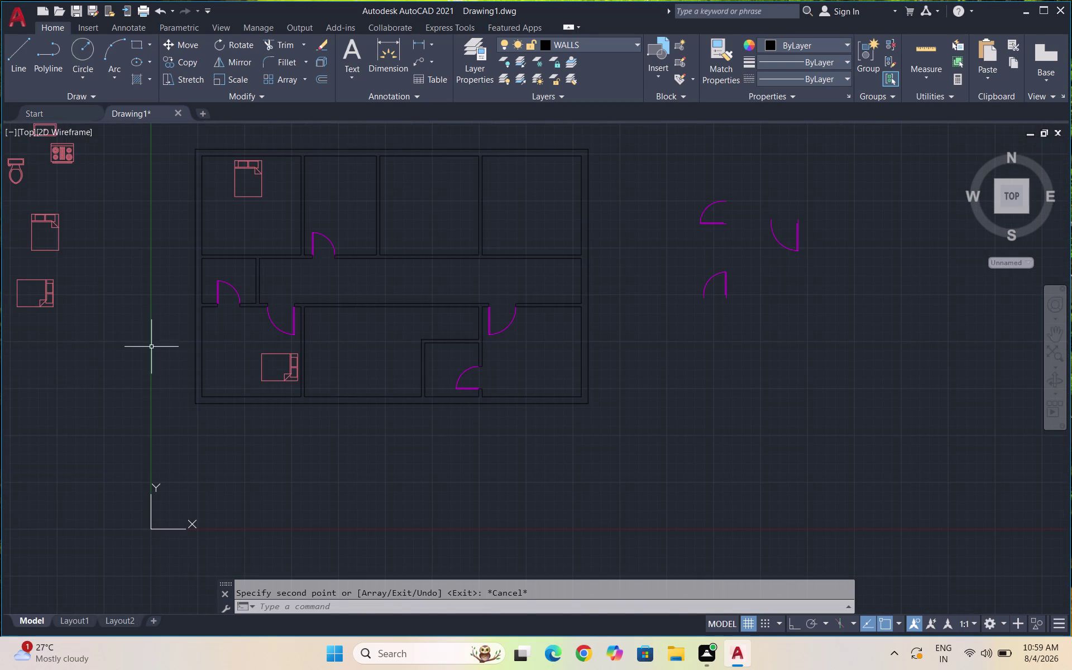
scroll(down, 3)
scroll(up, 3)
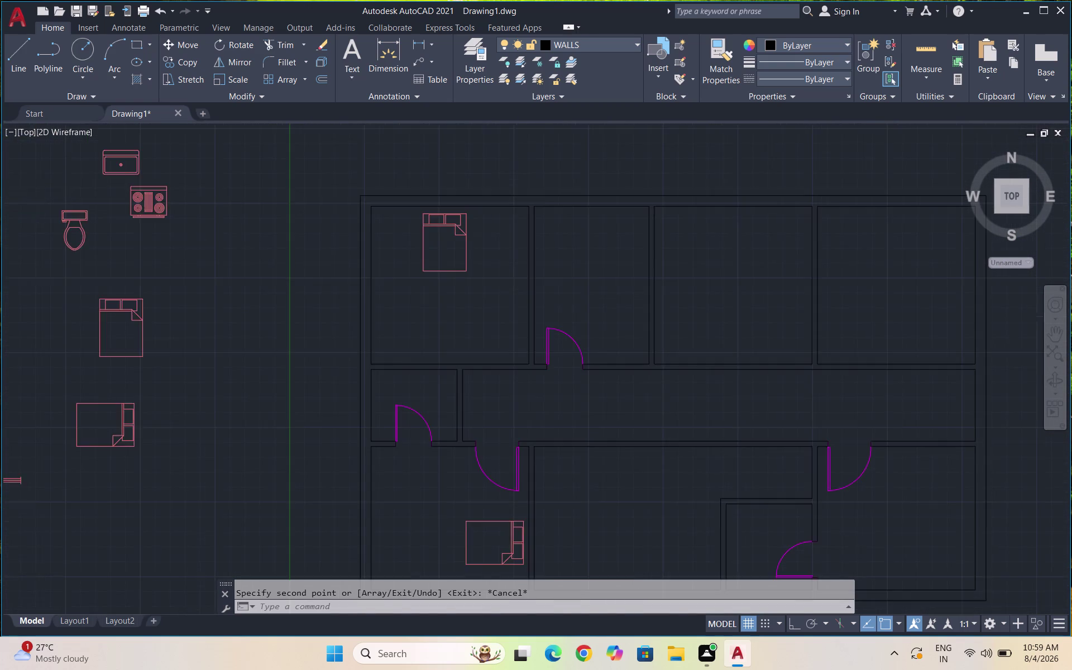
drag(107, 250, 81, 221)
Place a copy of the toilet beside the original.
text(CO)
key(Return)
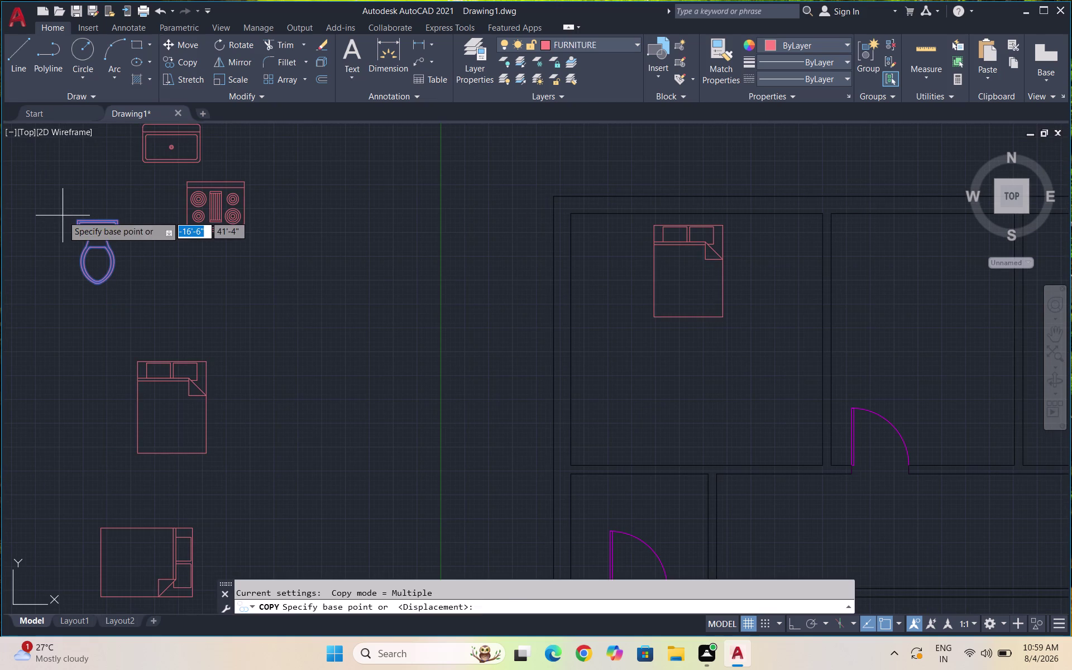
click(98, 224)
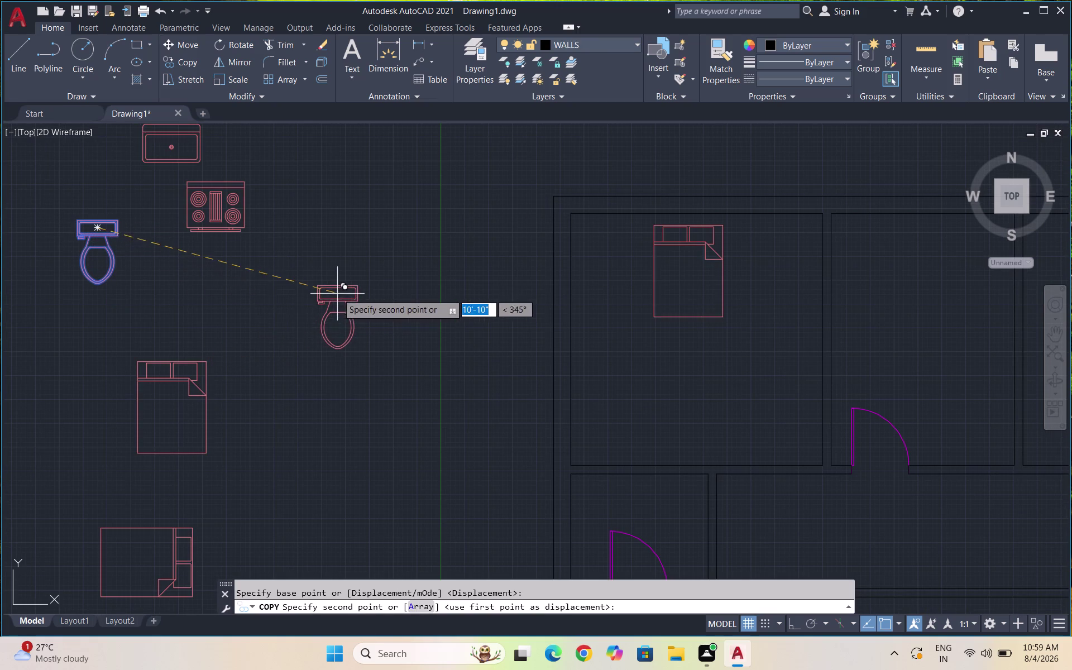
click(337, 294)
key(Escape)
Rotate the original toilet 90° with RO.
drag(141, 261, 100, 243)
click(80, 234)
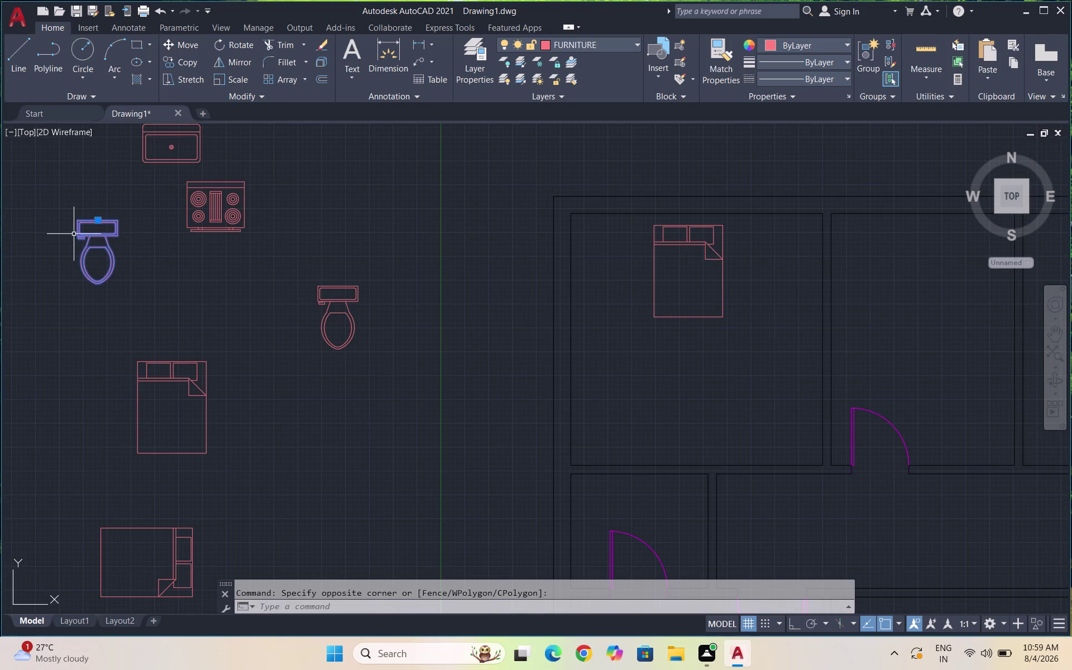
text(RO)
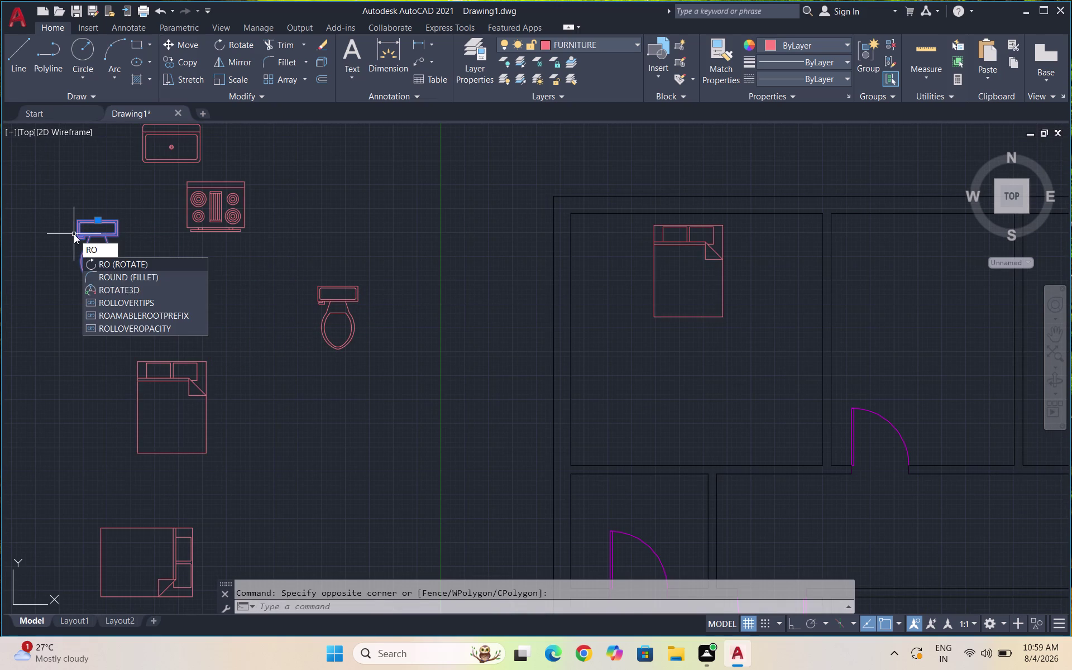
key(Return)
drag(73, 220, 77, 211)
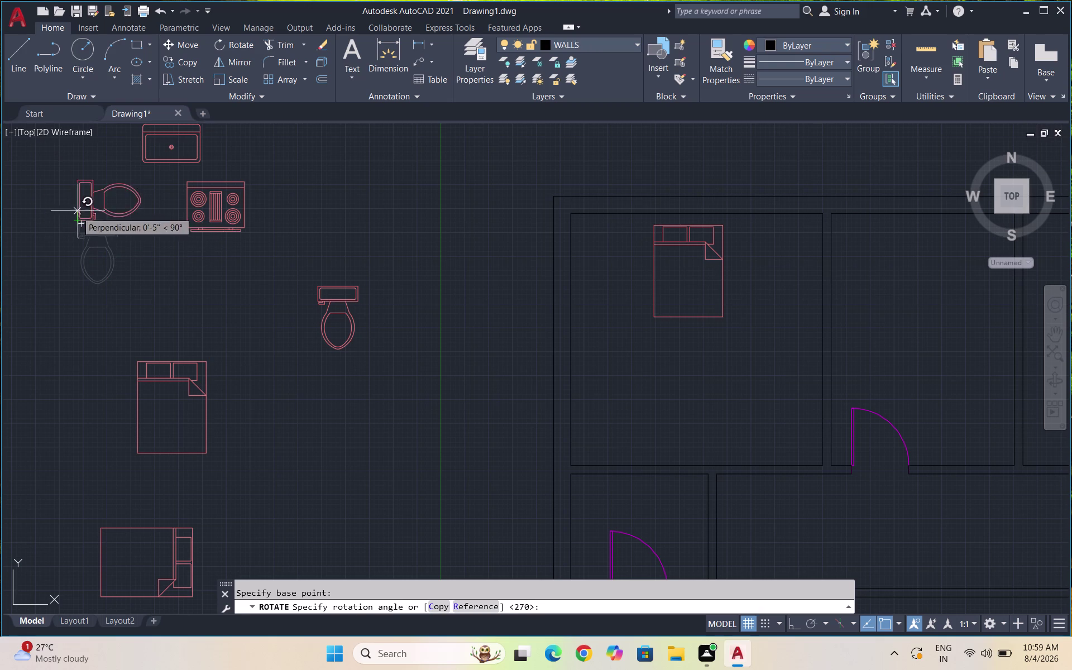
click(74, 205)
click(118, 232)
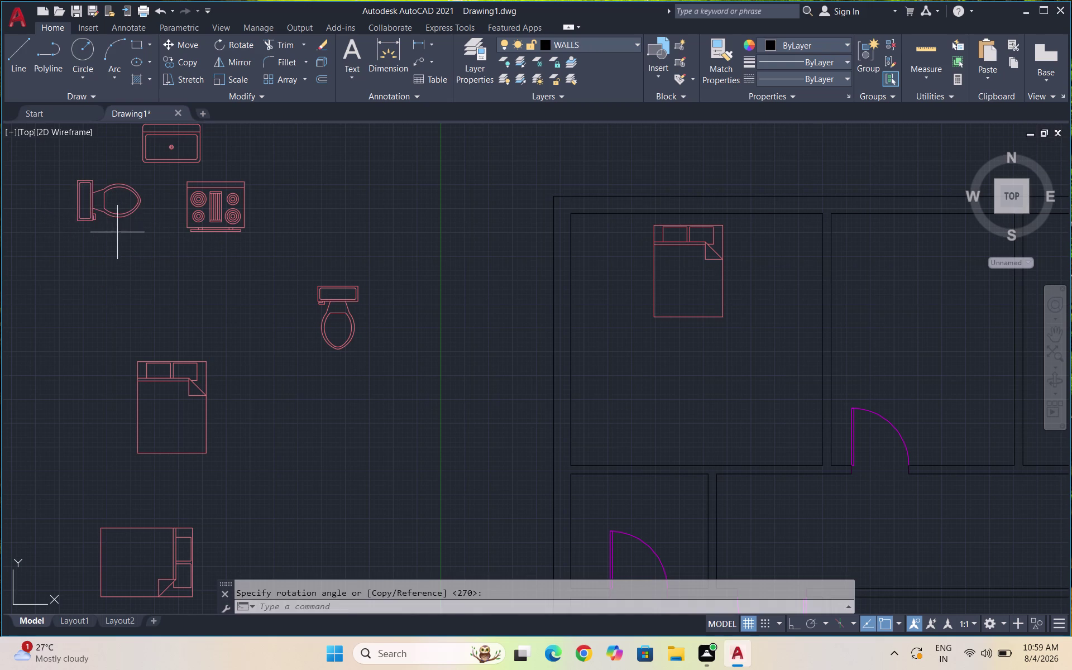
Copy the rotated toilet into the small bathroom on the plan's left side.
click(71, 203)
text(CO)
key(Return)
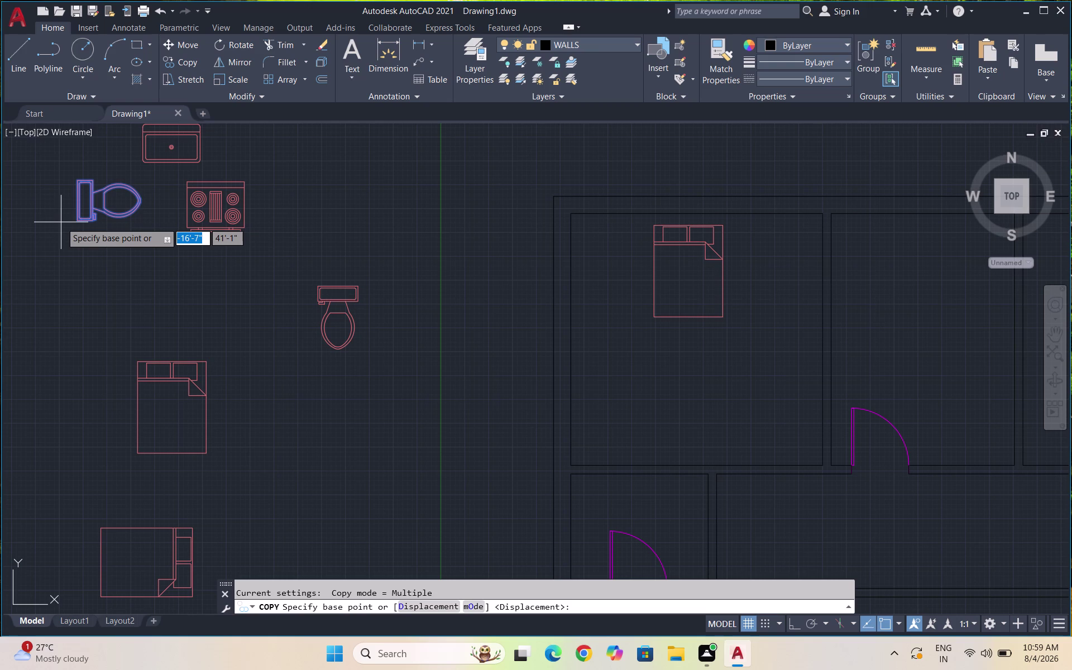
click(104, 216)
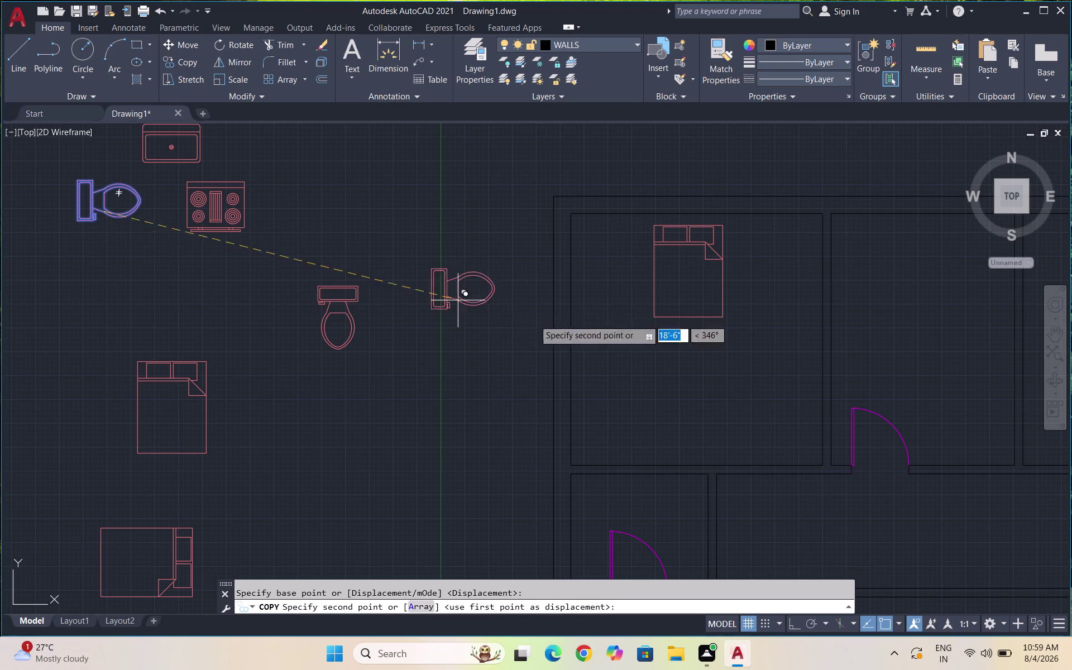
scroll(down, 3)
scroll(up, 3)
scroll(up, 3)
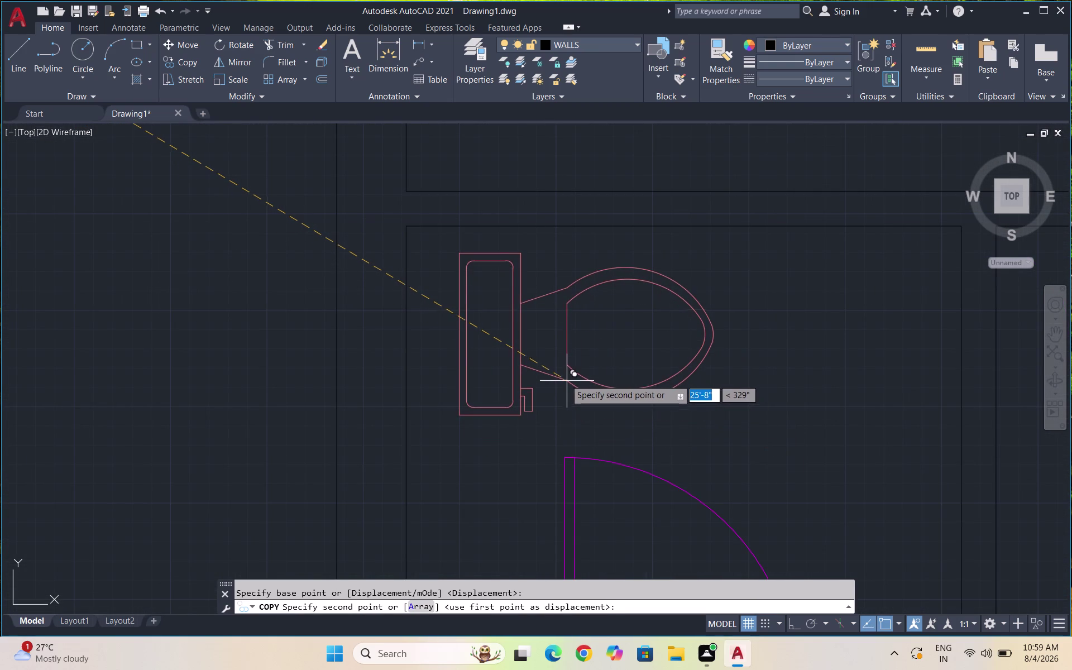
scroll(up, 3)
scroll(down, 3)
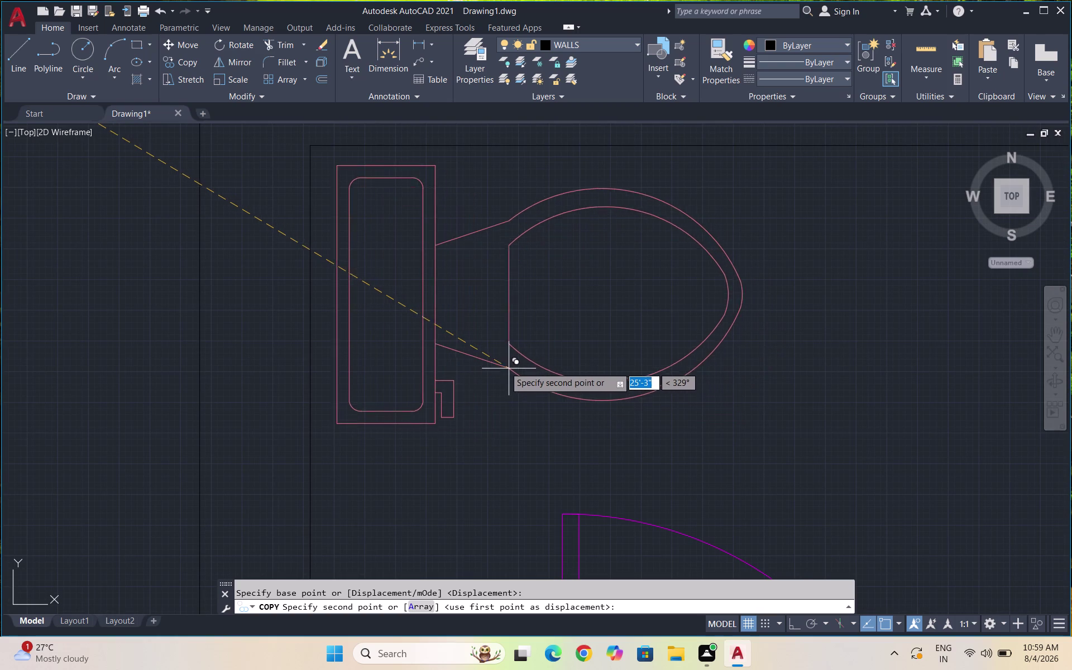
click(505, 370)
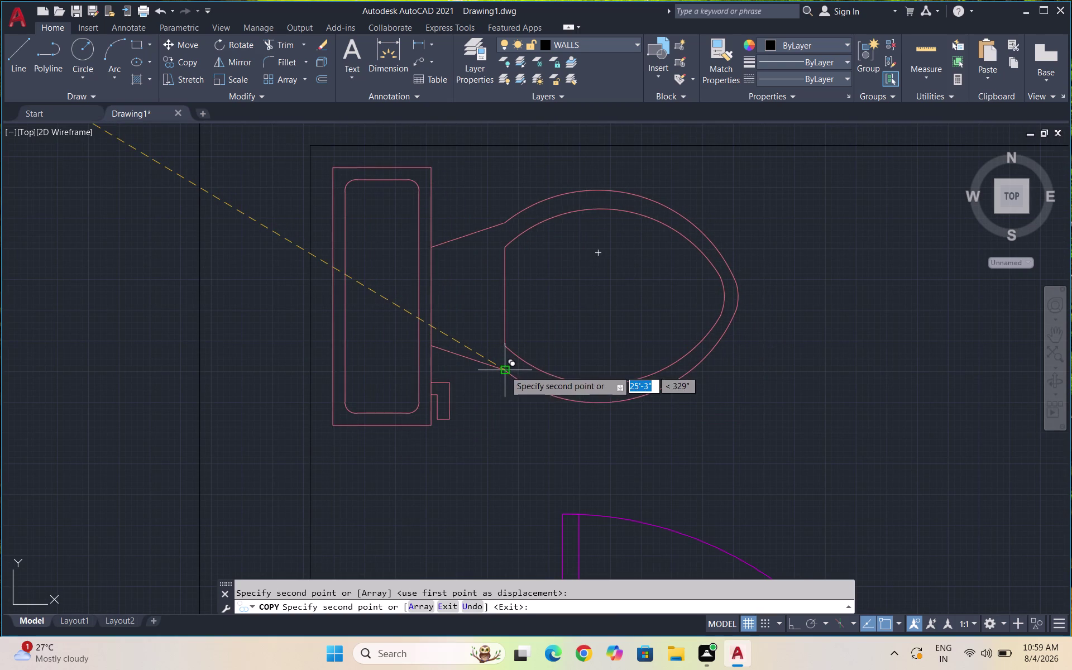
scroll(down, 3)
key(Escape)
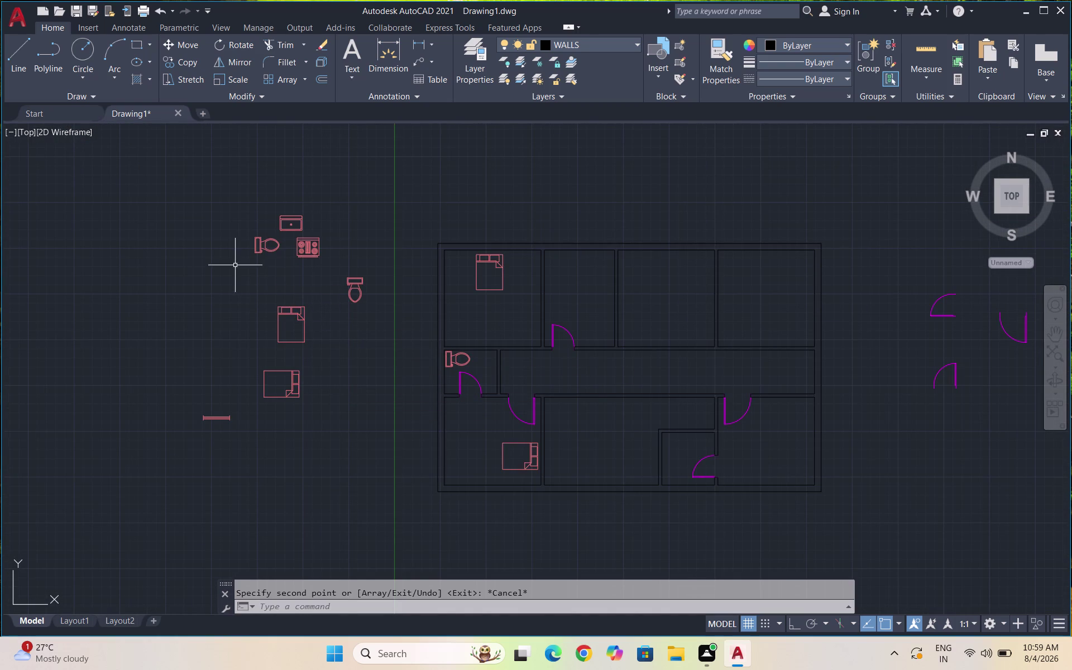
Copy the rotated toilet into the small bathroom at the bottom of the plan.
scroll(up, 3)
drag(317, 278, 280, 246)
click(257, 235)
text(C)
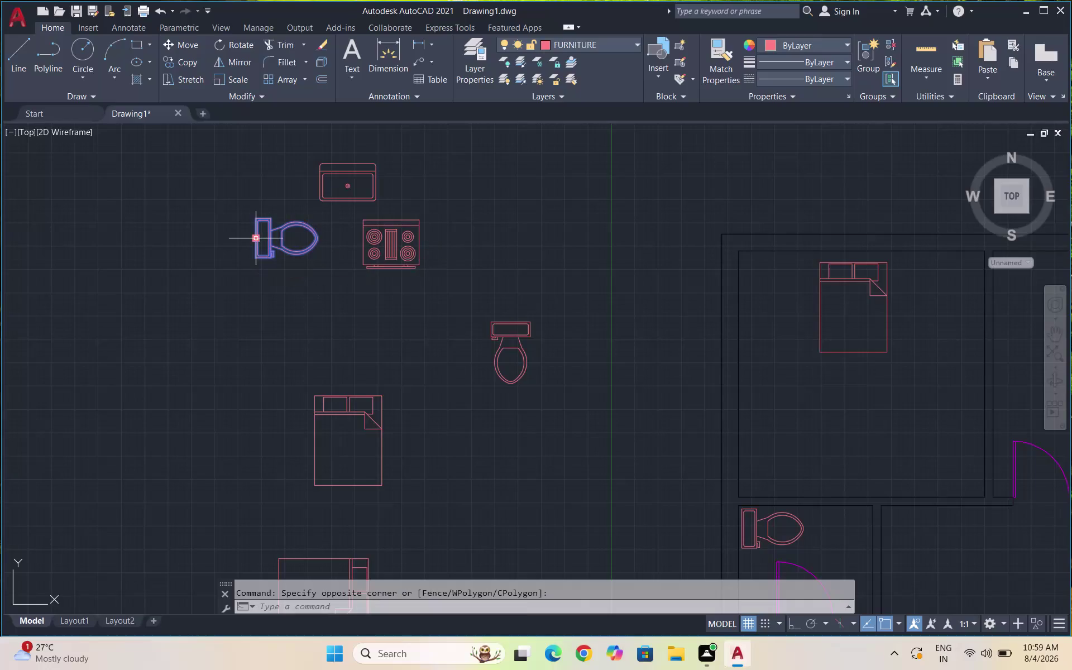
text(O)
key(Return)
scroll(up, 3)
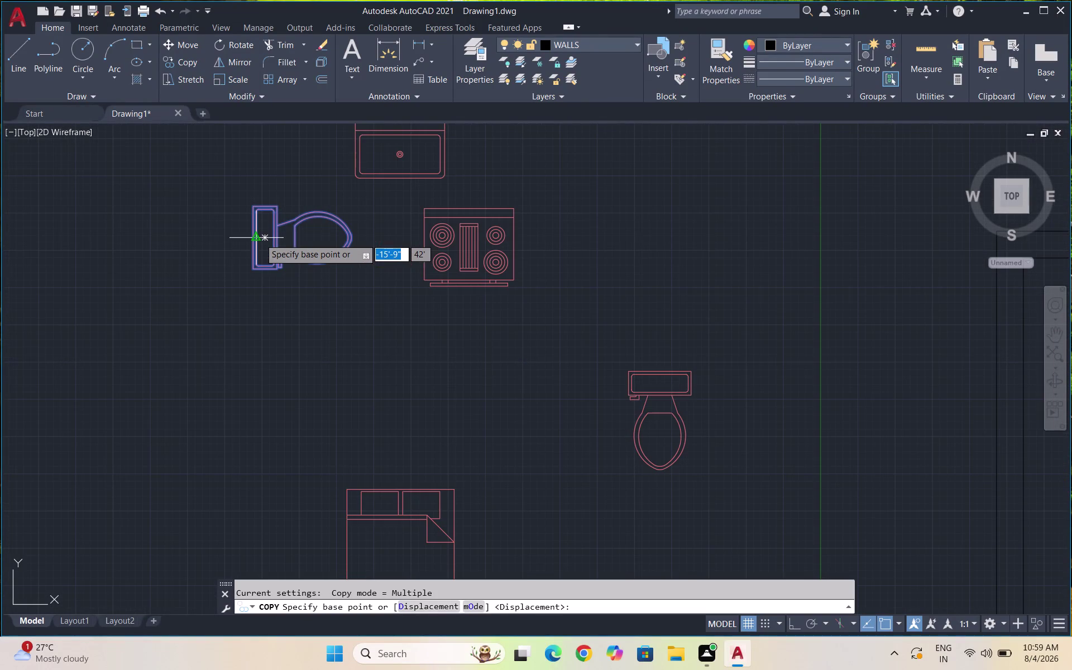
click(257, 235)
scroll(down, 3)
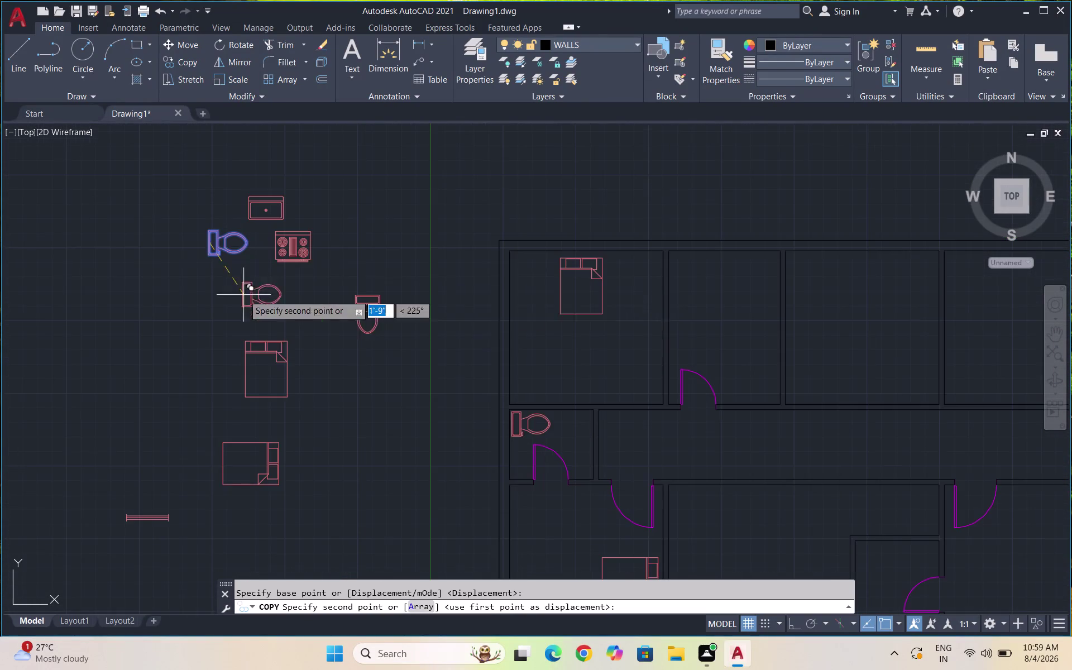
scroll(down, 3)
scroll(up, 3)
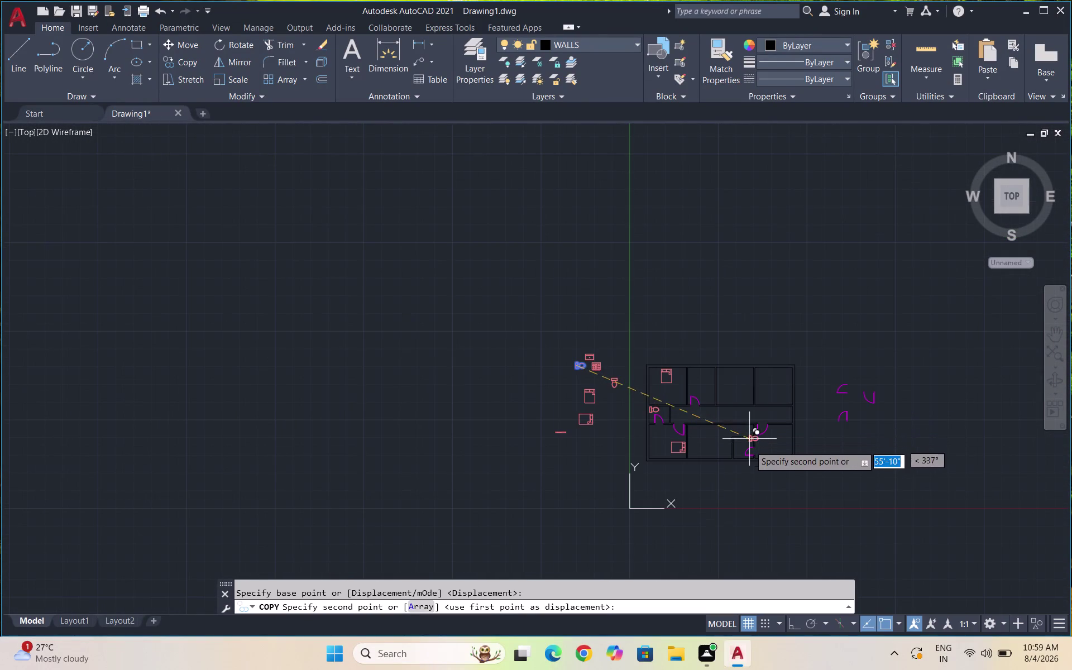
scroll(up, 3)
scroll(up, 3)
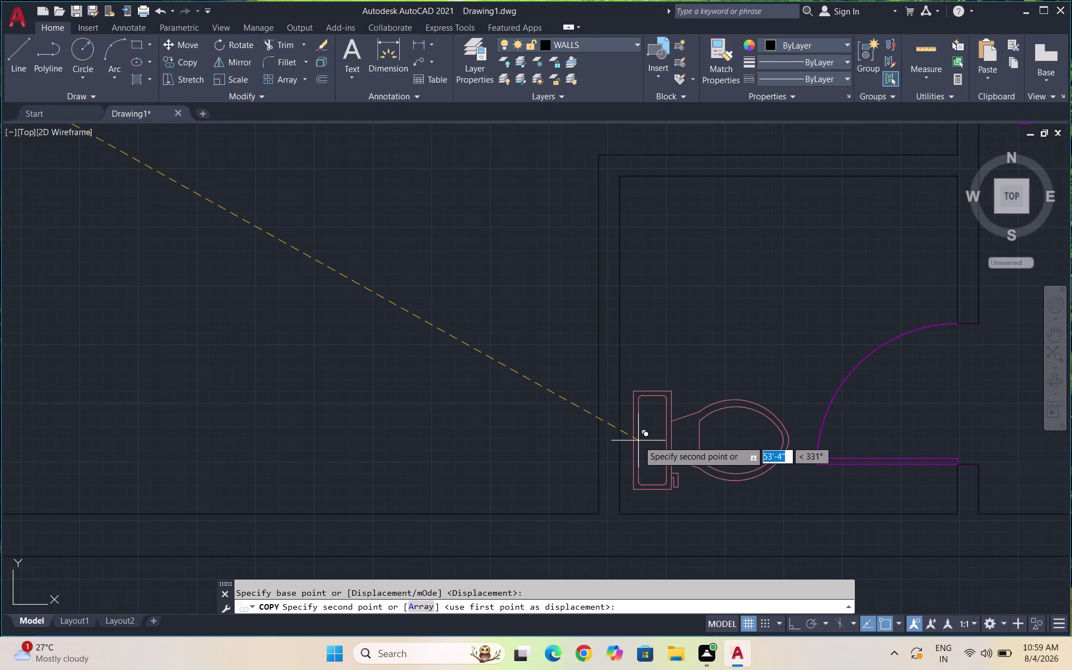
click(638, 440)
key(Escape)
Scale down the new toilet copy with SC so it fits the bathroom.
drag(726, 481, 711, 460)
click(679, 437)
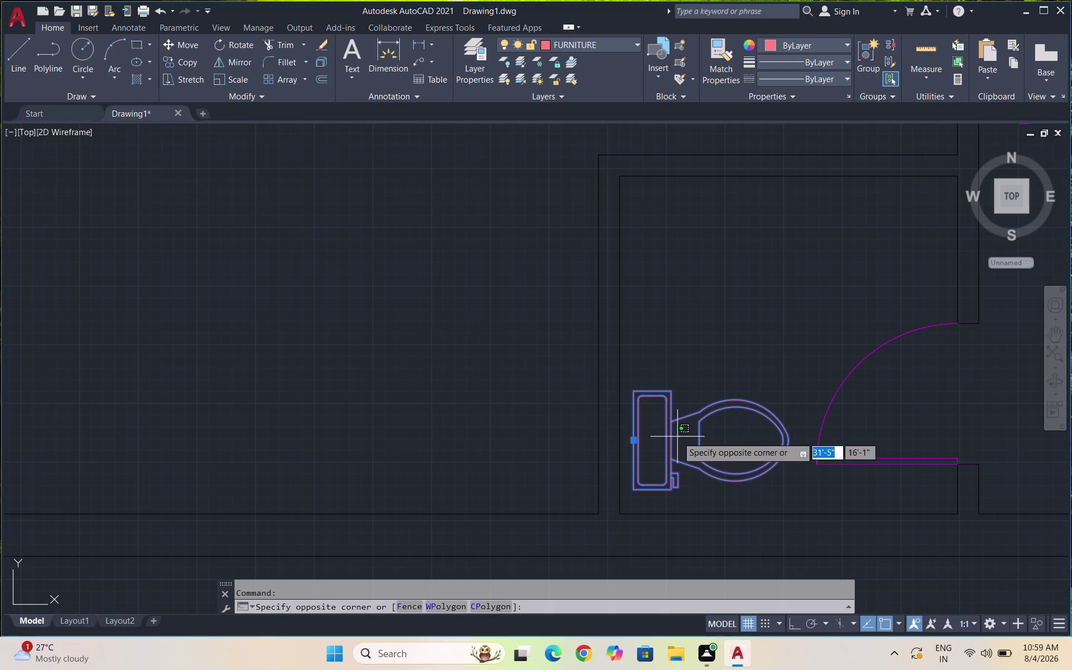
key(s)
key(c)
key(Return)
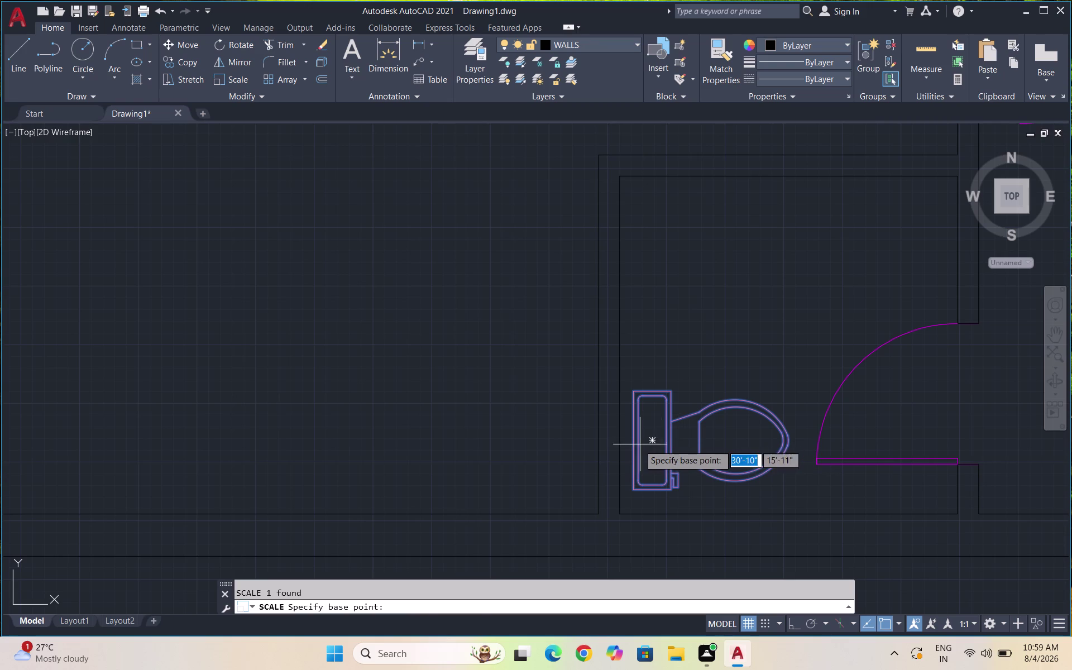
click(652, 445)
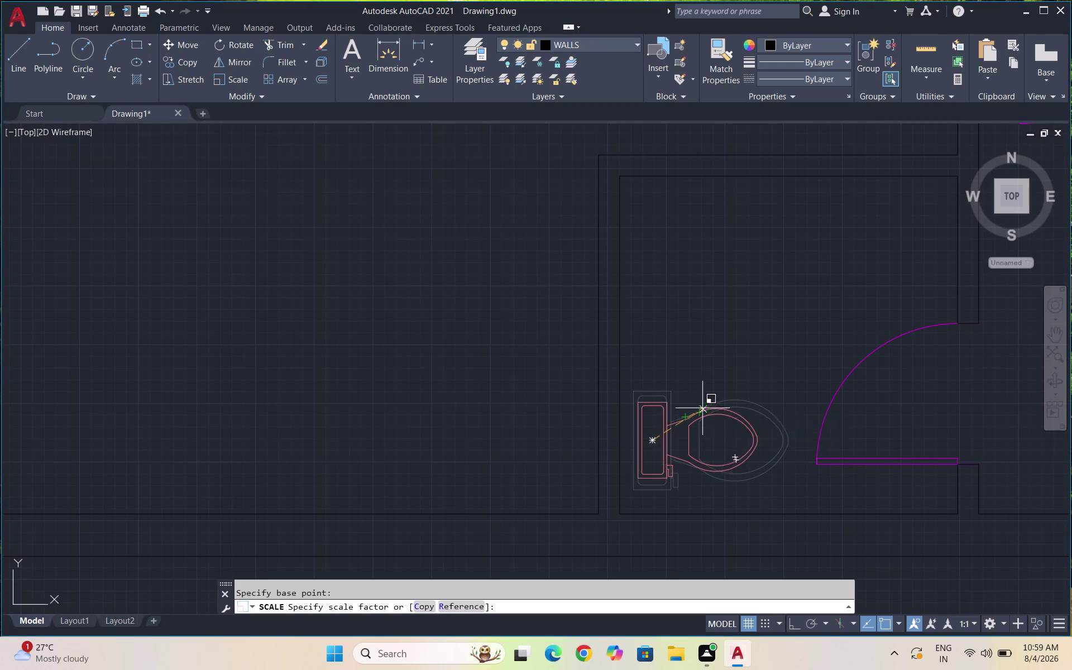
click(708, 402)
scroll(down, 3)
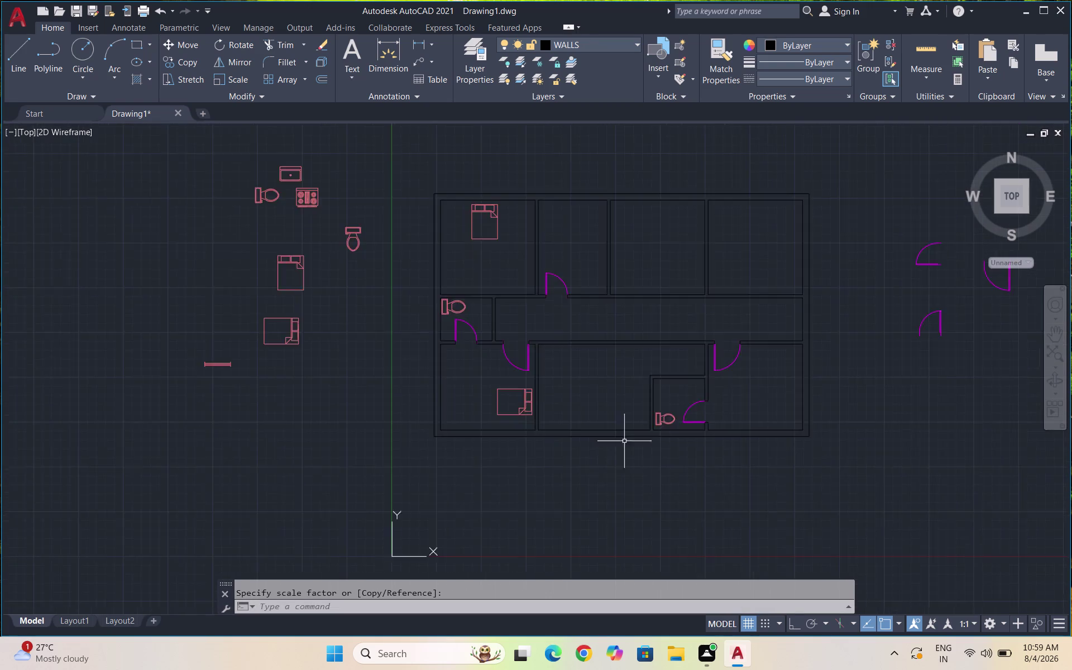
scroll(down, 3)
scroll(down, 3)
scroll(down, 3)
scroll(down, 3)
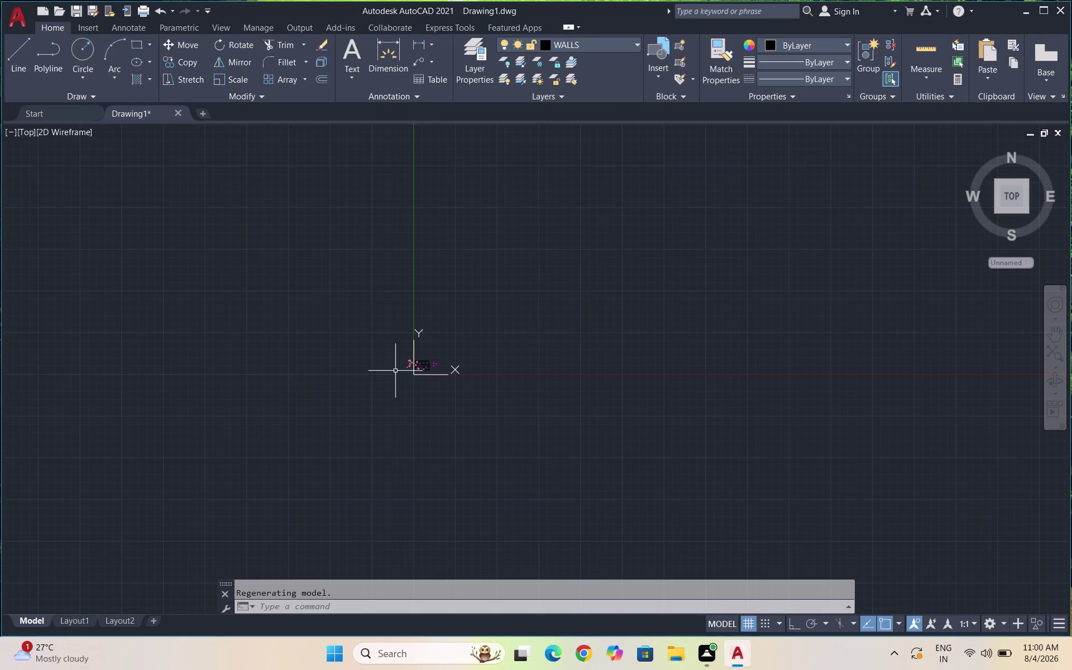
scroll(up, 3)
scroll(up, 3)
scroll(up, 3)
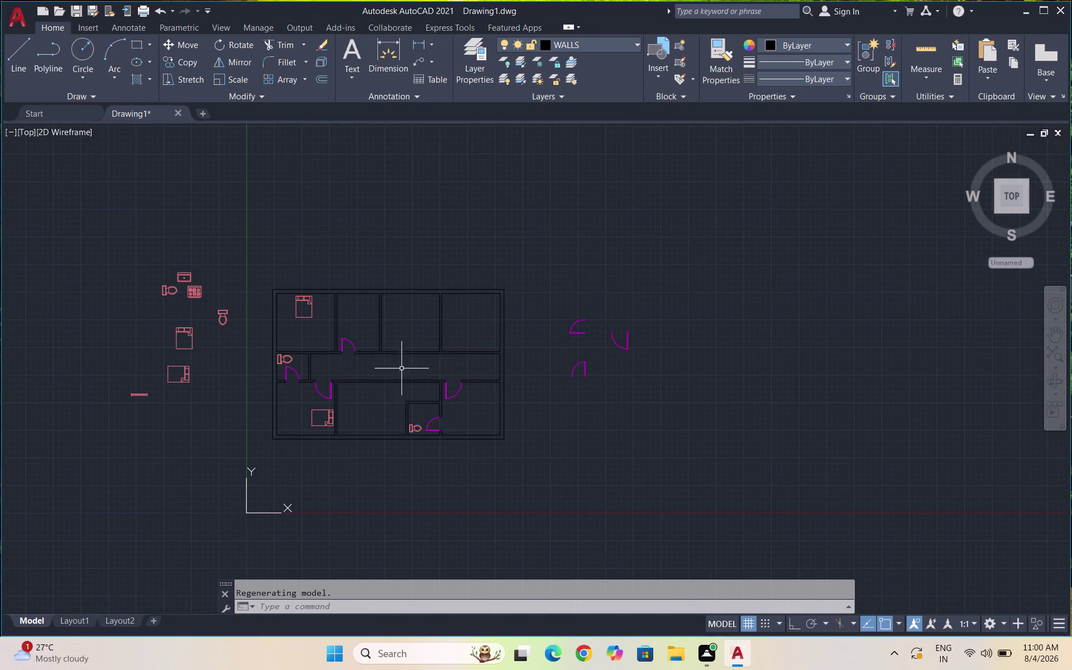
scroll(up, 3)
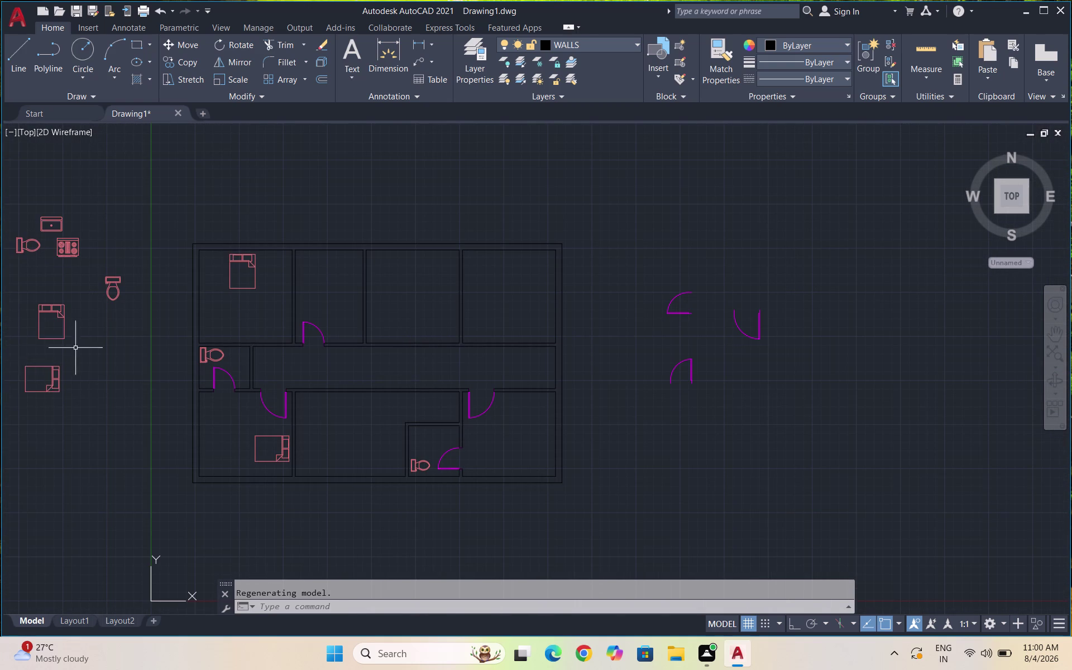
scroll(down, 3)
scroll(up, 3)
drag(113, 421, 89, 406)
click(61, 381)
click(47, 371)
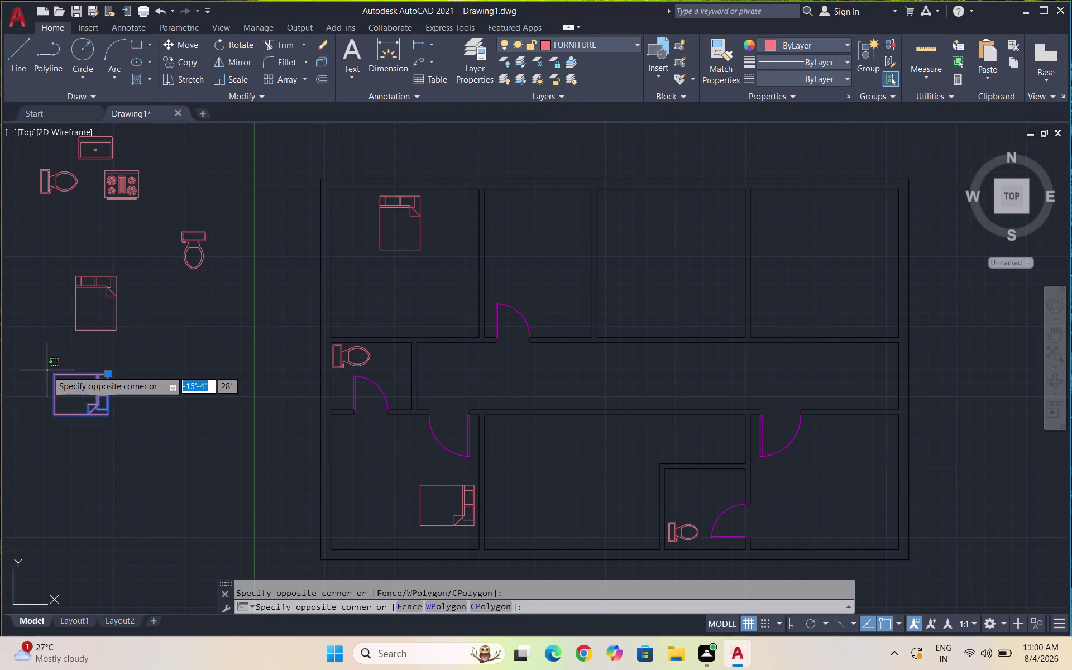
text(CO)
key(Return)
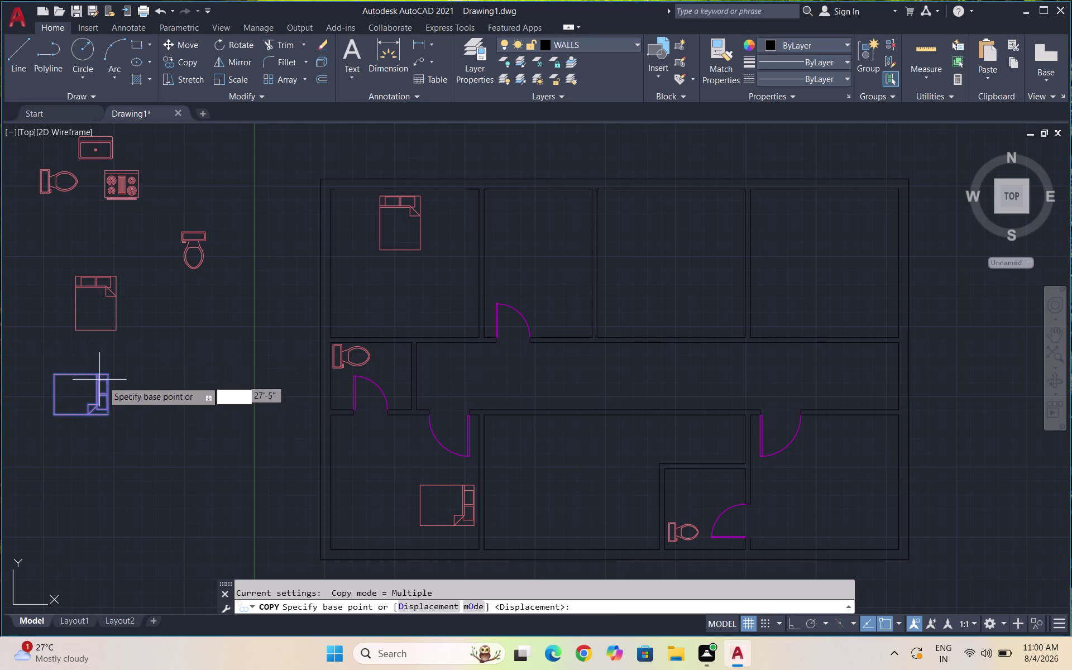
click(115, 371)
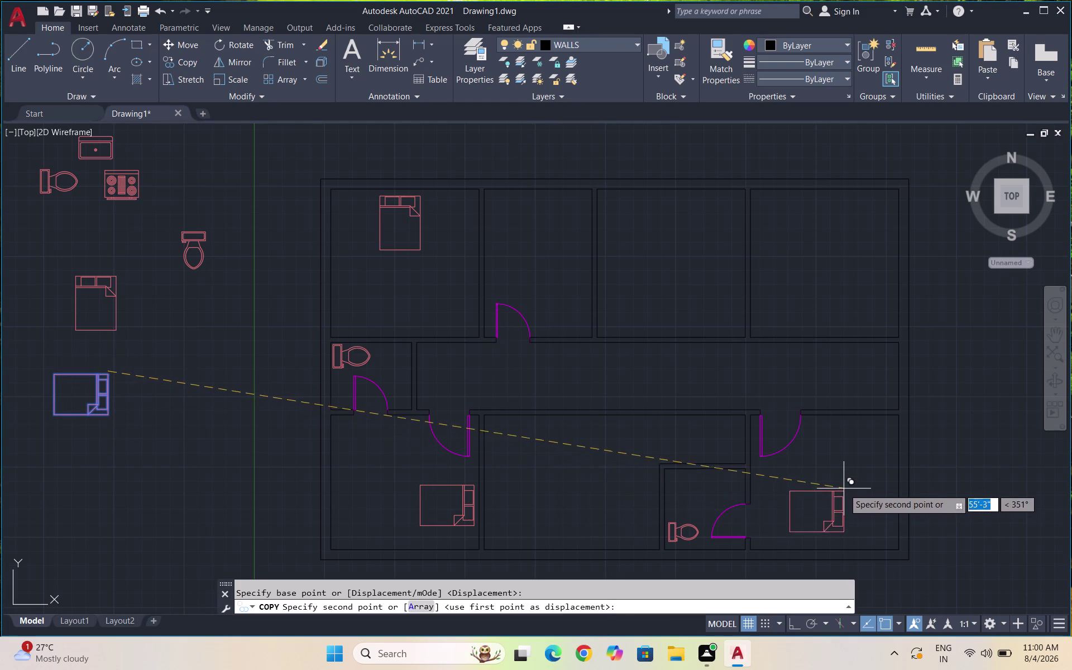
scroll(up, 3)
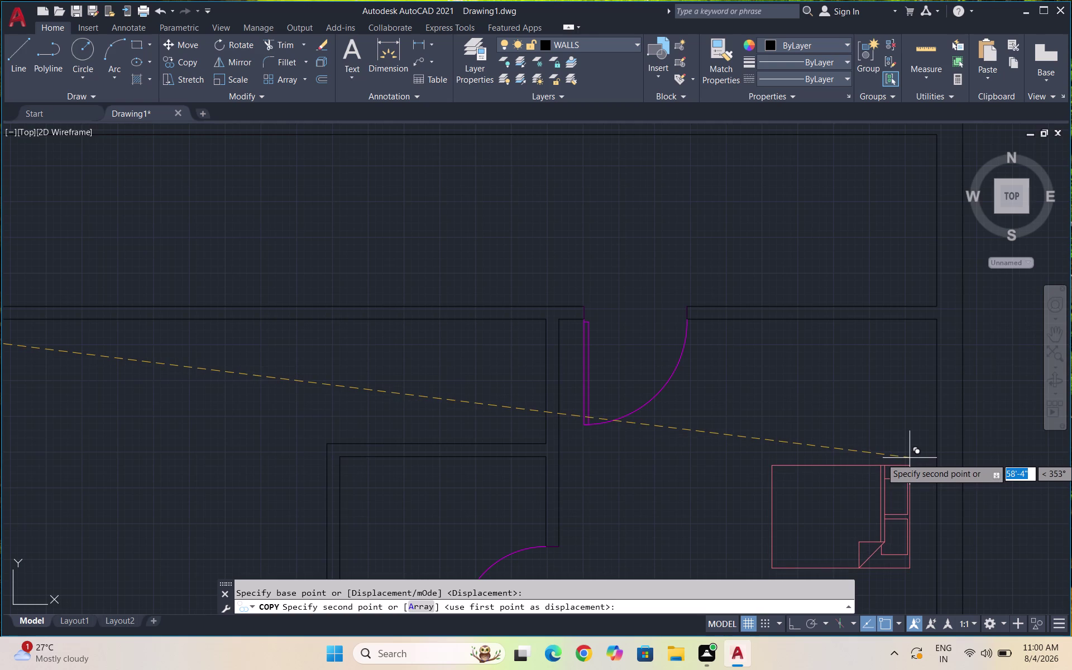
click(919, 458)
scroll(down, 3)
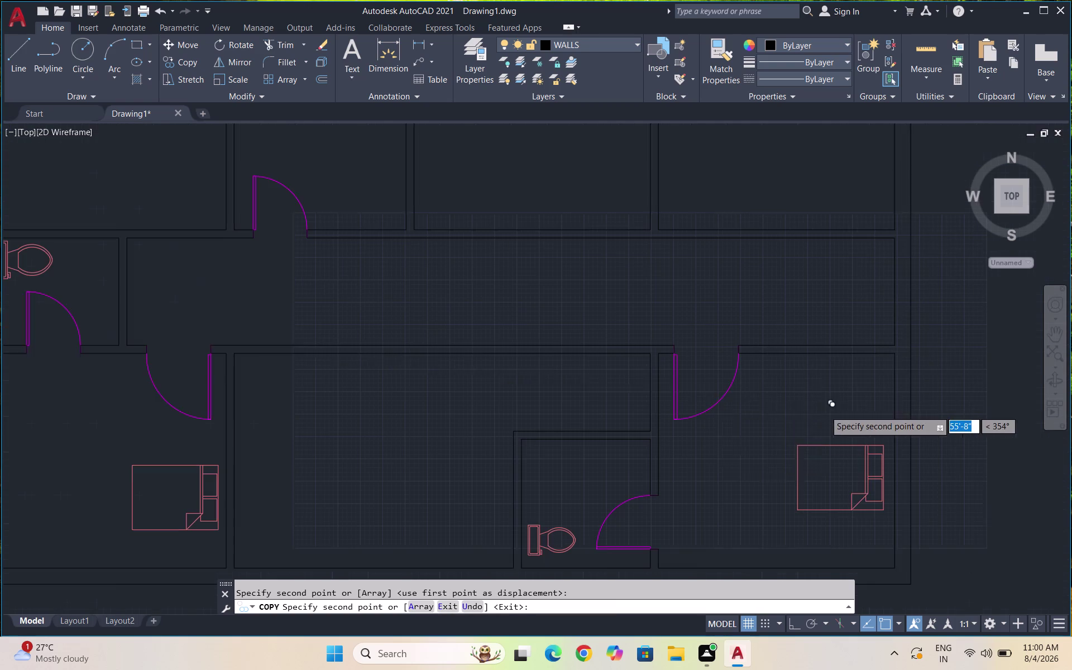
key(Escape)
scroll(down, 3)
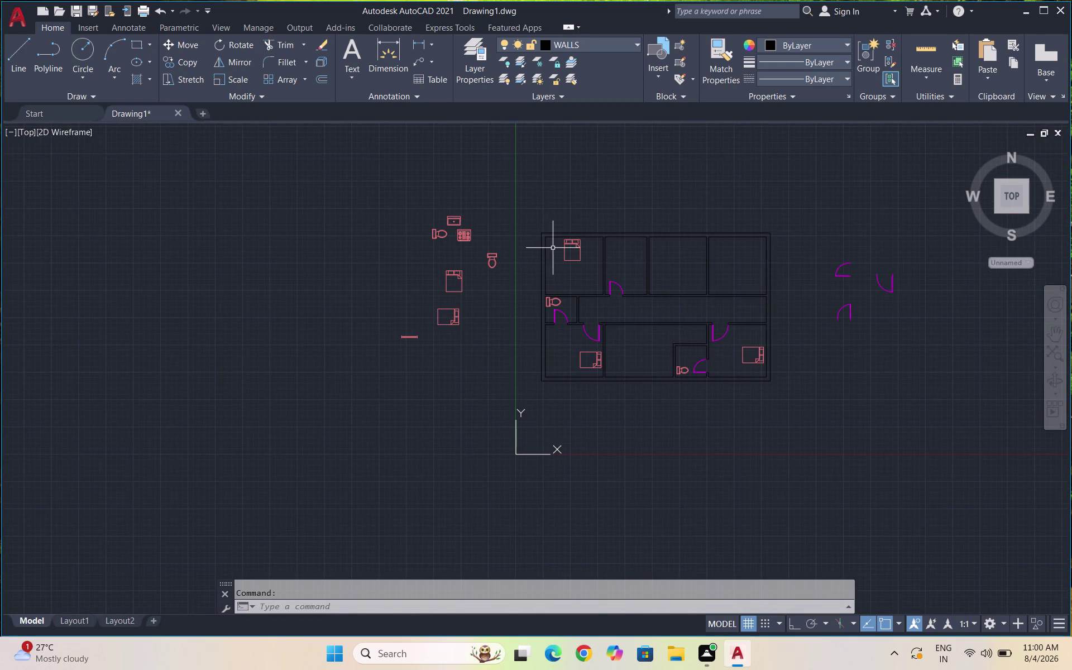
scroll(up, 3)
scroll(up, 3)
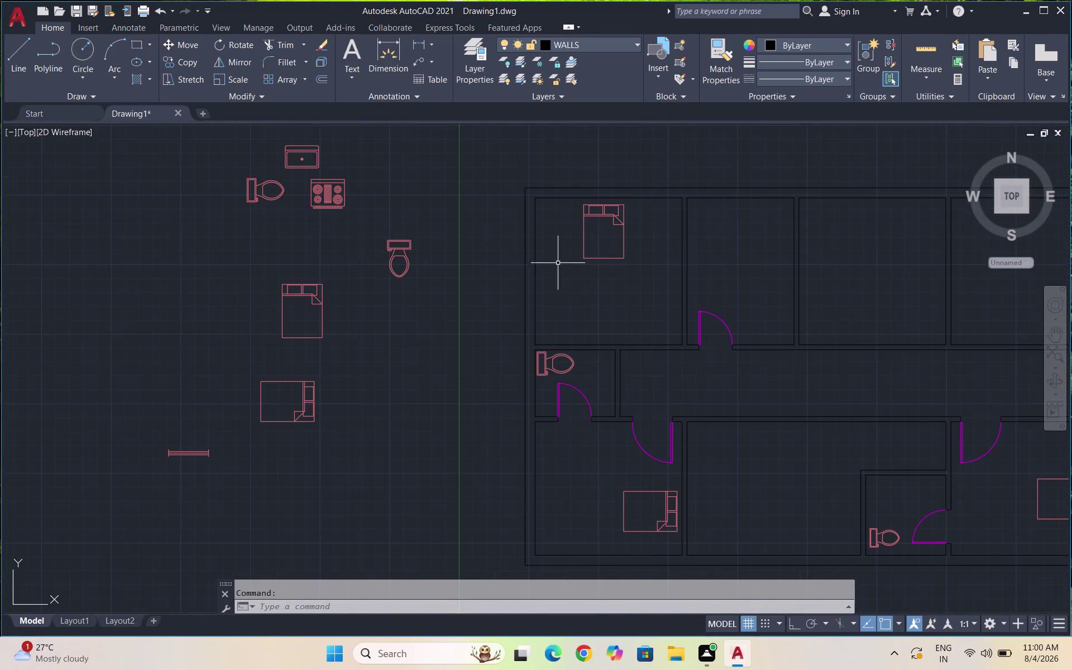
scroll(up, 3)
scroll(up, 3)
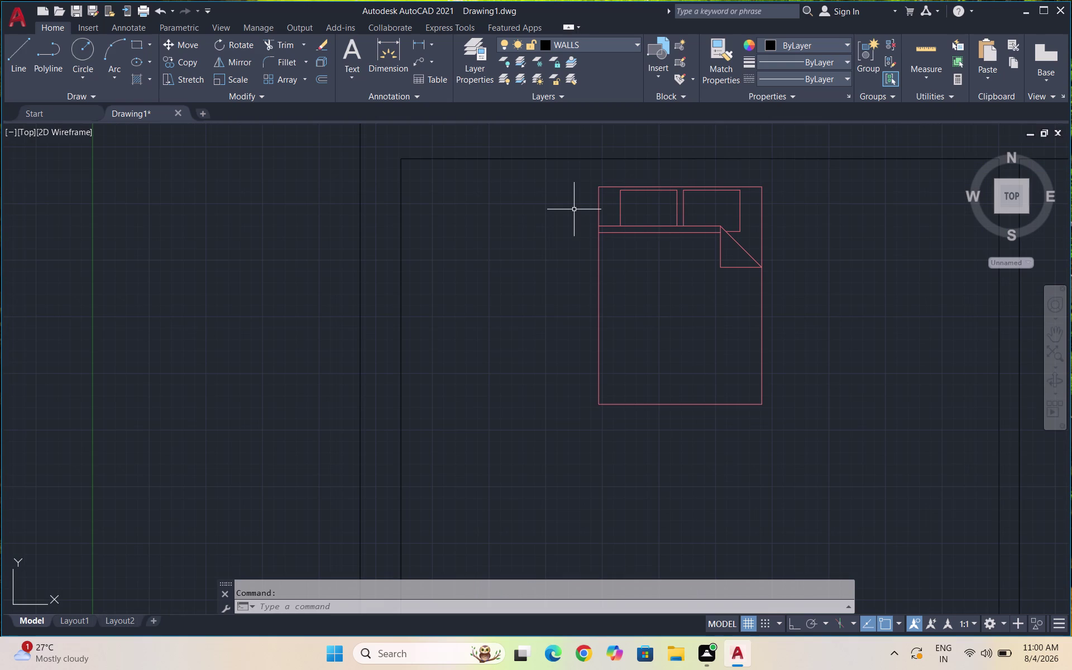
scroll(down, 3)
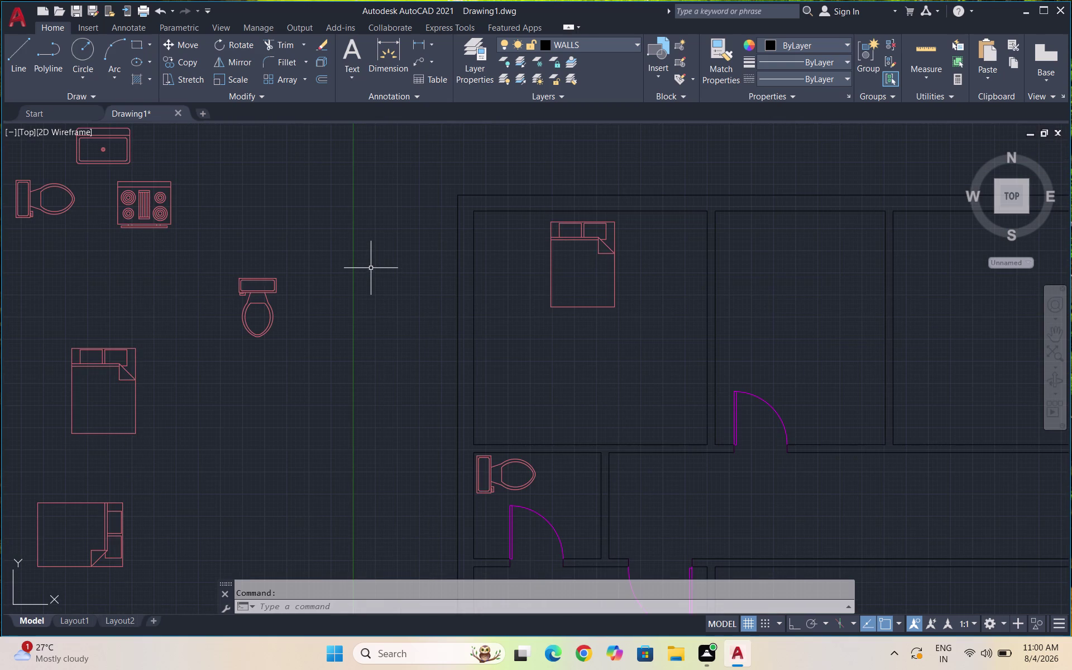
Cancel the first rectangle attempt and make FURNITURE the current layer.
text(RE)
key(c)
key(Return)
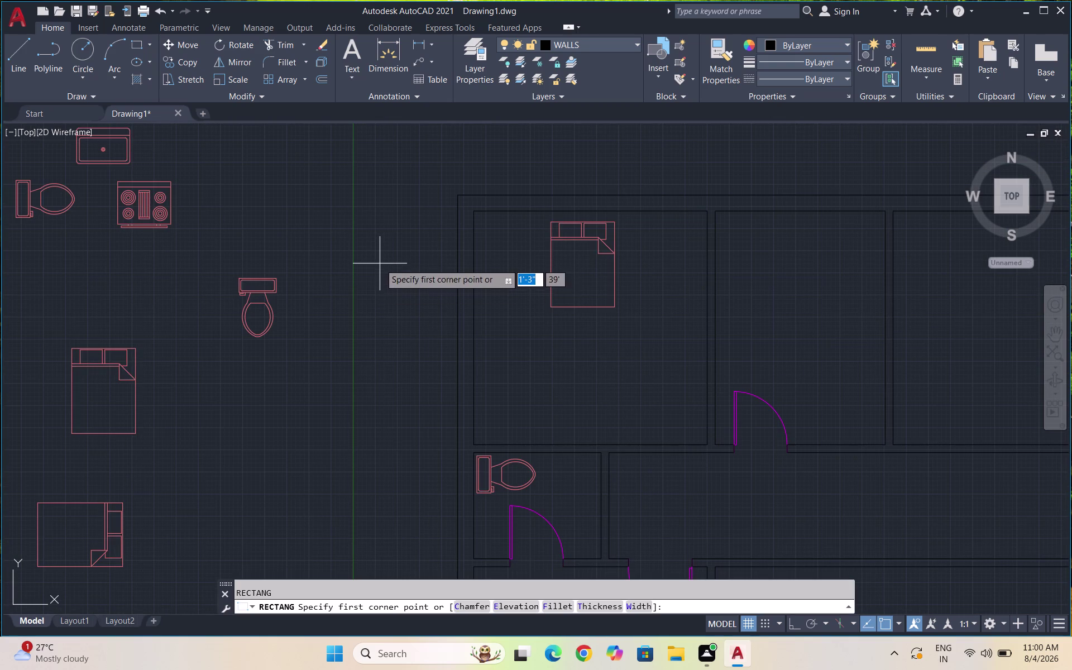
click(380, 263)
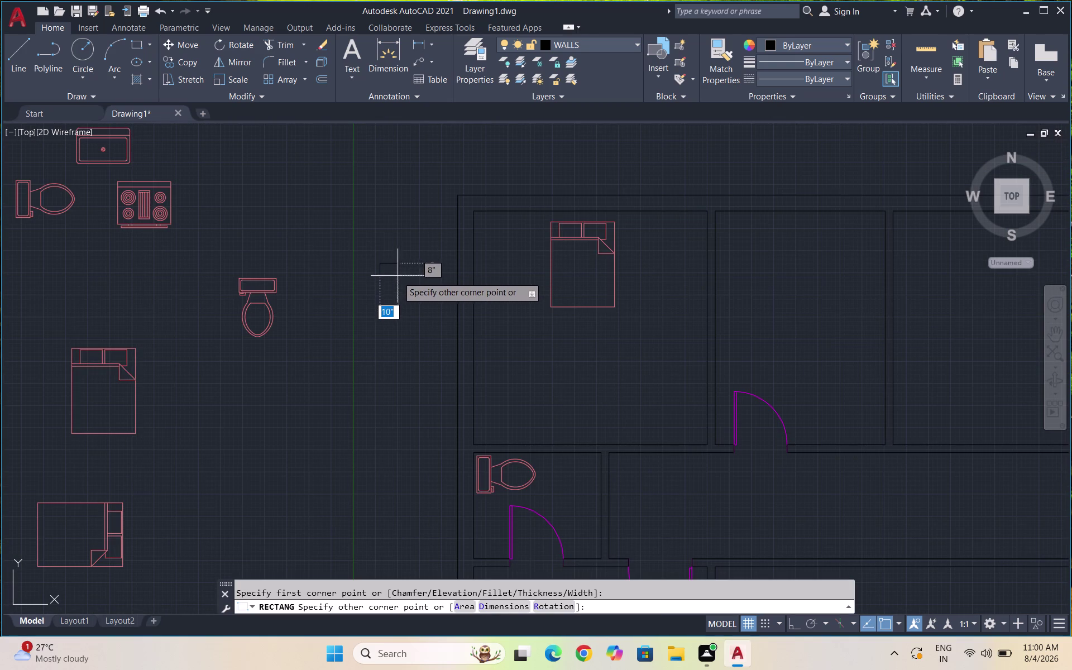
key(Escape)
click(579, 45)
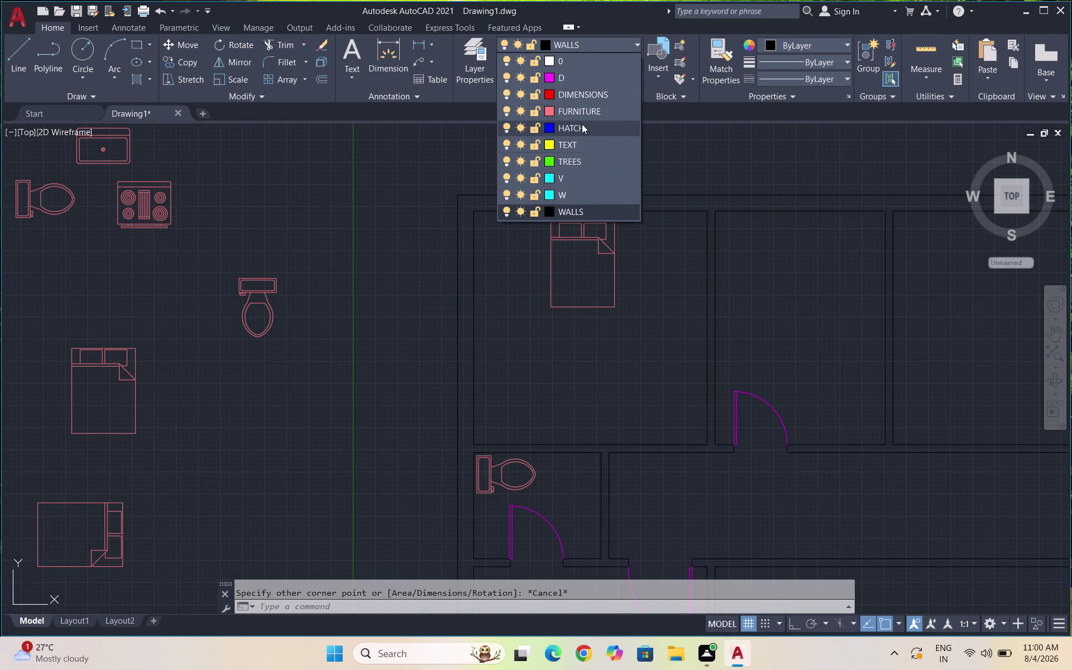
click(585, 110)
Draw a small square with RECTANG to the left of the plan.
text(RE)
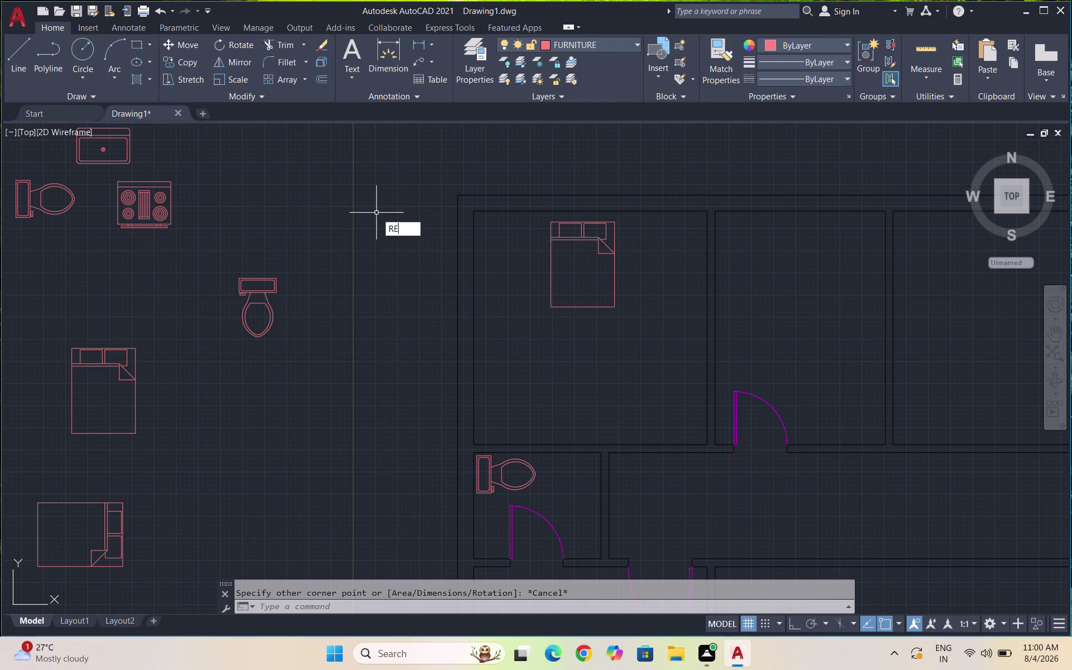
key(c)
key(Return)
click(400, 257)
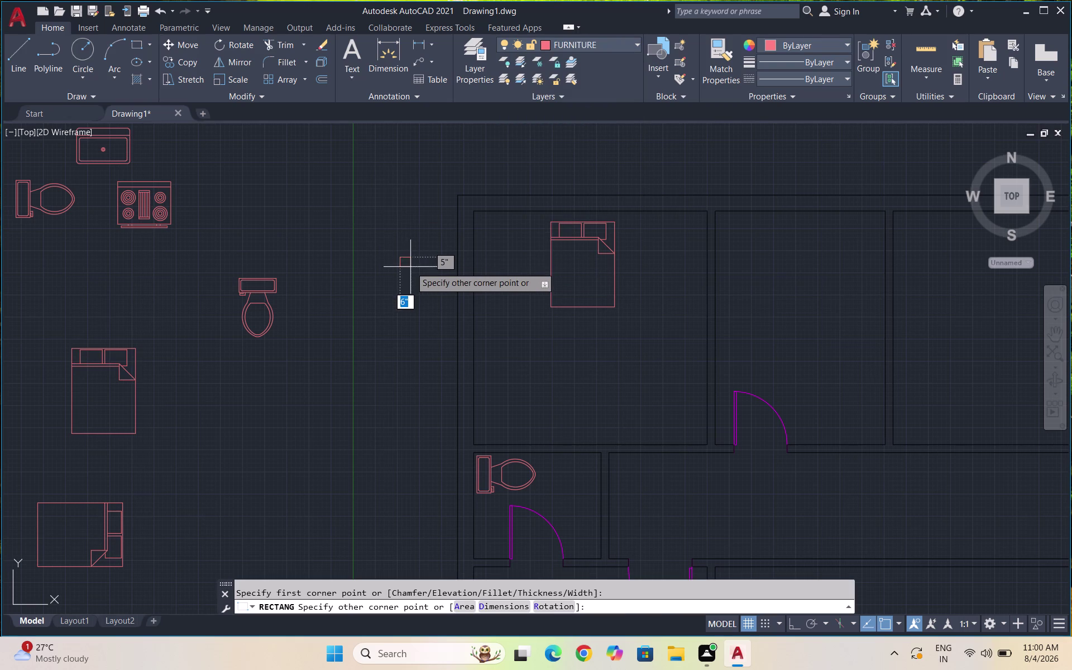
click(418, 272)
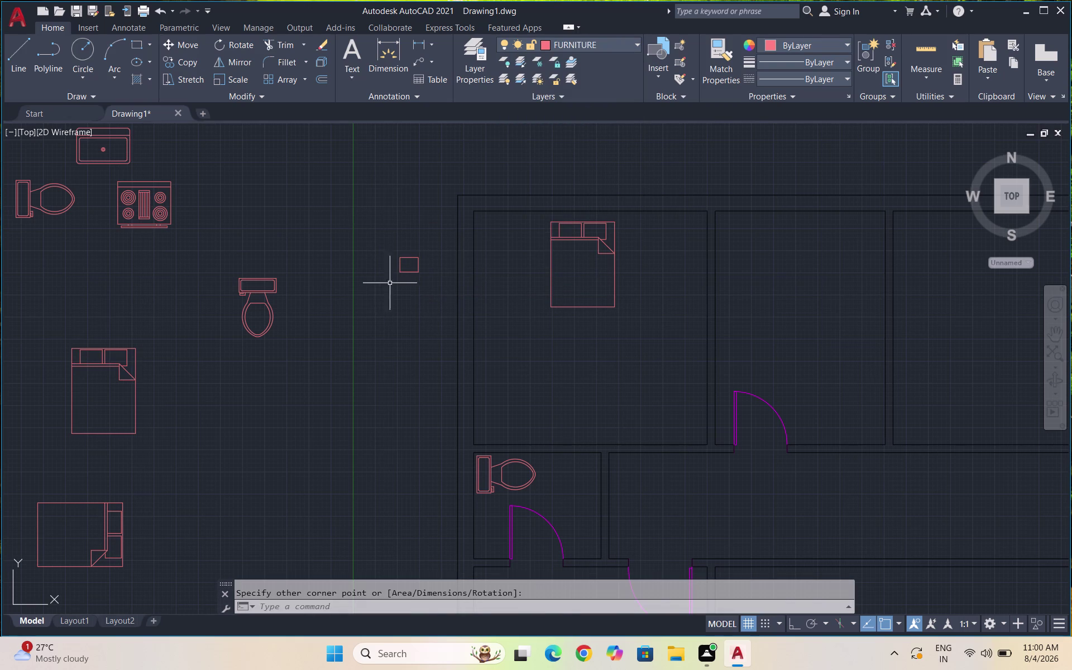
Draw two circles inside the small square.
key(c)
key(Return)
scroll(up, 3)
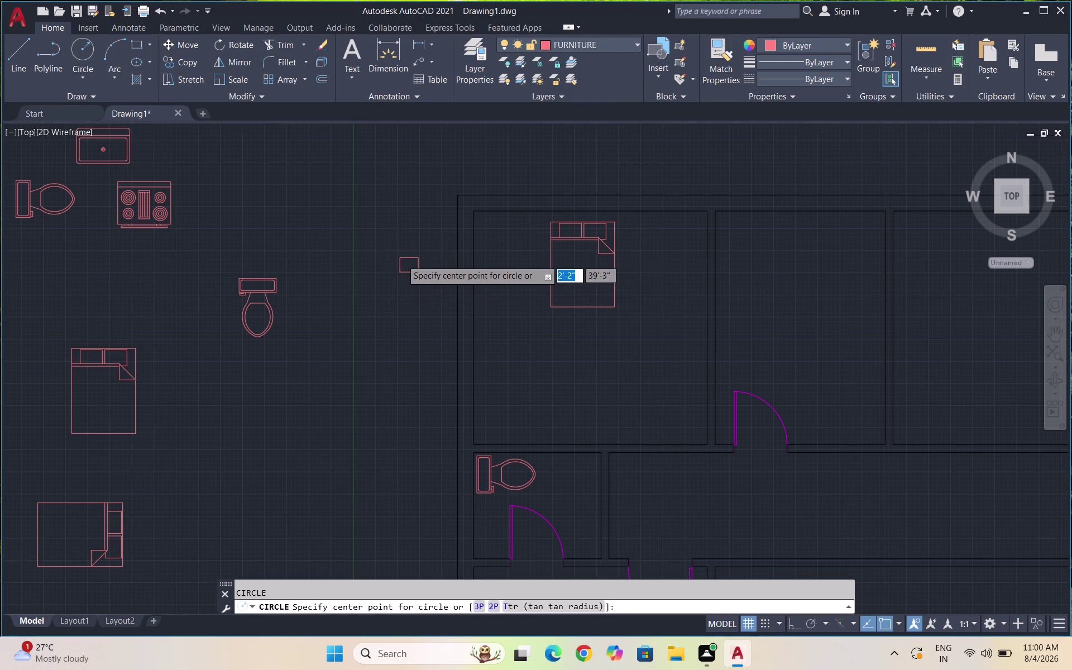
scroll(up, 3)
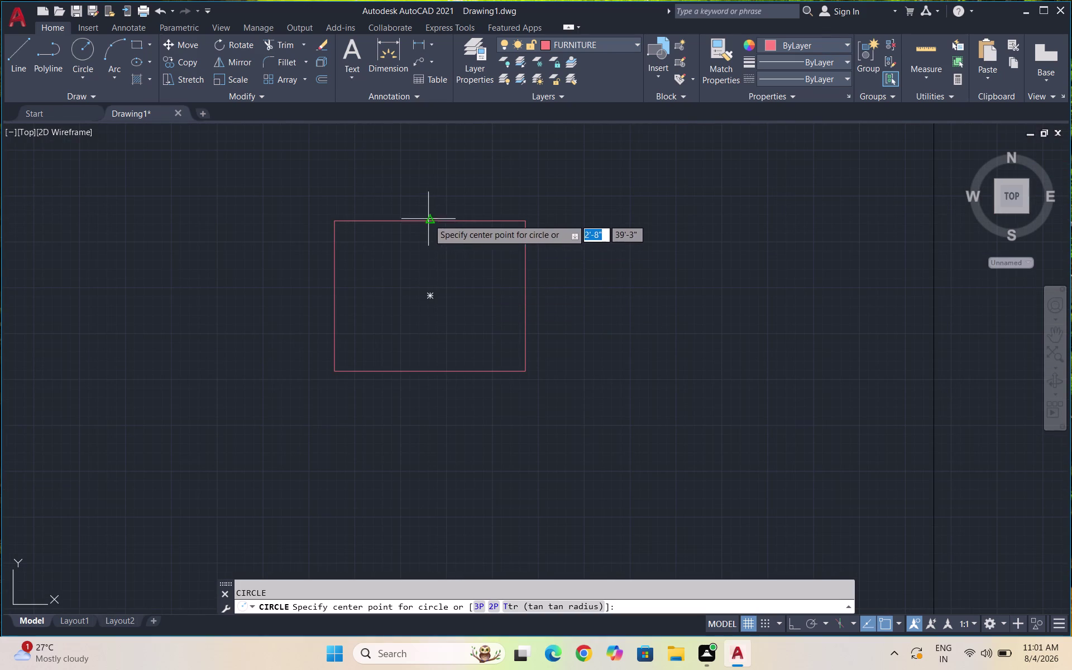
click(432, 293)
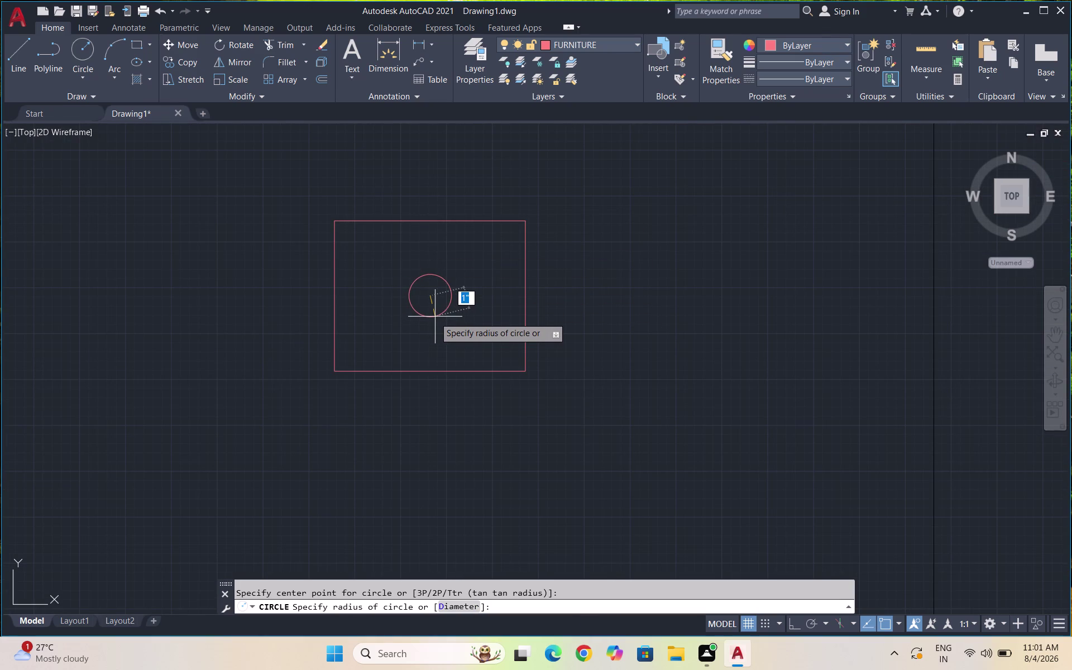
click(435, 319)
key(space)
key(space)
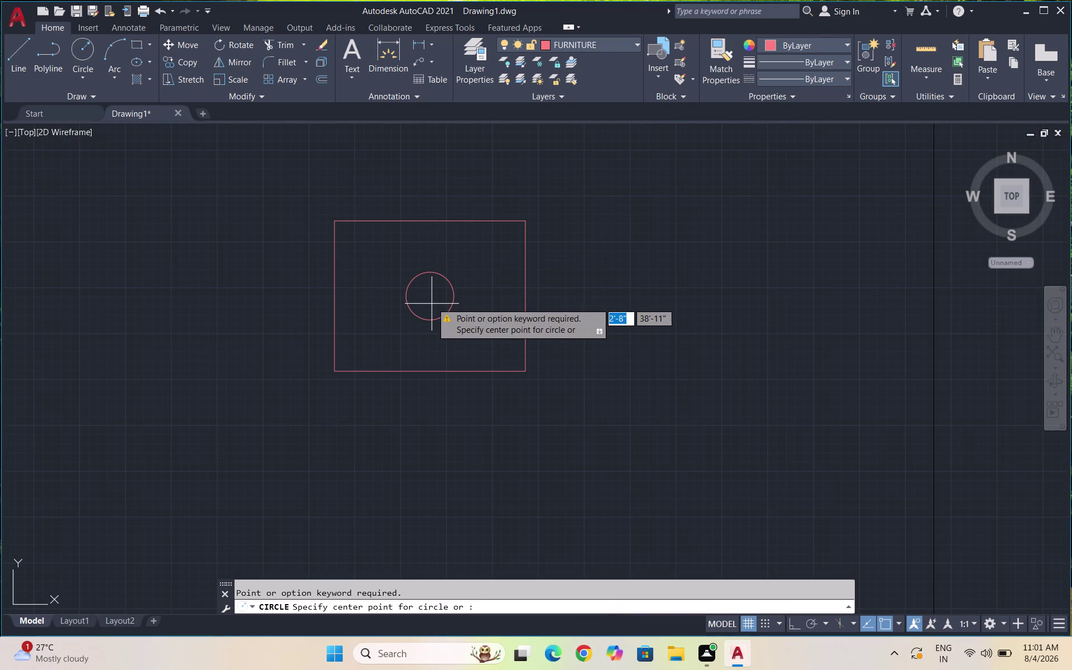
click(433, 297)
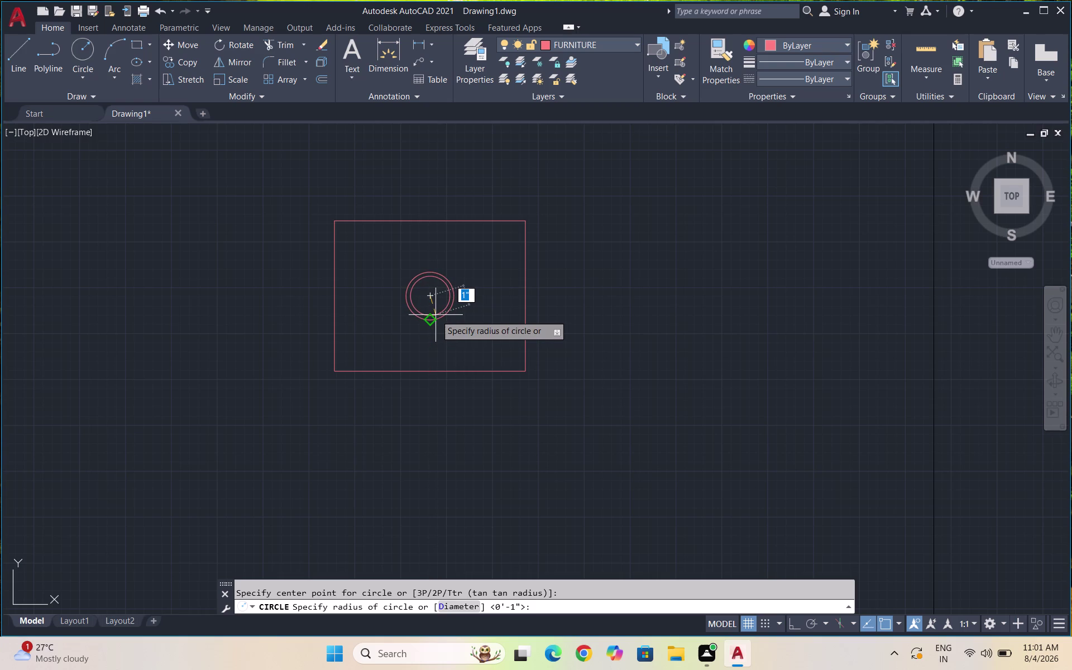
click(436, 315)
scroll(up, 3)
scroll(up, 3)
Add two more concentric circles, an outer one and a smaller inner one.
key(space)
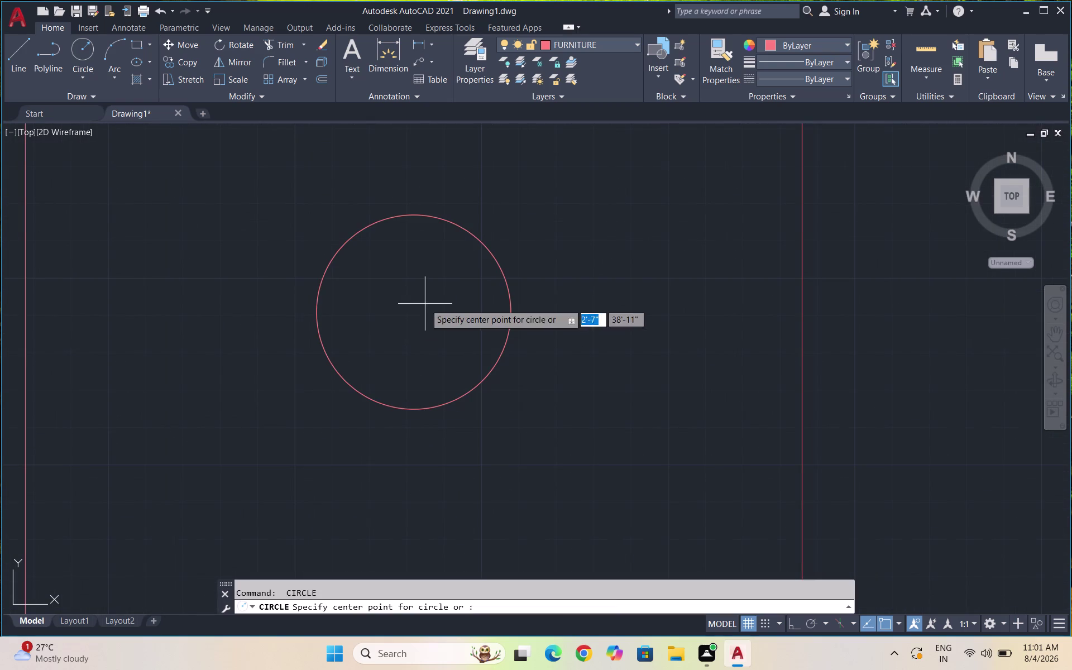
click(418, 306)
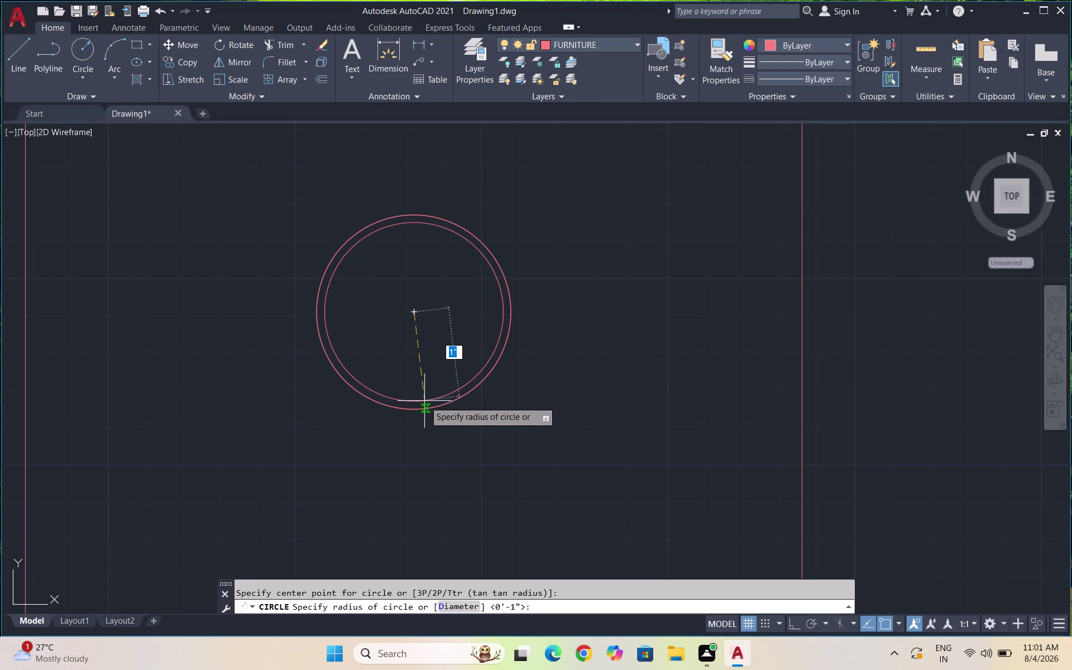
click(423, 405)
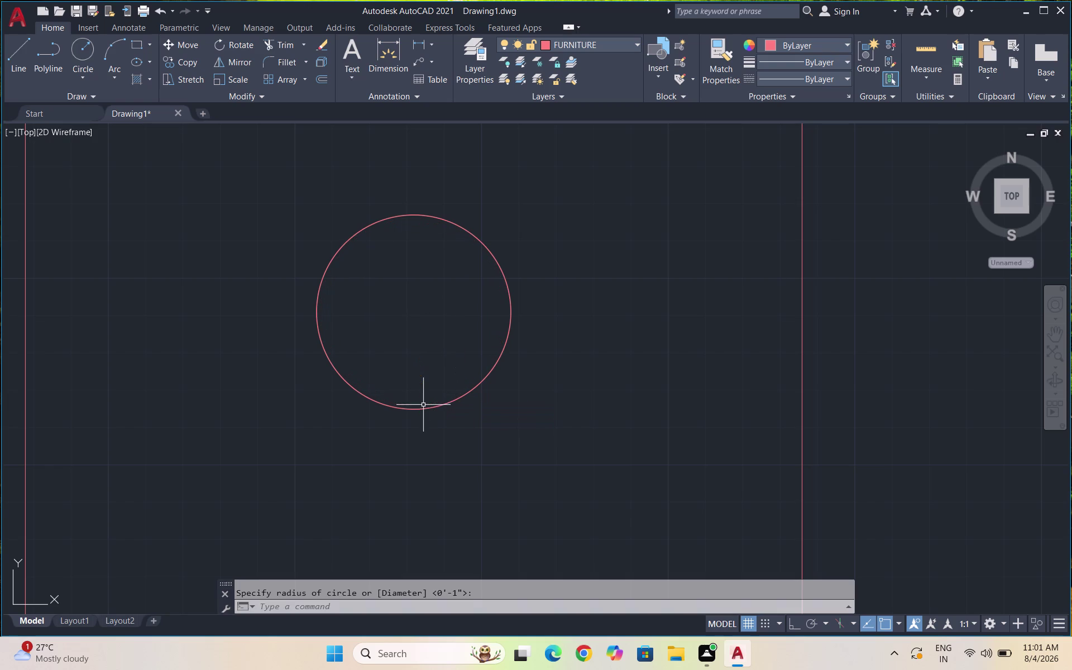
key(space)
key(space)
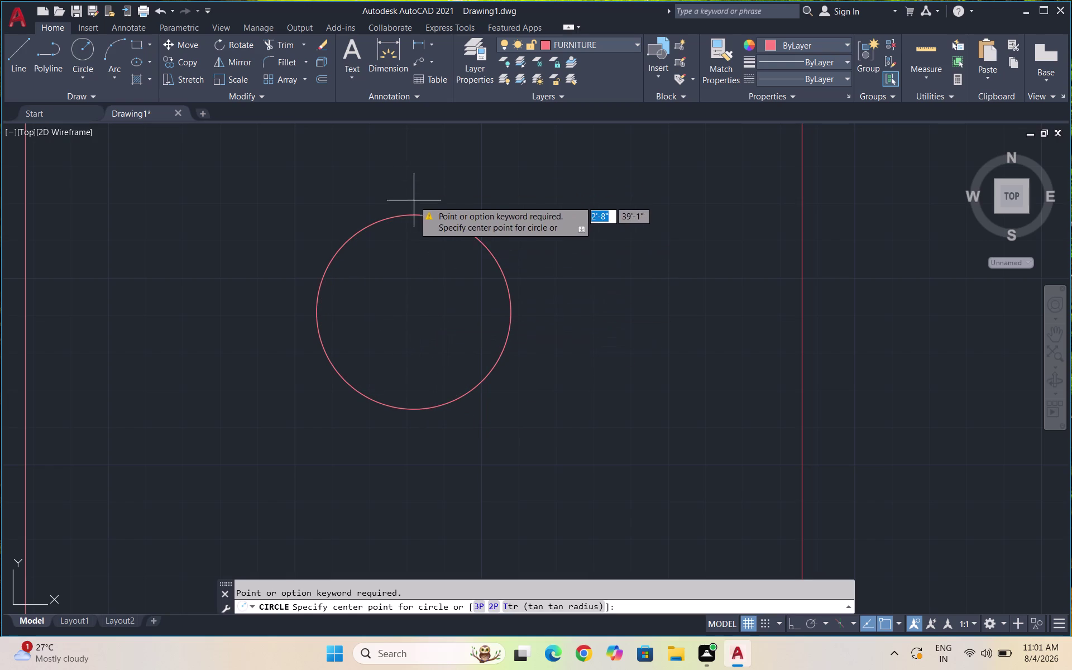
click(413, 309)
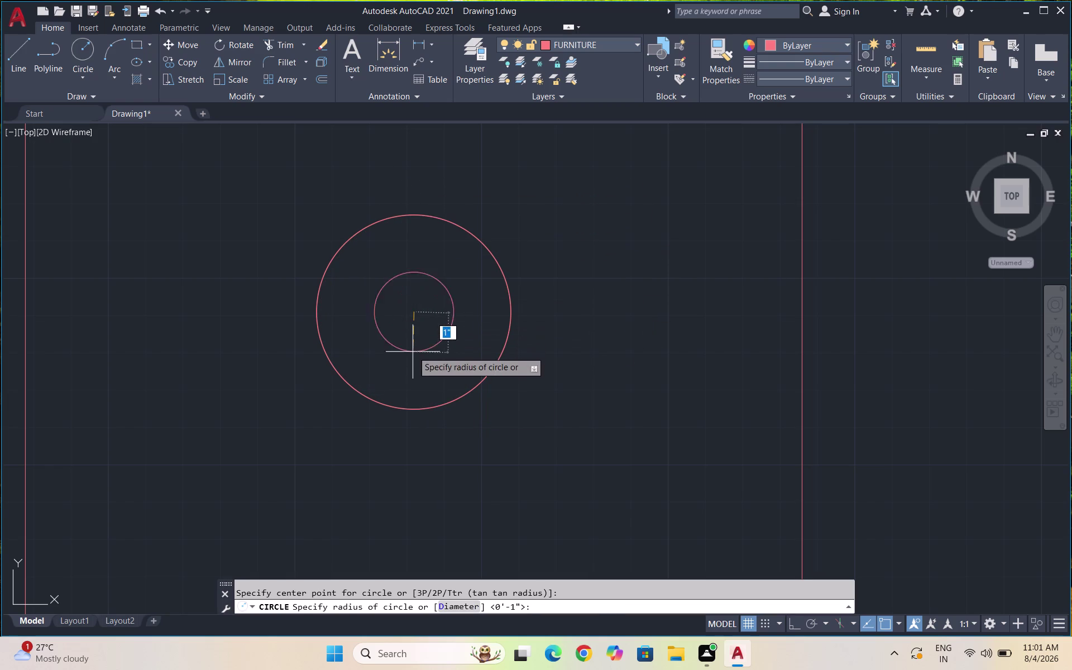
click(415, 400)
scroll(down, 3)
scroll(down, 3)
scroll(up, 3)
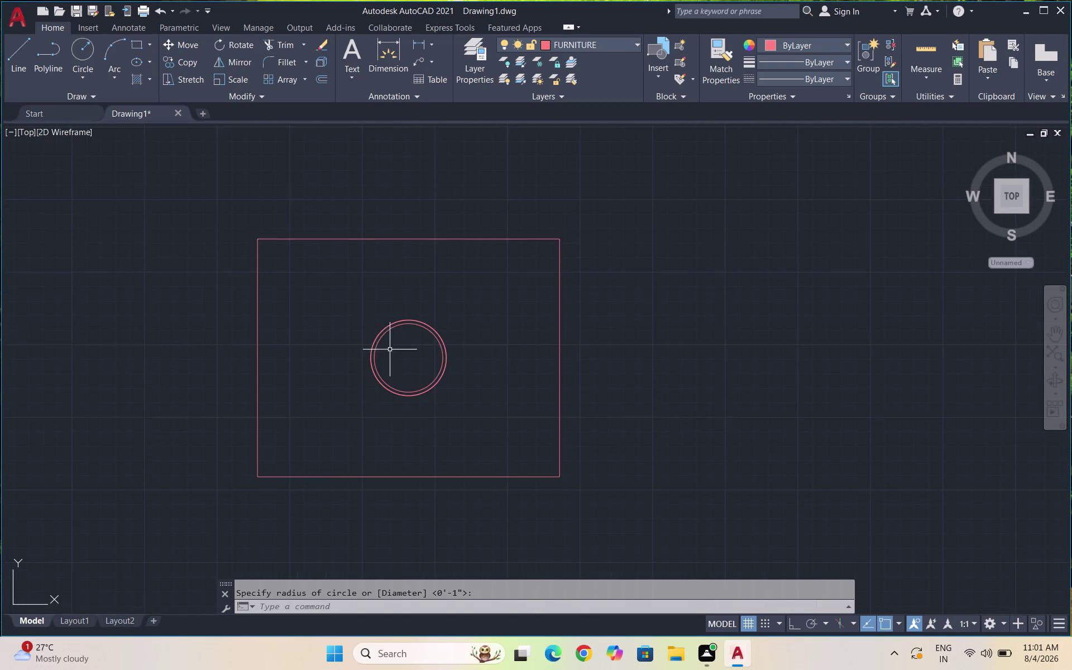
scroll(up, 3)
Draw a horizontal line across the circles.
key(l)
key(Return)
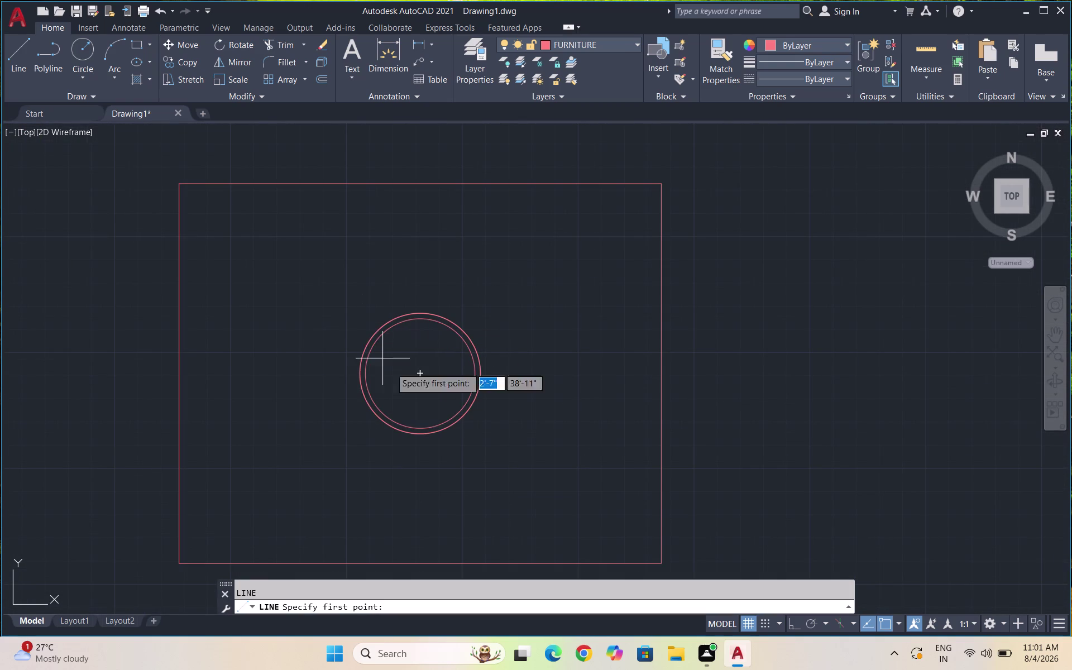
click(367, 373)
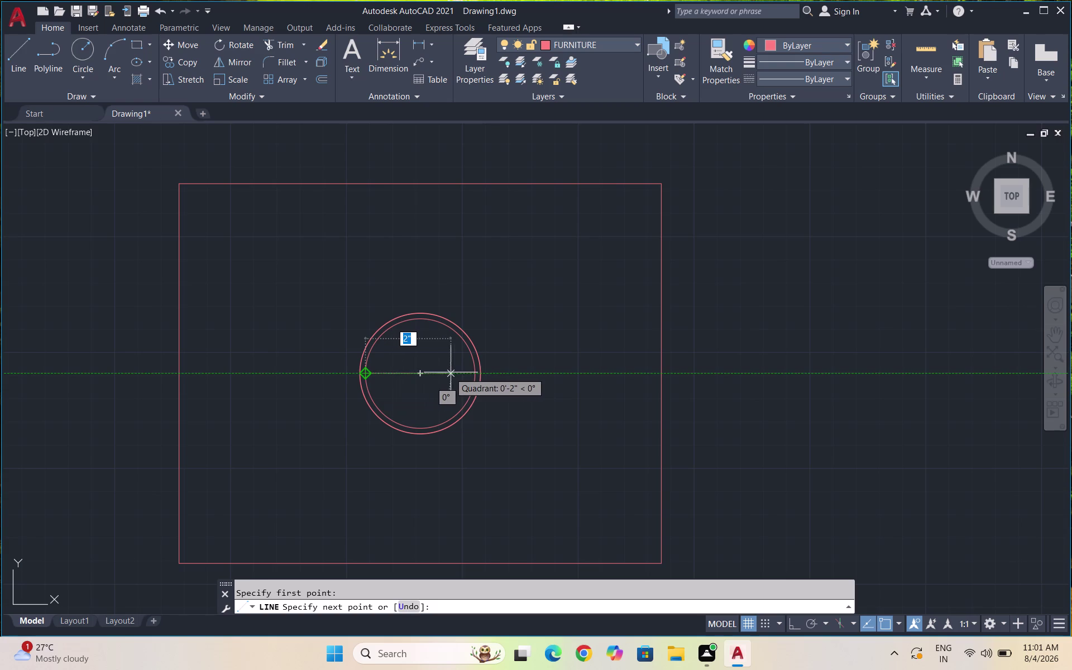
click(475, 373)
key(space)
Draw a vertical line across the circles, perpendicular to the first.
key(space)
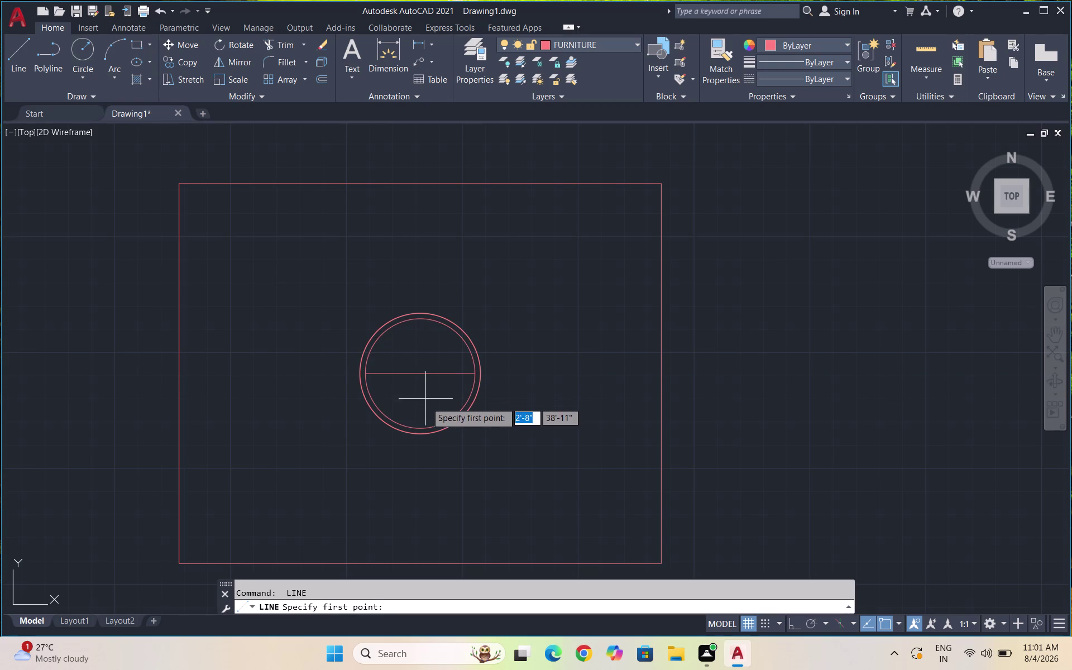
click(420, 427)
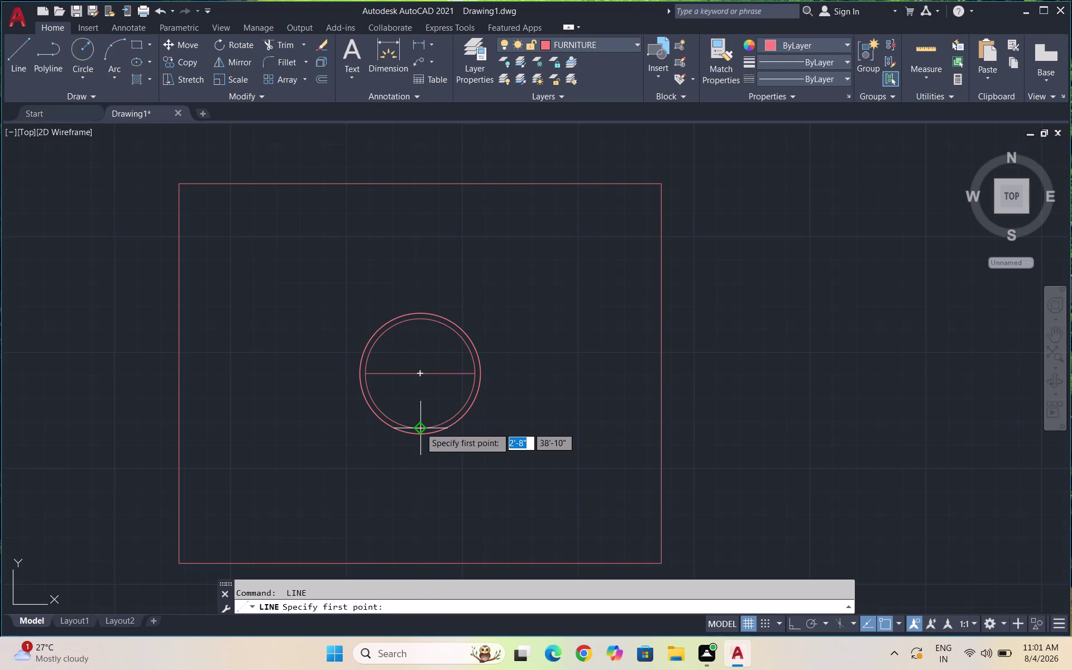
click(419, 318)
scroll(down, 3)
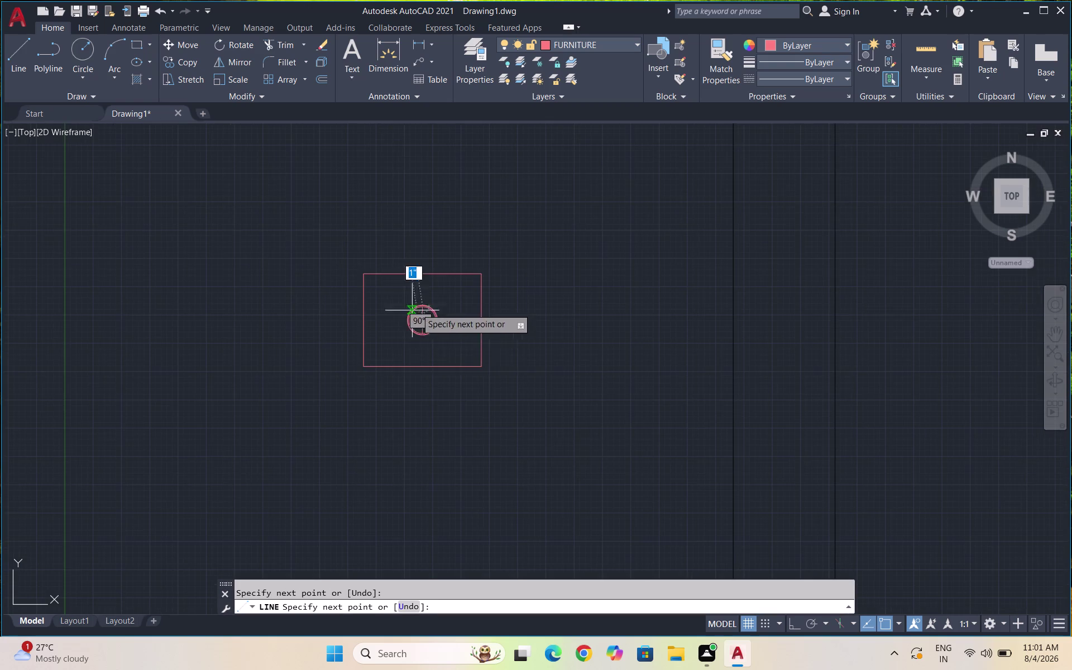
key(space)
scroll(down, 3)
scroll(up, 3)
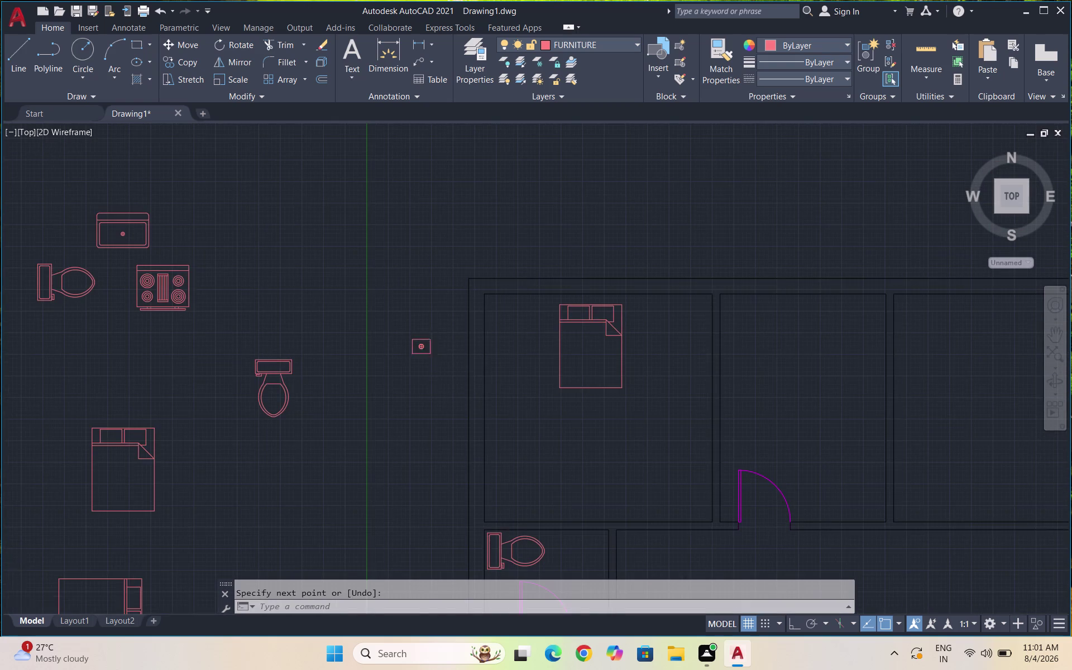
drag(438, 374, 422, 342)
click(381, 276)
key(Escape)
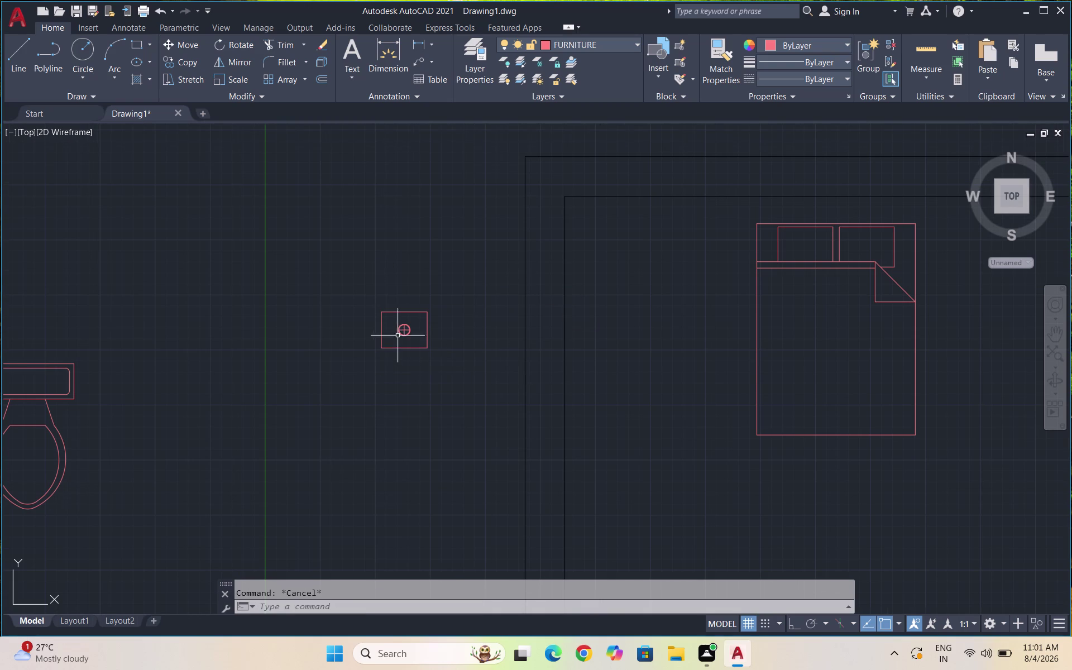
scroll(up, 3)
scroll(up, 3)
Scale the circles and lines up about their centre, then select the whole symbol.
drag(465, 352, 444, 281)
click(402, 245)
text(S)
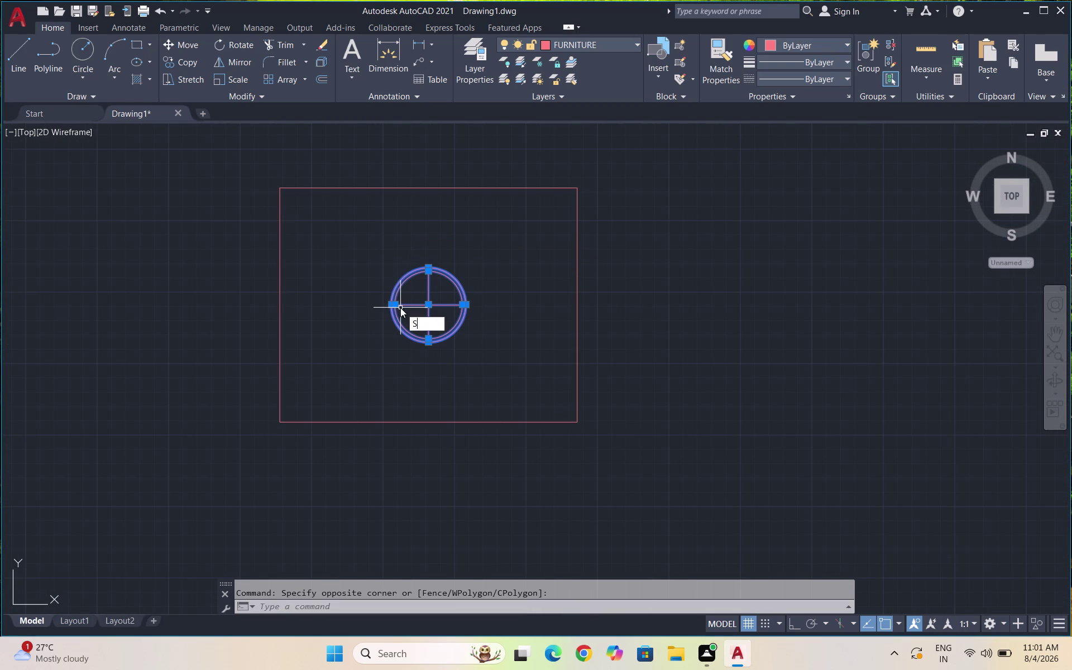
text(C)
key(Return)
click(427, 304)
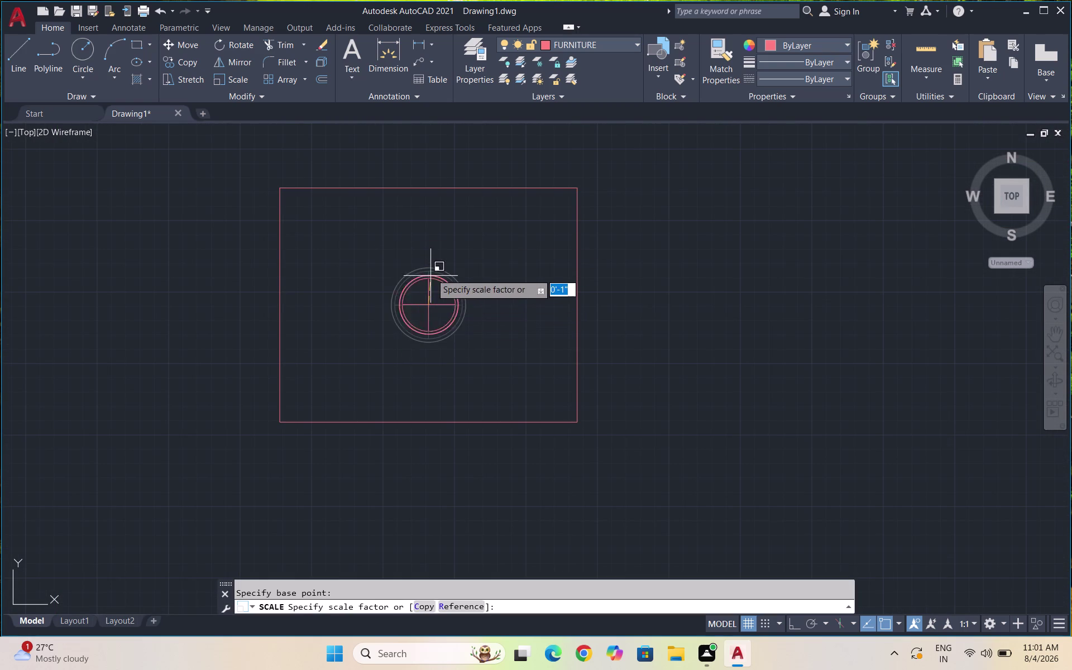
click(446, 229)
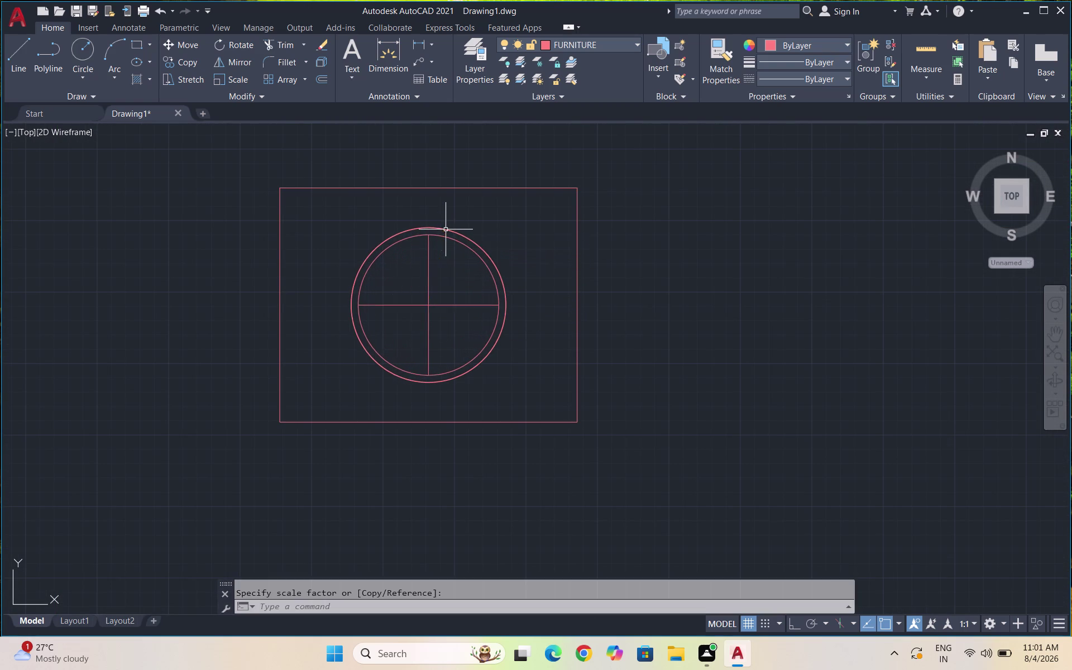
scroll(down, 3)
drag(468, 345, 456, 328)
click(374, 263)
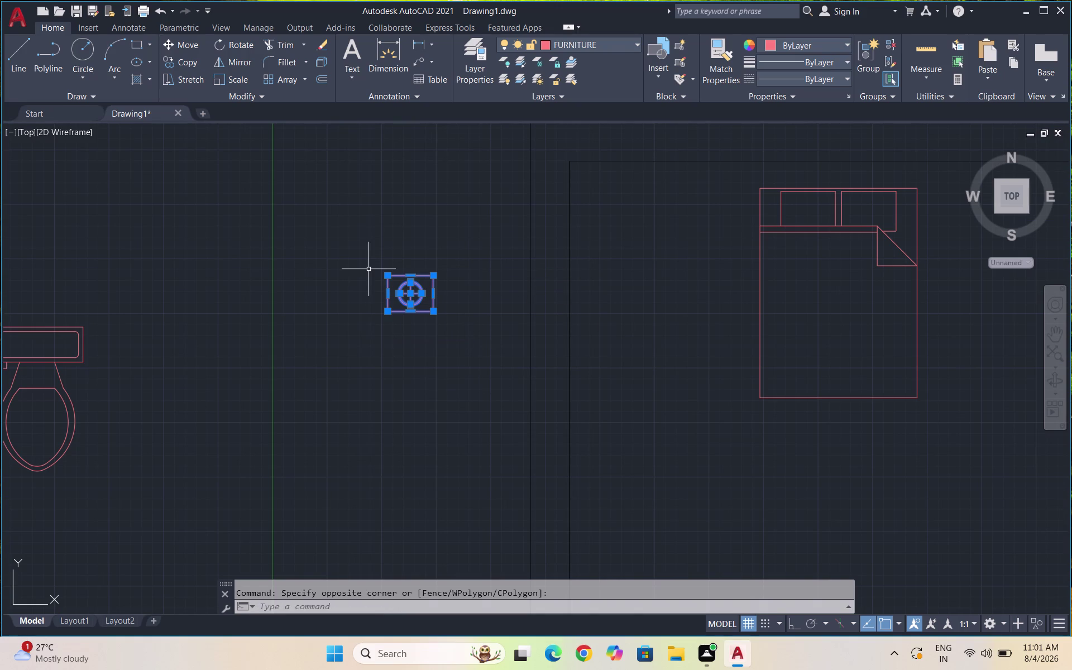
Copy the circle symbol, from its centre, to both sides of the first two beds.
text(CO)
key(Return)
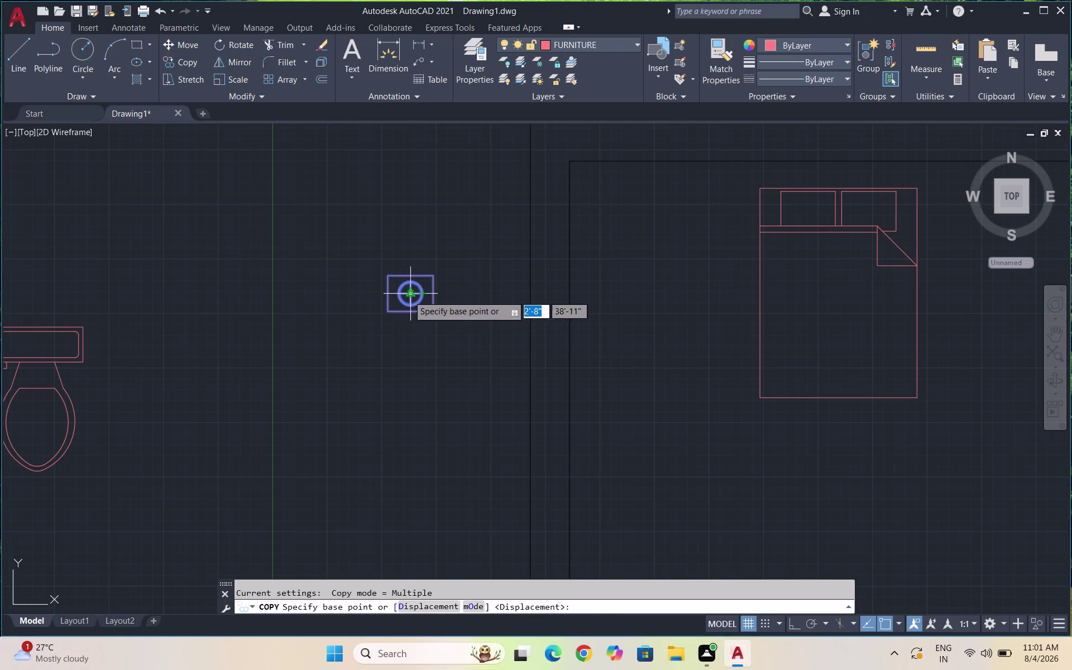
click(408, 295)
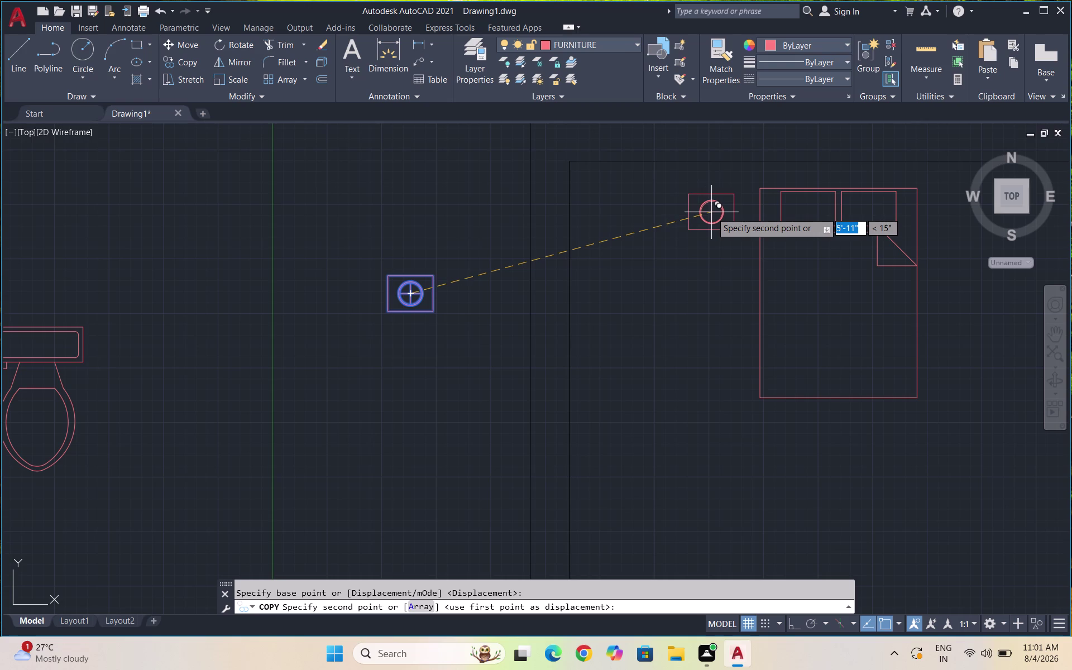
click(711, 212)
scroll(down, 3)
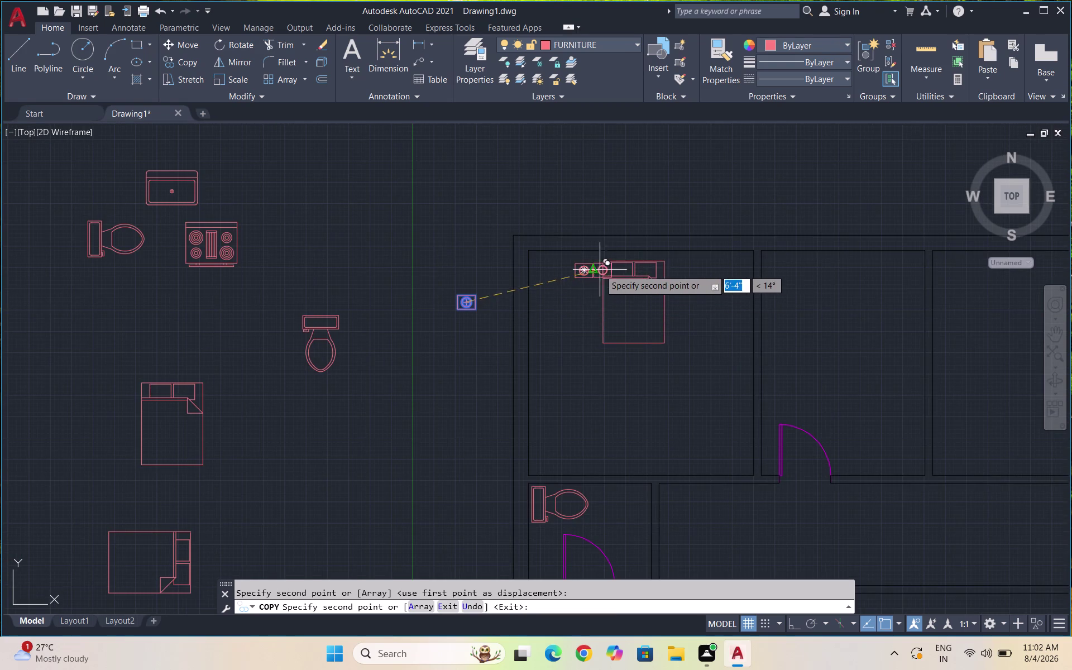
scroll(up, 3)
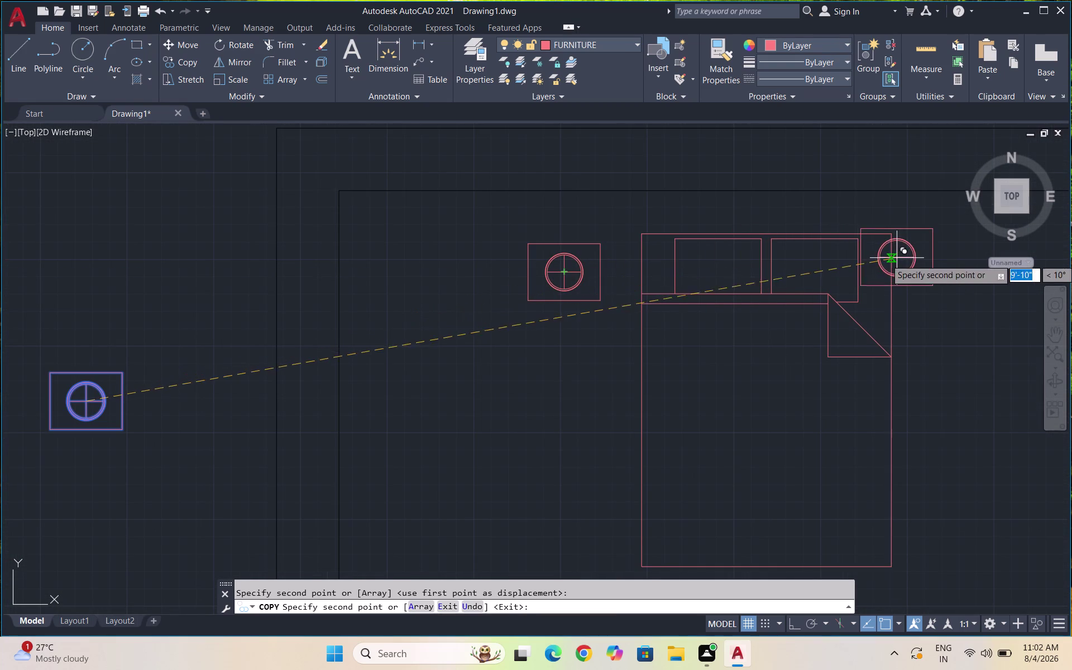
scroll(down, 3)
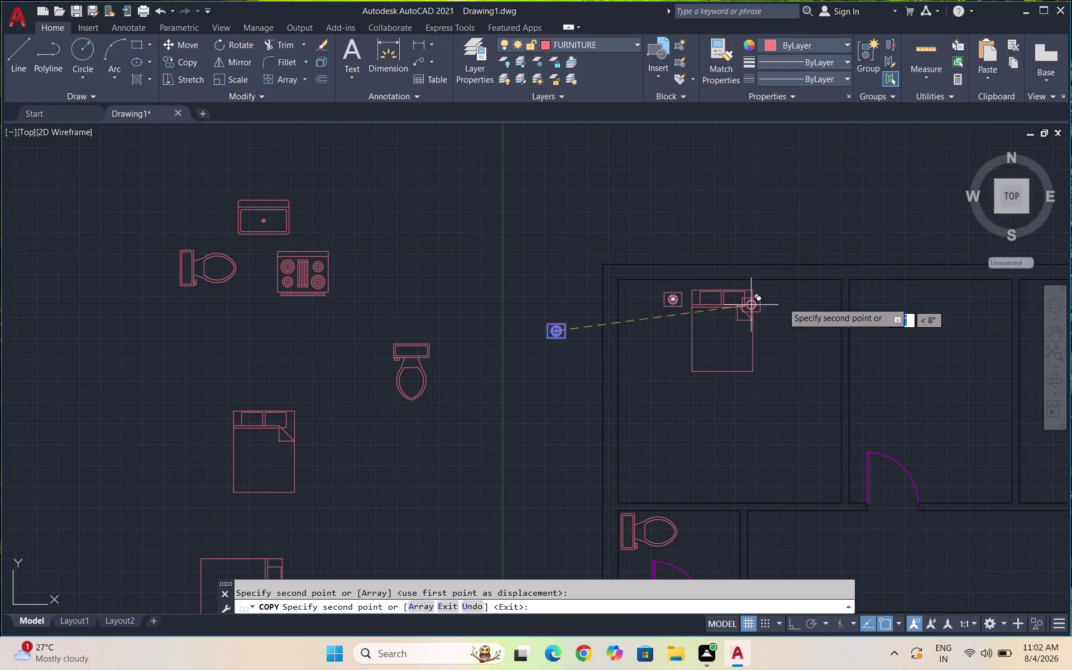
scroll(up, 3)
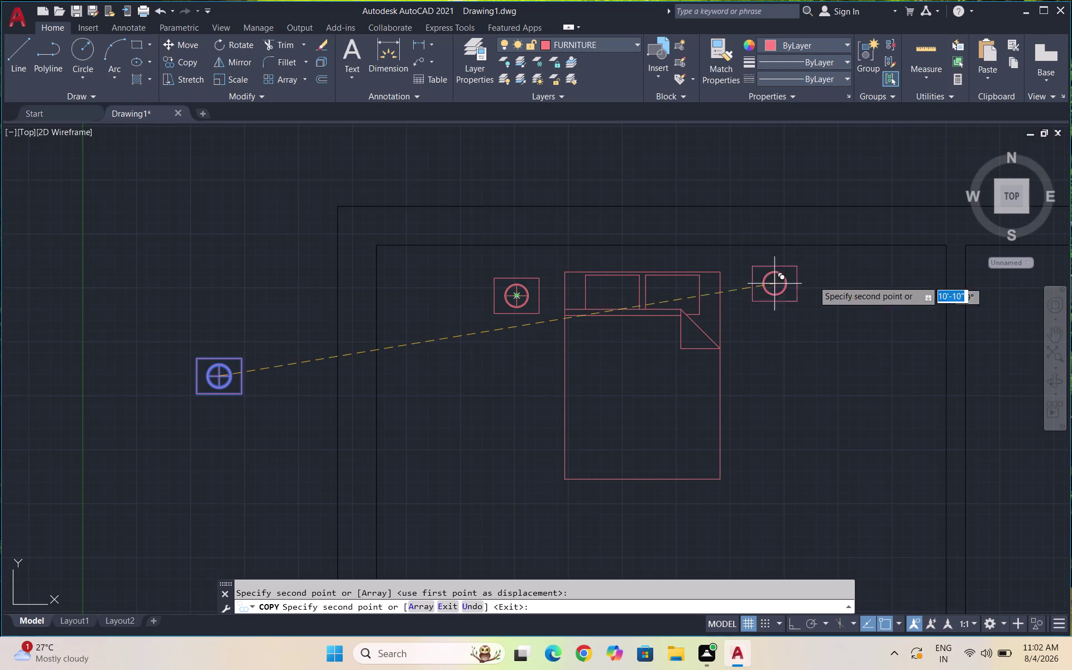
click(777, 291)
scroll(down, 3)
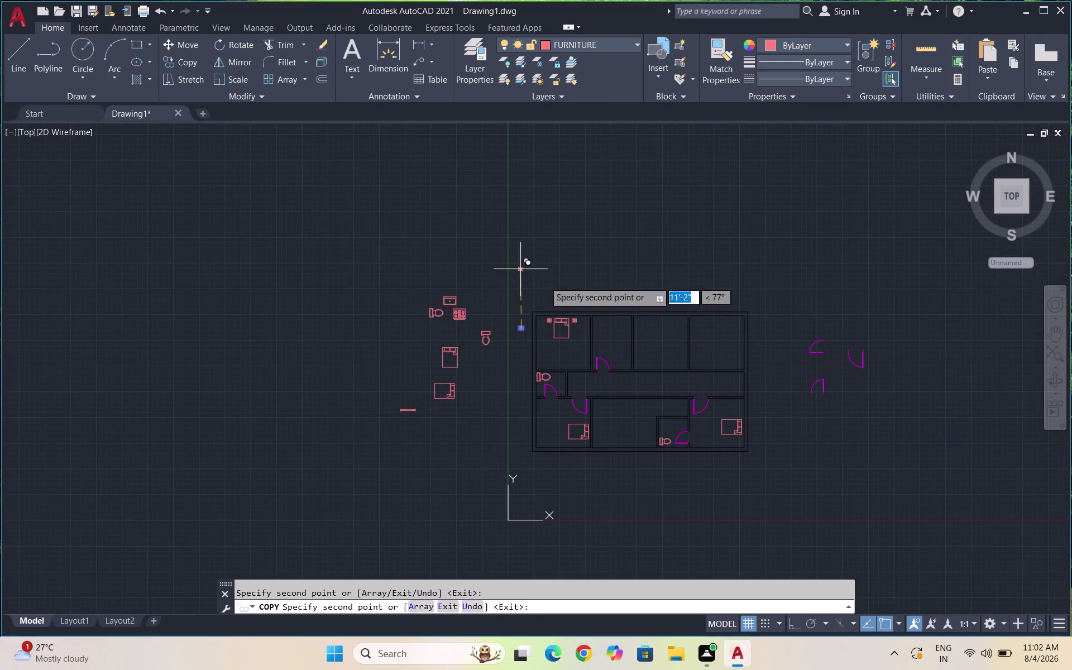
scroll(up, 3)
scroll(up, 3)
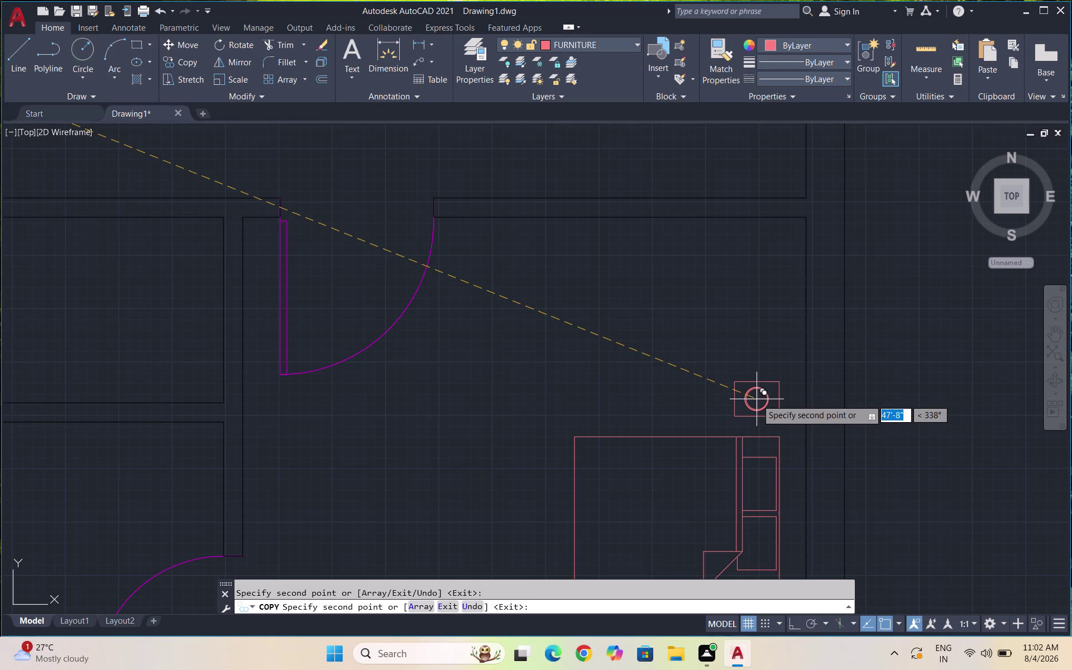
click(756, 399)
scroll(down, 3)
scroll(up, 3)
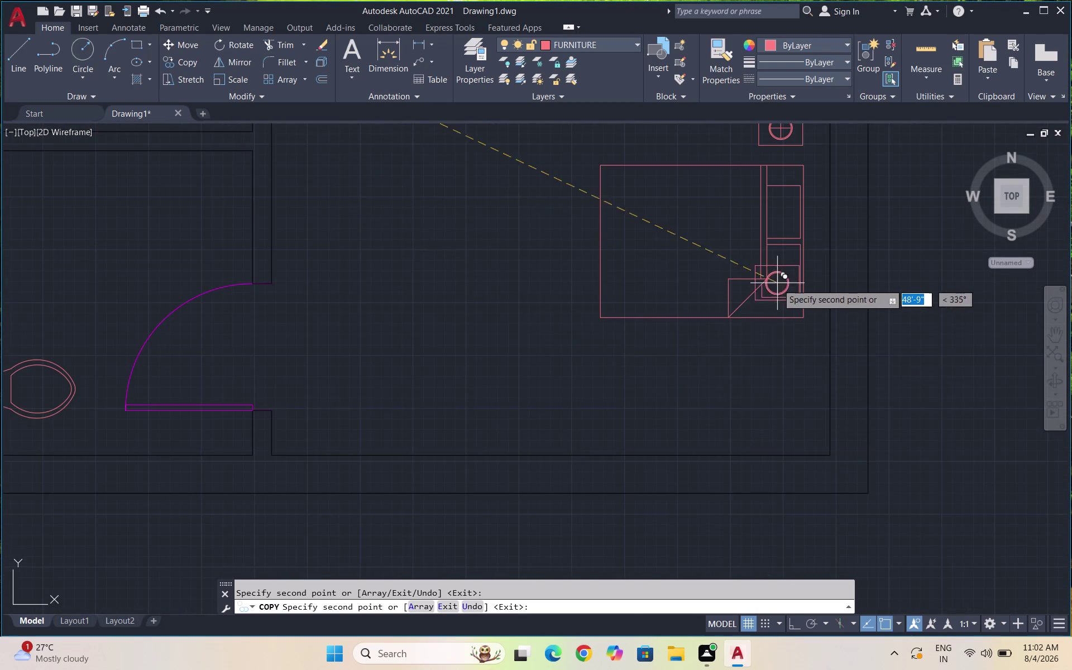
scroll(down, 3)
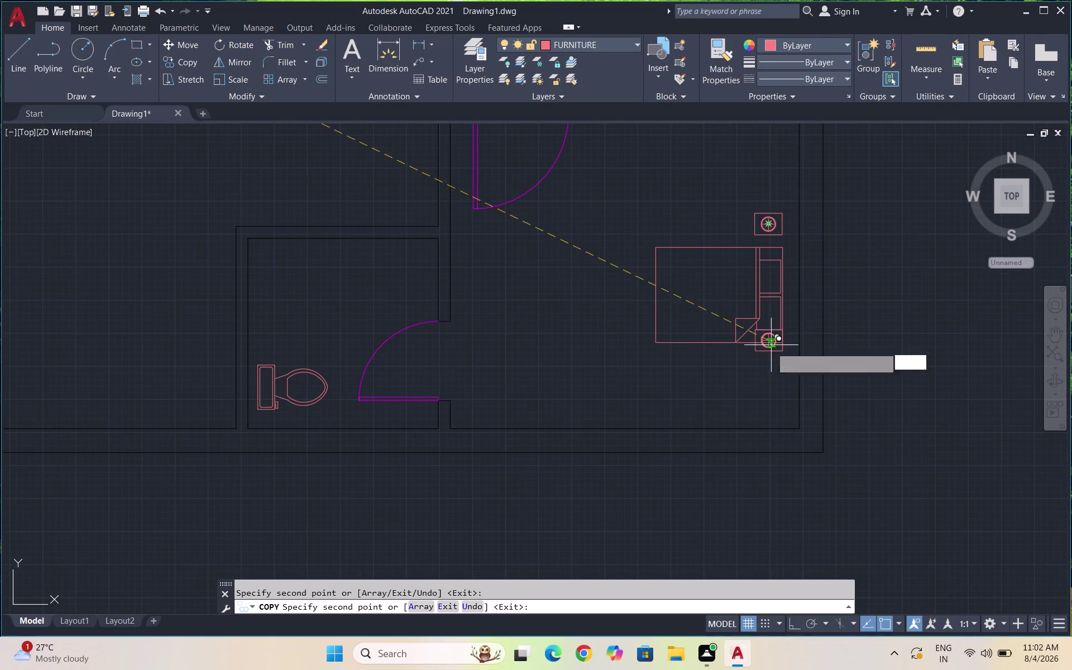
click(769, 365)
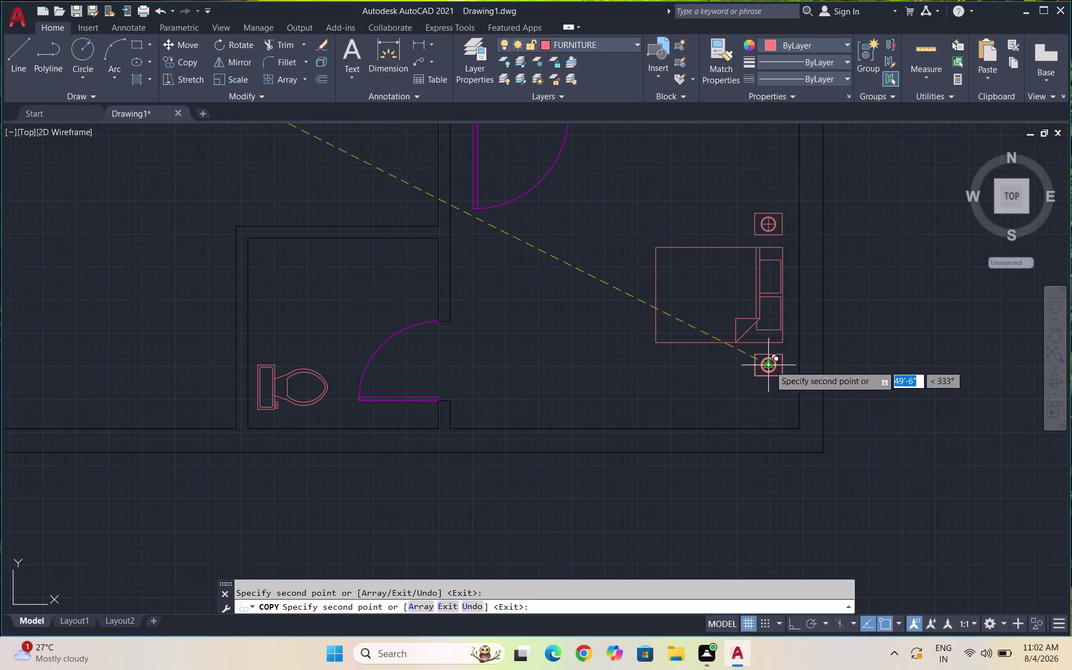
Place copies beside and below the lower-left bed, undoing one misplaced copy.
scroll(down, 3)
scroll(up, 3)
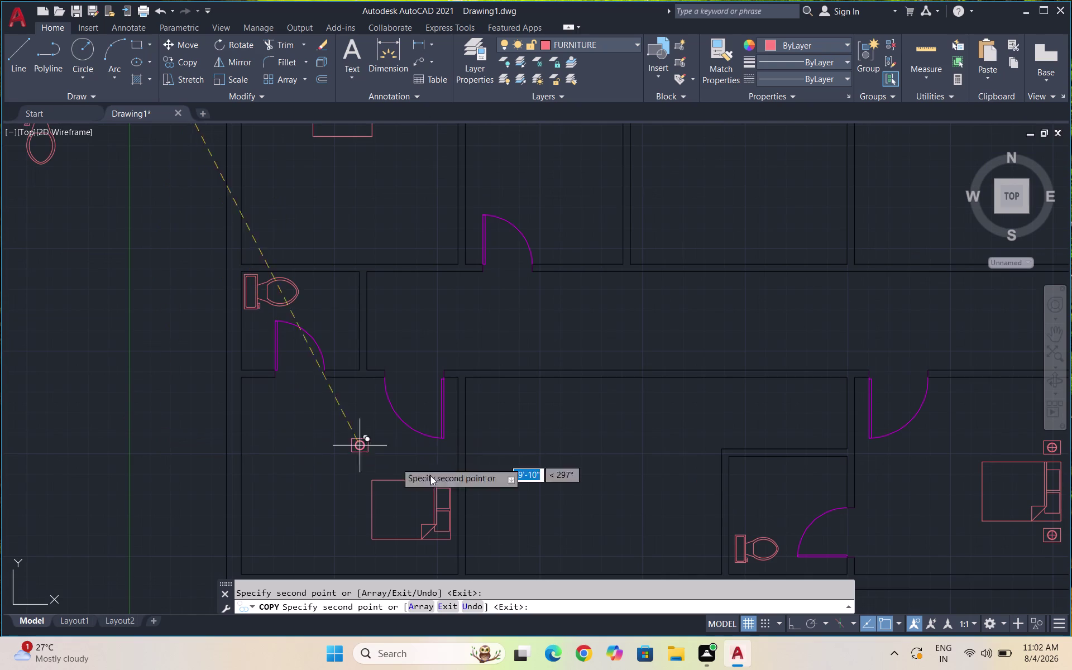
scroll(up, 3)
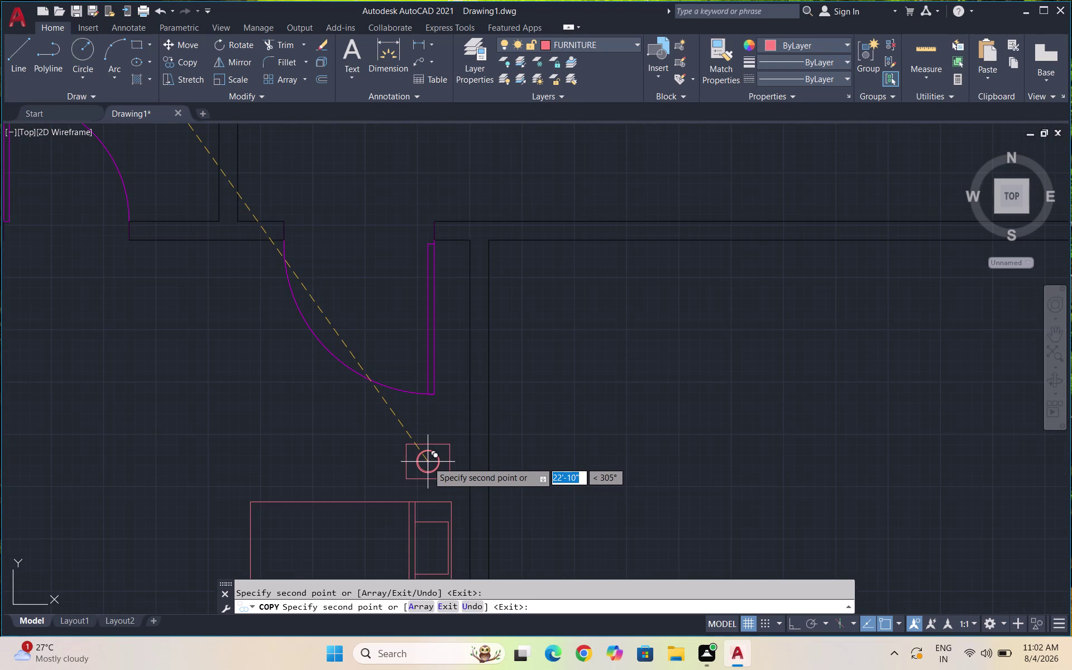
scroll(down, 3)
scroll(up, 3)
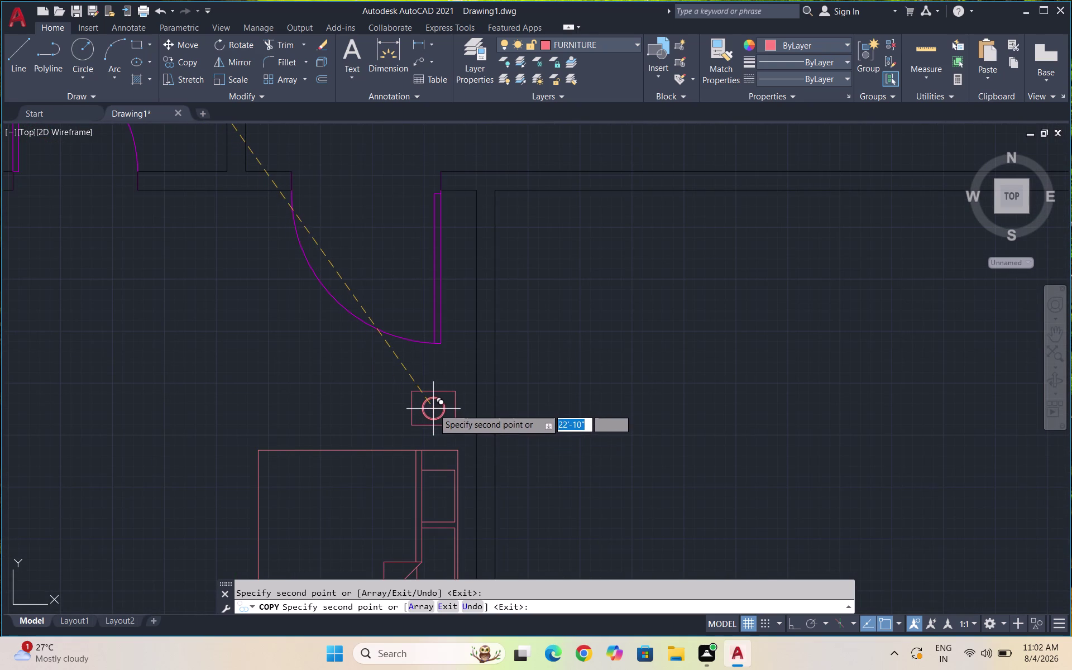
click(434, 408)
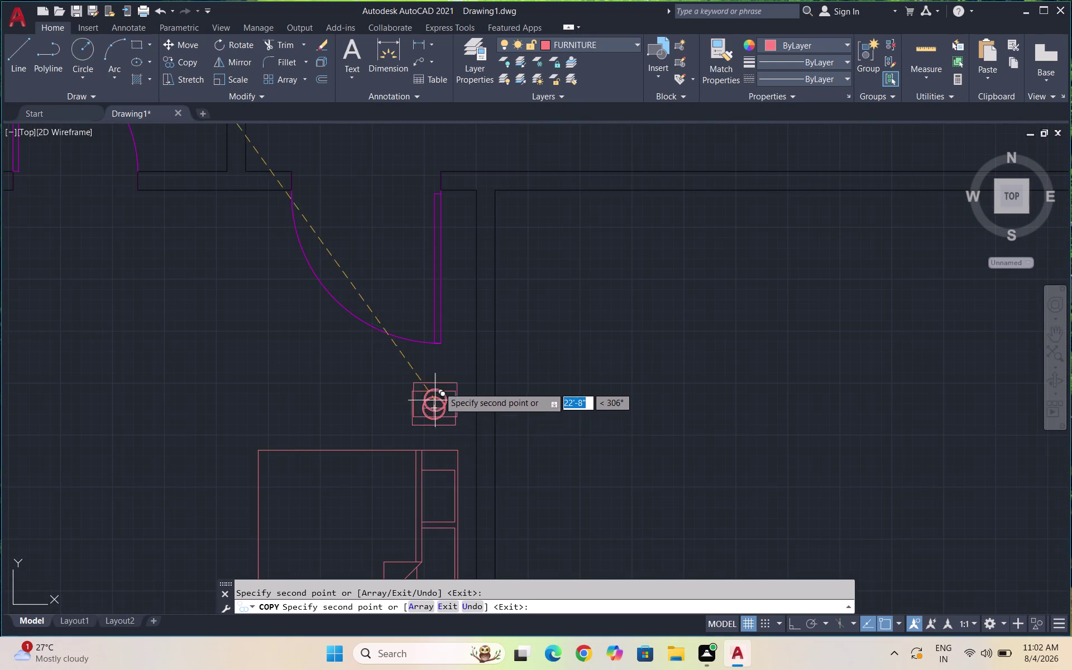
scroll(down, 3)
scroll(up, 3)
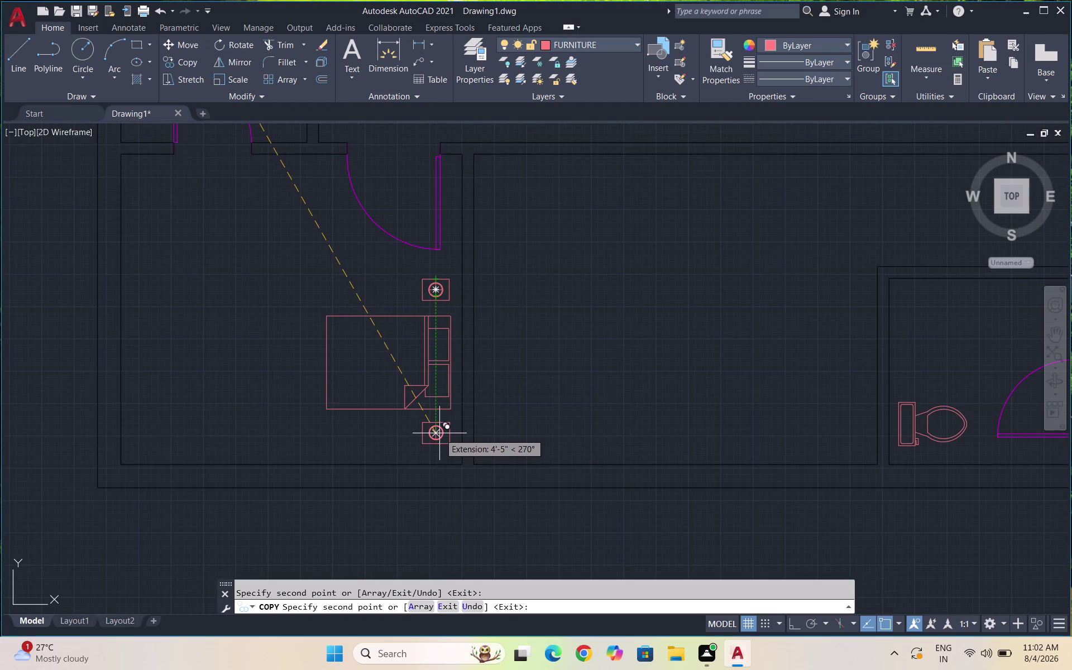
scroll(up, 3)
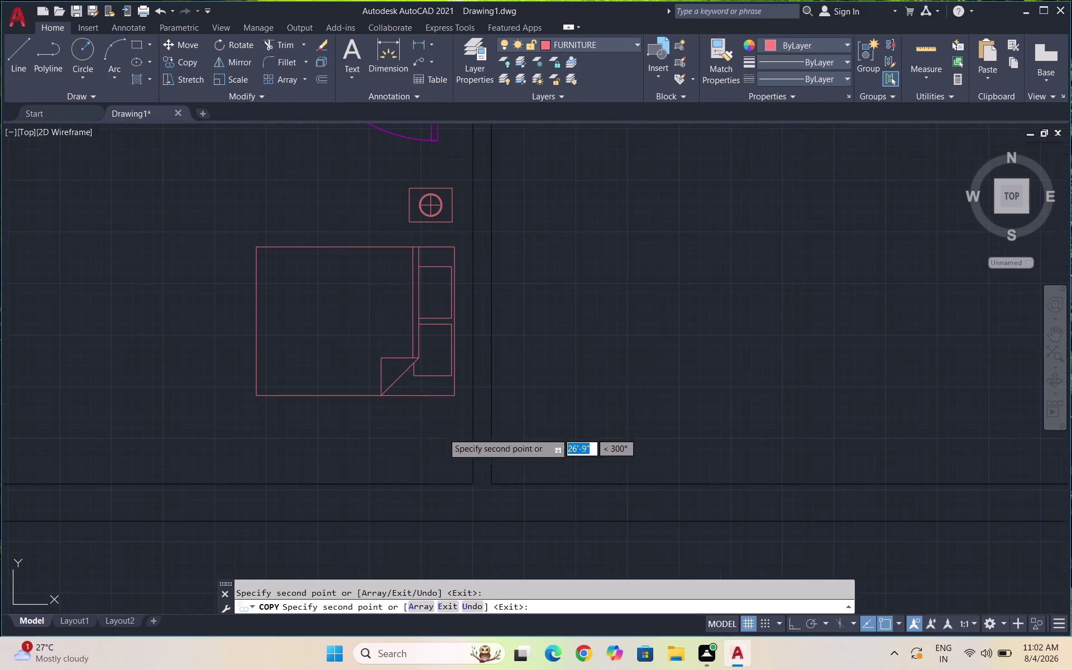
click(443, 433)
key(ctrl+z)
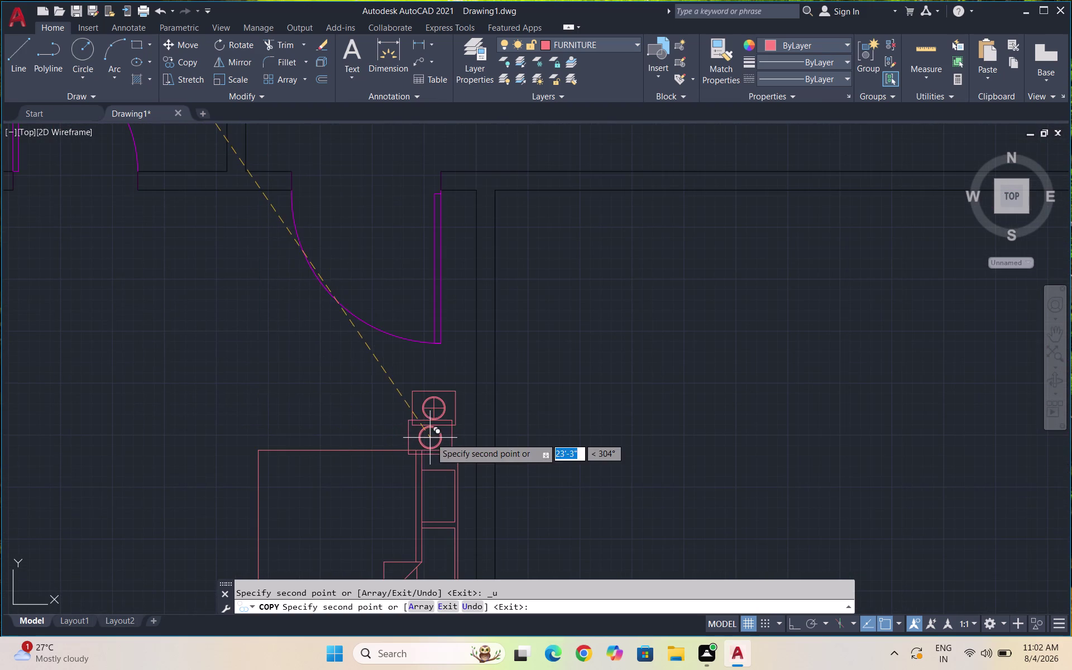
scroll(down, 3)
scroll(up, 3)
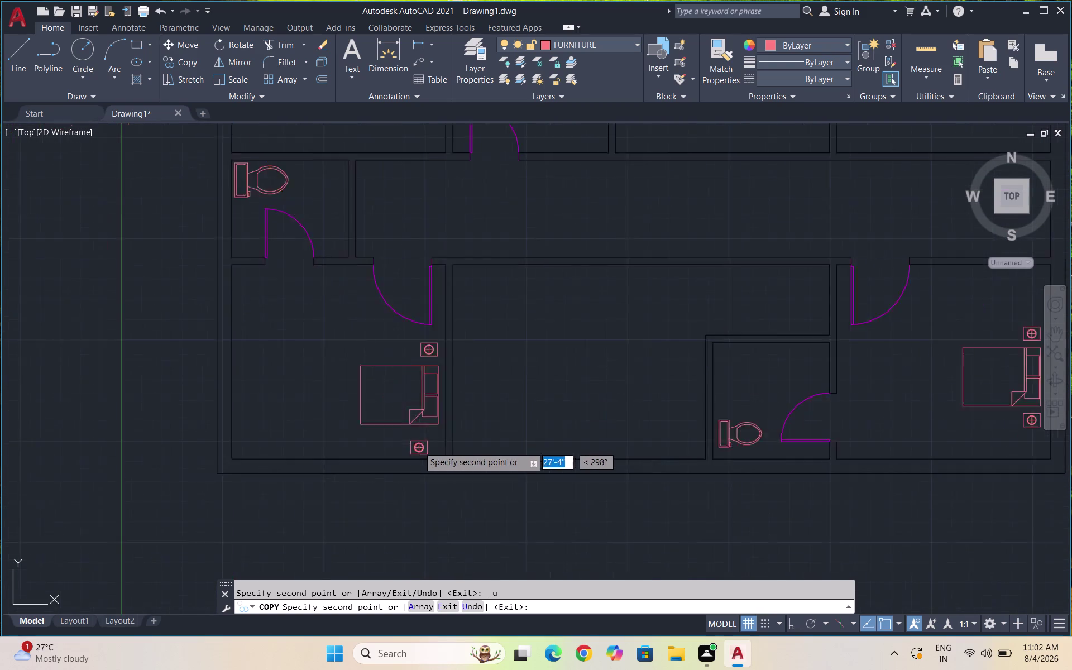
scroll(up, 3)
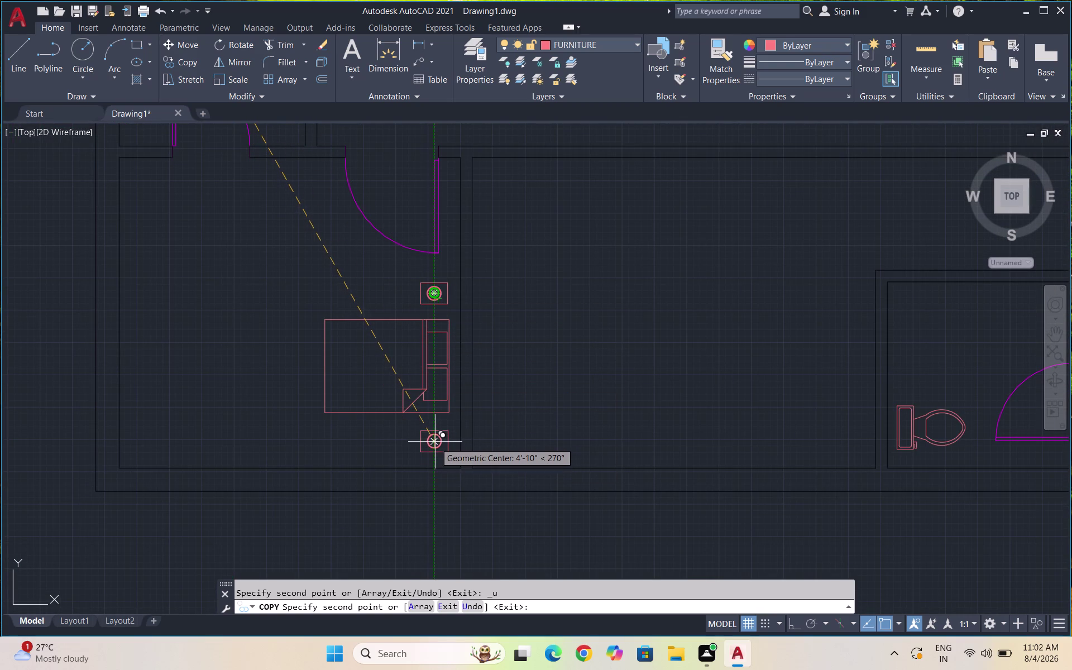
click(435, 439)
scroll(down, 3)
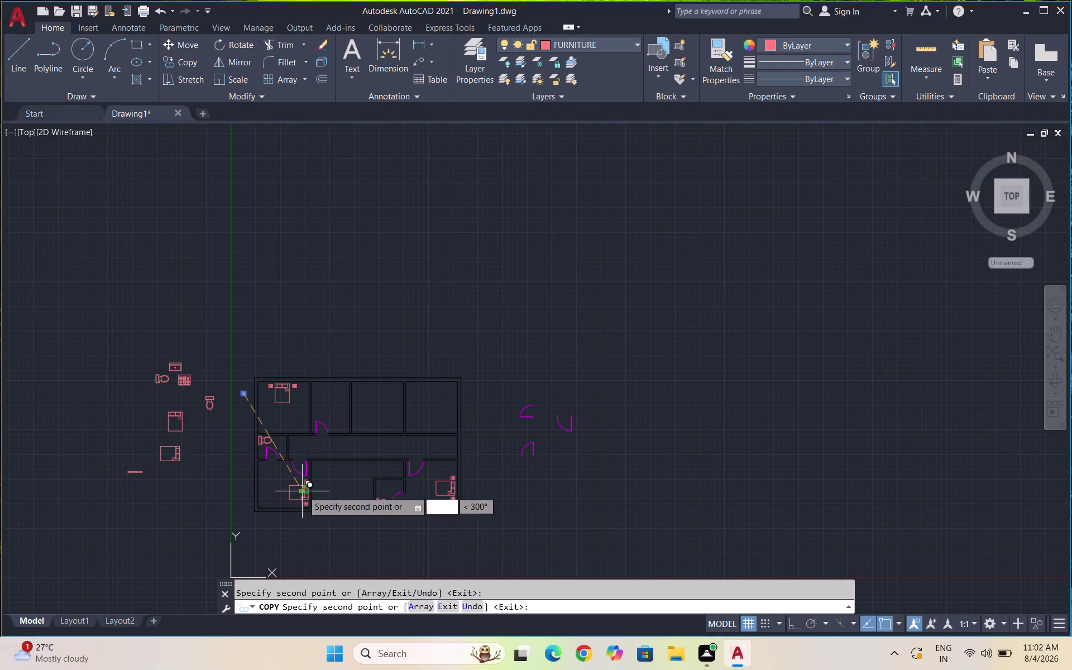
key(Escape)
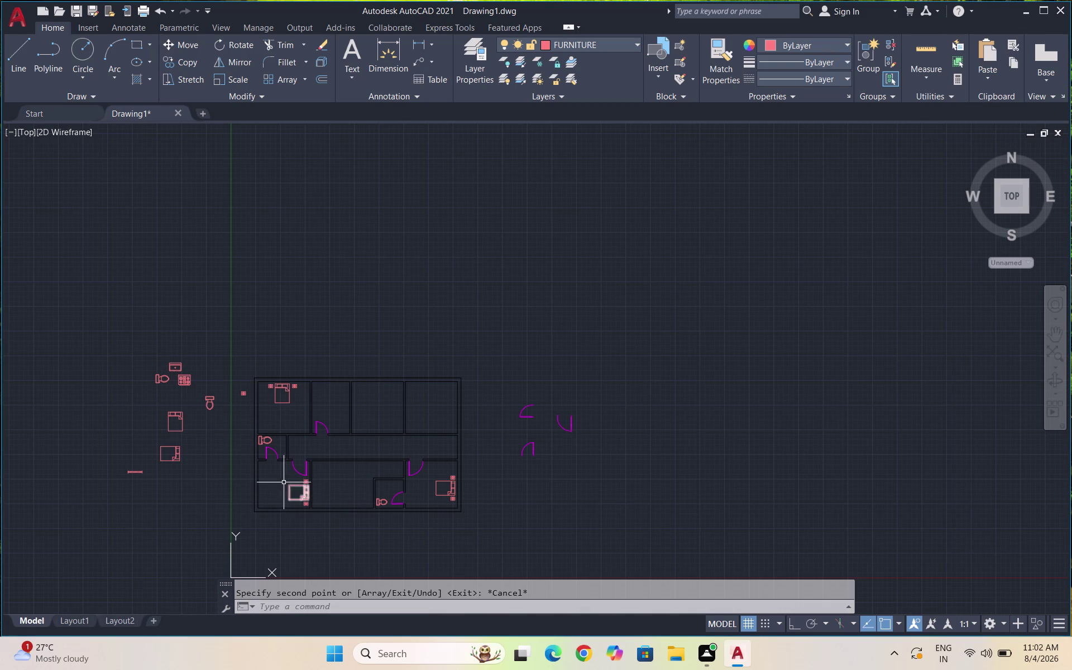
scroll(up, 3)
Trim away three wall line pieces near the lower doorway with TR.
text(T)
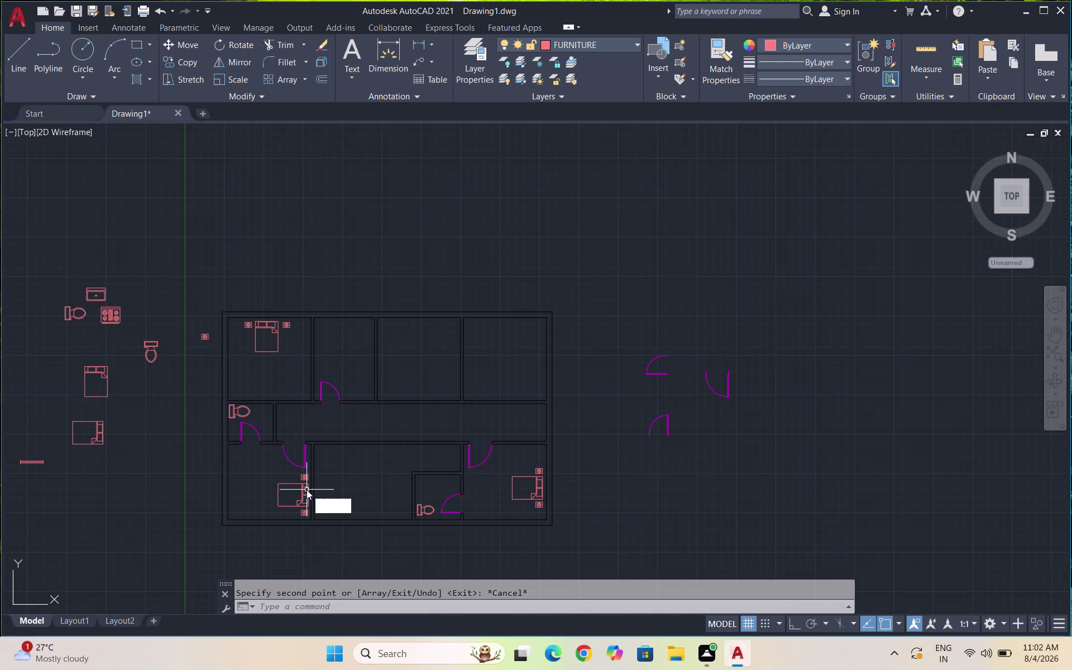
text(R)
key(Return)
key(Return)
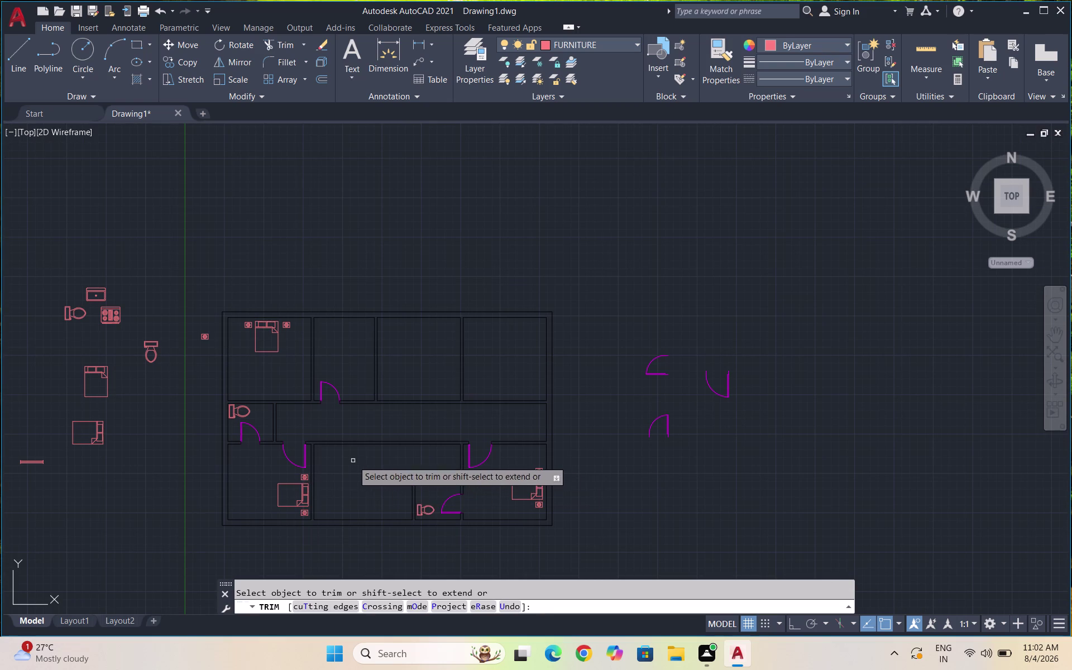
drag(352, 458, 353, 446)
click(355, 435)
drag(355, 430, 363, 460)
key(Escape)
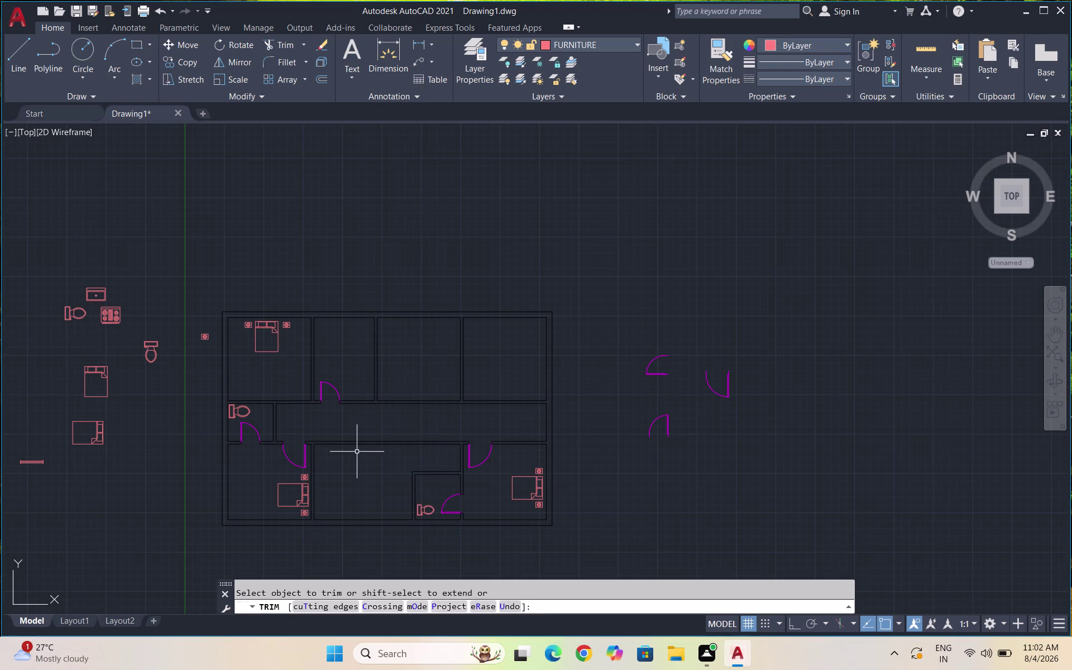
key(Escape)
Draw a short line at the lower-left wall corner, then delete a stray short line.
key(l)
key(Return)
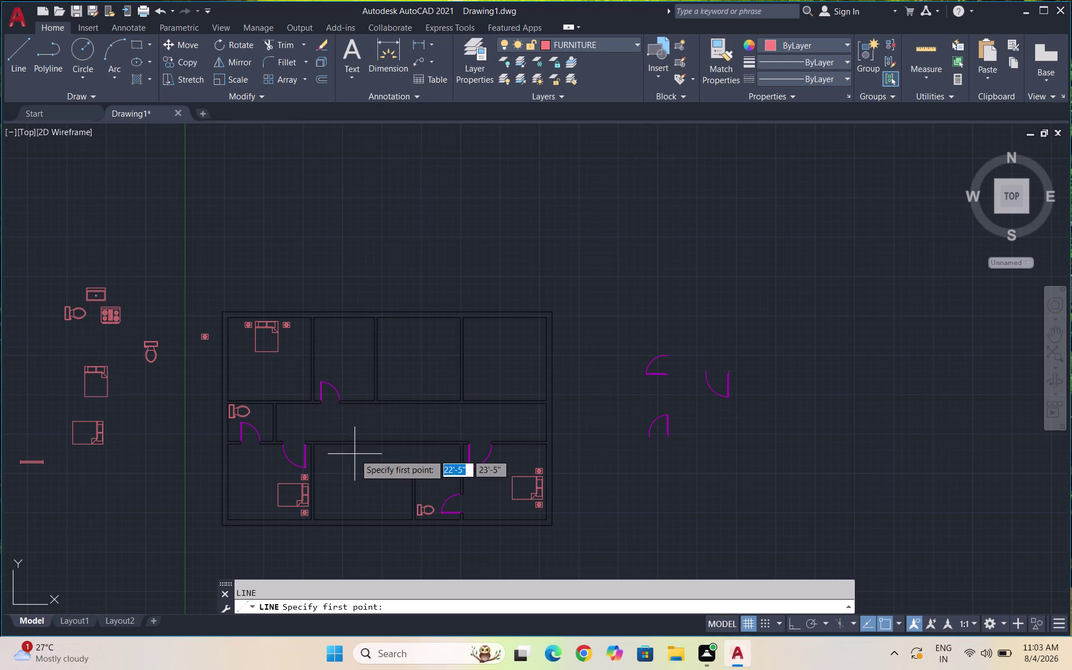
scroll(up, 3)
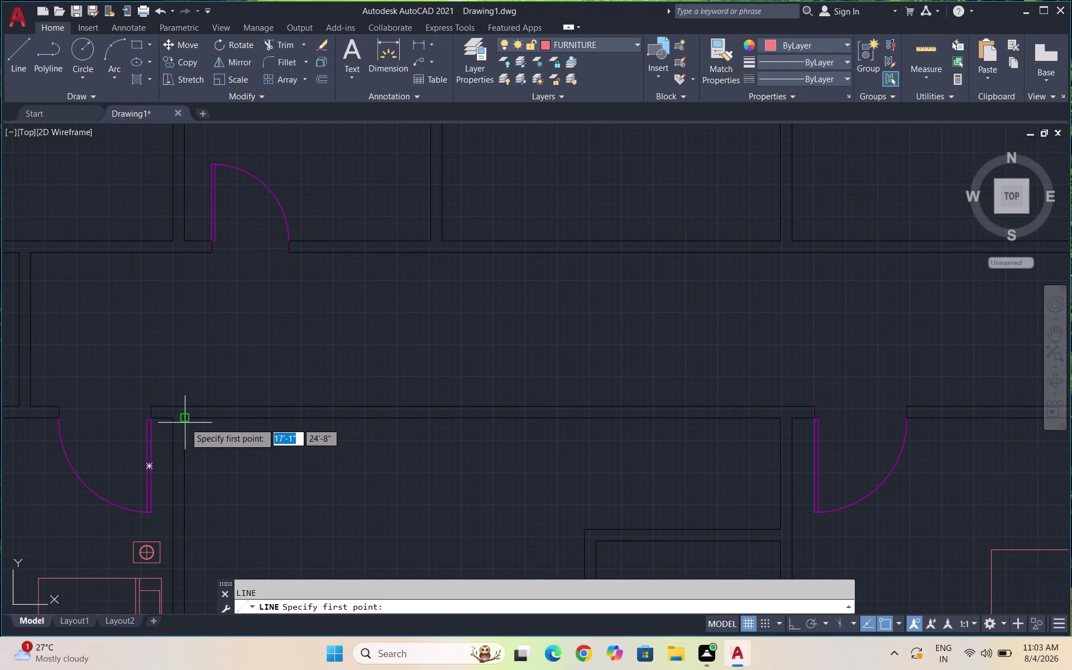
click(185, 423)
click(183, 407)
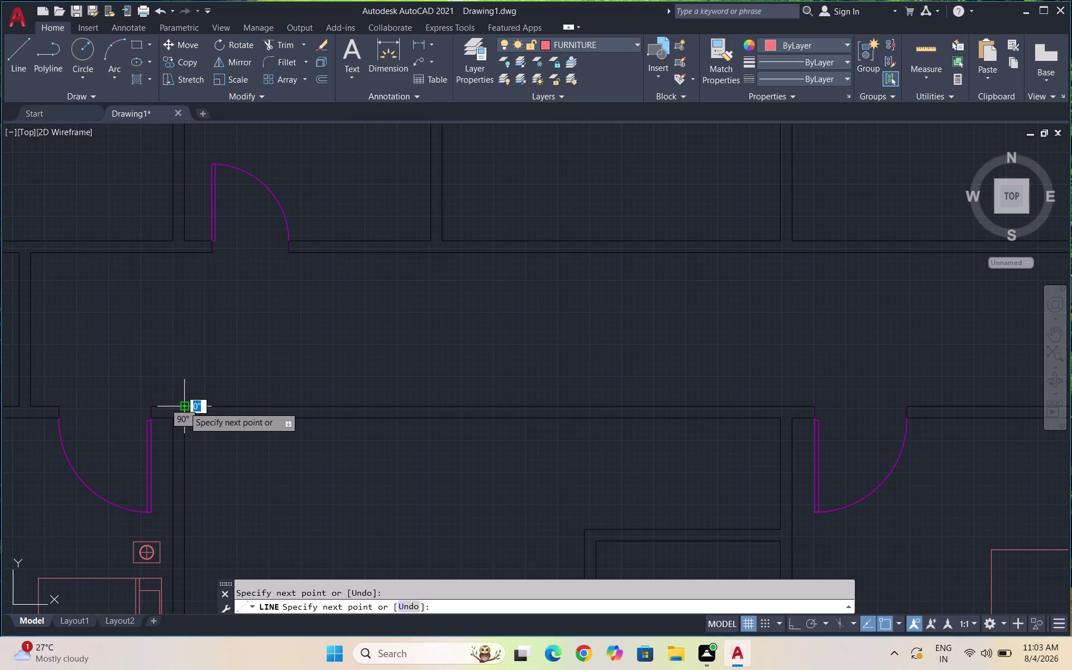
key(space)
scroll(down, 3)
scroll(up, 3)
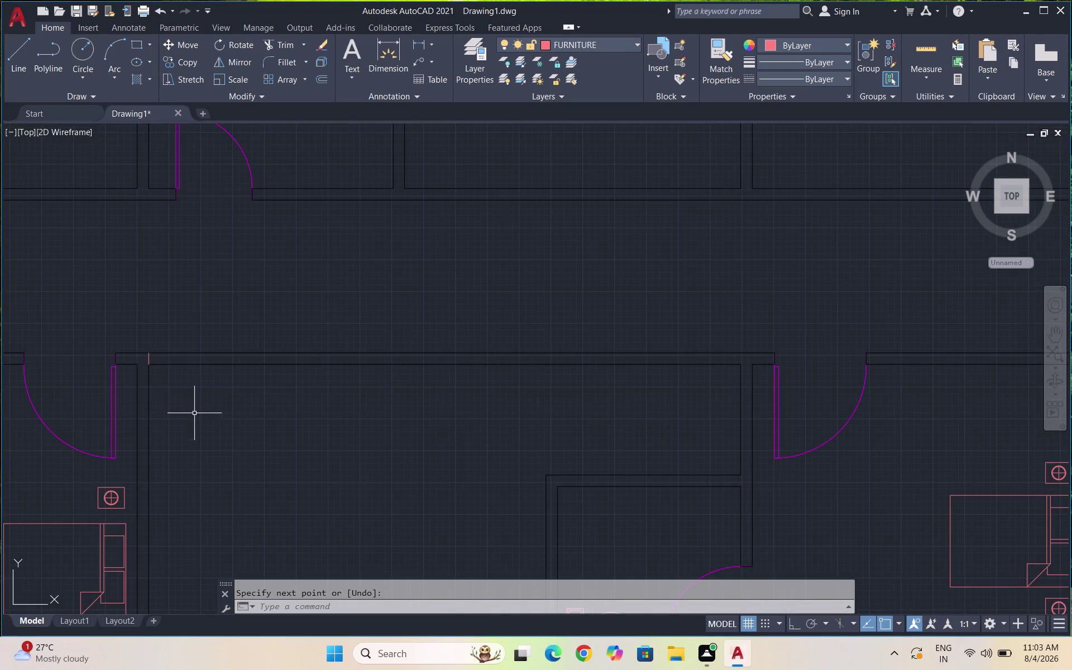
scroll(up, 3)
drag(97, 297, 84, 294)
click(76, 295)
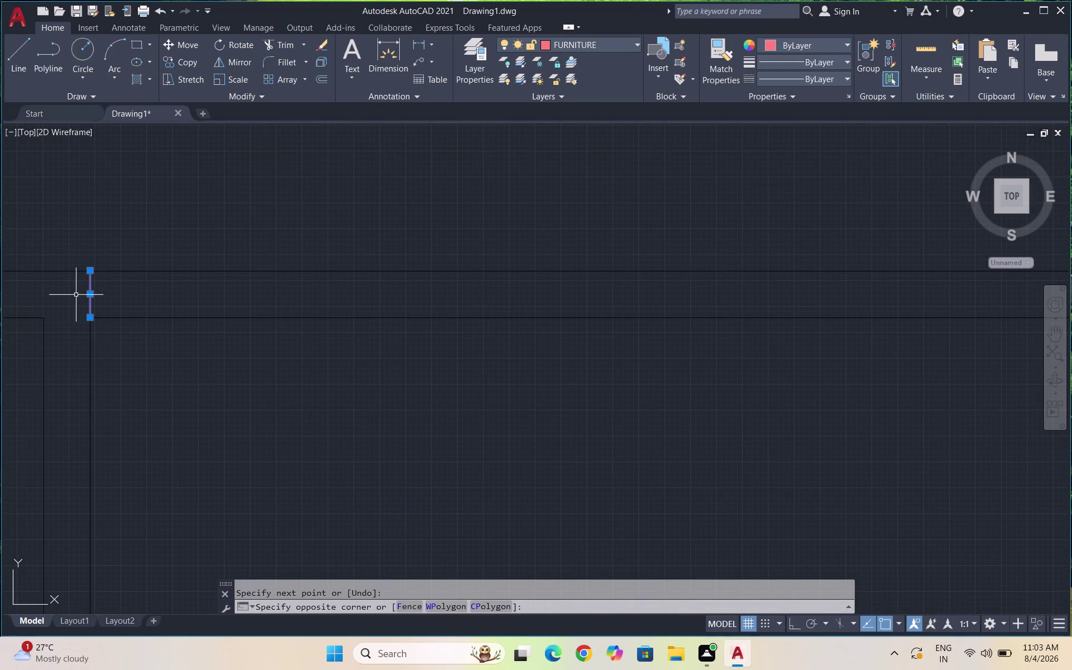
key(Delete)
scroll(down, 3)
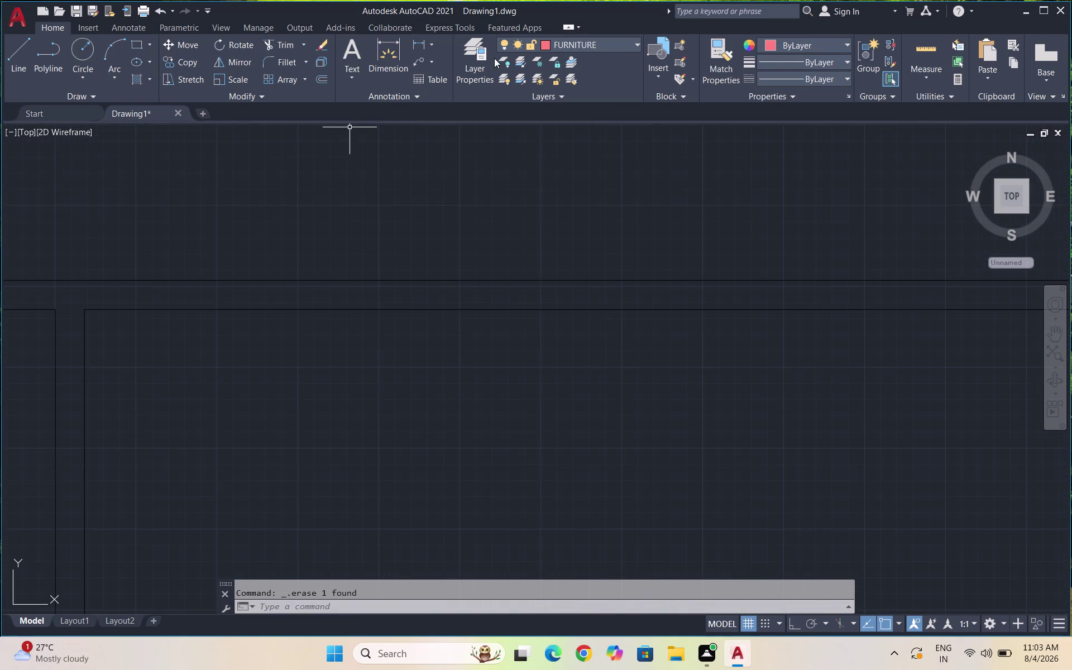
Make WALLS the current layer and draw a short vertical wall line on the left.
click(579, 44)
click(602, 213)
key(l)
key(Return)
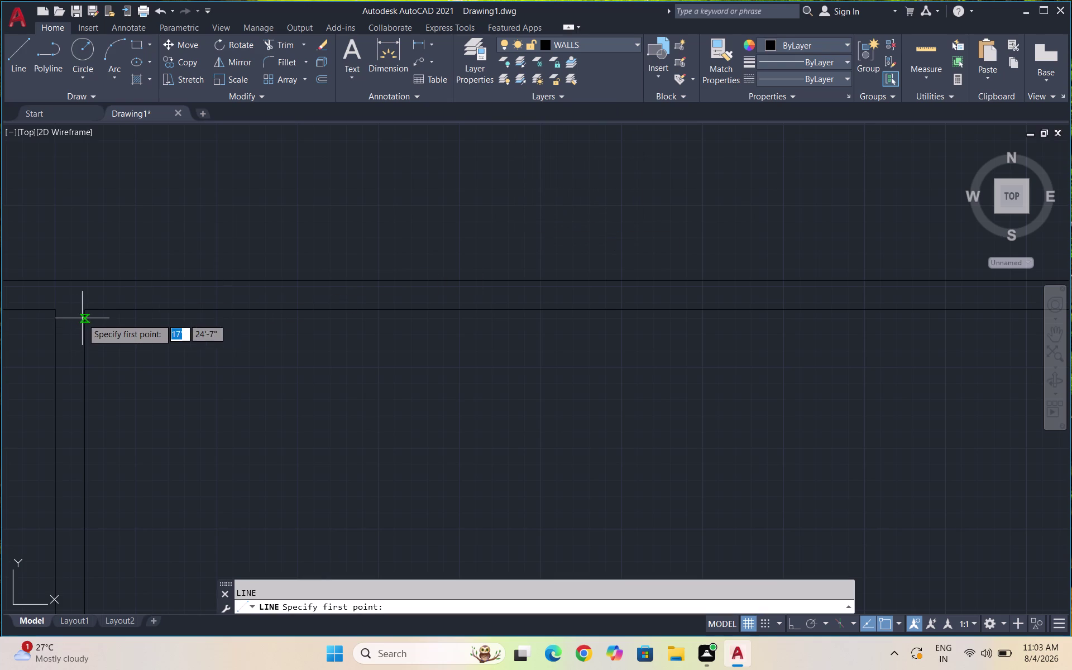
click(81, 308)
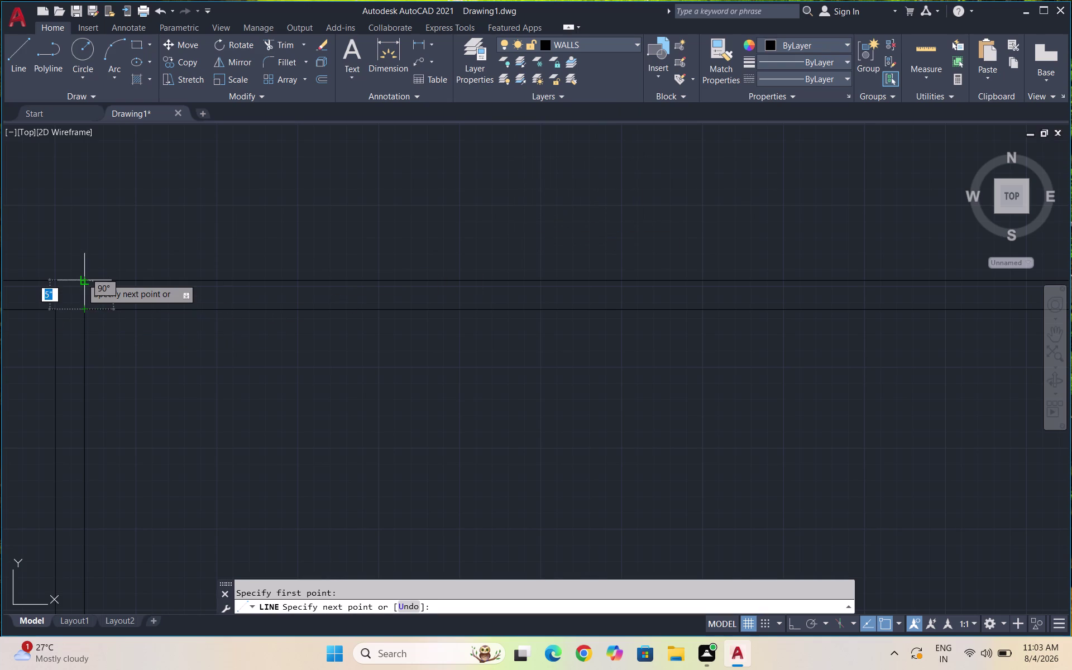
click(81, 278)
key(space)
scroll(down, 3)
Draw a short line across the wall thickness at the doorway wall end.
key(space)
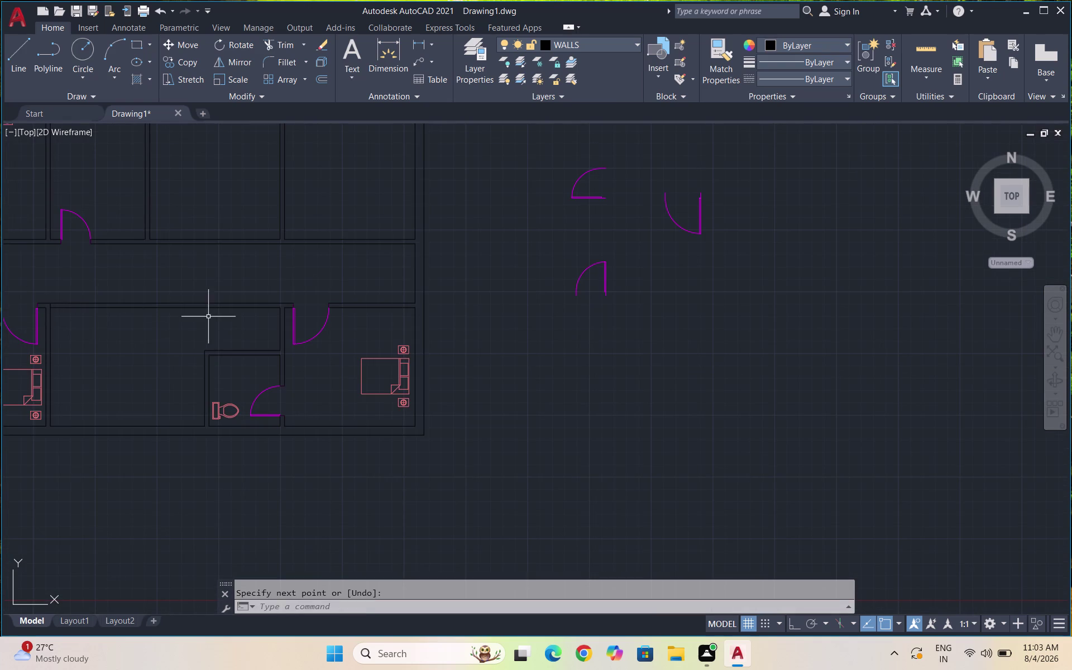
scroll(up, 3)
scroll(down, 3)
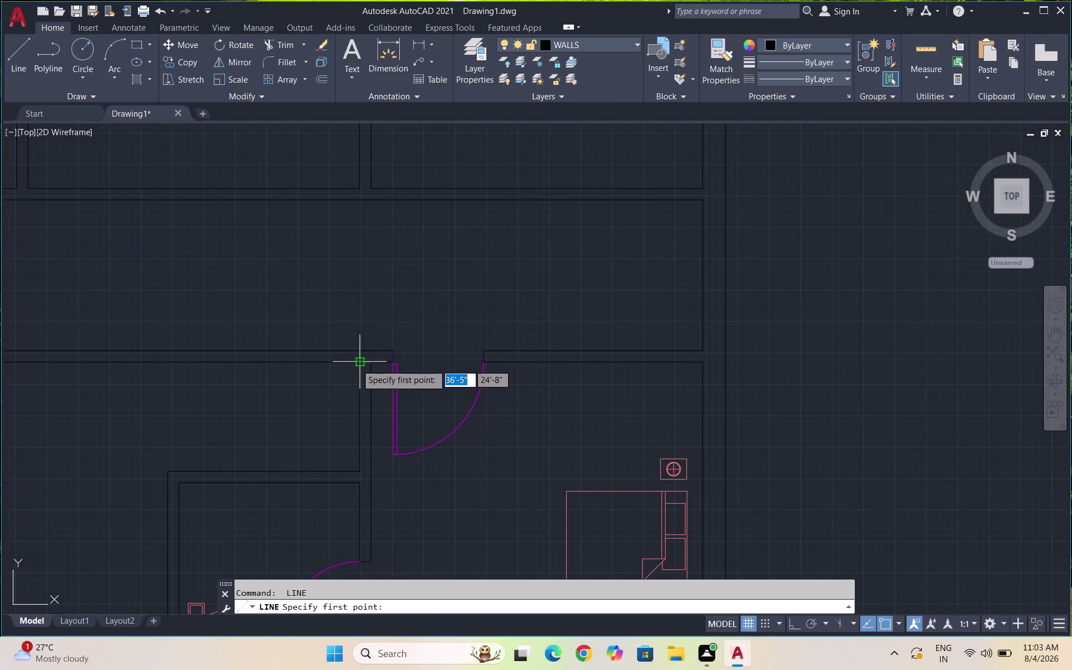
click(356, 363)
double_click(355, 350)
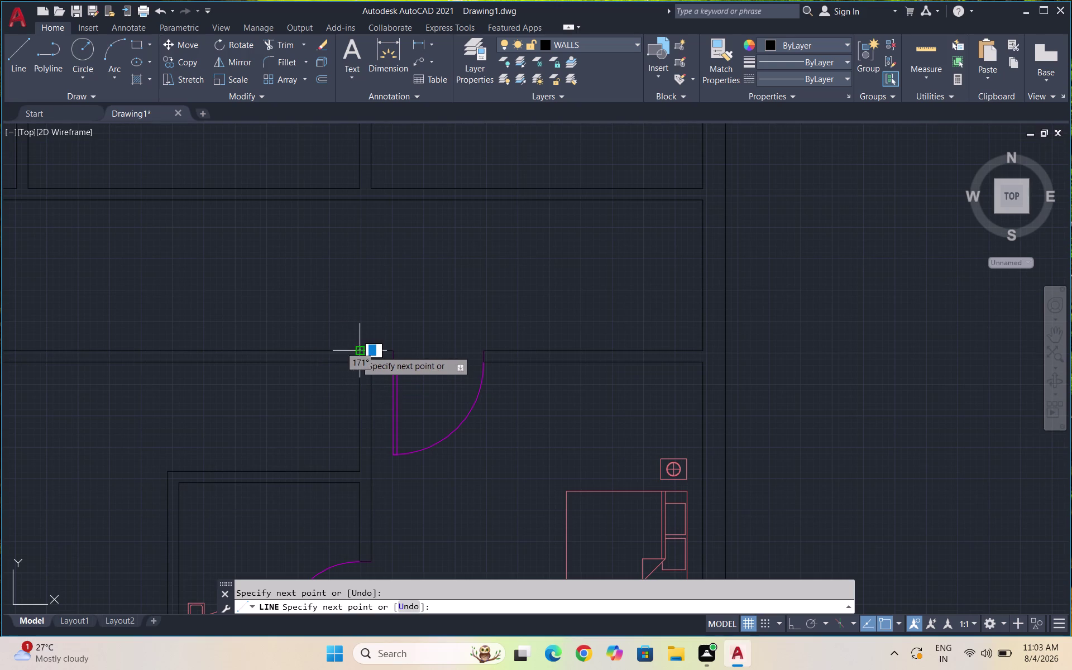
key(space)
Start trimming the wall lines, then cancel without trimming.
text(TR)
key(Return)
key(Return)
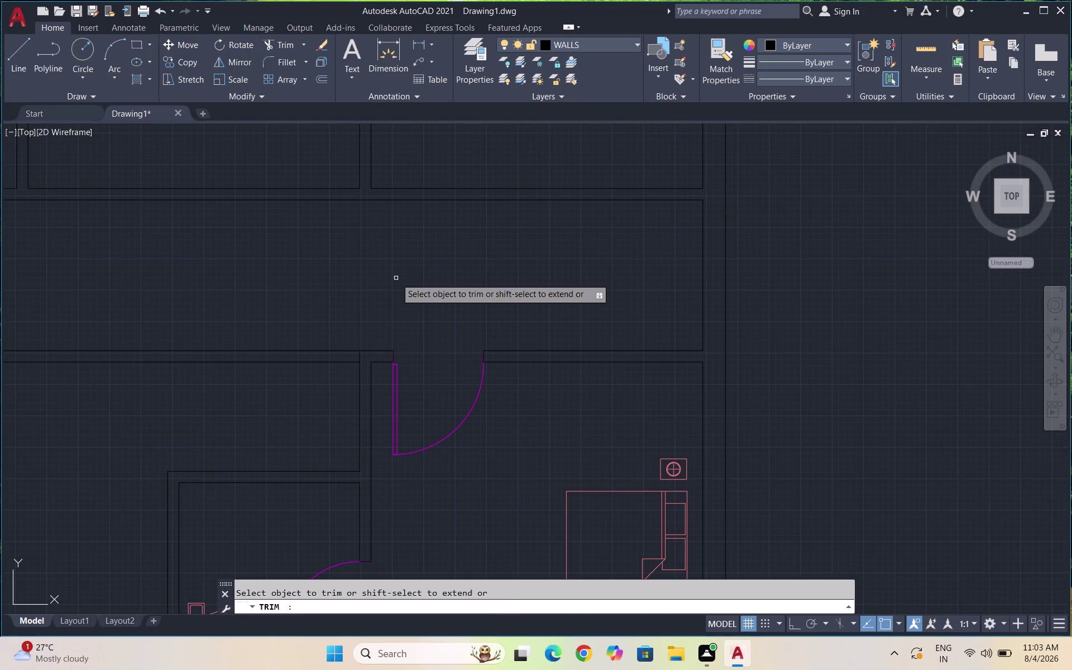
drag(244, 314, 251, 394)
scroll(down, 3)
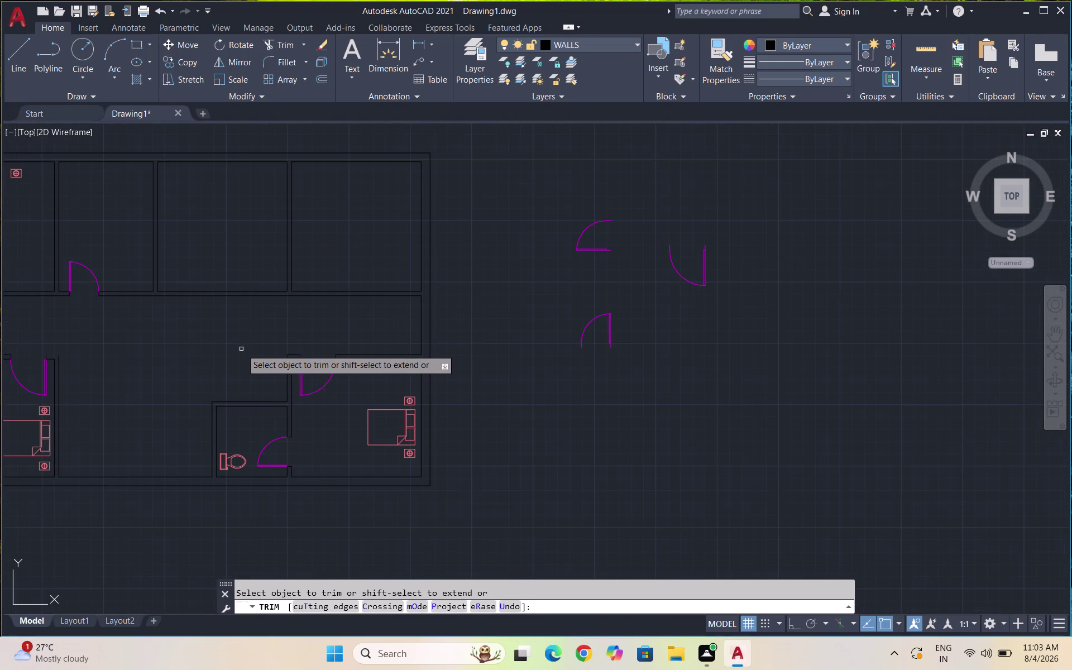
key(Escape)
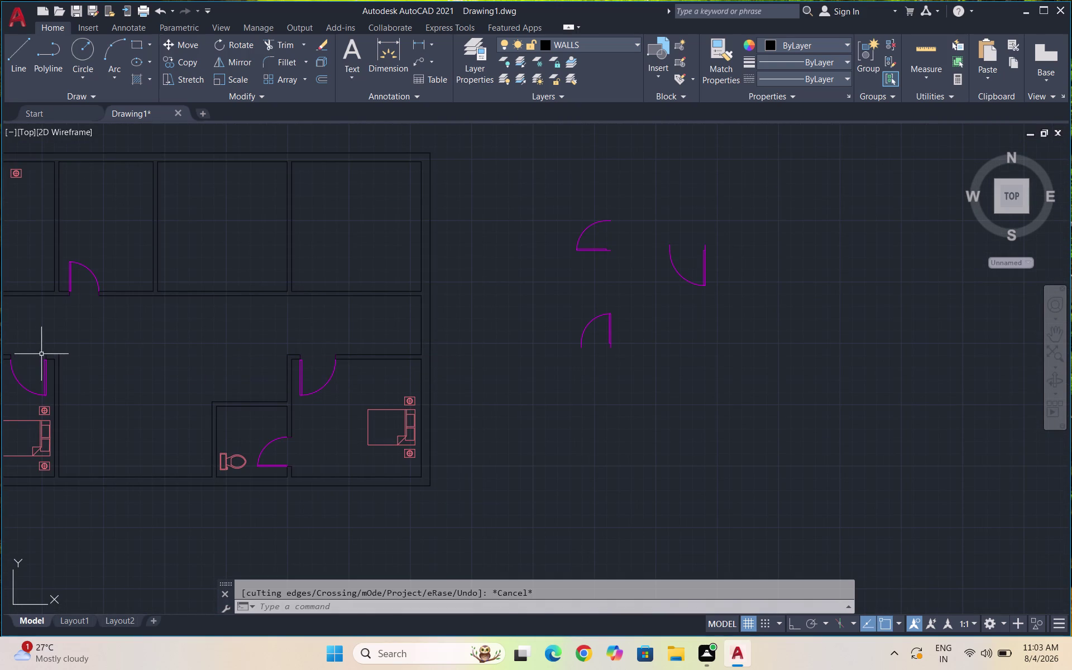
scroll(up, 3)
Draw a wall line from the left wall corner across to the next wall.
key(l)
key(Return)
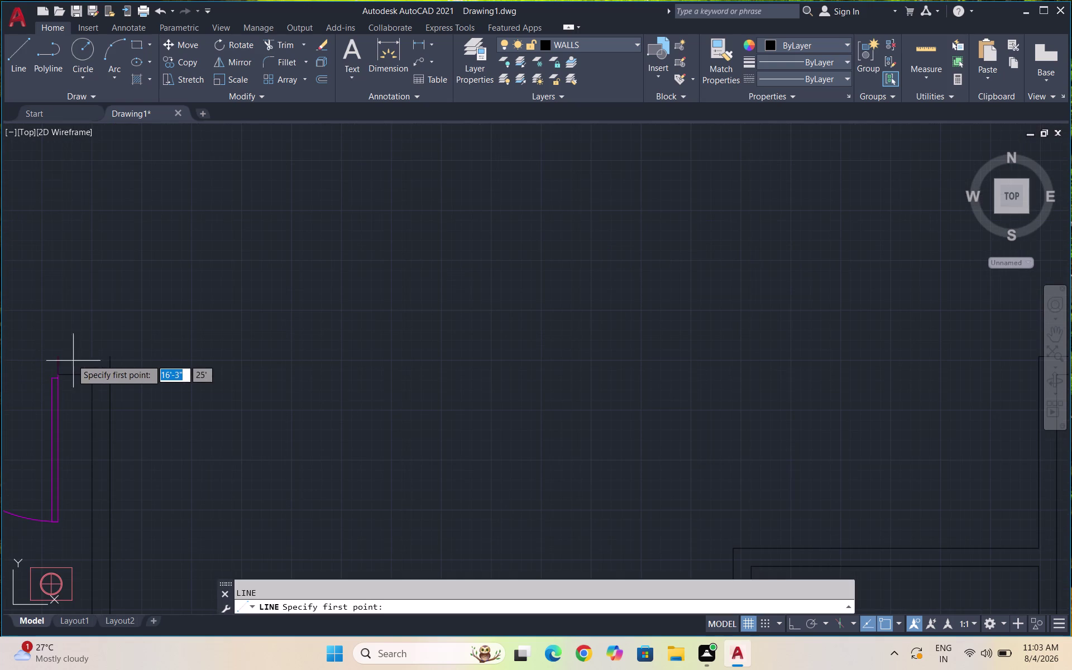
scroll(up, 3)
click(48, 354)
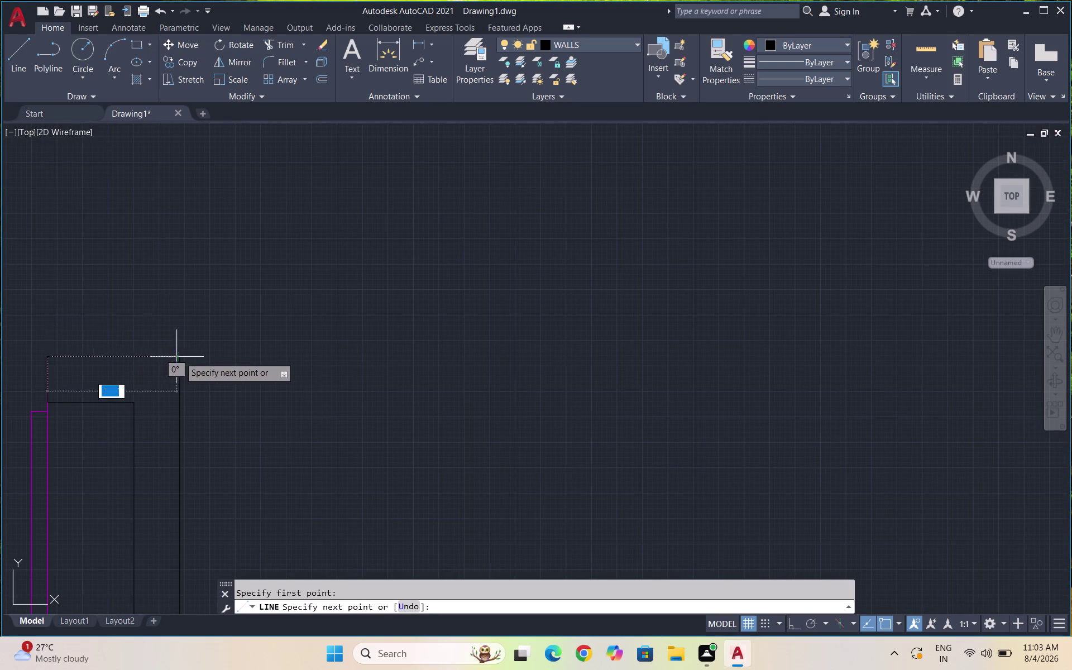
click(182, 357)
key(space)
scroll(down, 3)
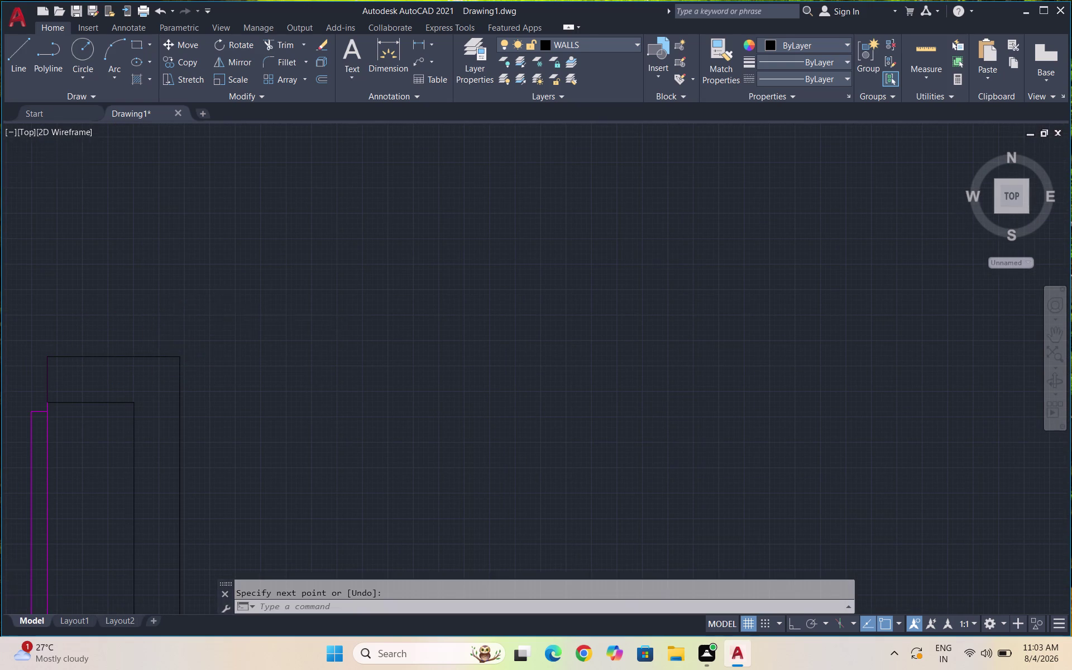
scroll(down, 3)
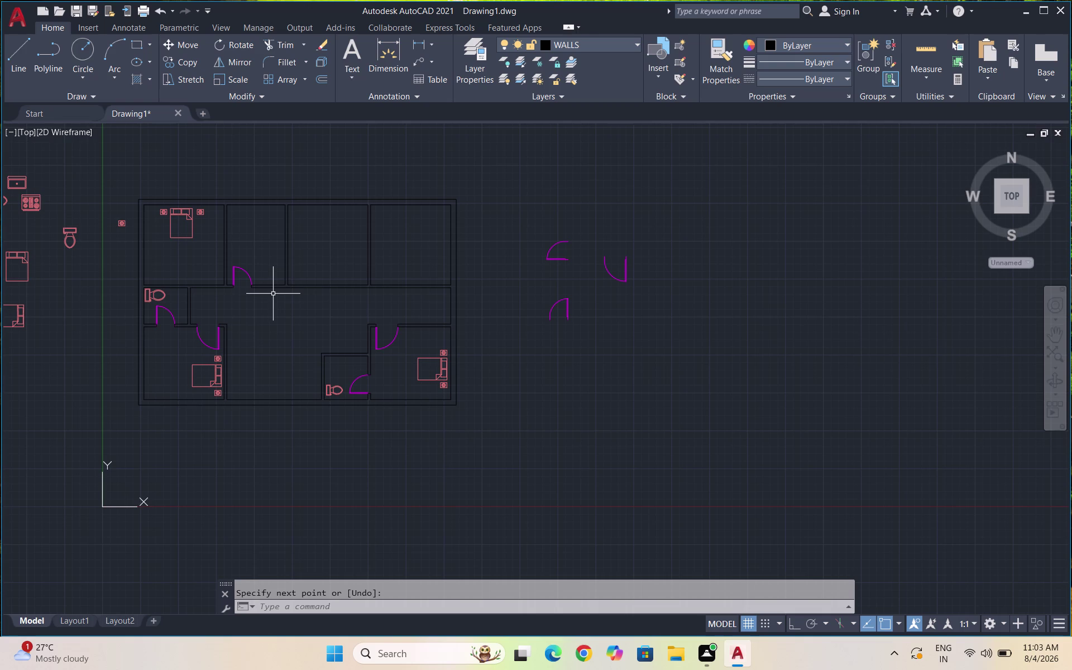
Close the wall gap at the left upper room with a short line.
scroll(up, 3)
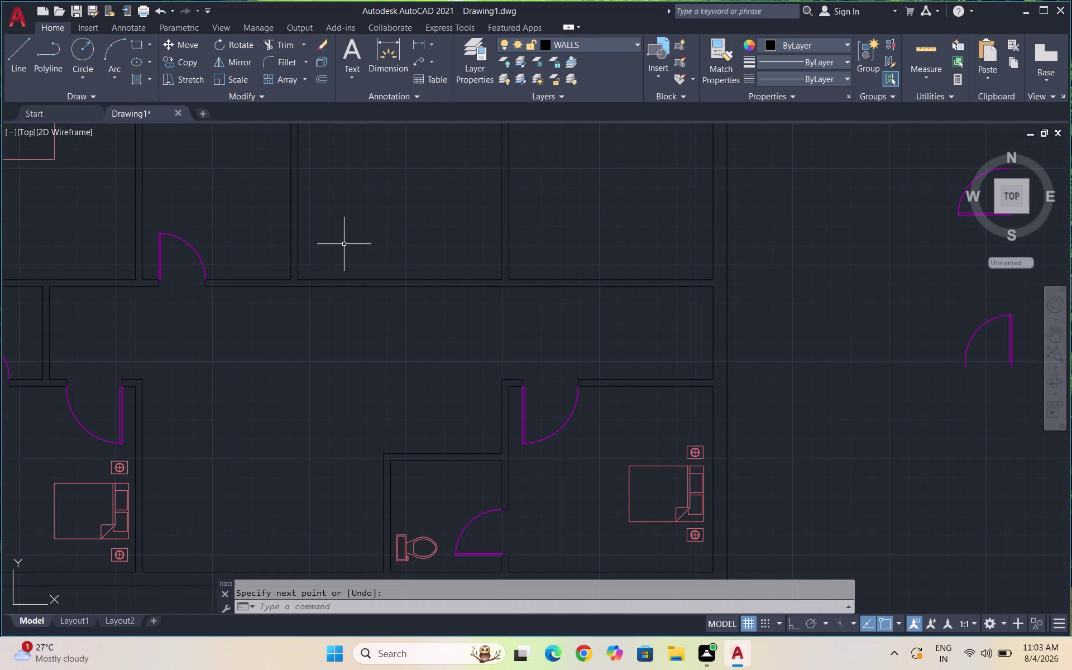
key(l)
key(Return)
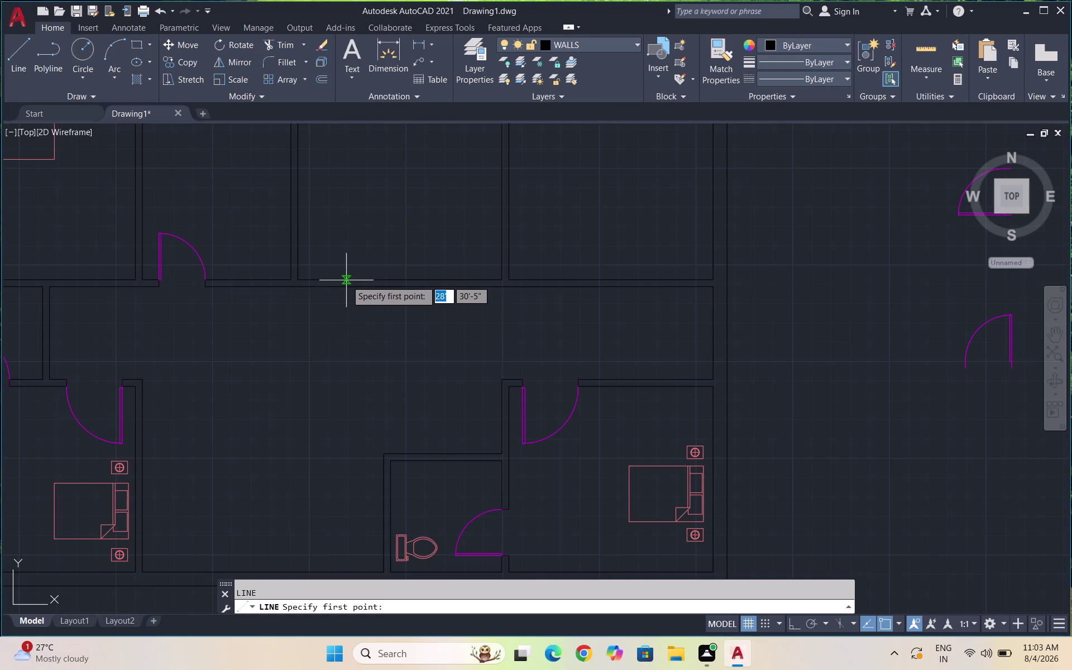
scroll(up, 3)
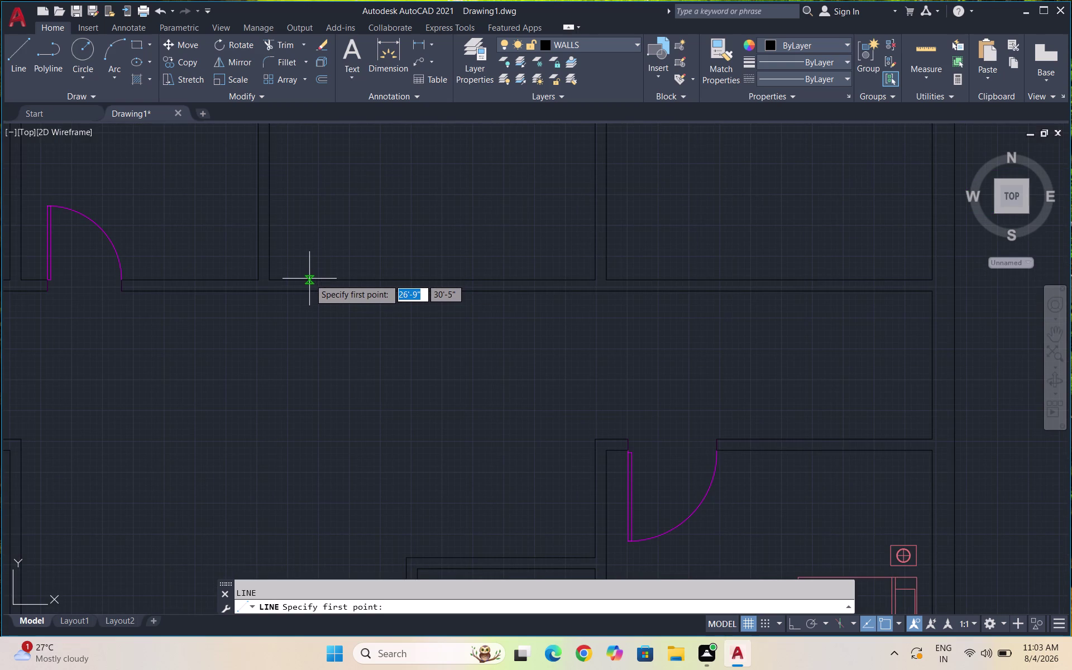
click(301, 280)
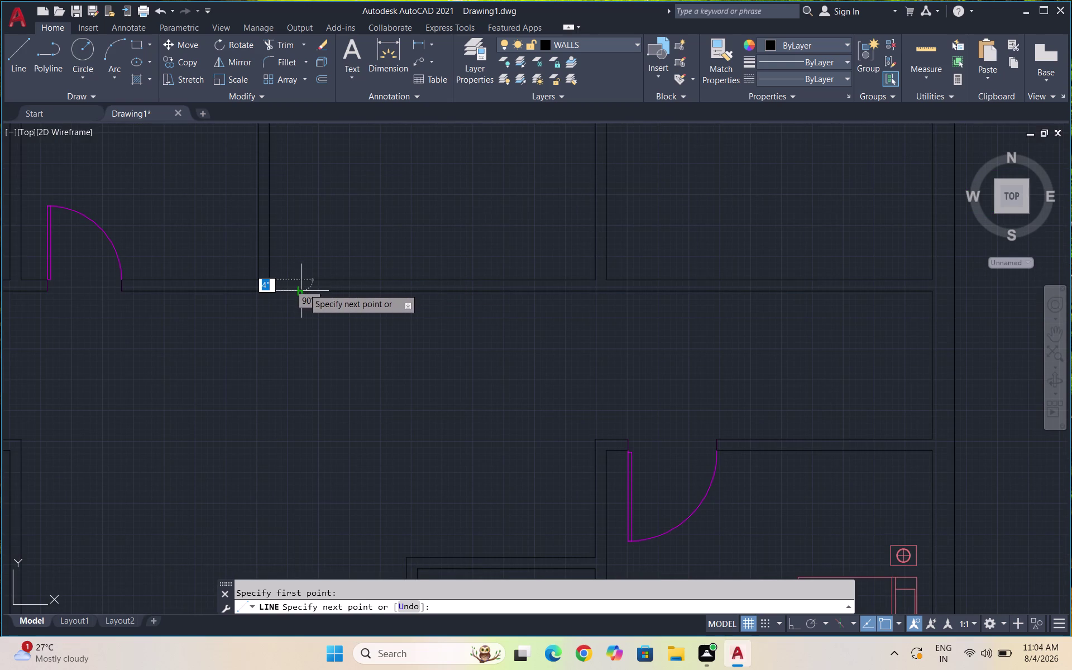
click(303, 288)
key(space)
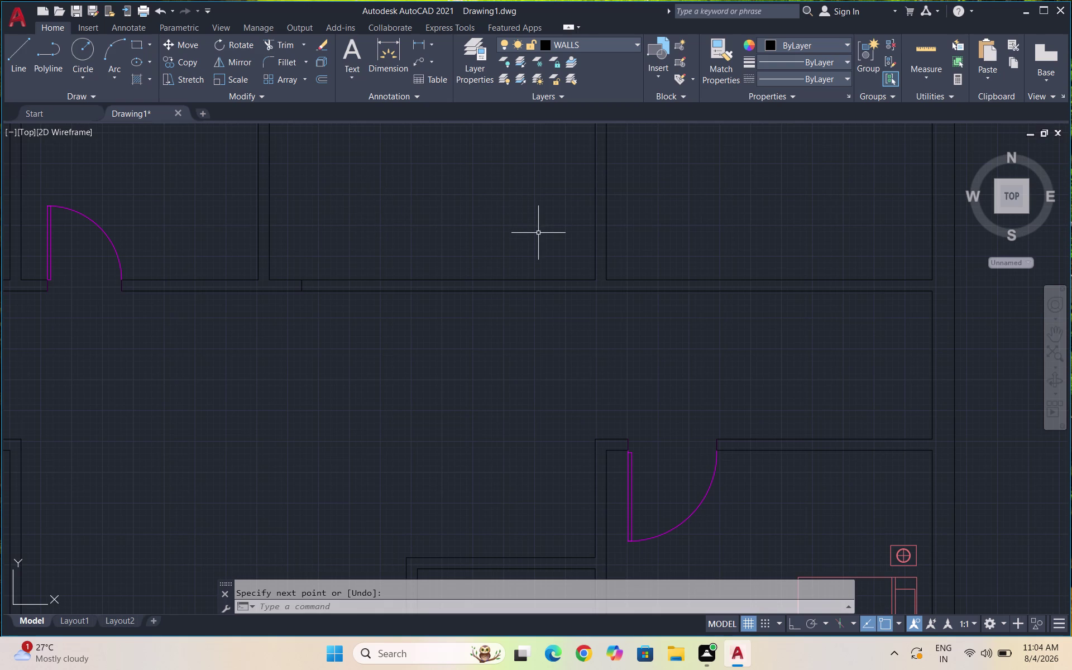
Close two more gaps on the right side of the corridor wall with short lines.
key(space)
scroll(up, 3)
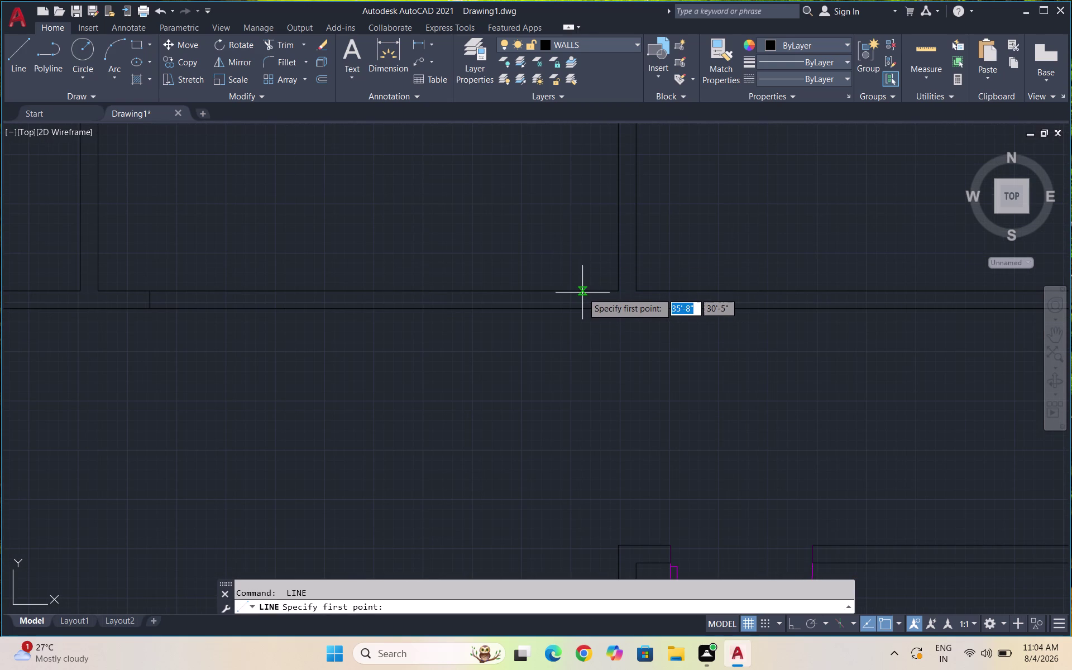
click(582, 292)
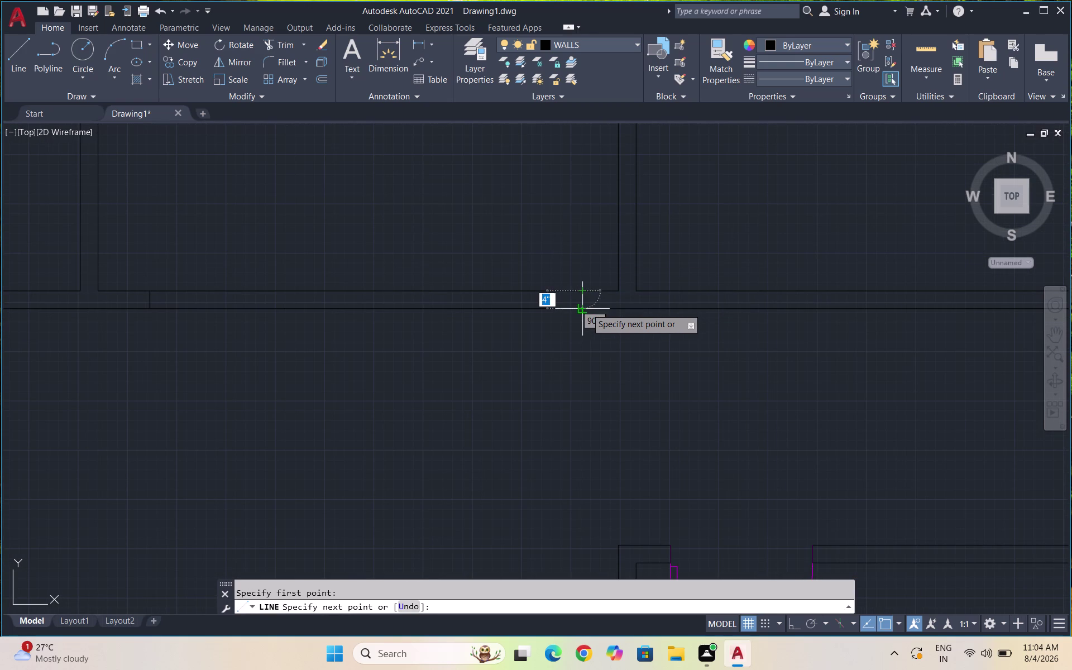
click(586, 308)
key(space)
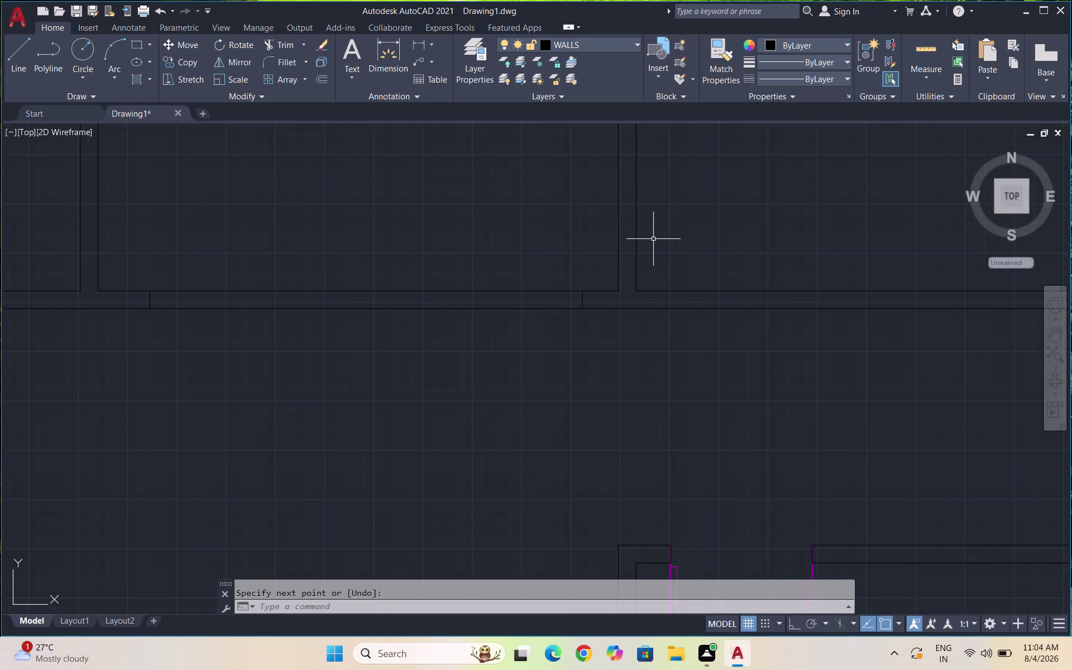
key(space)
scroll(up, 3)
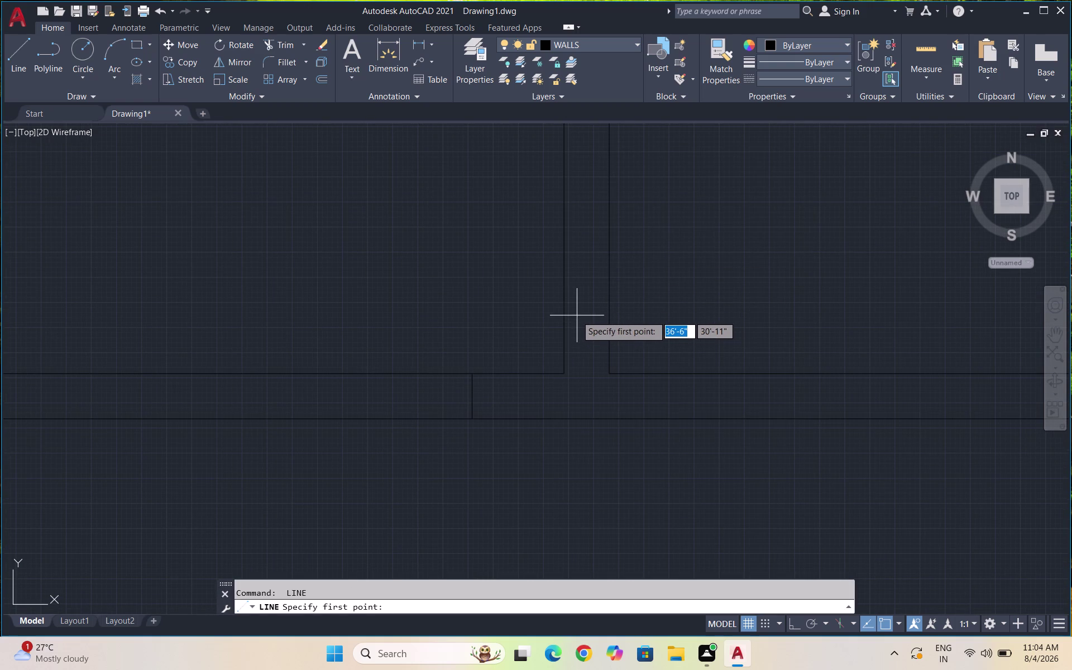
click(566, 313)
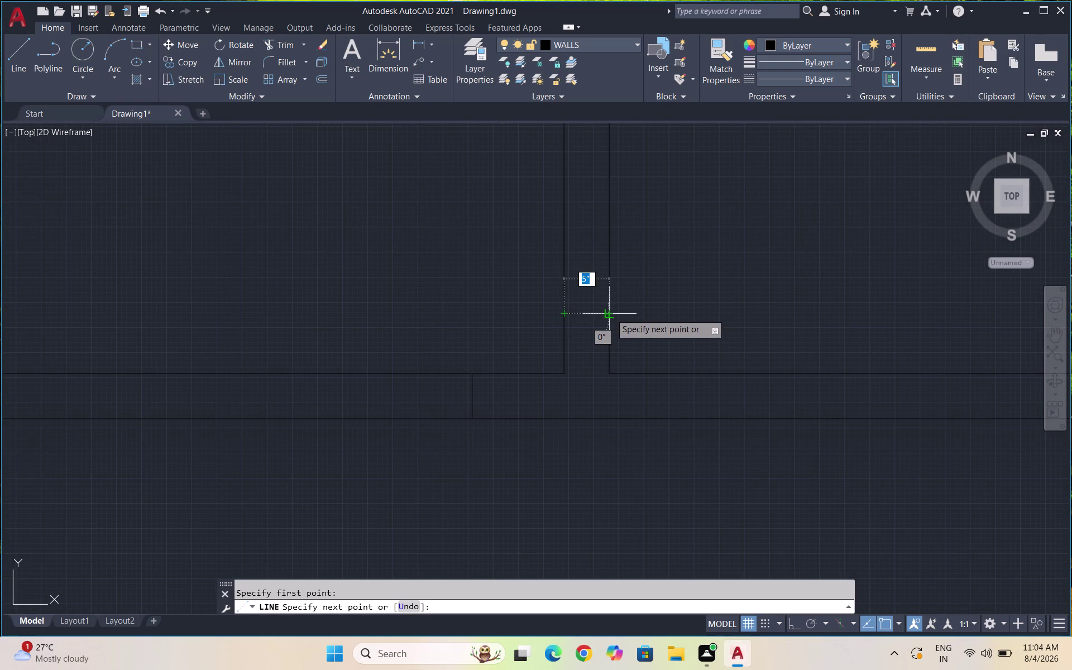
click(604, 314)
key(space)
scroll(down, 3)
scroll(down, 3)
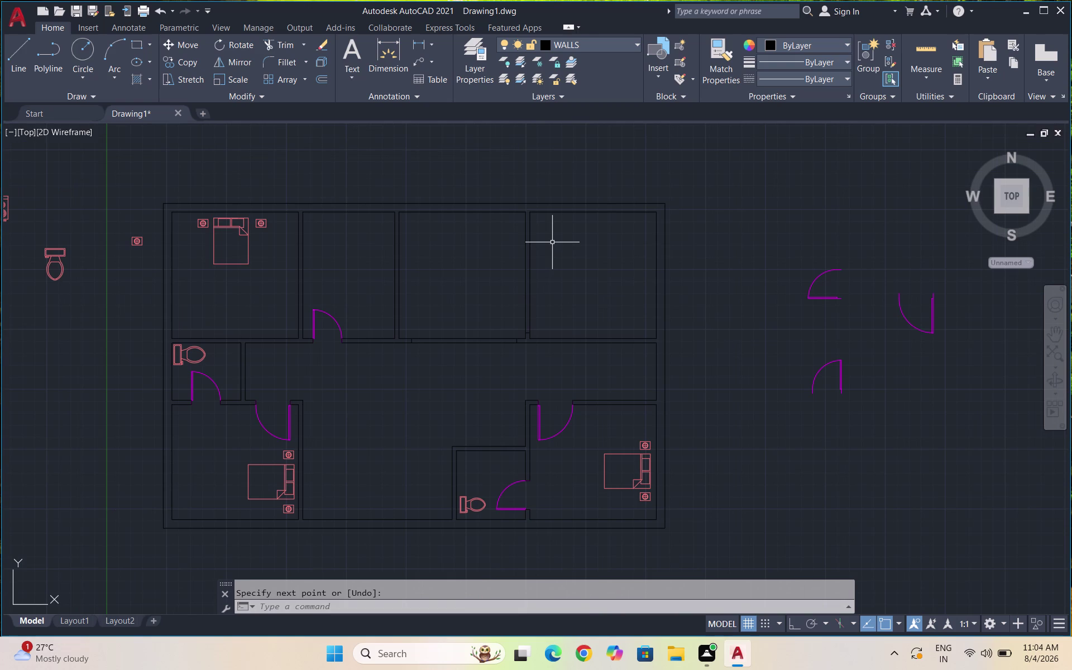
Cap a wall end along the corridor wall with a short line.
scroll(up, 3)
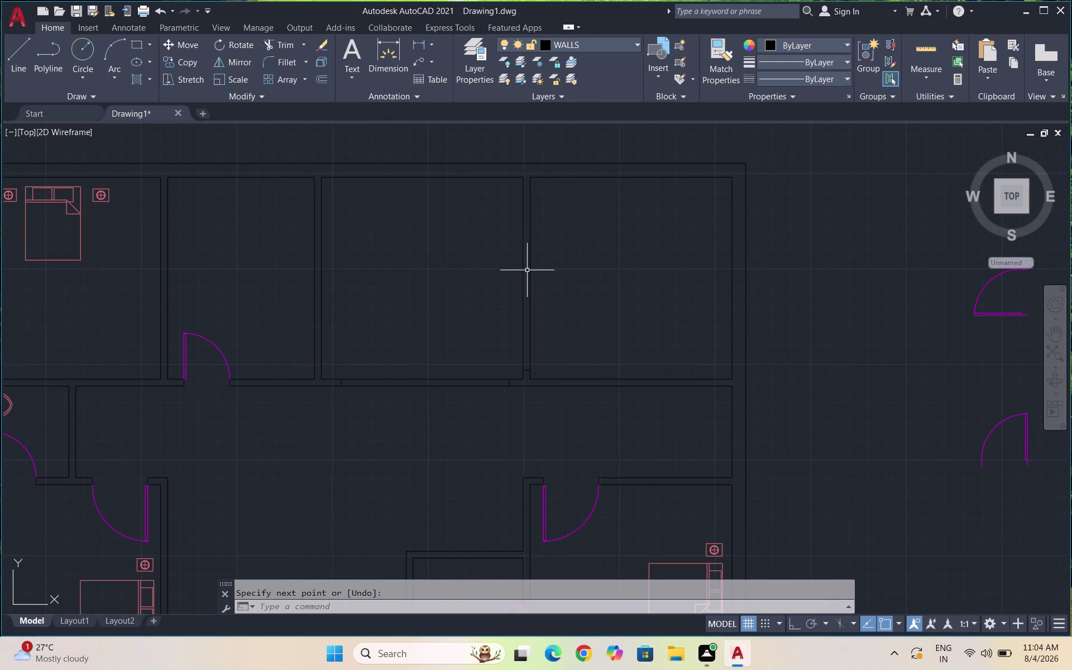
key(space)
scroll(up, 3)
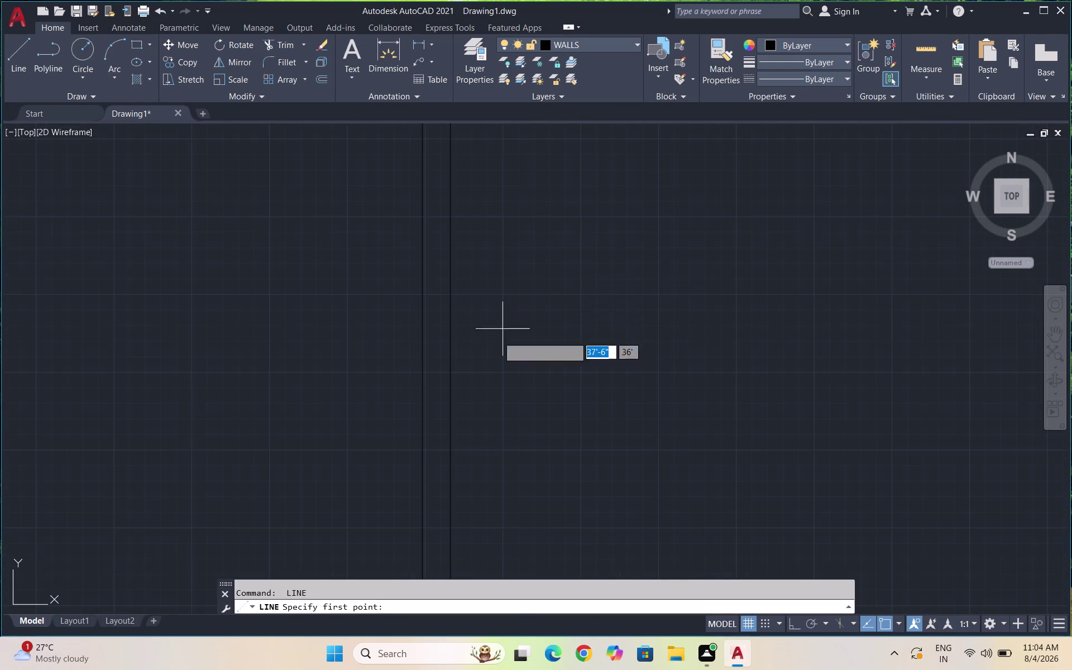
scroll(down, 3)
scroll(down, 3)
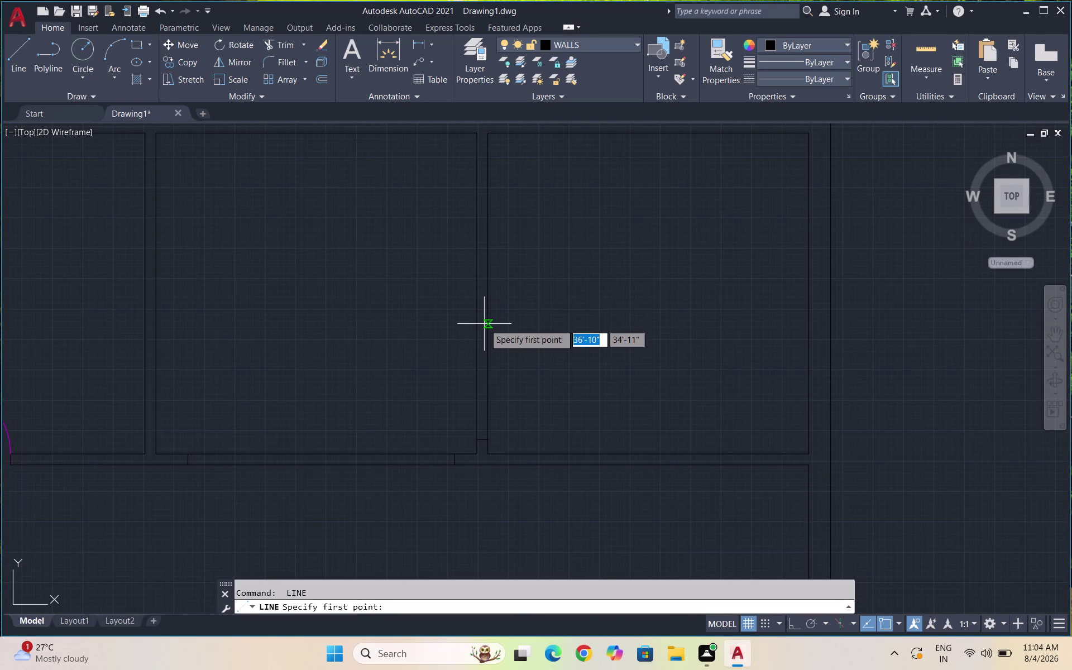
scroll(up, 3)
click(471, 342)
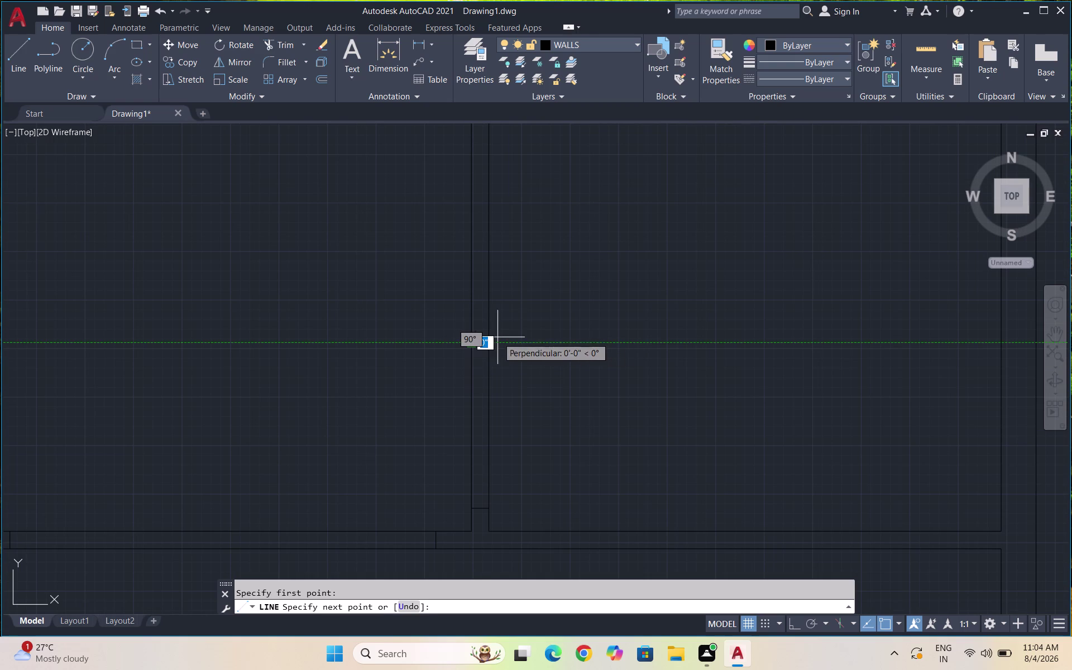
key(space)
scroll(up, 3)
key(space)
scroll(down, 3)
scroll(down, 3)
scroll(up, 3)
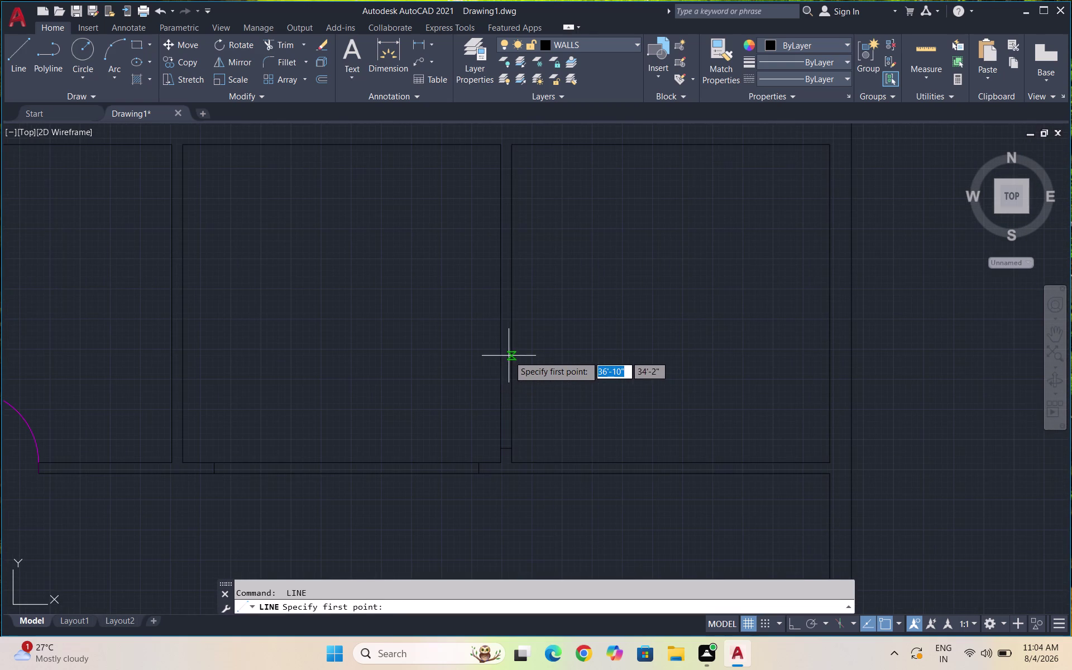
scroll(up, 3)
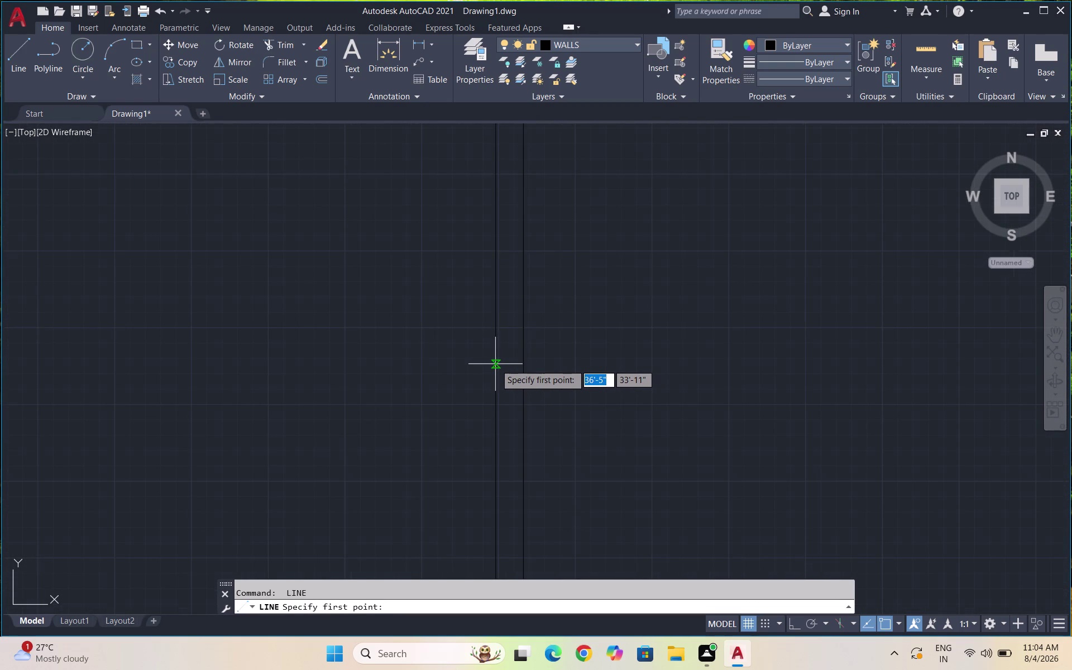
scroll(down, 3)
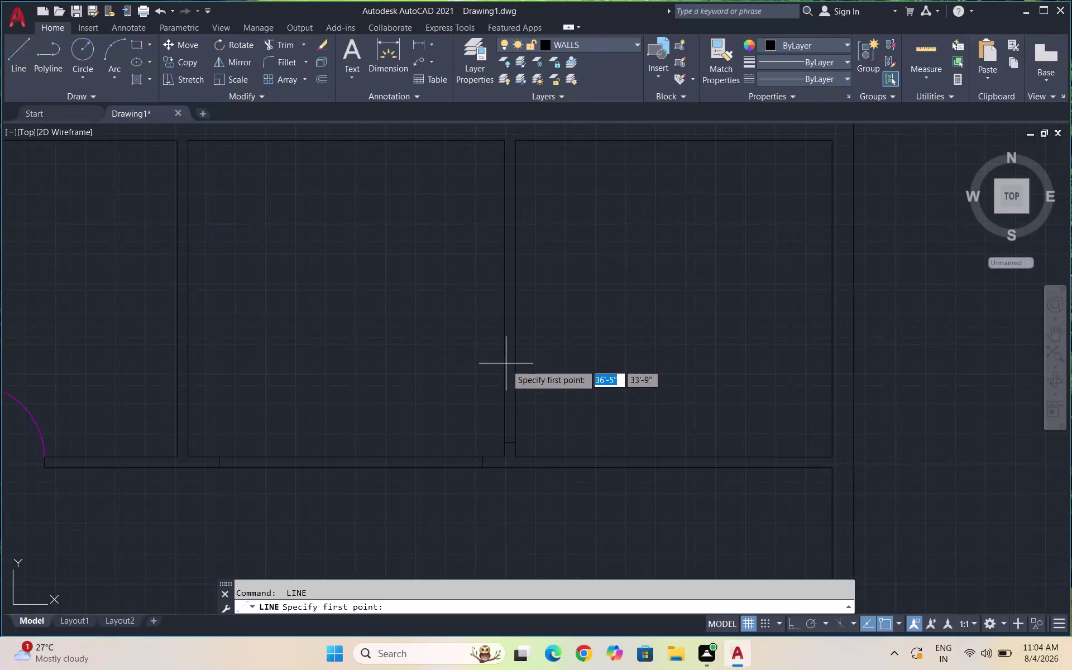
scroll(up, 3)
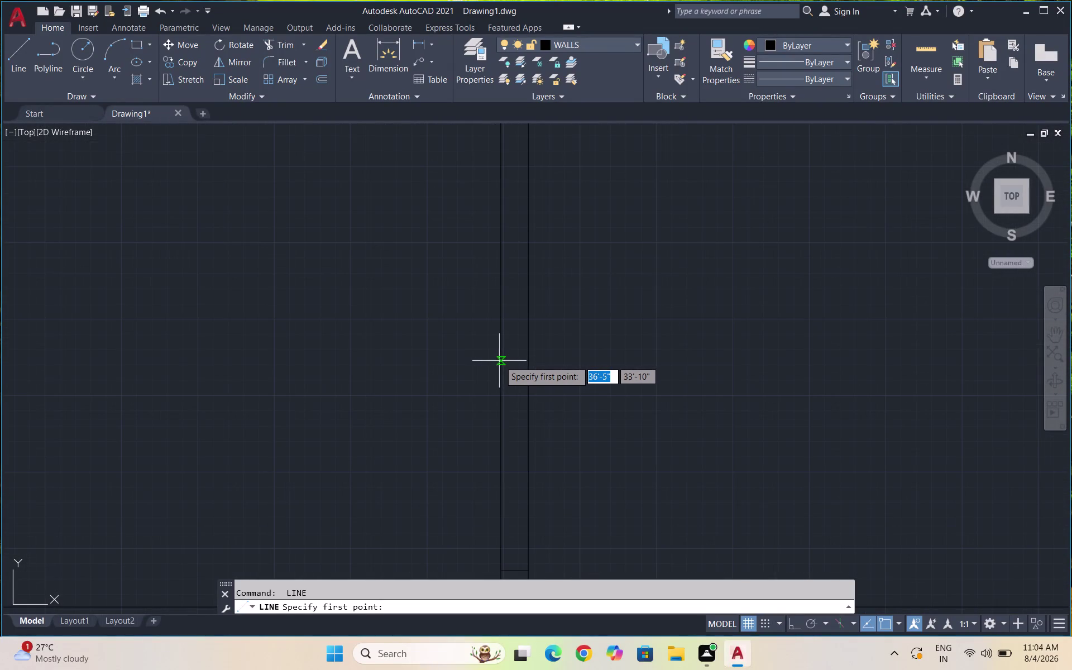
click(501, 360)
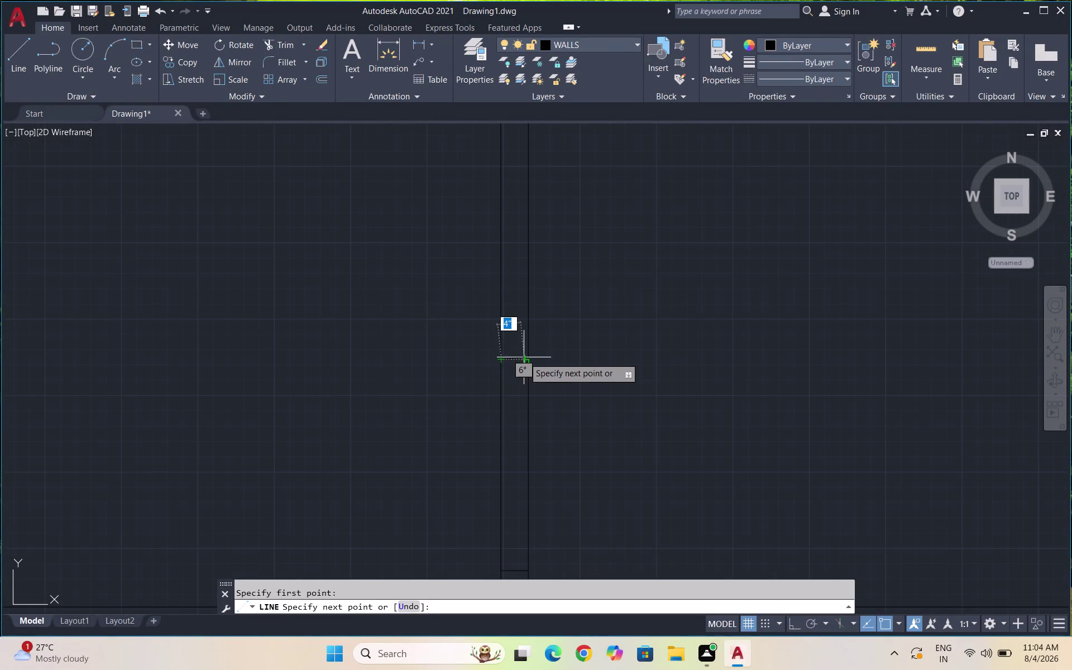
click(527, 358)
key(space)
scroll(down, 3)
scroll(down, 3)
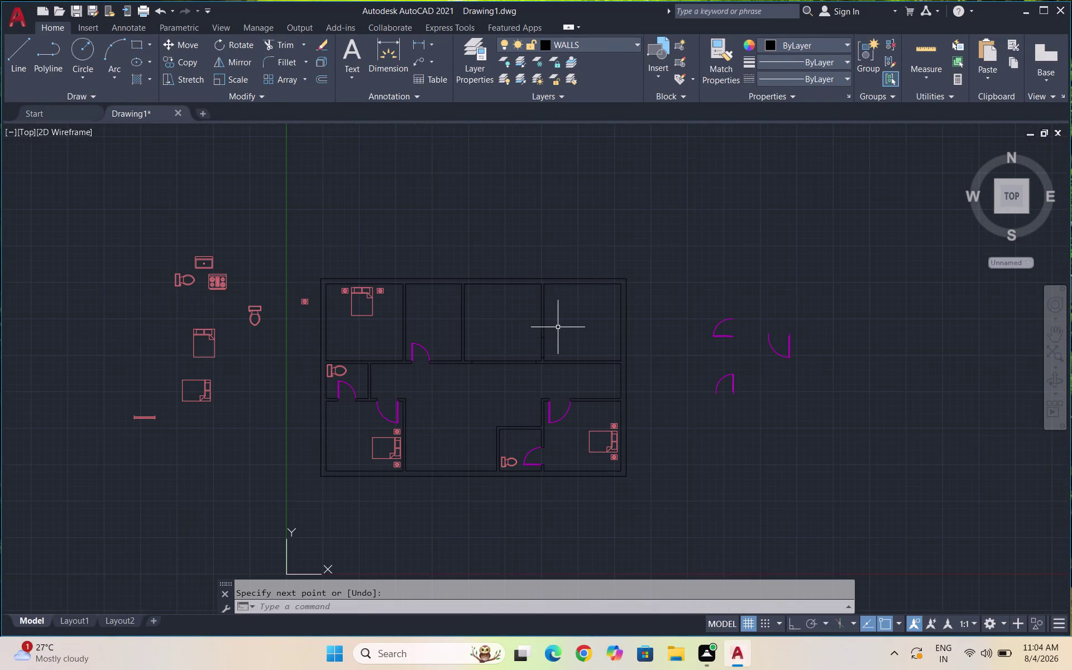
scroll(up, 3)
scroll(up, 3)
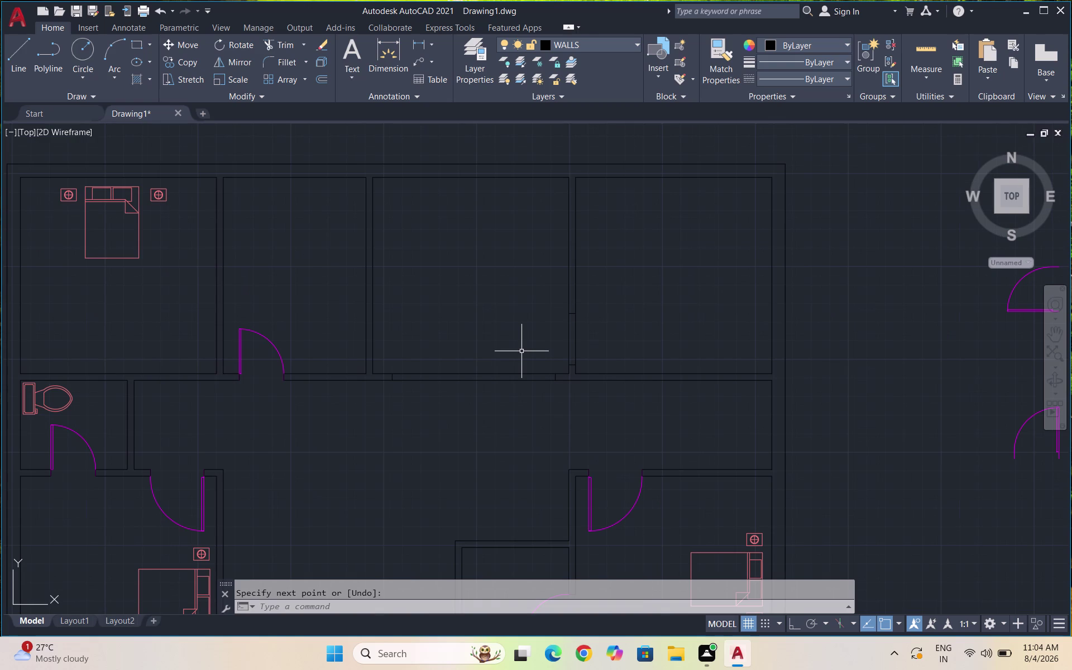
scroll(down, 3)
scroll(up, 3)
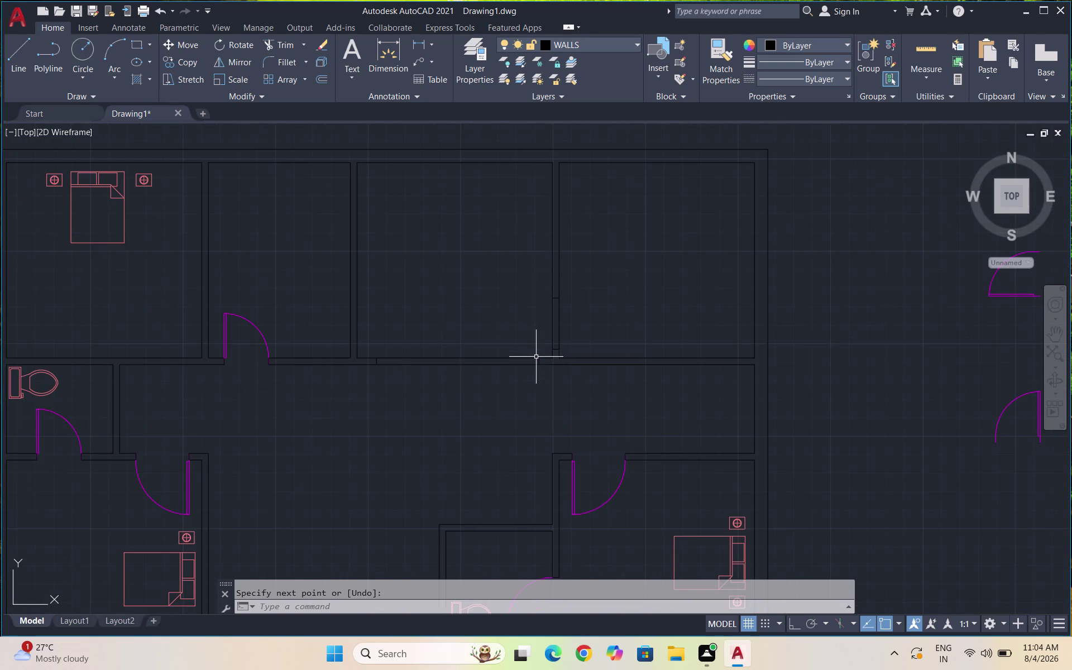
scroll(up, 3)
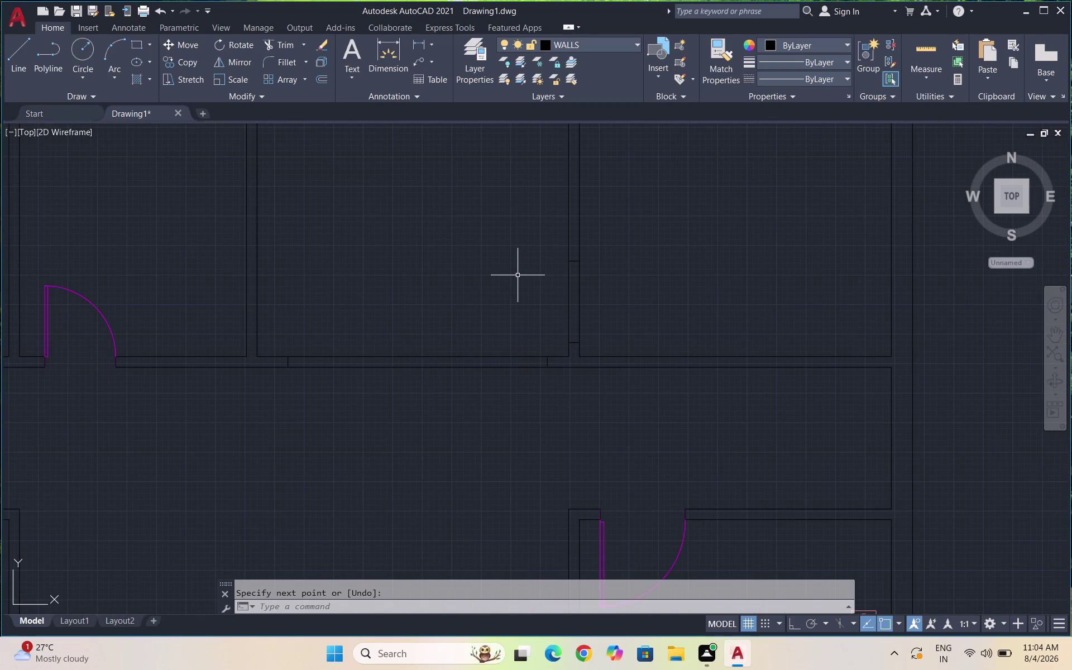
Trim two stray wall line pieces along the corridor wall.
text(TR)
key(Return)
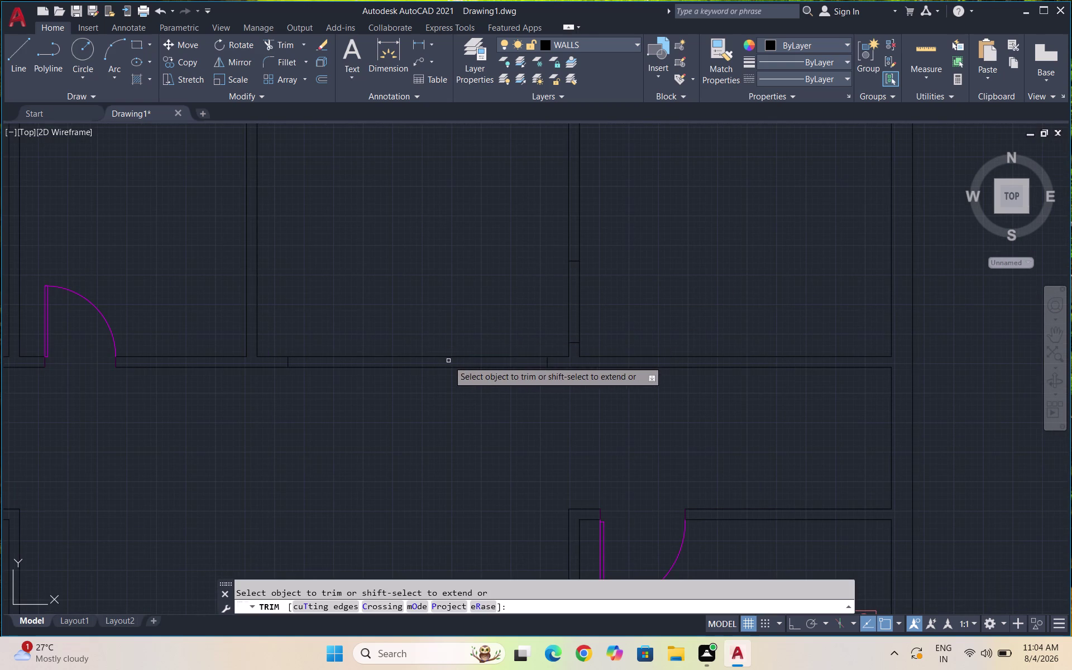
click(420, 357)
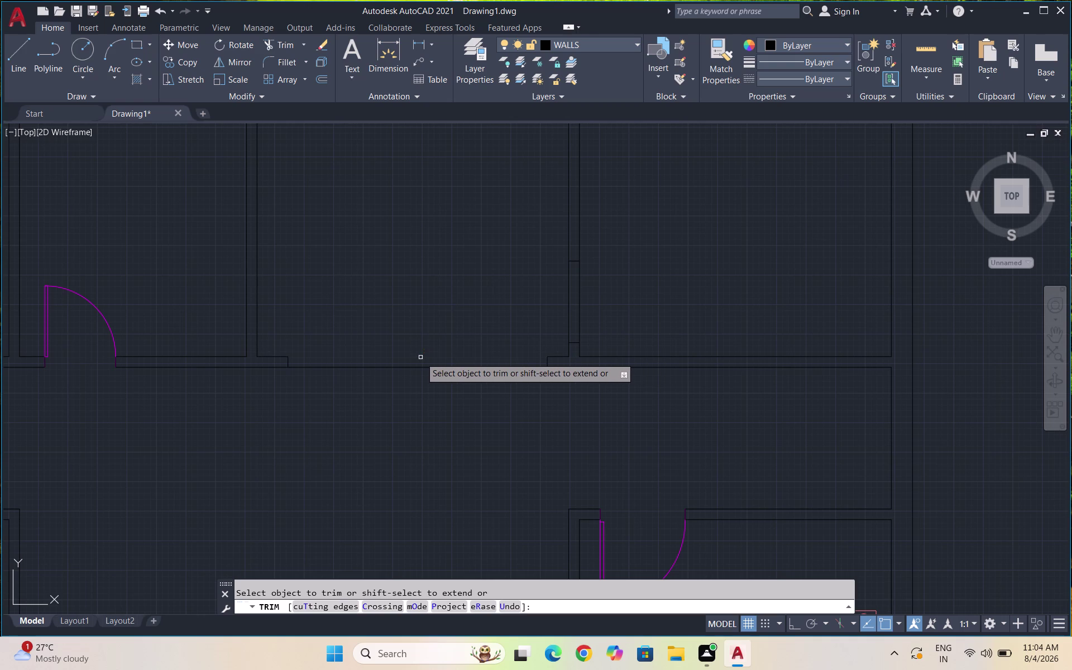
click(578, 290)
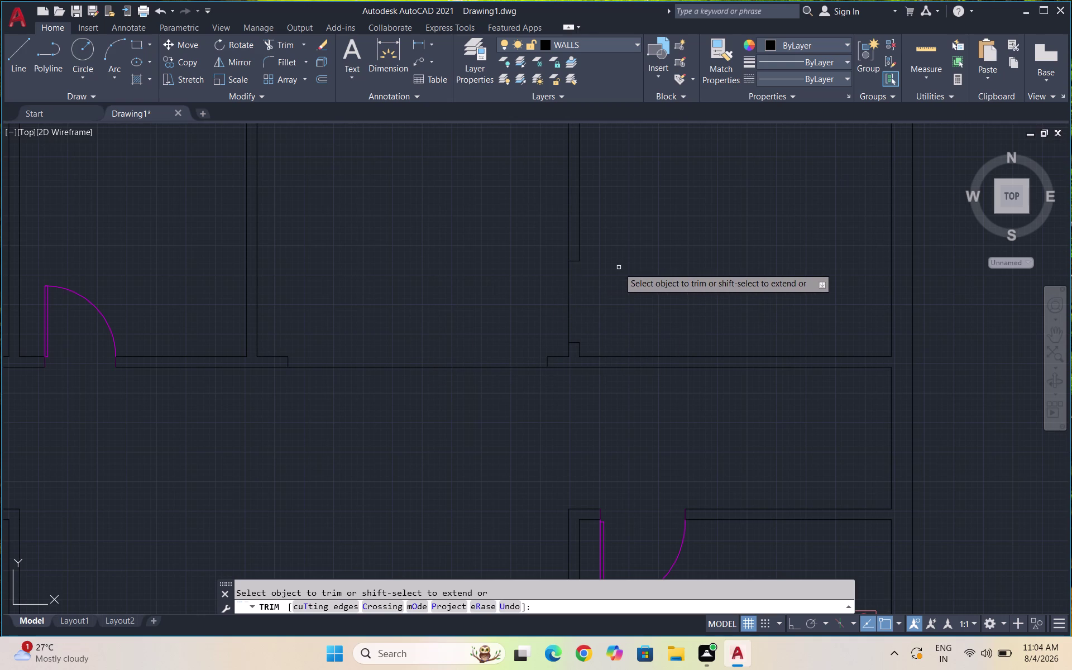
key(Escape)
scroll(down, 3)
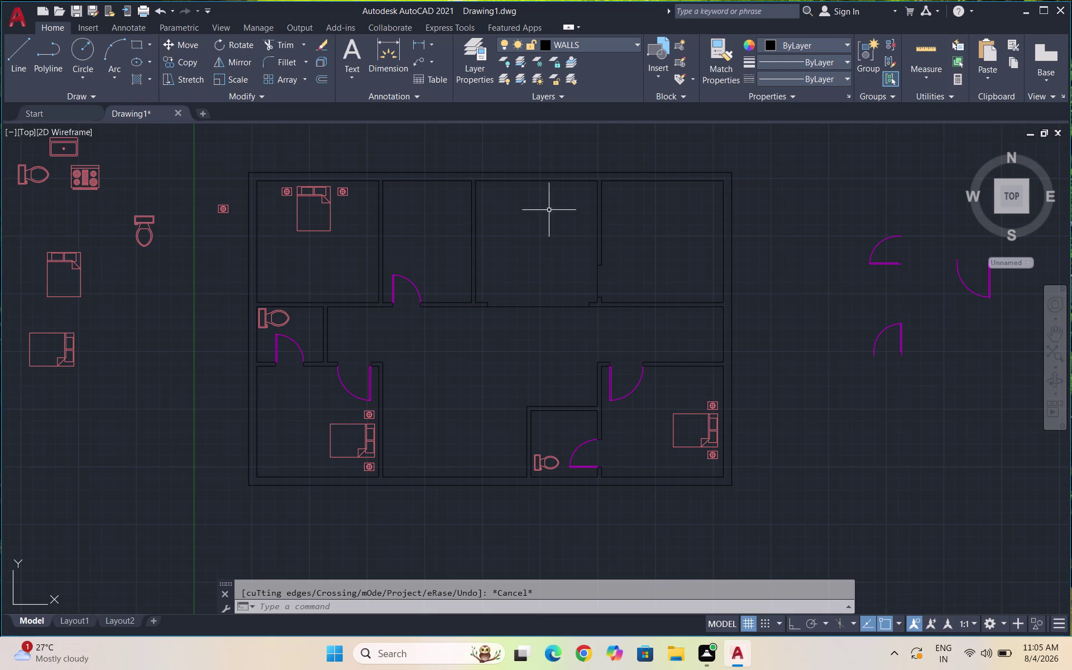
Rotate the spare toilet outside the plan by 90 degrees with RO.
scroll(up, 3)
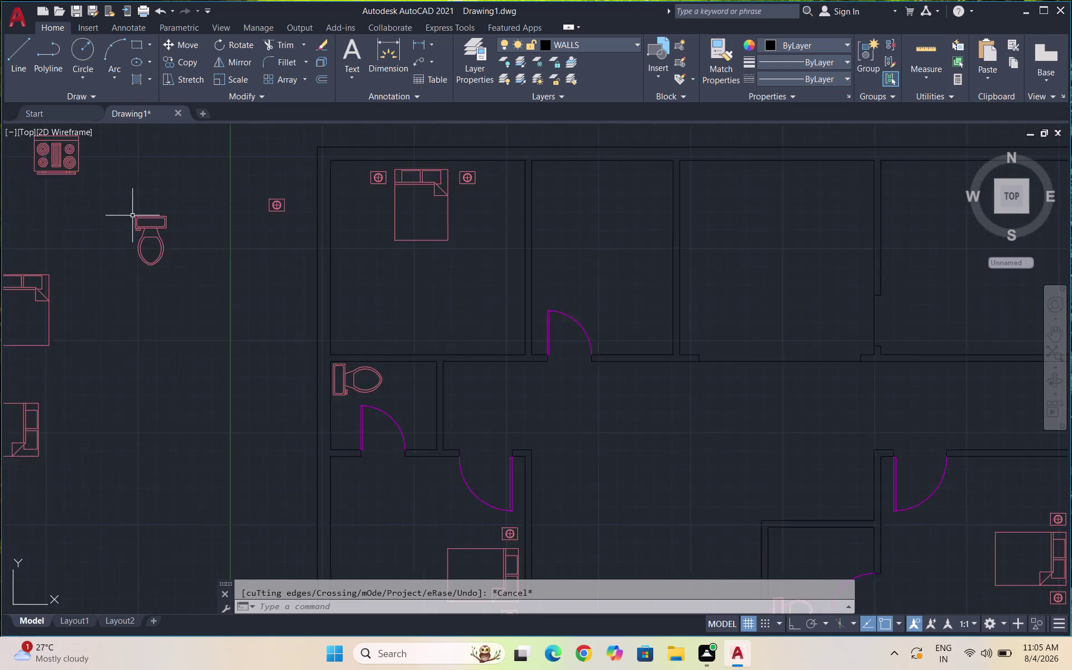
scroll(up, 3)
drag(198, 273, 141, 245)
click(126, 235)
text(RO)
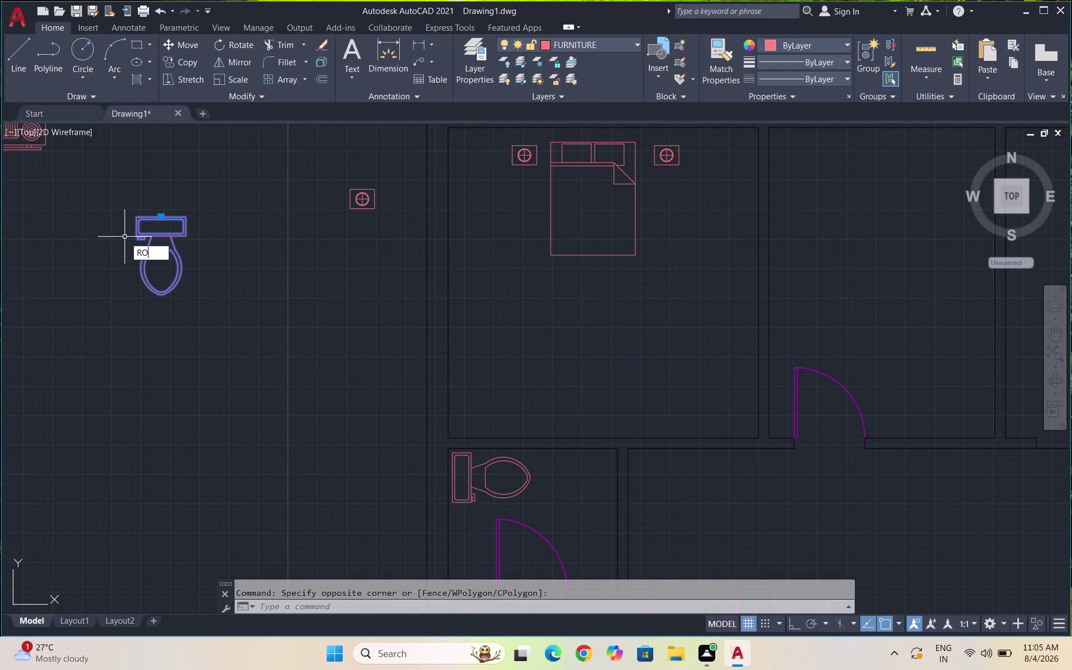
key(Return)
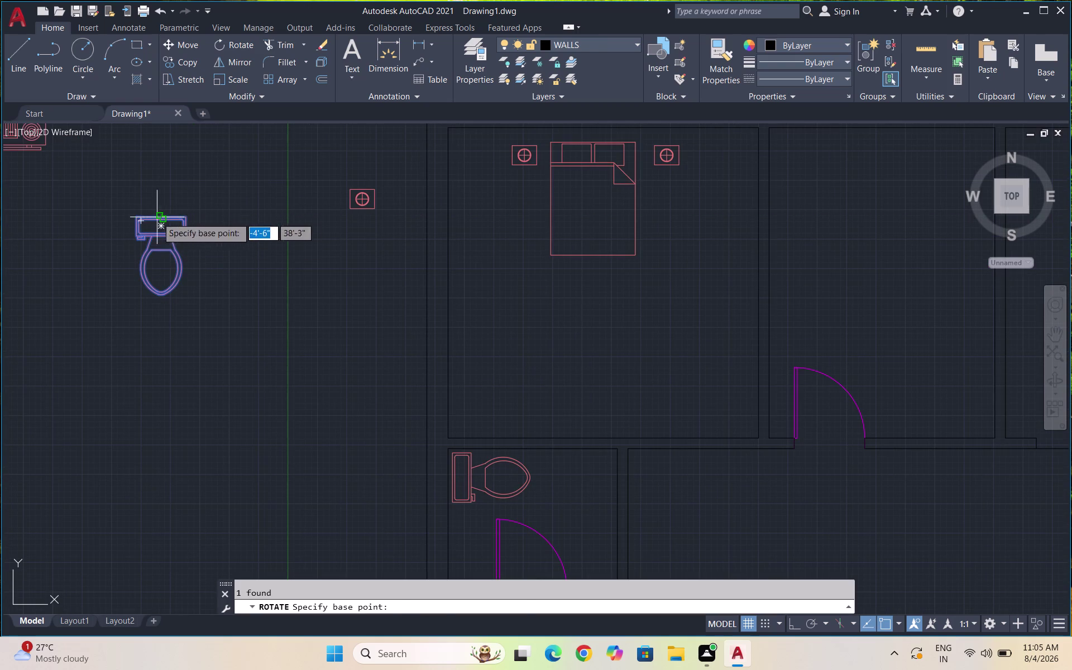
click(157, 217)
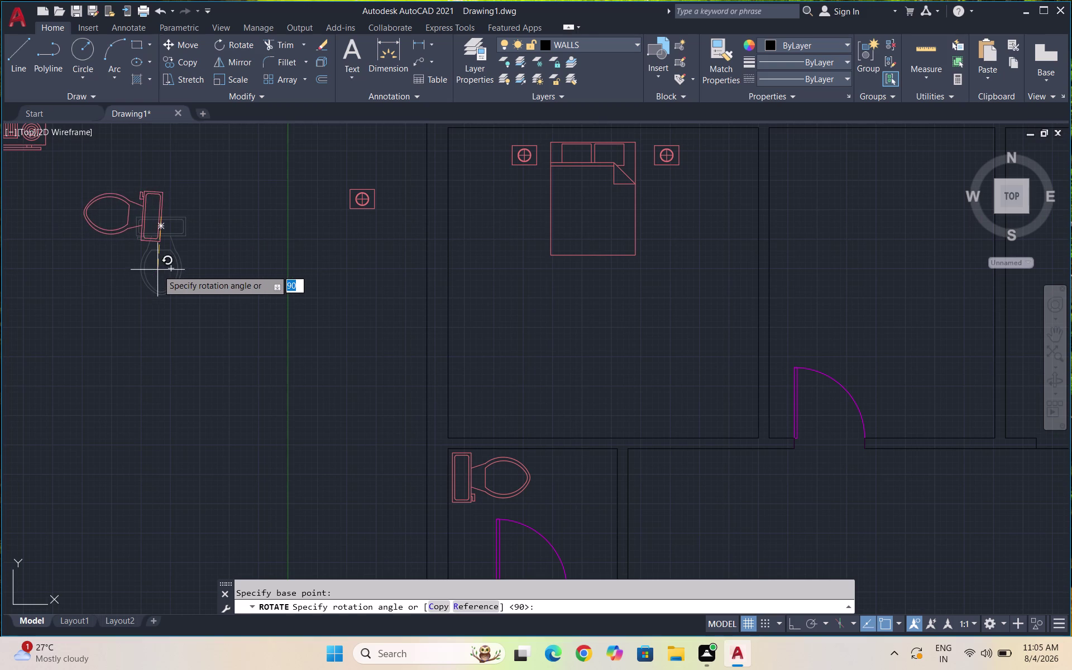
key(F8)
Reselect the turned toilet to copy it and make FURNITURE the current layer.
click(156, 270)
drag(176, 271, 107, 209)
click(75, 178)
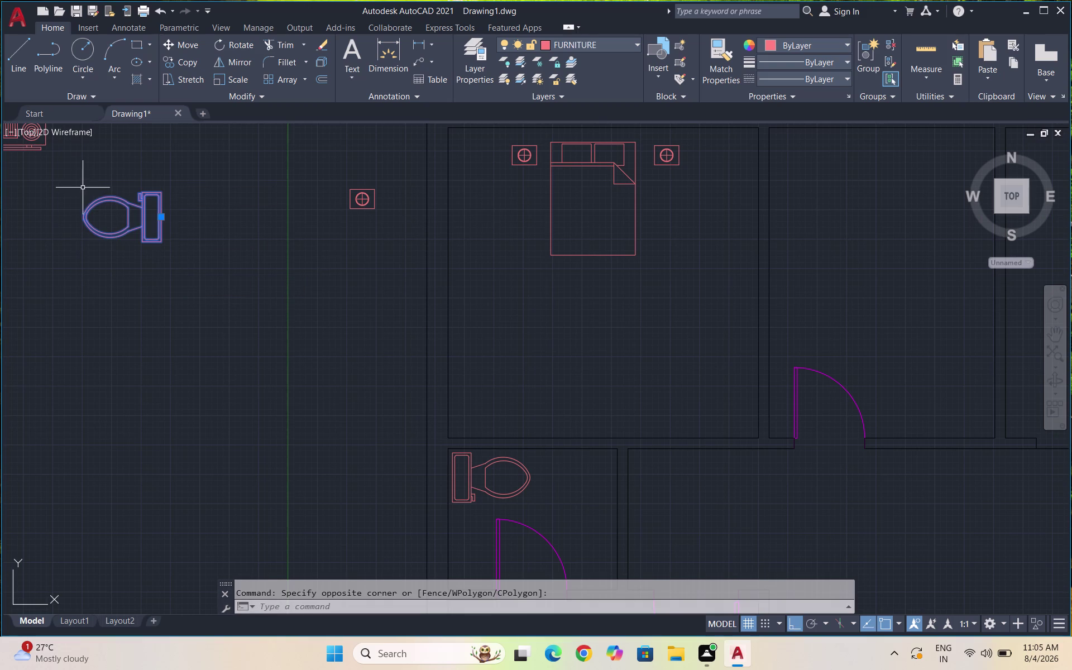
text(CO)
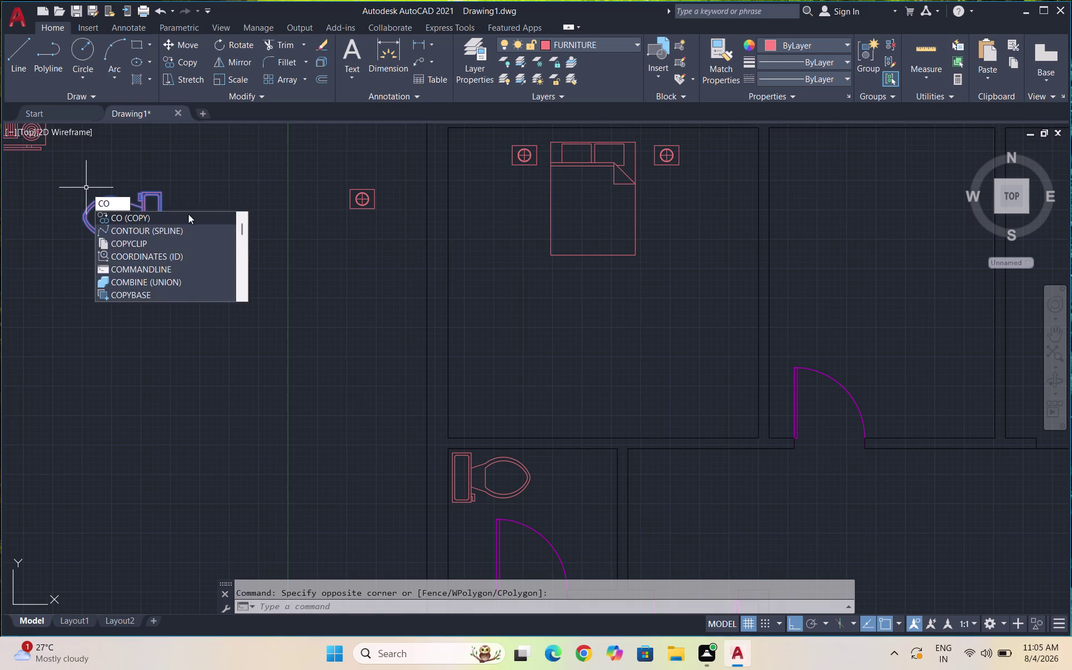
click(188, 213)
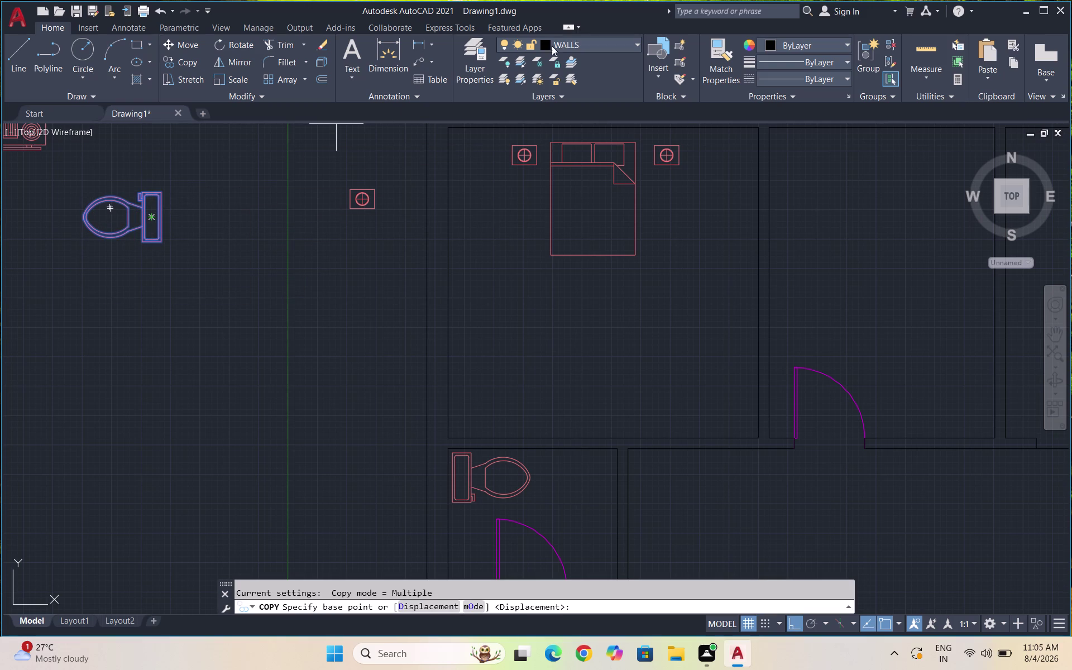
click(557, 42)
click(586, 114)
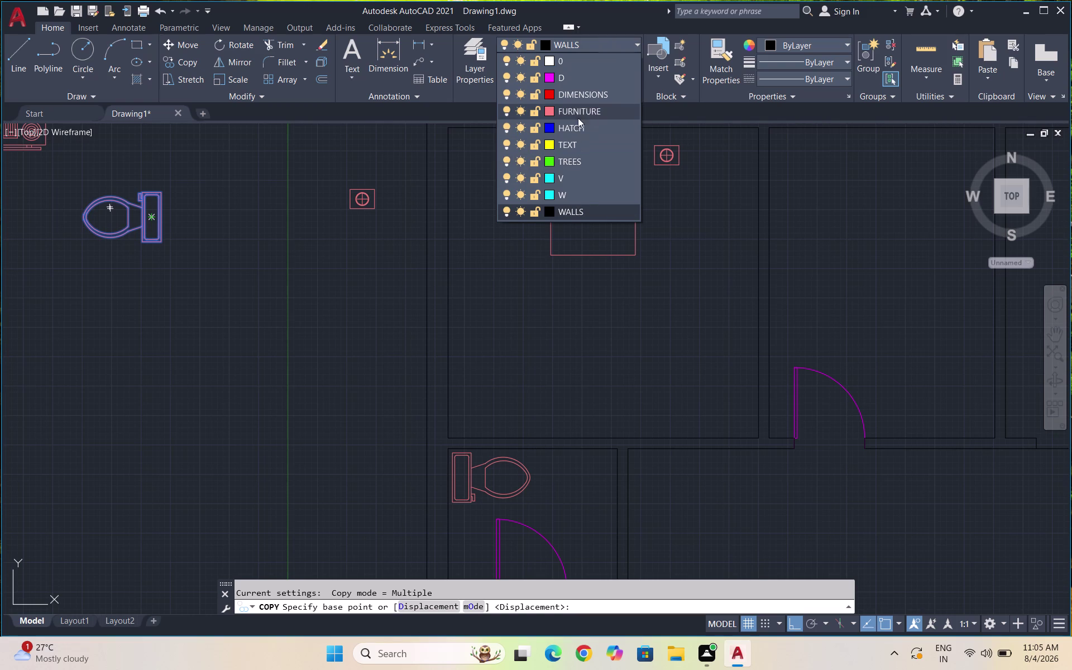
click(147, 212)
With Ortho off, place the toilet copy in the top room beside the upper-left bedroom.
scroll(down, 3)
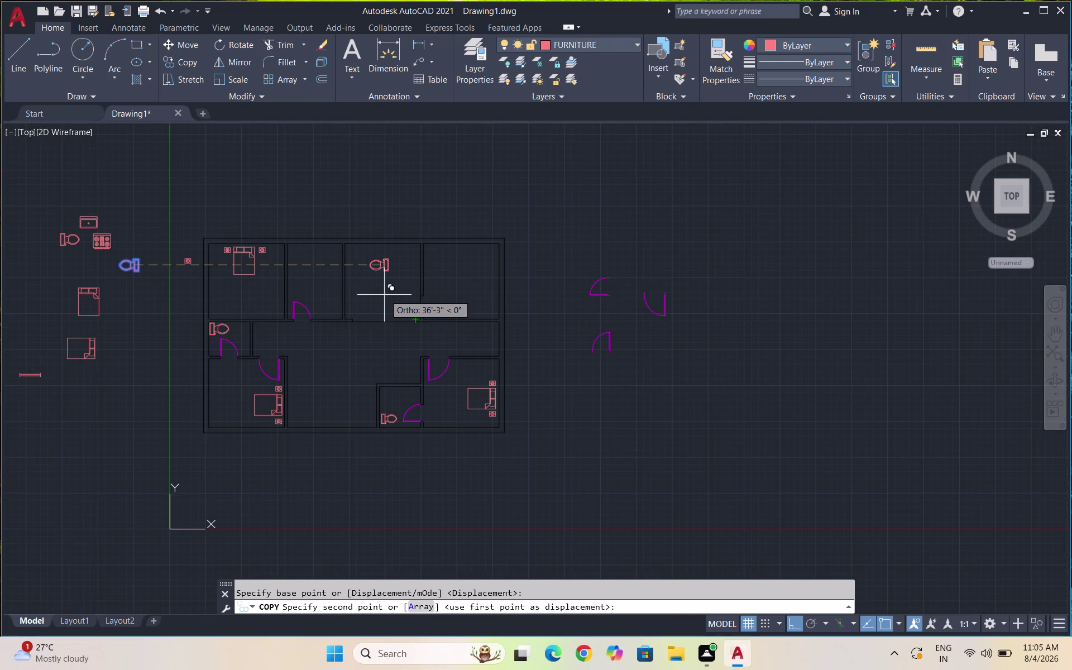
scroll(up, 3)
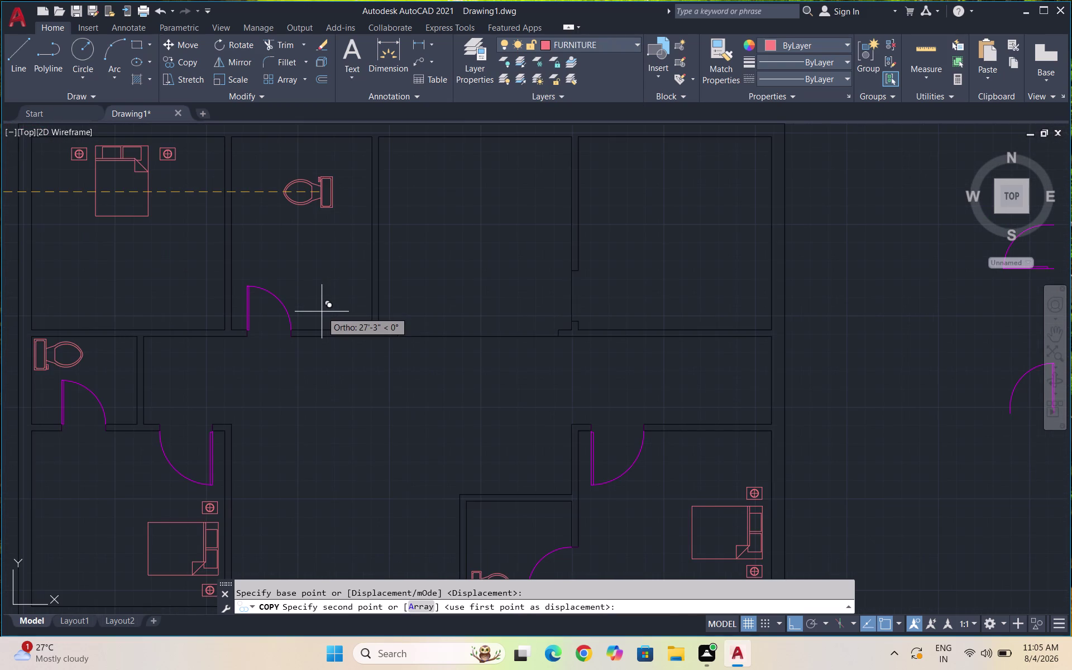
key(F8)
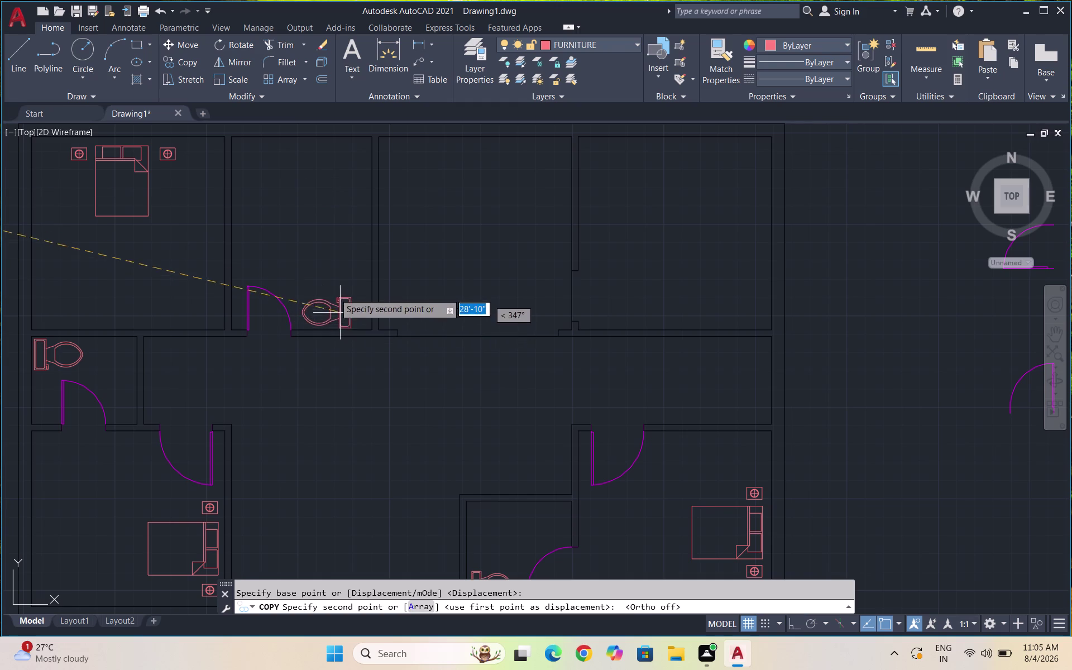
scroll(up, 3)
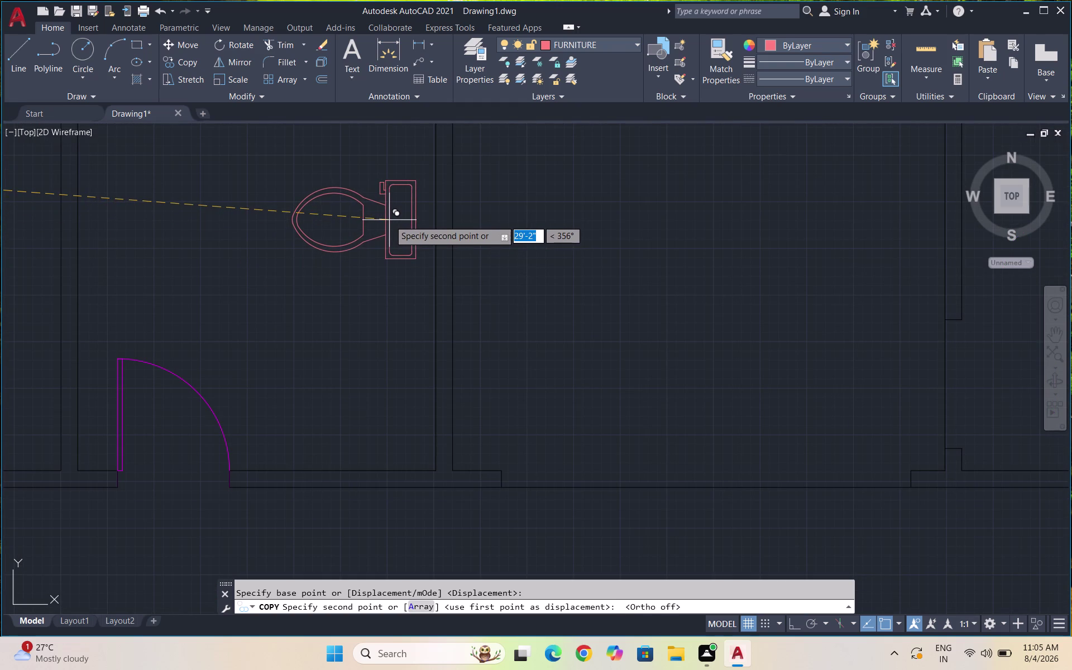
click(389, 220)
scroll(down, 3)
scroll(down, 3)
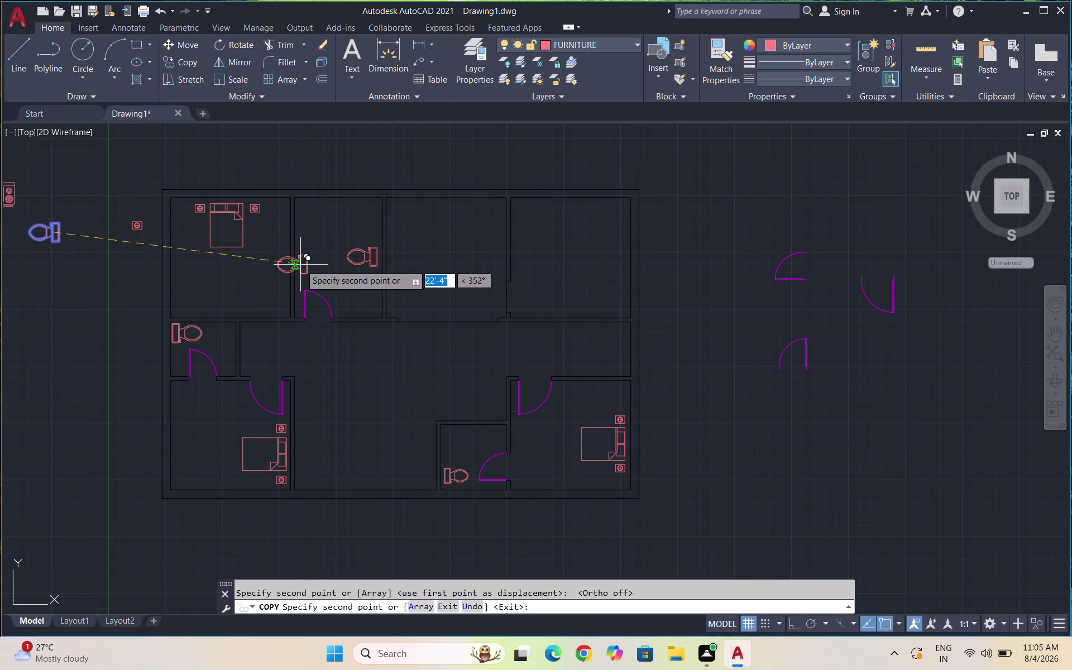
key(Escape)
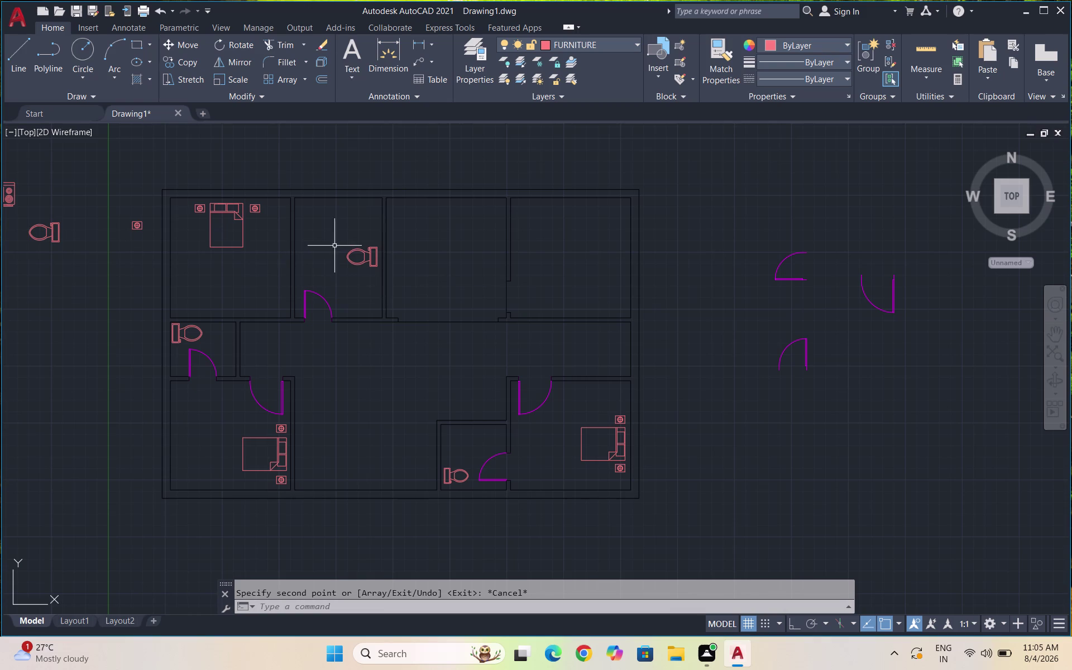
scroll(down, 3)
scroll(up, 3)
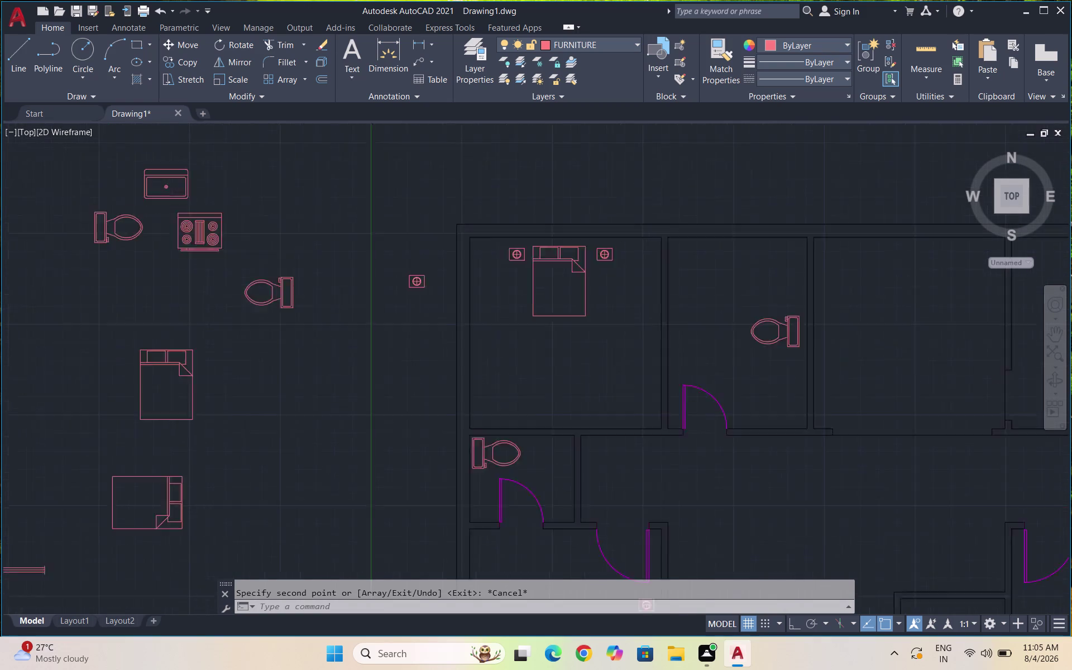
Scale the stove symbol down from a base point with SC.
drag(257, 270, 229, 263)
click(158, 237)
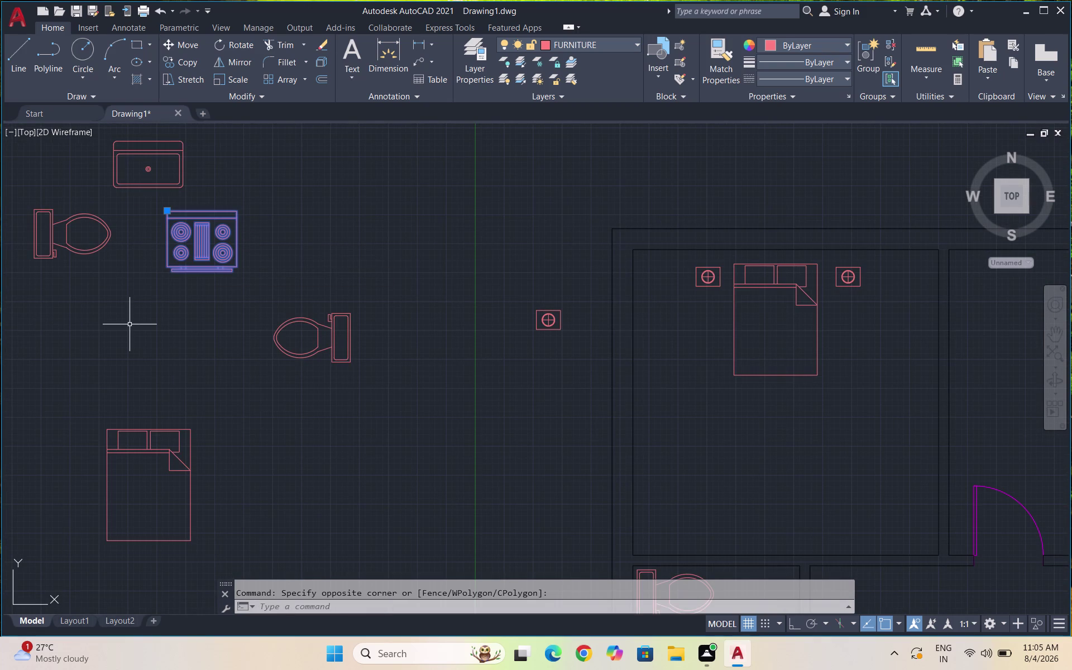
text(SC)
key(Return)
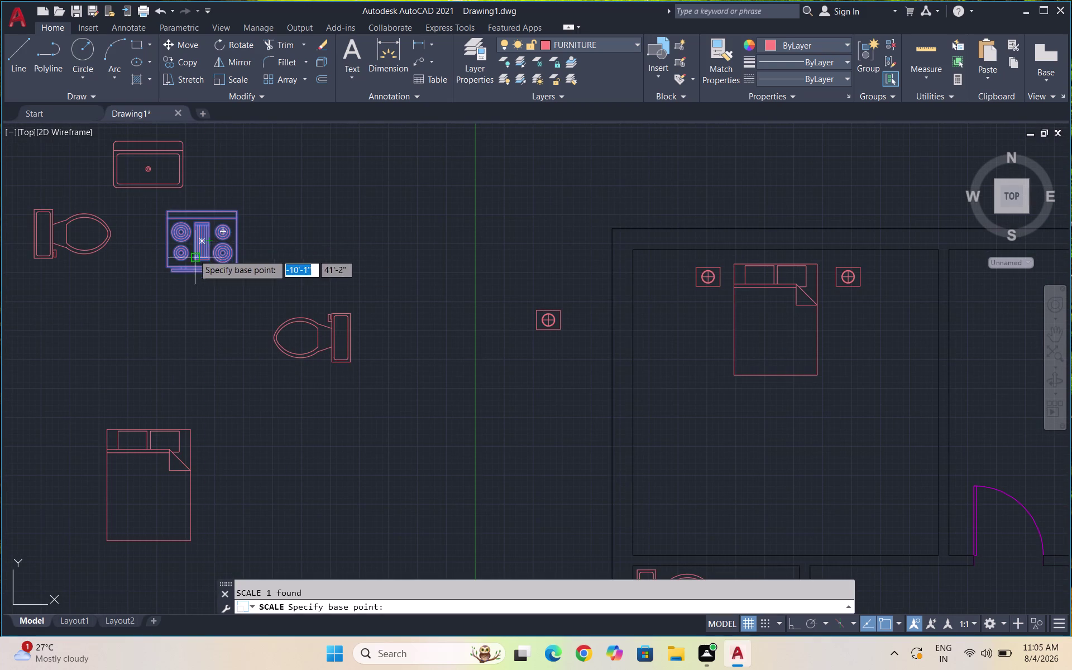
click(201, 238)
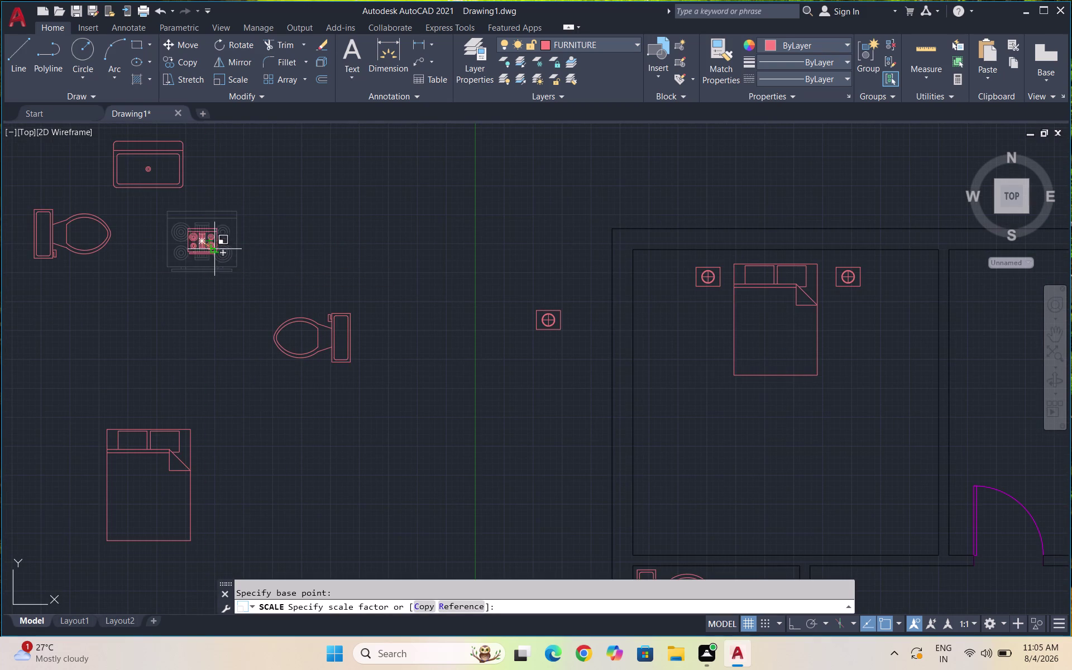
click(225, 251)
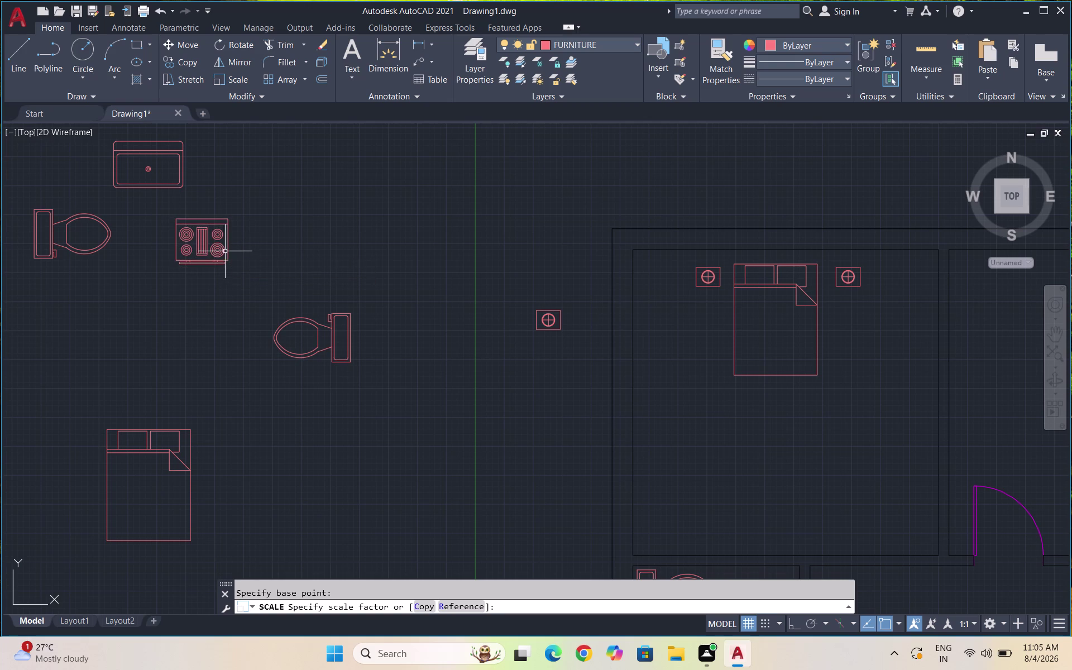
drag(232, 263, 143, 219)
click(108, 226)
key(Escape)
Copy the resized stove into the upper-right room near its top wall.
drag(225, 265, 196, 240)
click(161, 220)
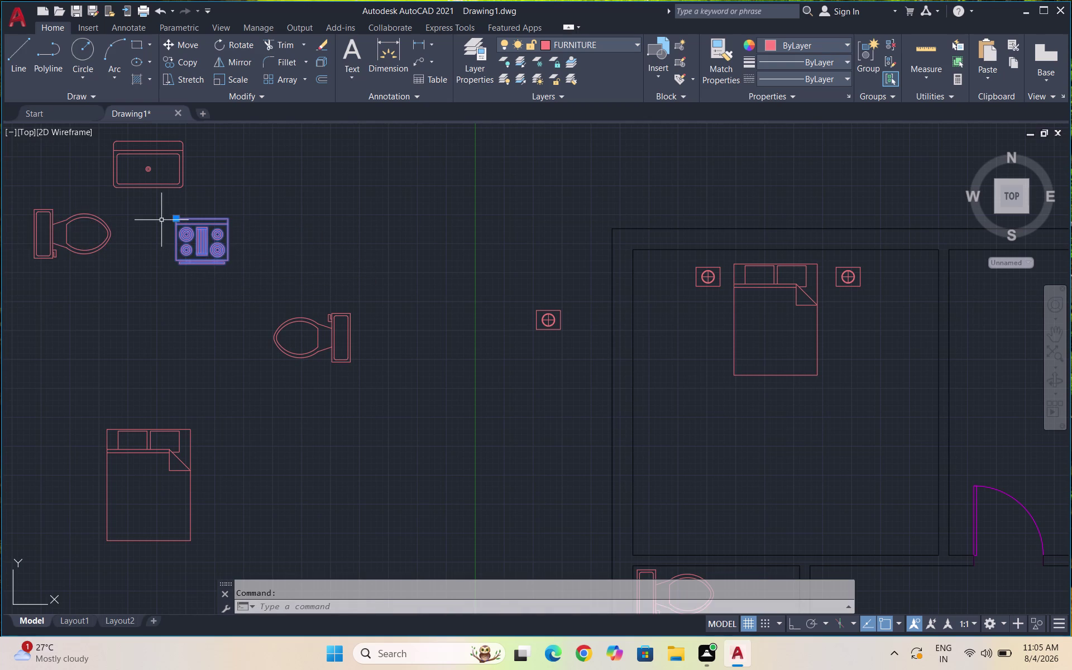
text(CO)
key(Return)
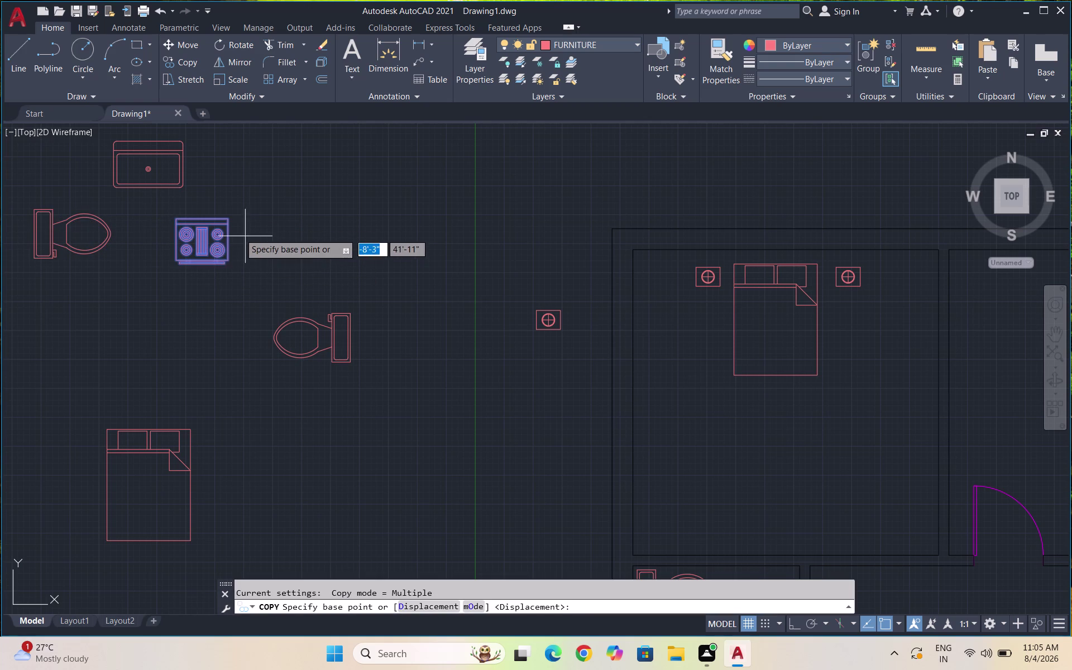
click(189, 242)
scroll(down, 3)
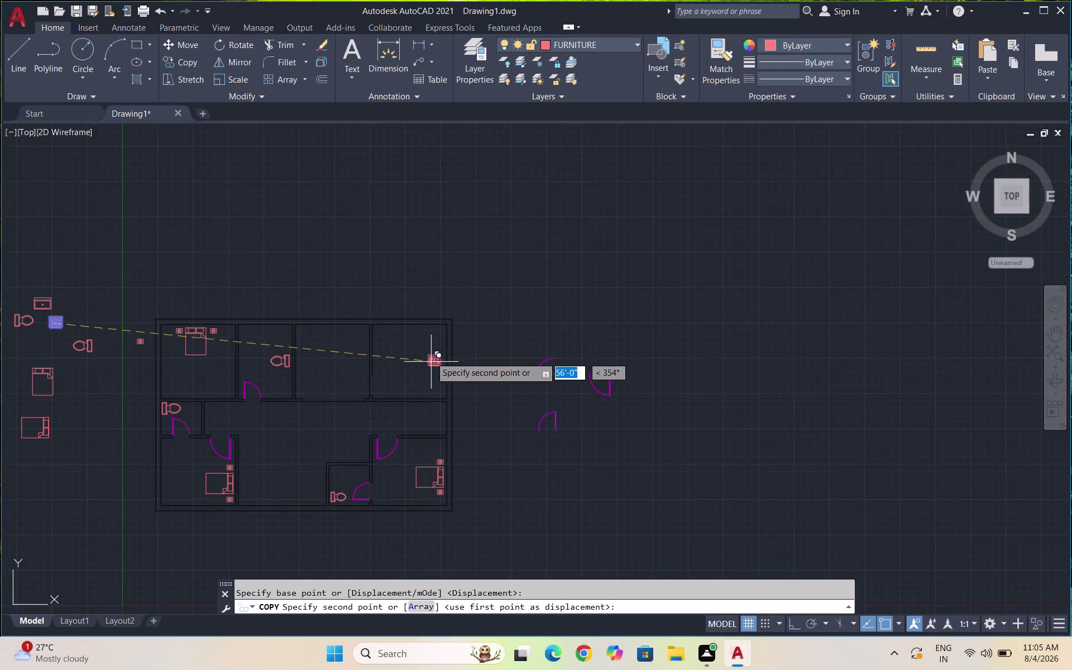
scroll(up, 3)
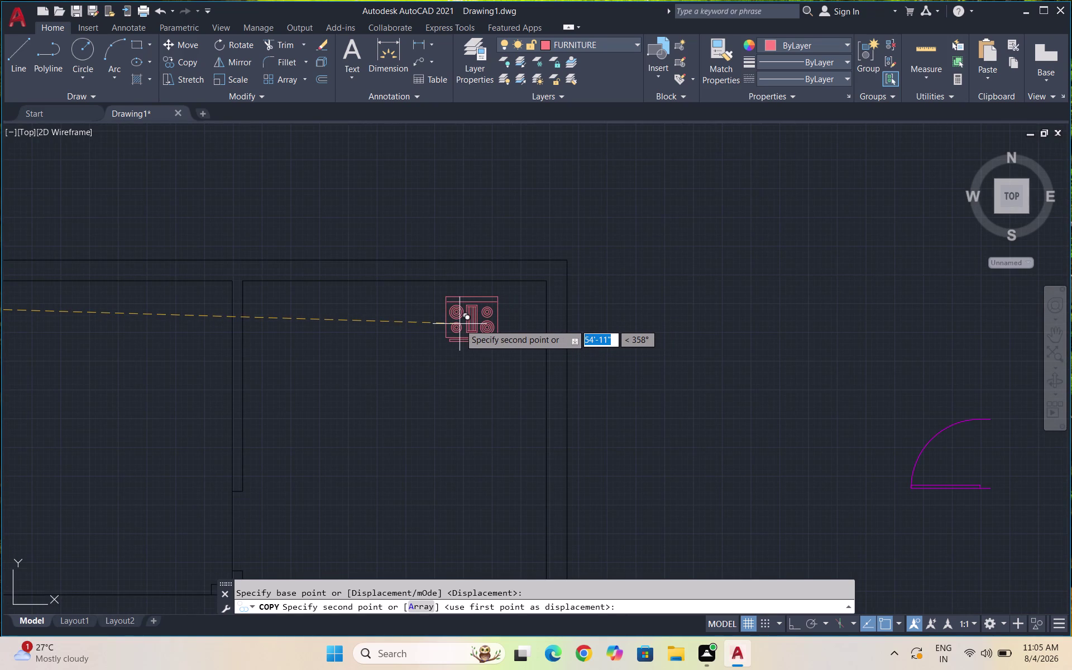
click(459, 323)
scroll(down, 3)
key(Escape)
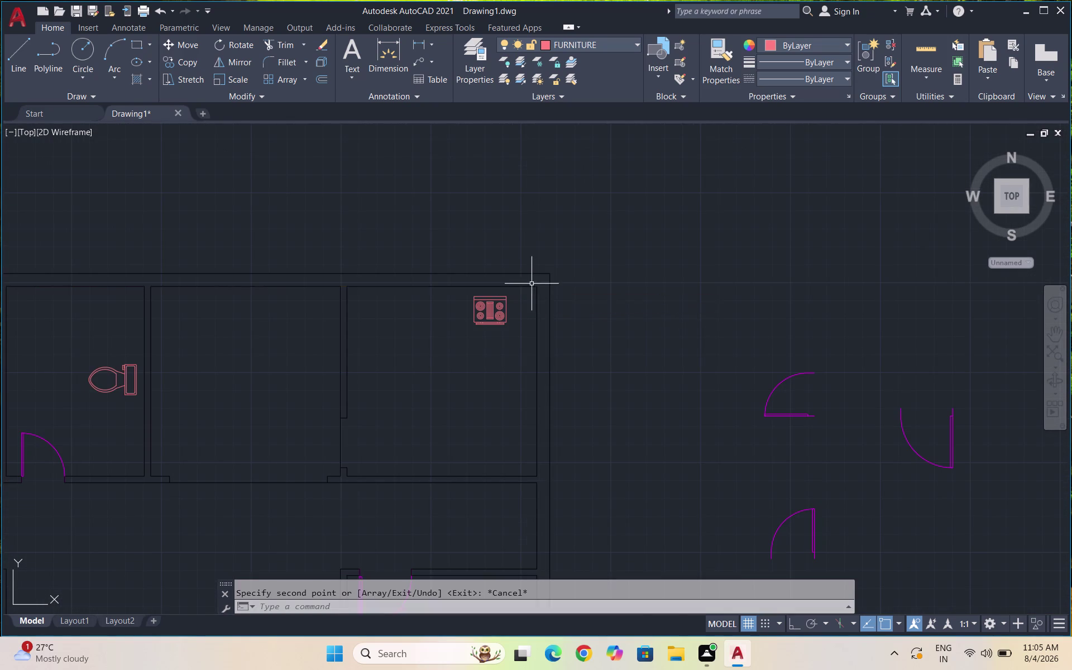
scroll(down, 3)
scroll(up, 3)
drag(278, 271, 160, 247)
click(83, 227)
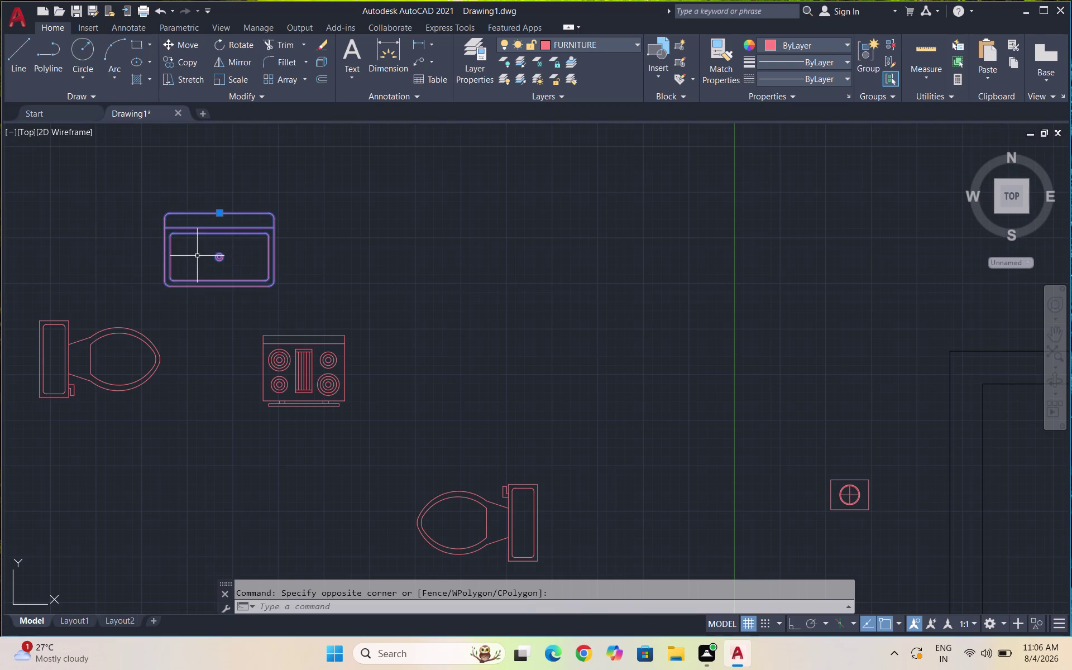
Move the sink into the kitchen near the top wall.
key(m)
key(Return)
click(222, 254)
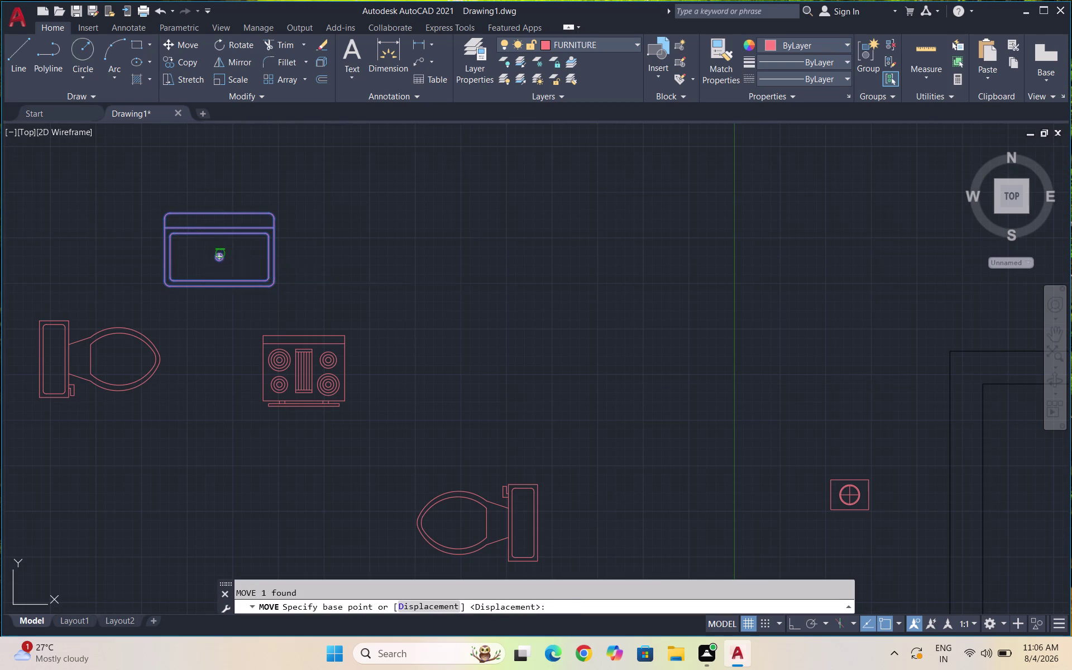
scroll(down, 3)
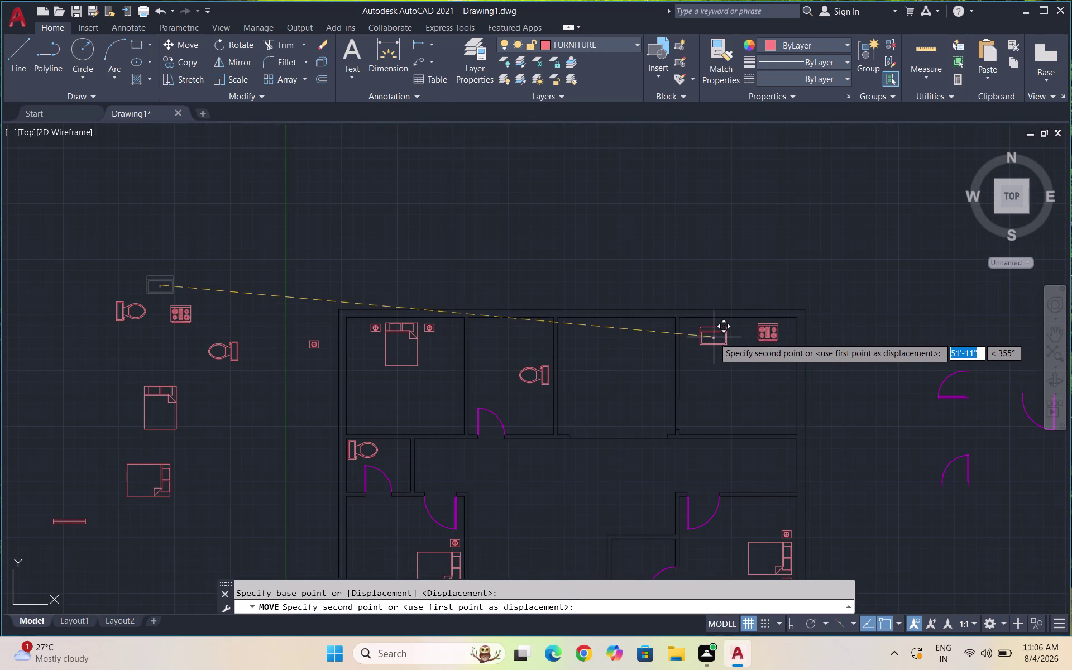
scroll(up, 3)
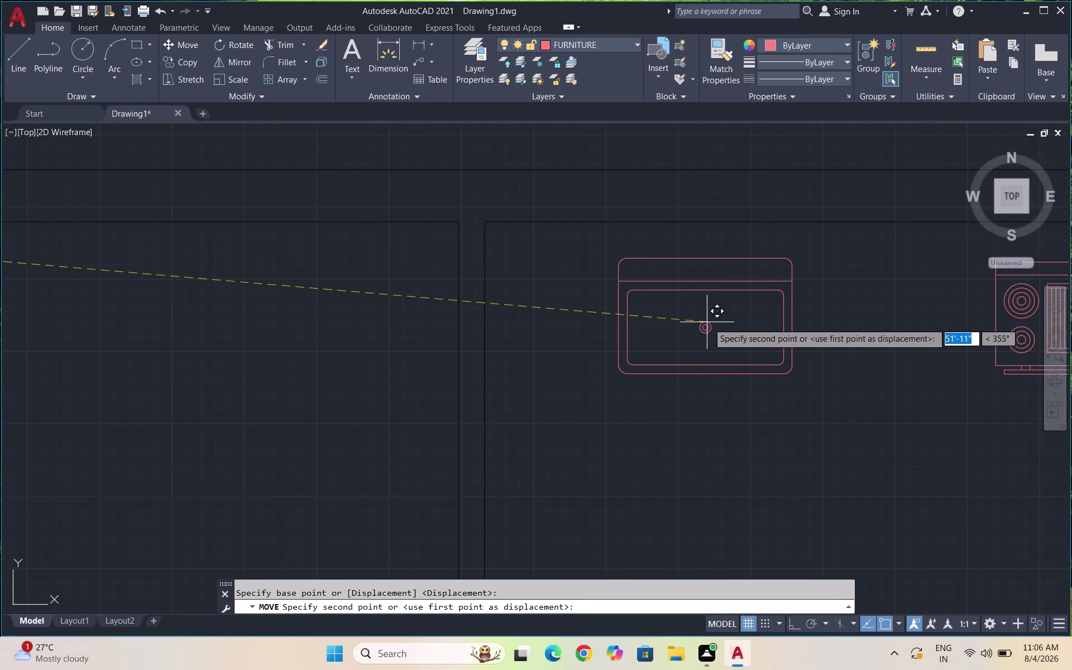
click(701, 330)
scroll(down, 3)
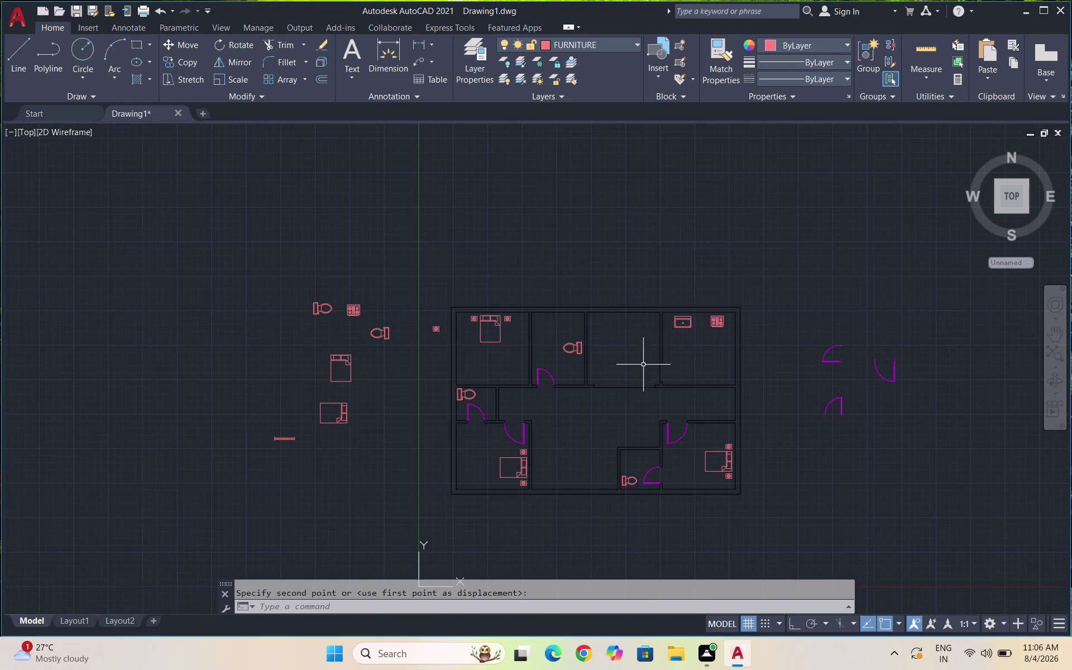
scroll(up, 3)
Move the stove to sit beside the sink.
drag(781, 347, 776, 344)
click(710, 315)
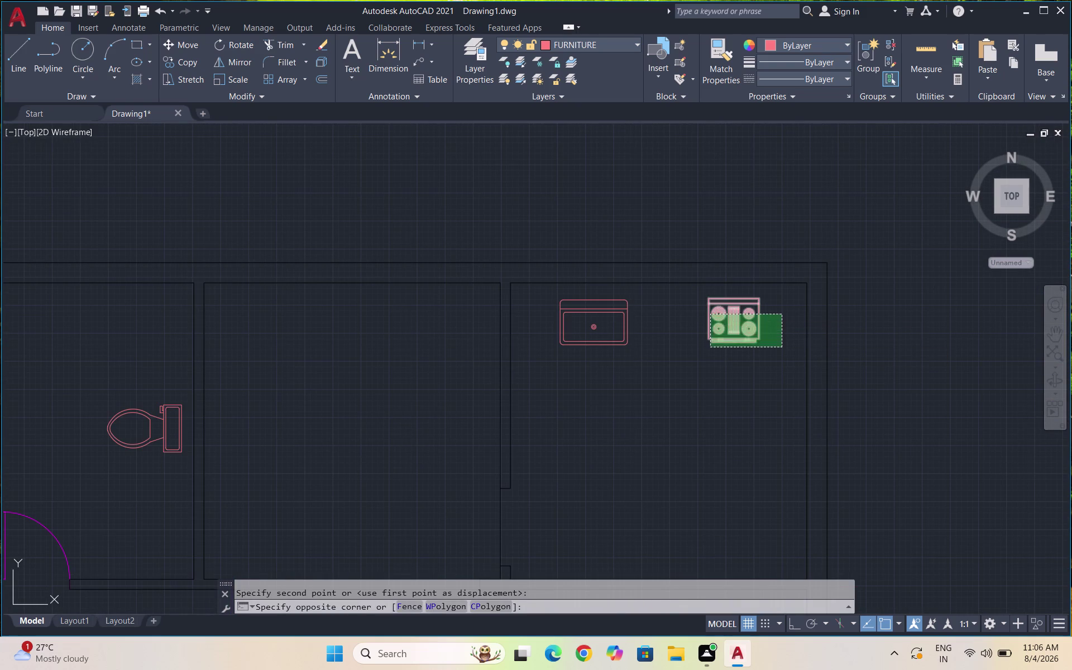
key(m)
key(Return)
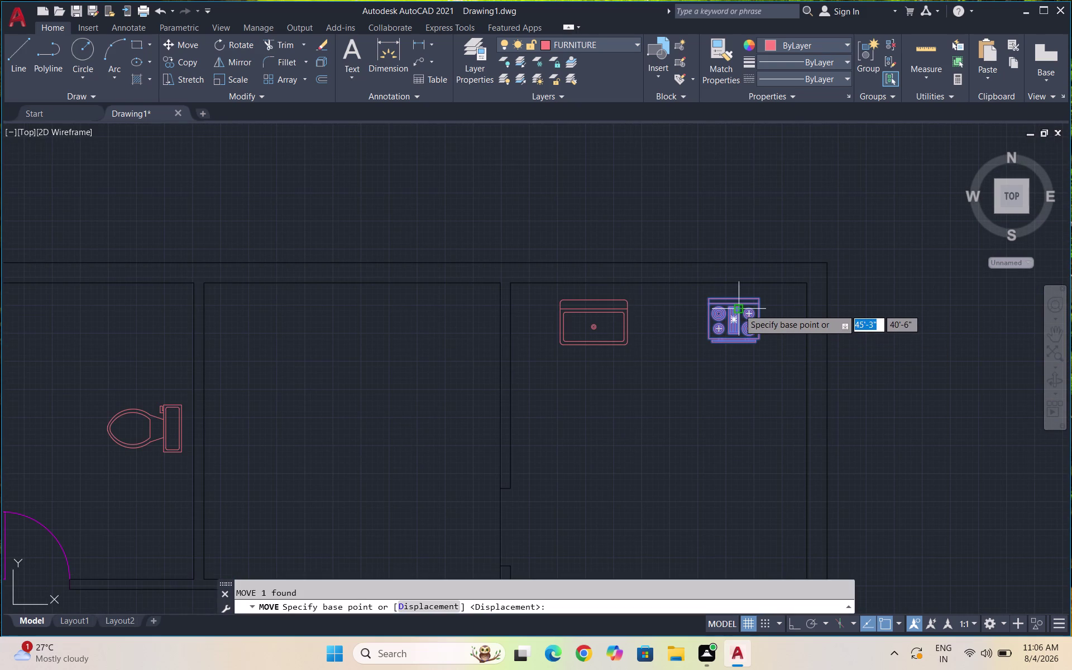
click(731, 319)
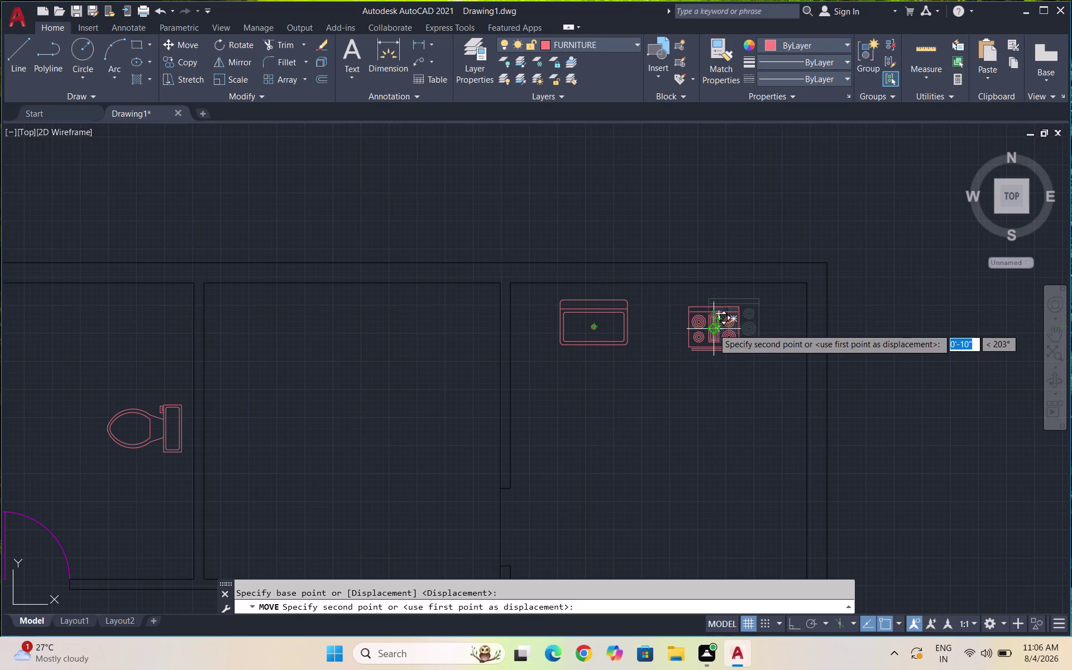
click(701, 324)
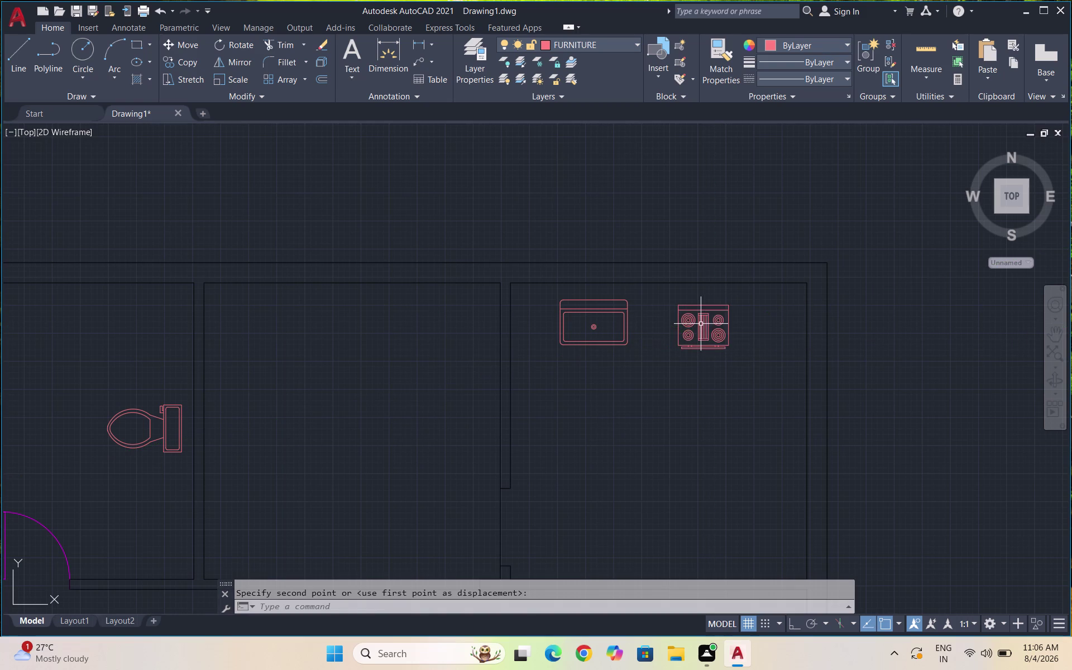
Move the stove level with the sink's center, then make WALLS the current layer.
scroll(up, 3)
drag(762, 370, 744, 359)
scroll(up, 3)
click(637, 306)
key(m)
key(Return)
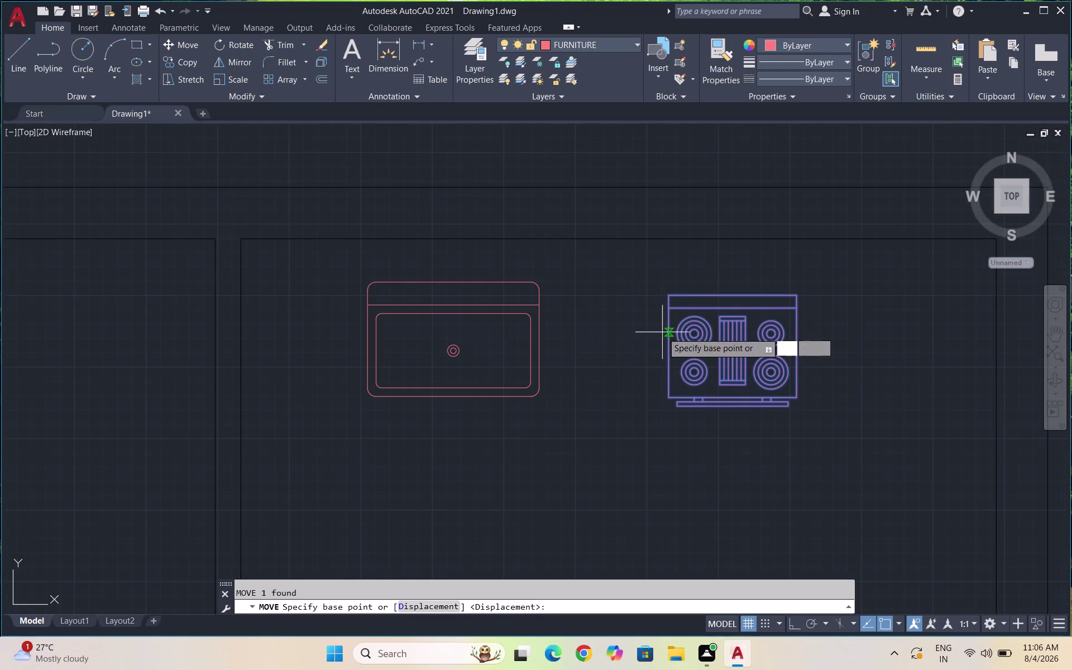
click(734, 344)
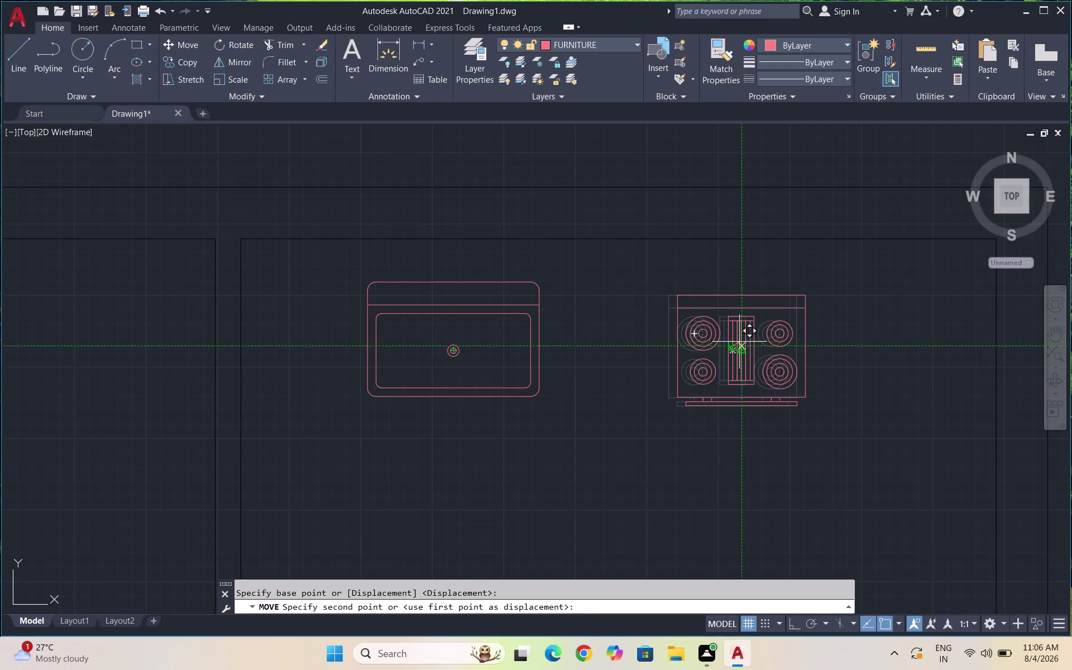
click(737, 336)
scroll(down, 3)
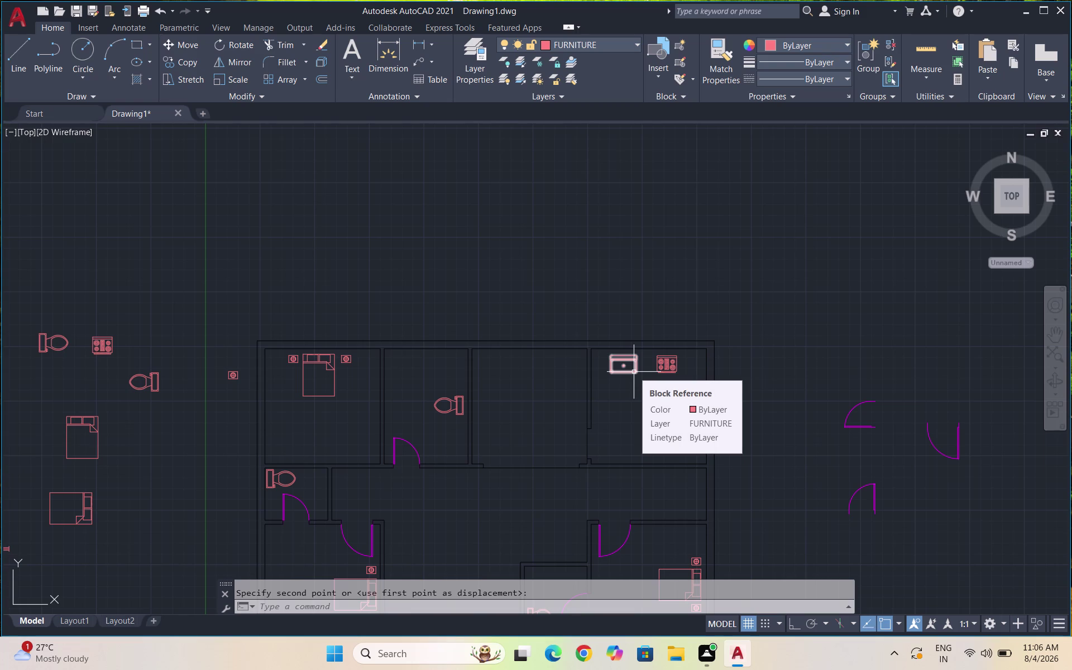
key(Escape)
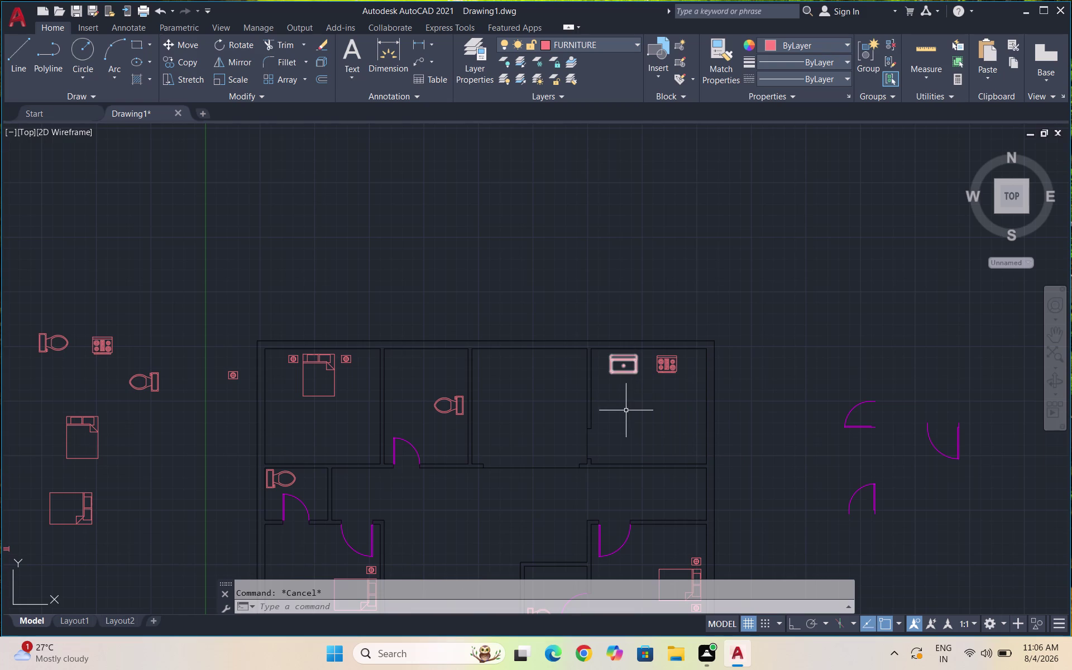
scroll(up, 3)
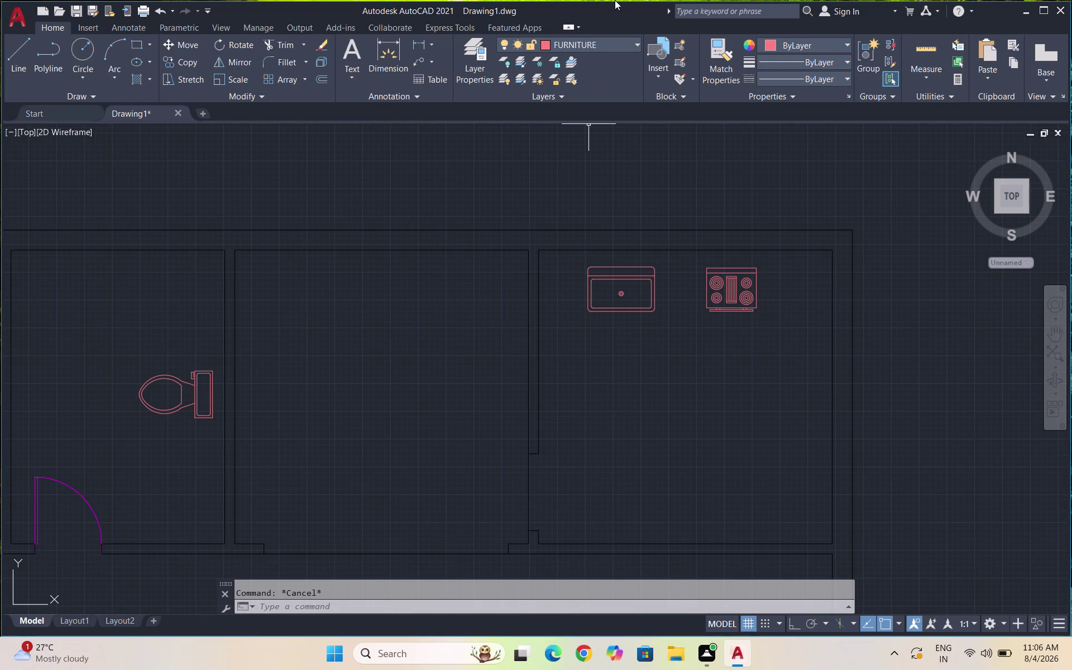
click(612, 40)
click(577, 215)
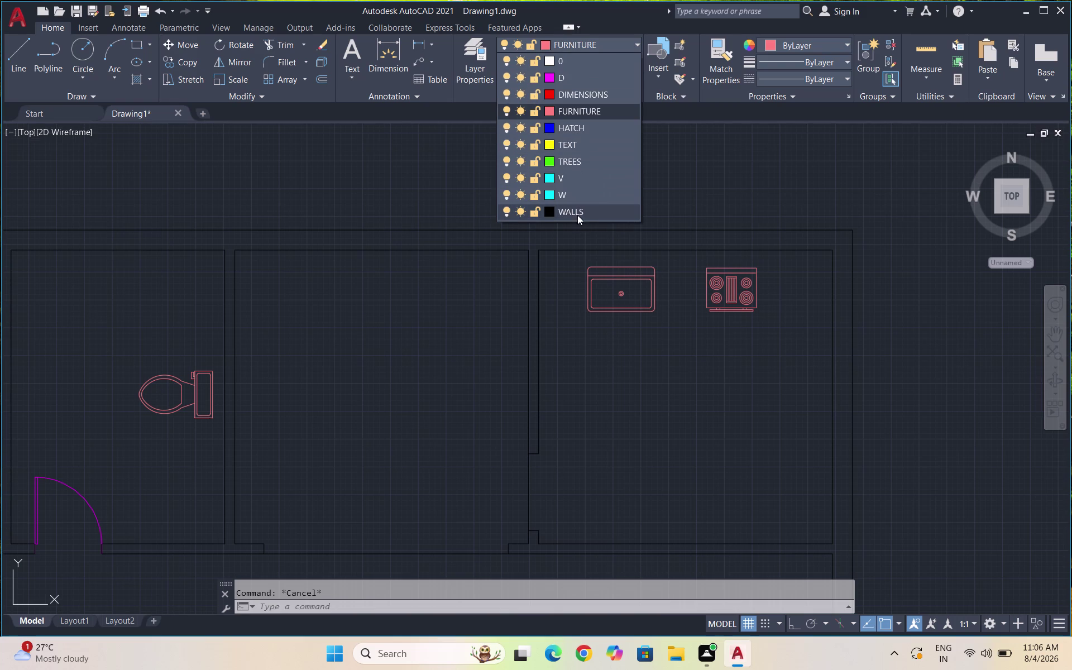
Draw a horizontal countertop line across the kitchen from the left wall to the right wall.
key(l)
key(Return)
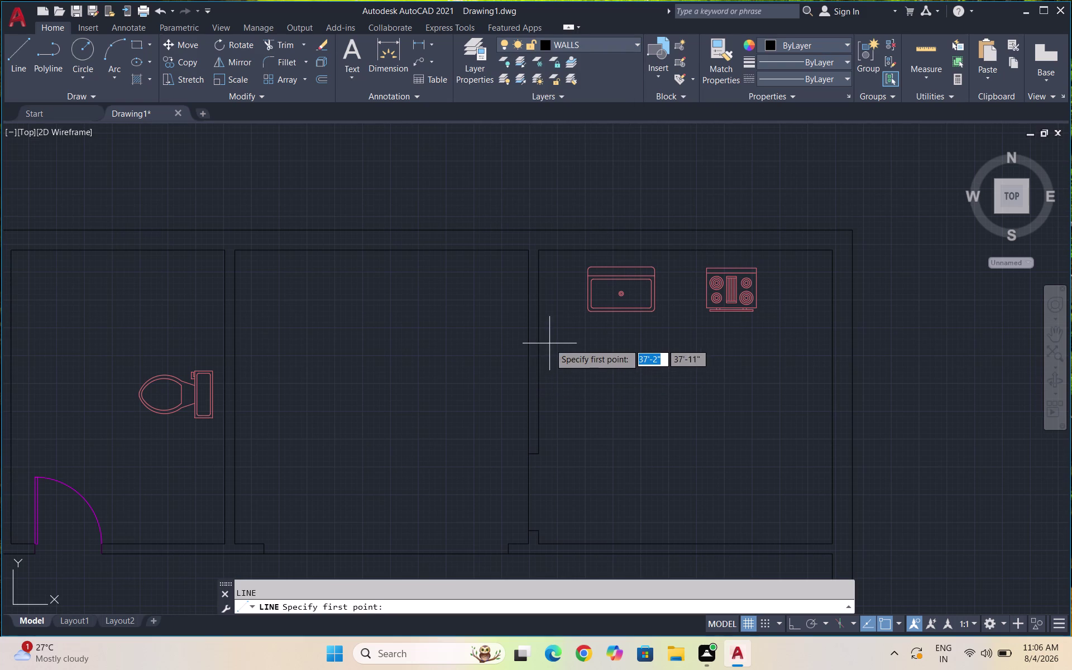
click(538, 319)
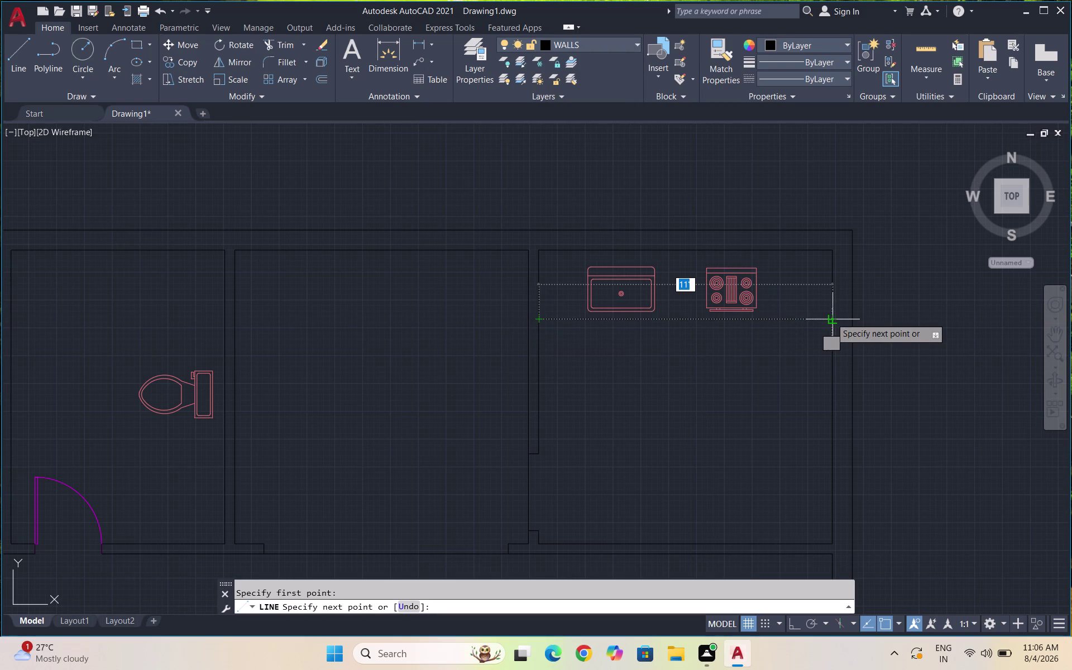
key(F8)
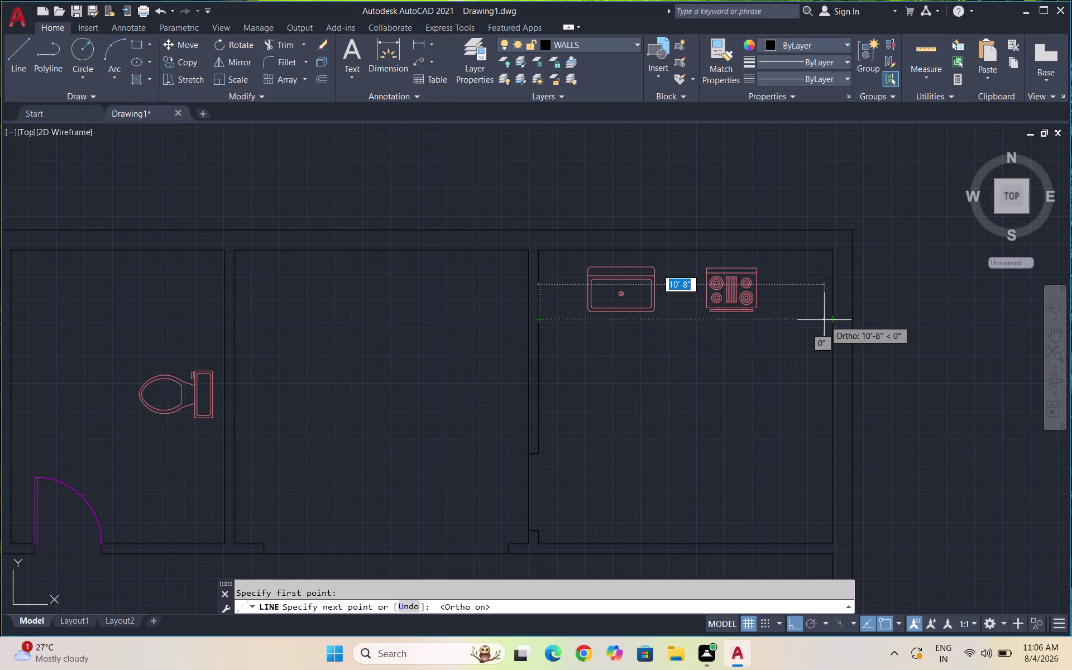
click(831, 320)
key(Escape)
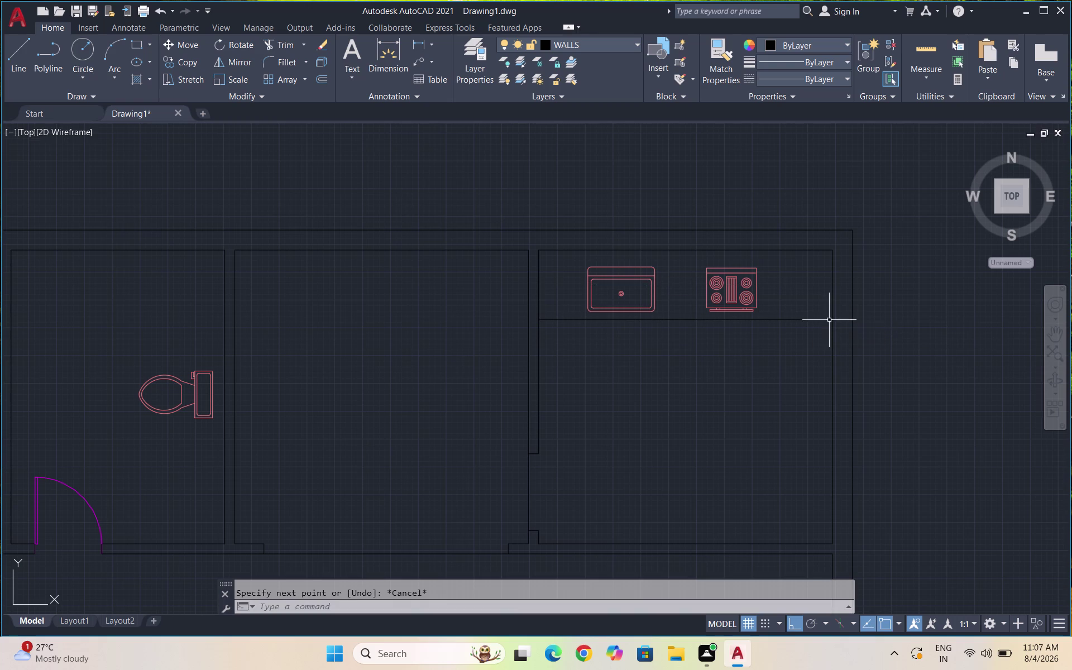
scroll(up, 3)
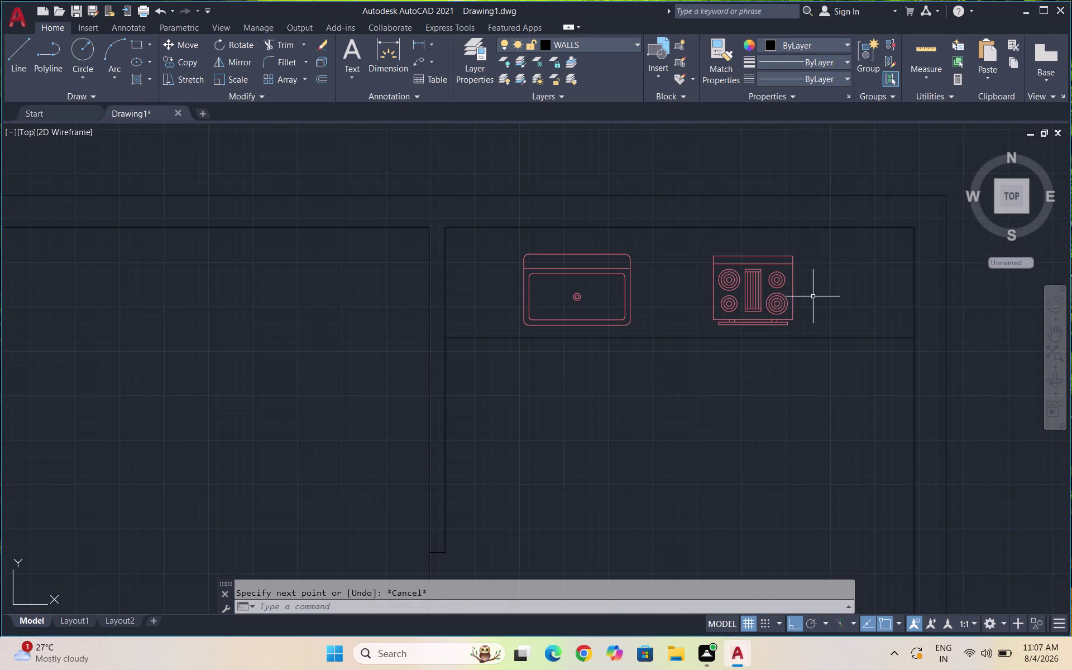
Shift the stove slightly to the right.
drag(813, 296, 772, 283)
click(711, 273)
key(m)
key(Return)
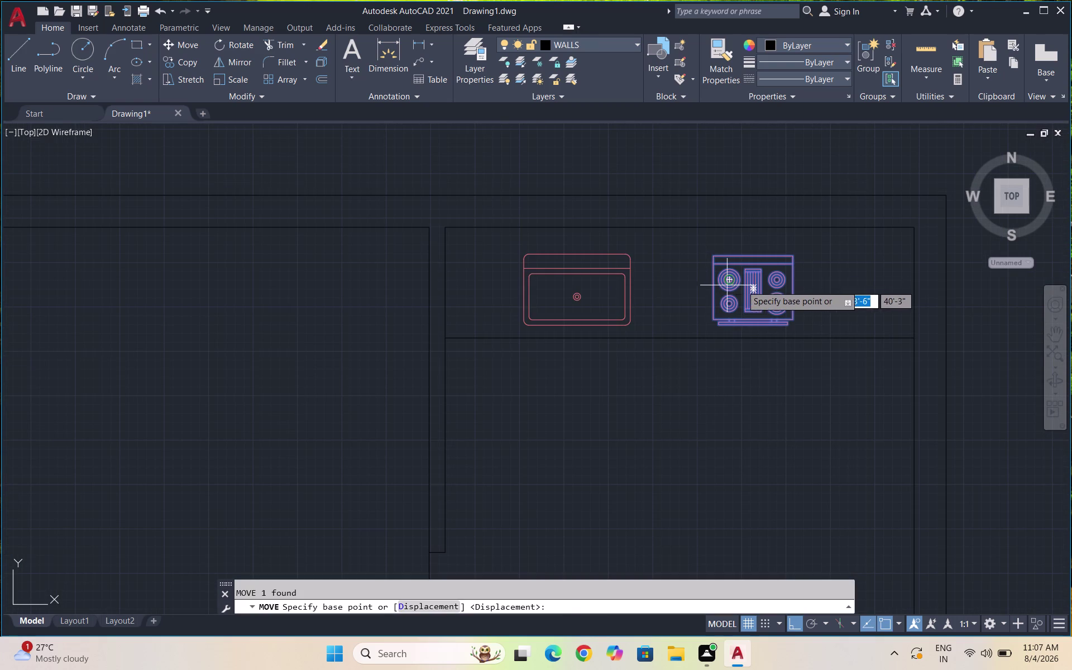
click(750, 285)
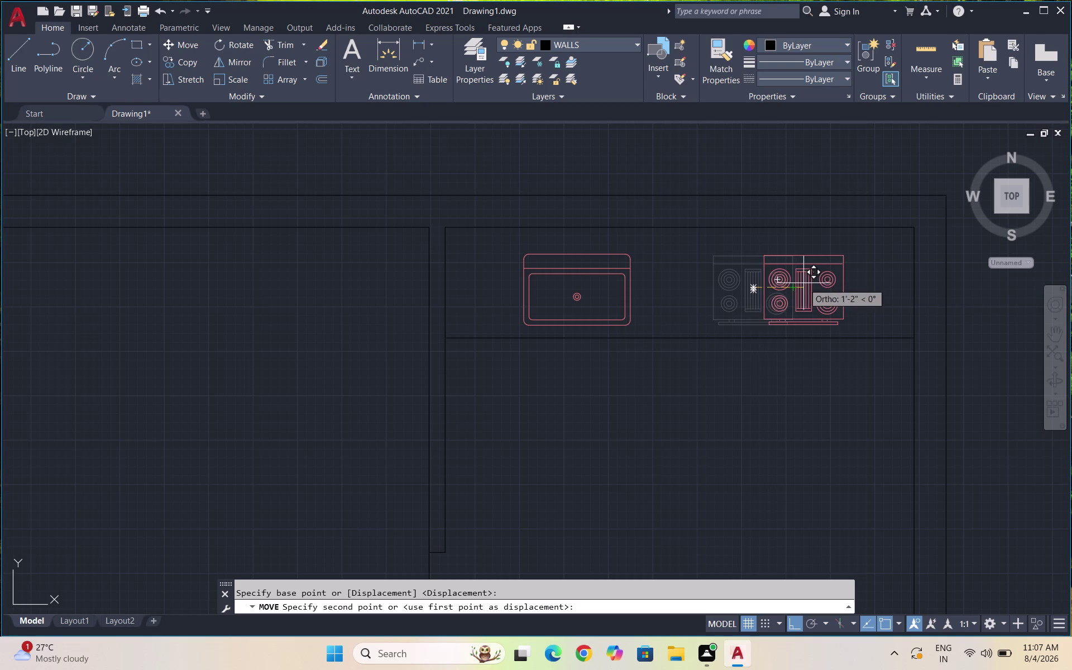
click(796, 282)
scroll(up, 3)
scroll(up, 3)
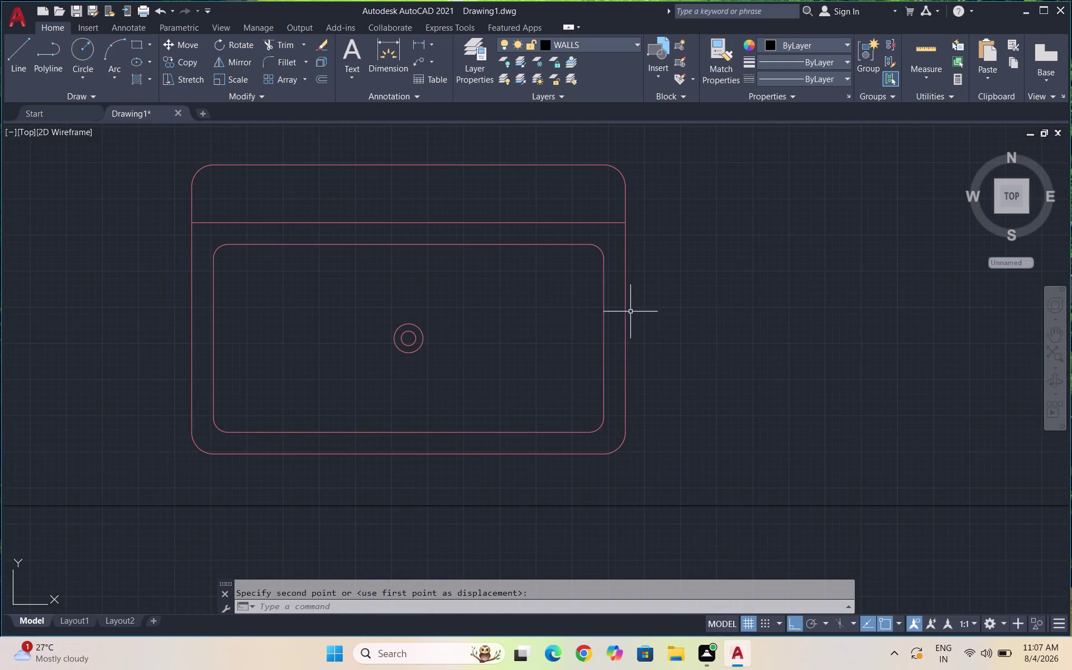
Move the sink by its drain point so it sits beside the stove.
drag(660, 328, 638, 314)
click(376, 274)
key(m)
key(Return)
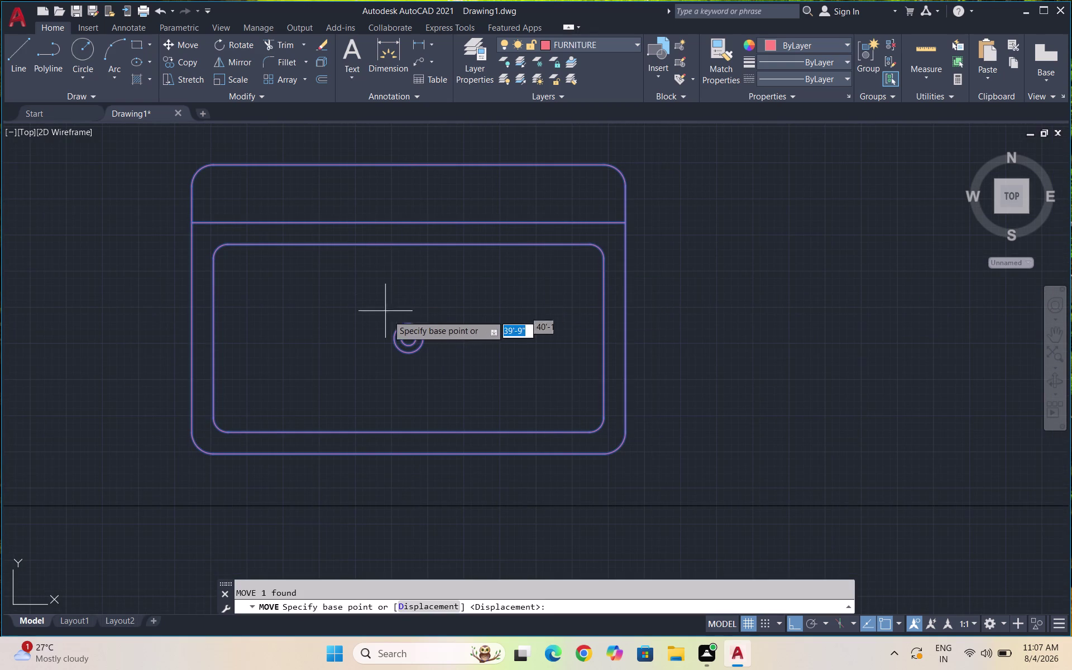
double_click(407, 335)
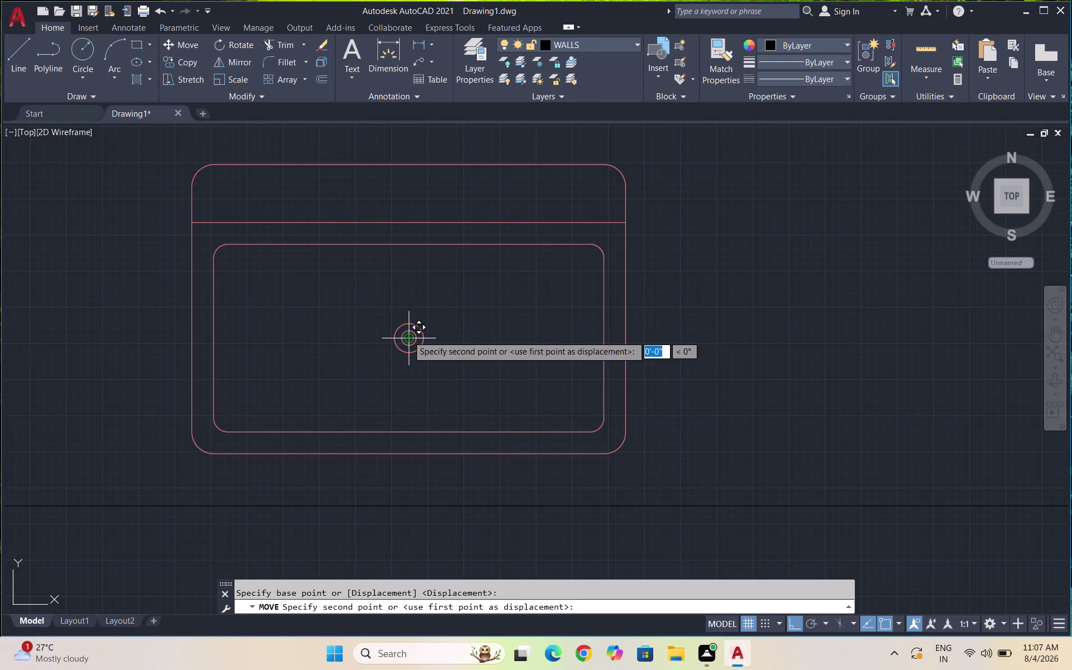
scroll(down, 3)
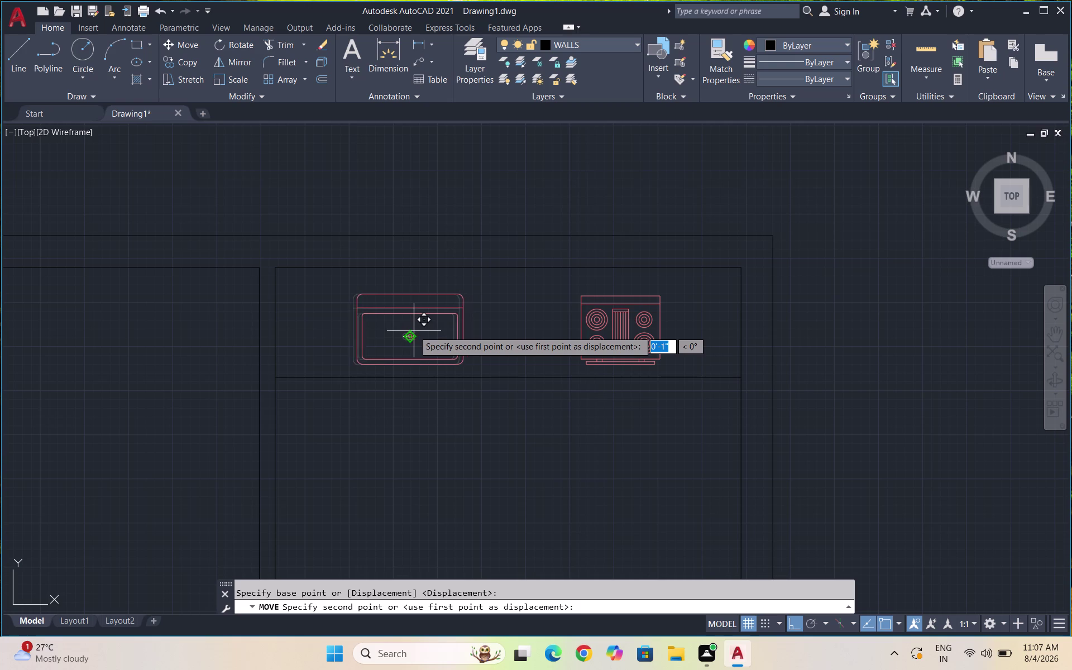
click(413, 330)
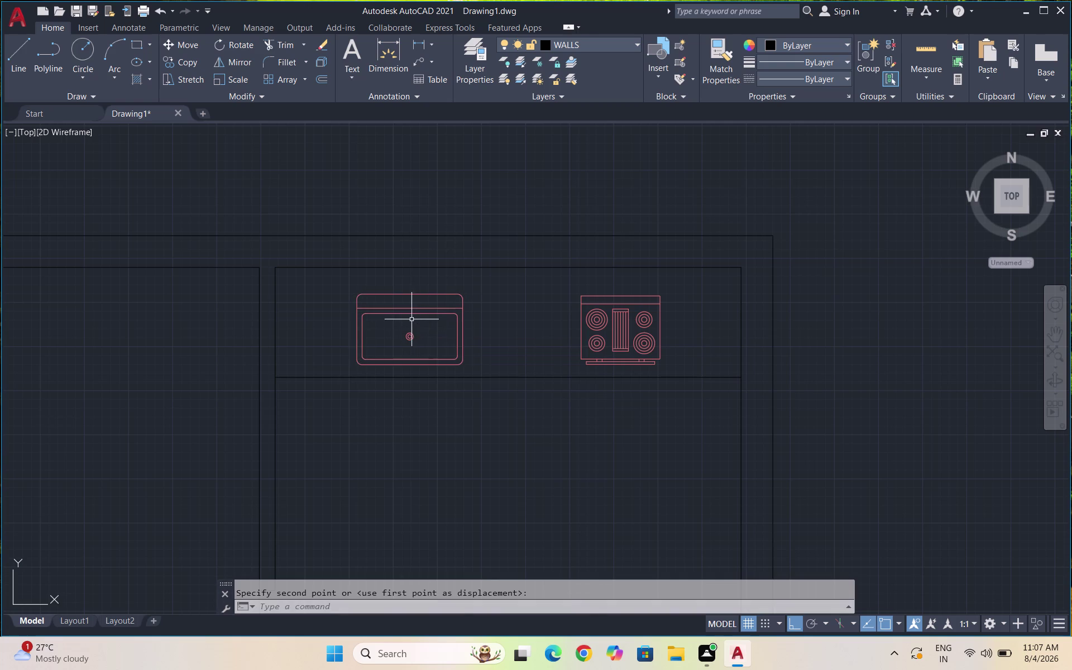
scroll(down, 3)
scroll(down, 3)
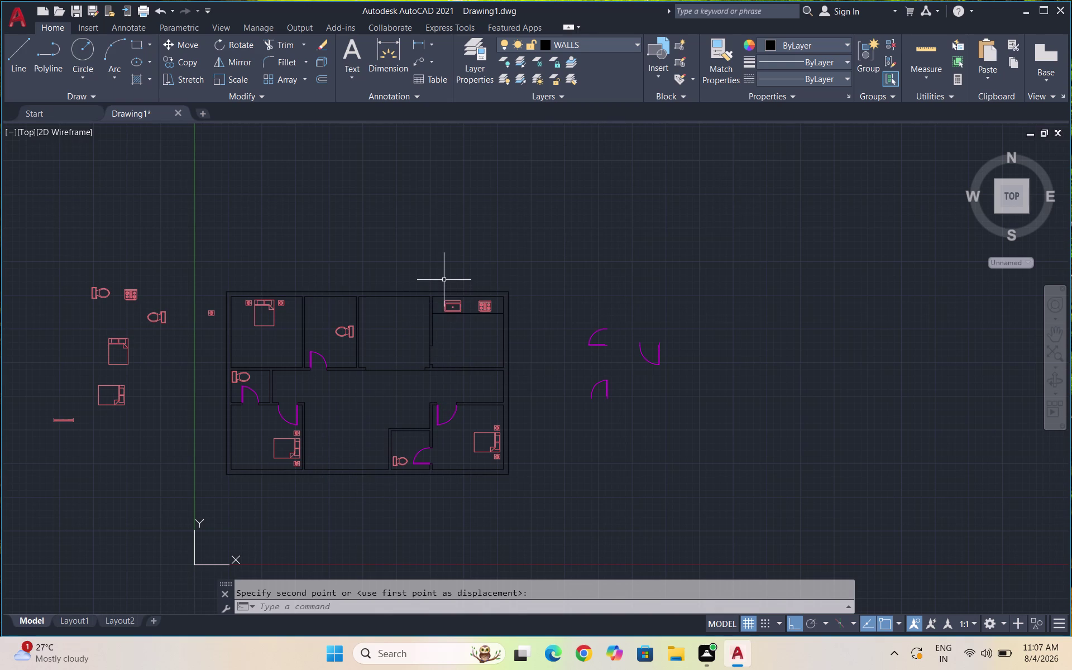
Open DesignCenter with DC to browse the House Designer blocks.
text(K)
text(I)
key(Escape)
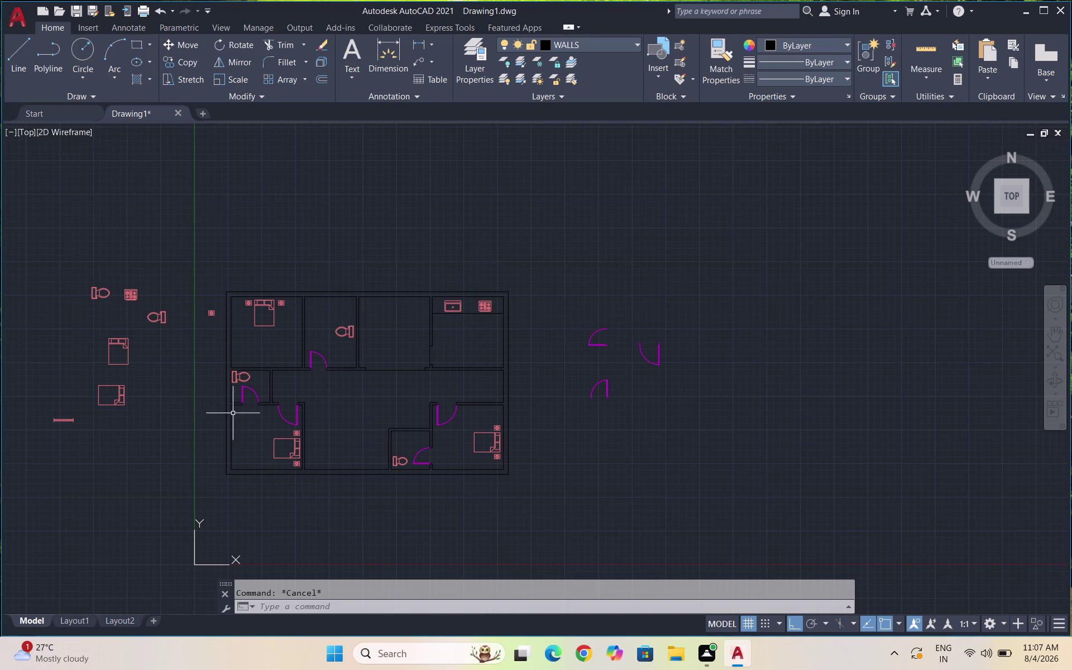
text(DC)
key(Return)
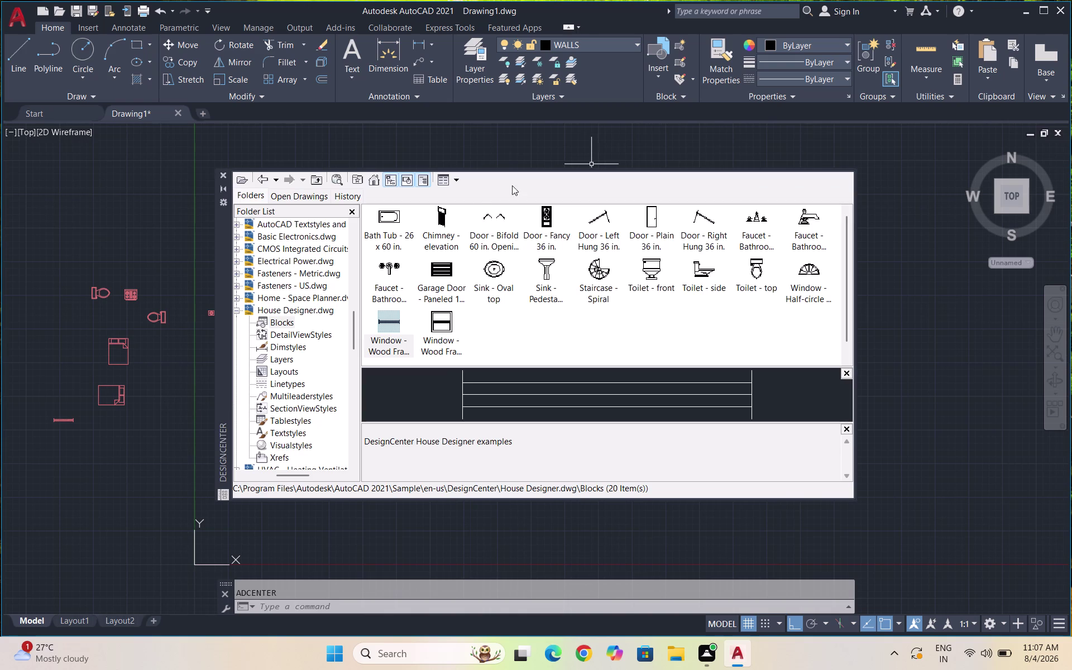
Open the Blocks list of the Home - Space Planner drawing in DesignCenter.
click(262, 180)
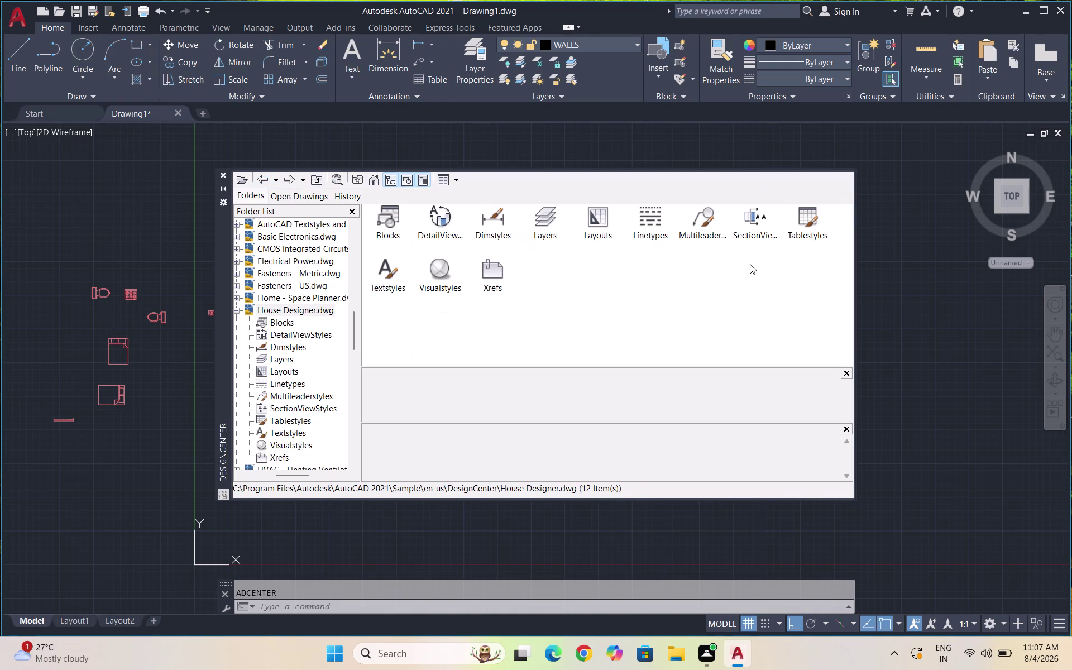
click(256, 178)
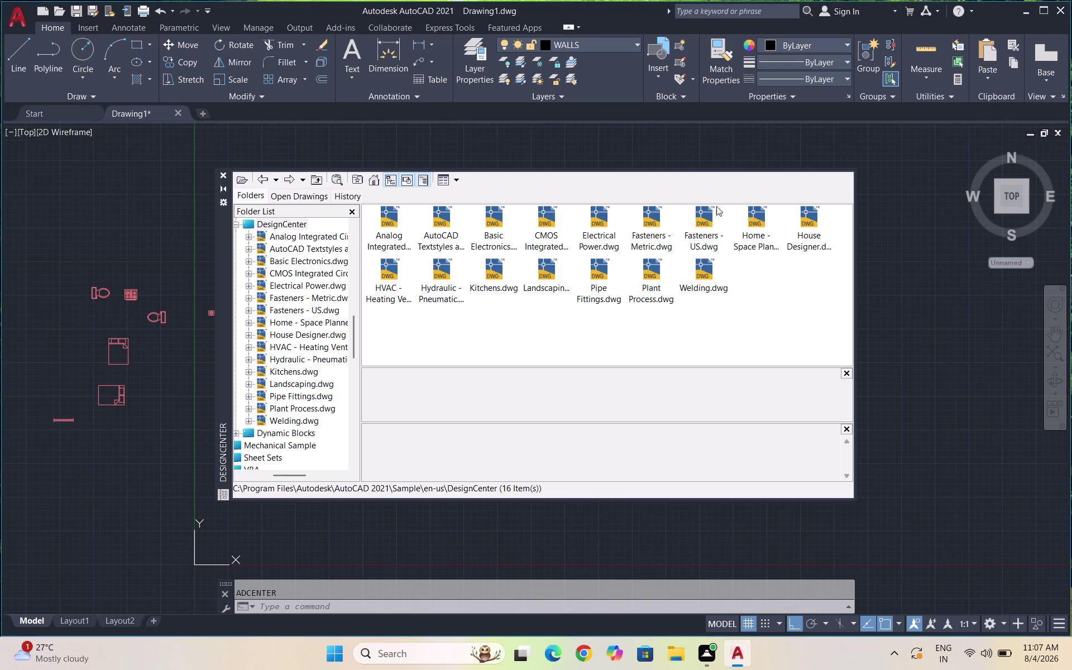
double_click(756, 218)
double_click(733, 215)
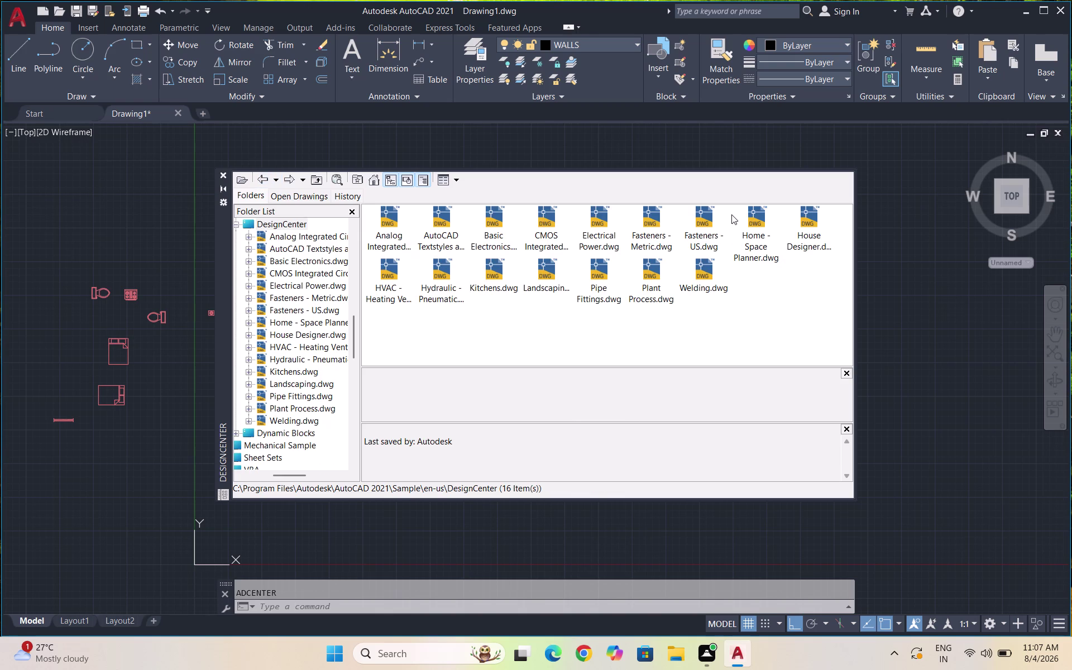
double_click(753, 215)
click(394, 221)
click(383, 224)
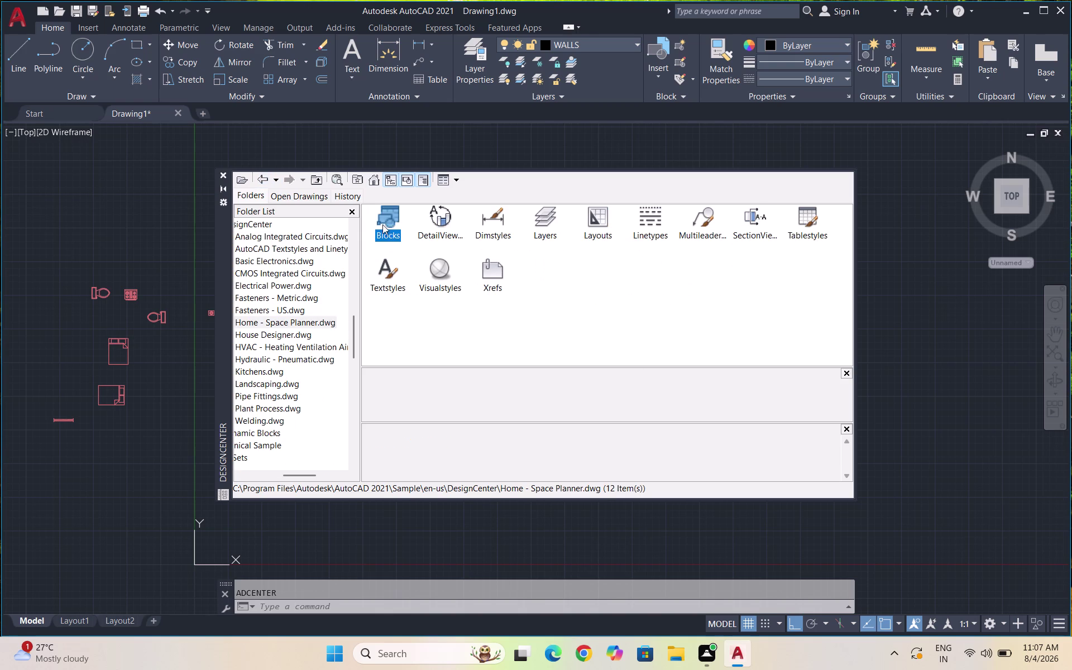
click(381, 228)
click(385, 225)
double_click(378, 227)
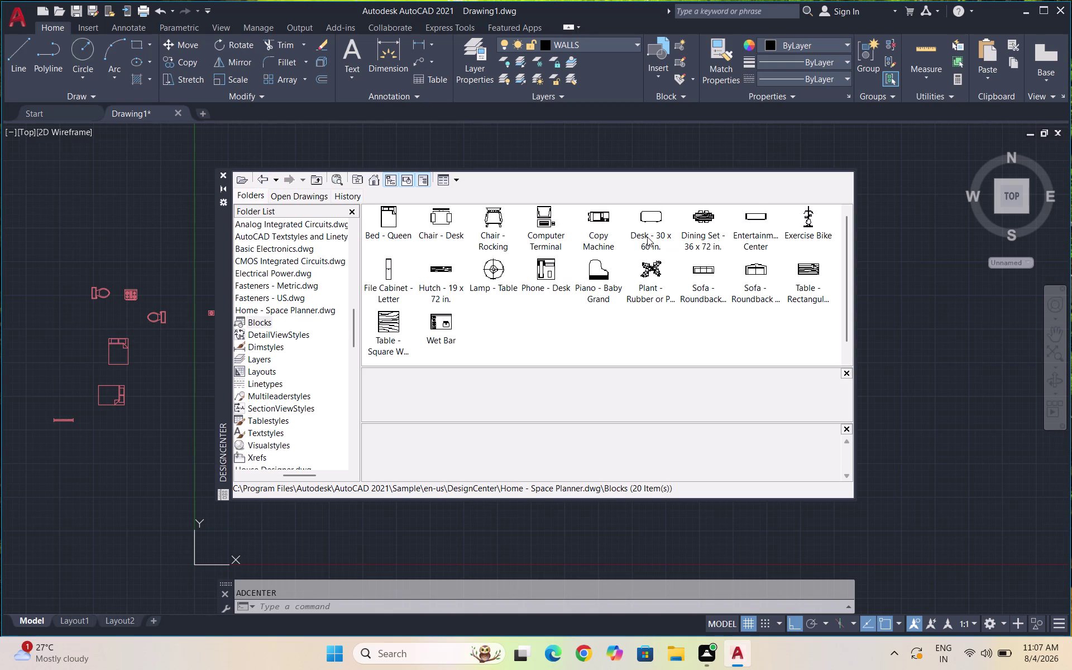
Insert the Dining Set - 36 x 72 in. block left of the floor plan, then close DesignCenter.
click(708, 220)
double_click(706, 211)
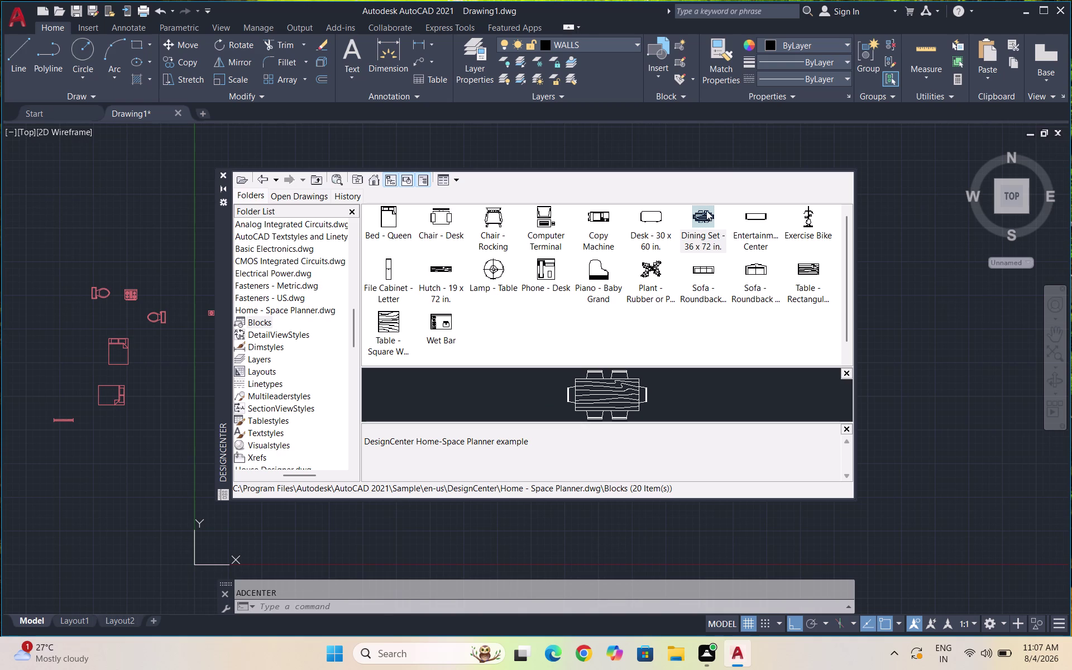
click(634, 411)
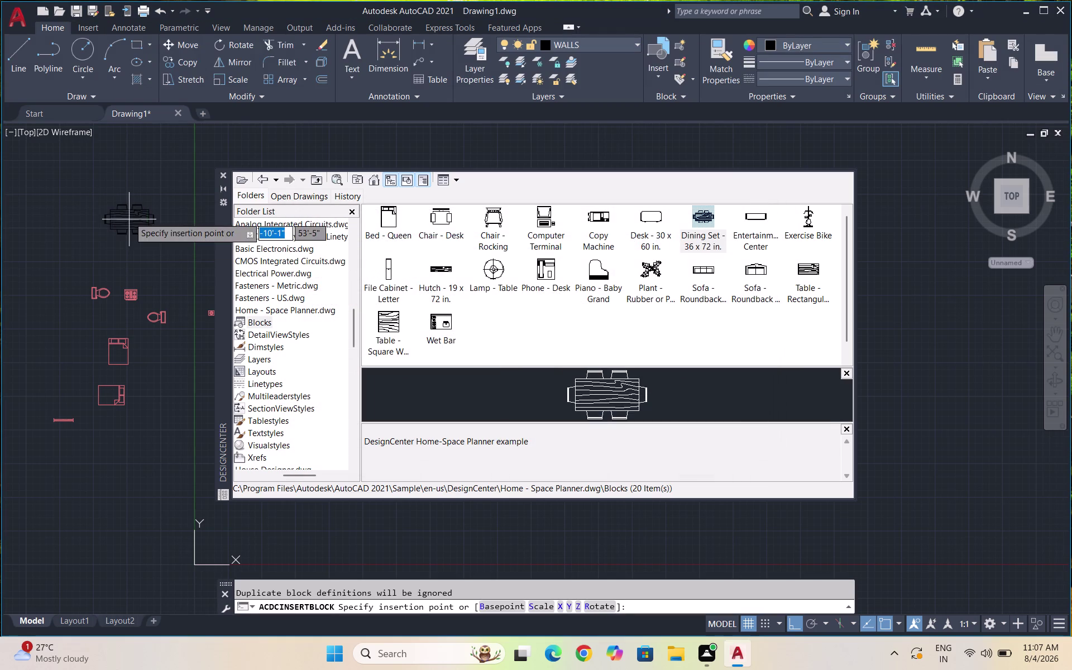
click(129, 217)
click(221, 173)
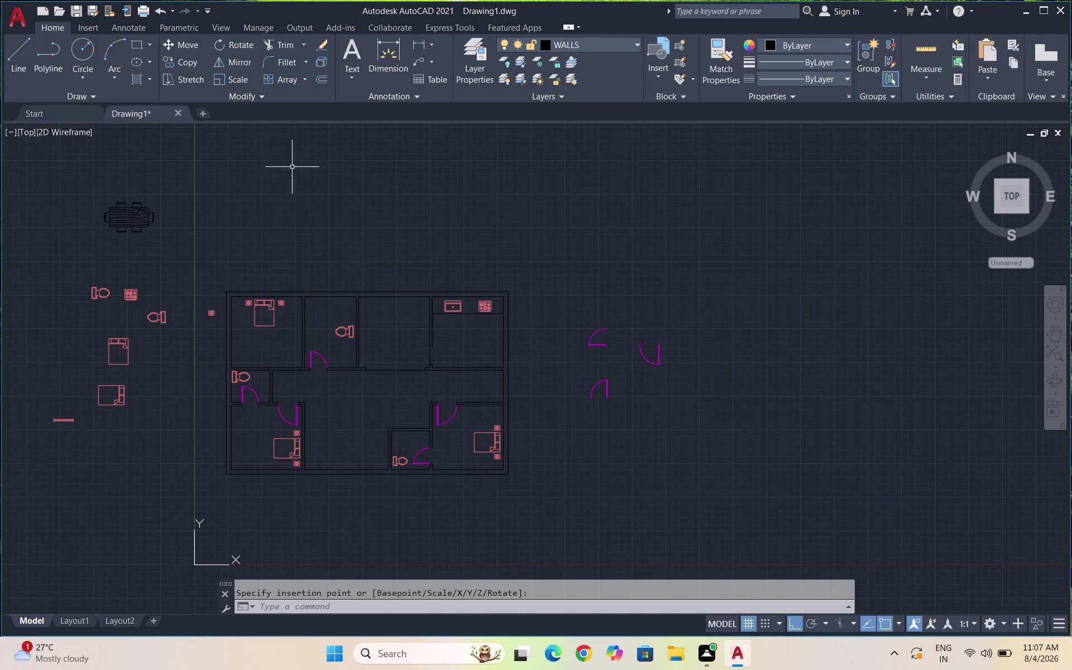
Window-select the inserted dining set and assign it to the FURNITURE layer.
click(523, 44)
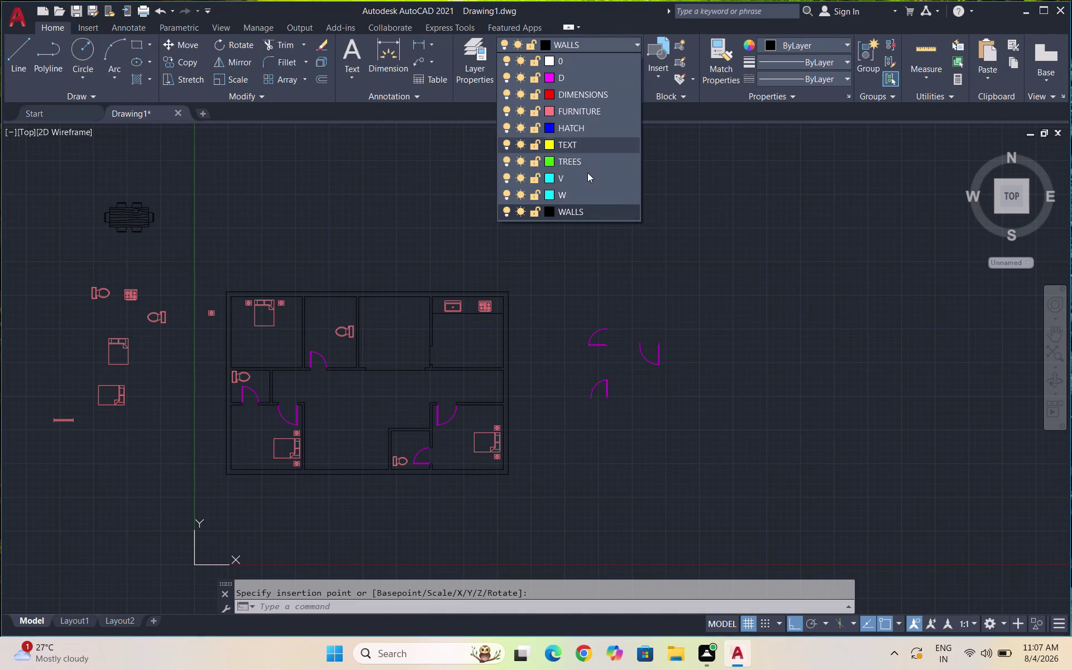
click(599, 115)
drag(175, 225, 152, 221)
click(103, 215)
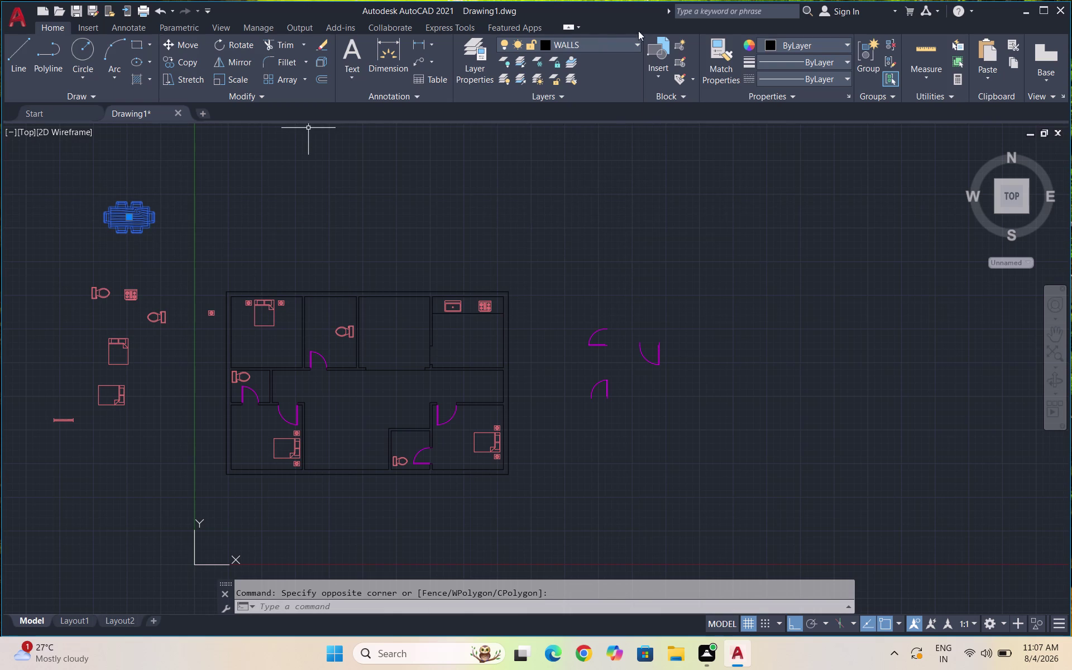
click(605, 44)
click(594, 108)
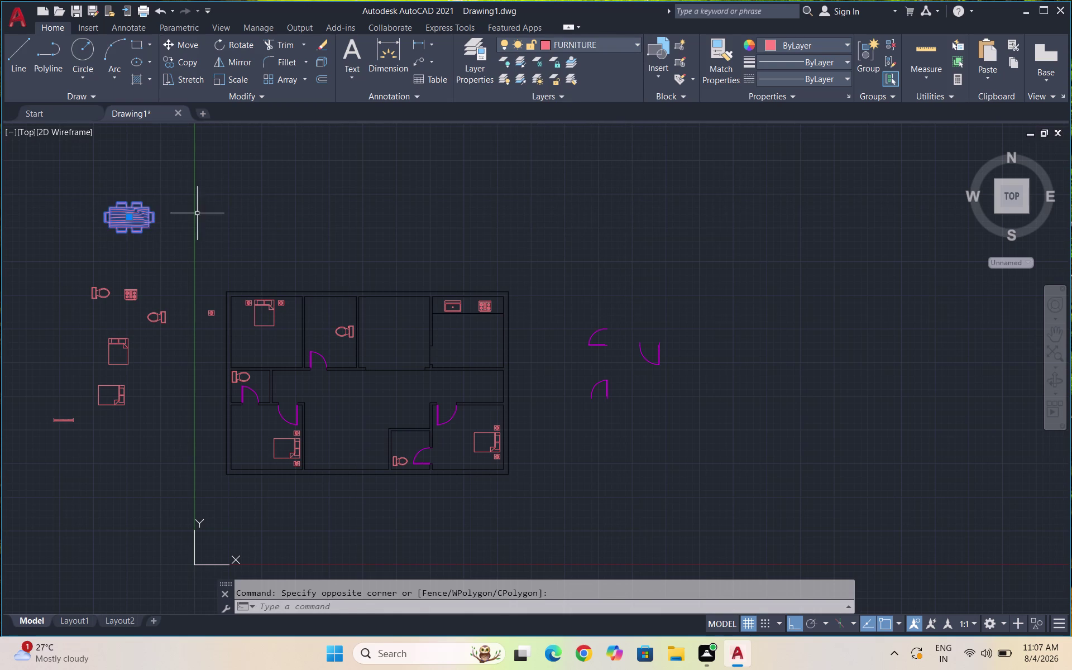
click(156, 225)
click(109, 206)
Open Properties with PR and review the dining set's layer and scale.
text(PR)
key(Return)
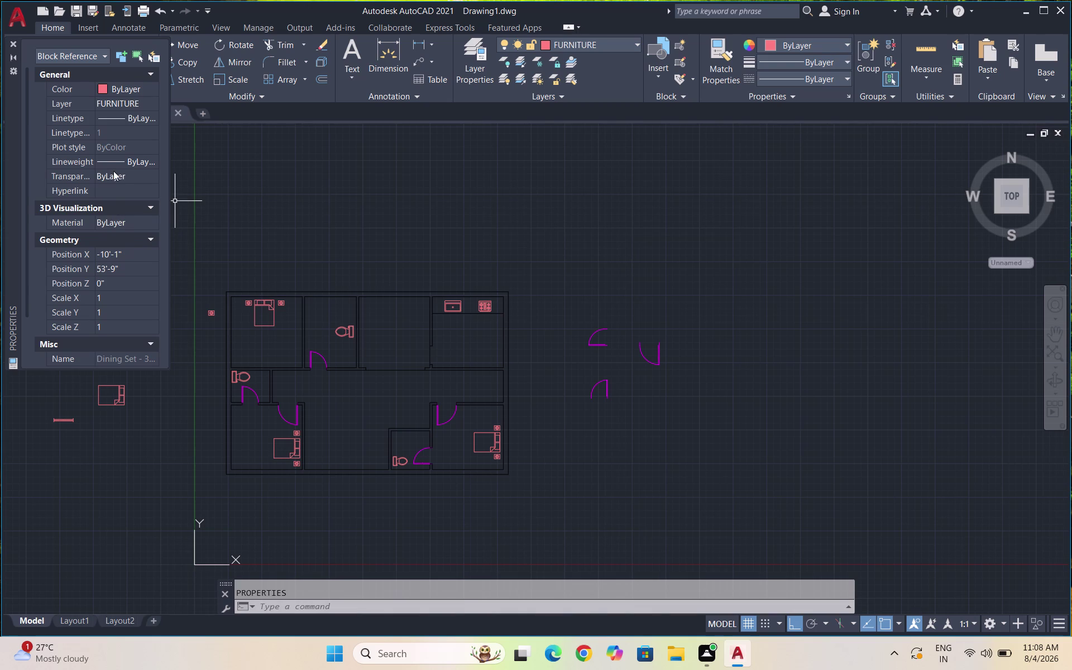
scroll(down, 3)
scroll(down, 3)
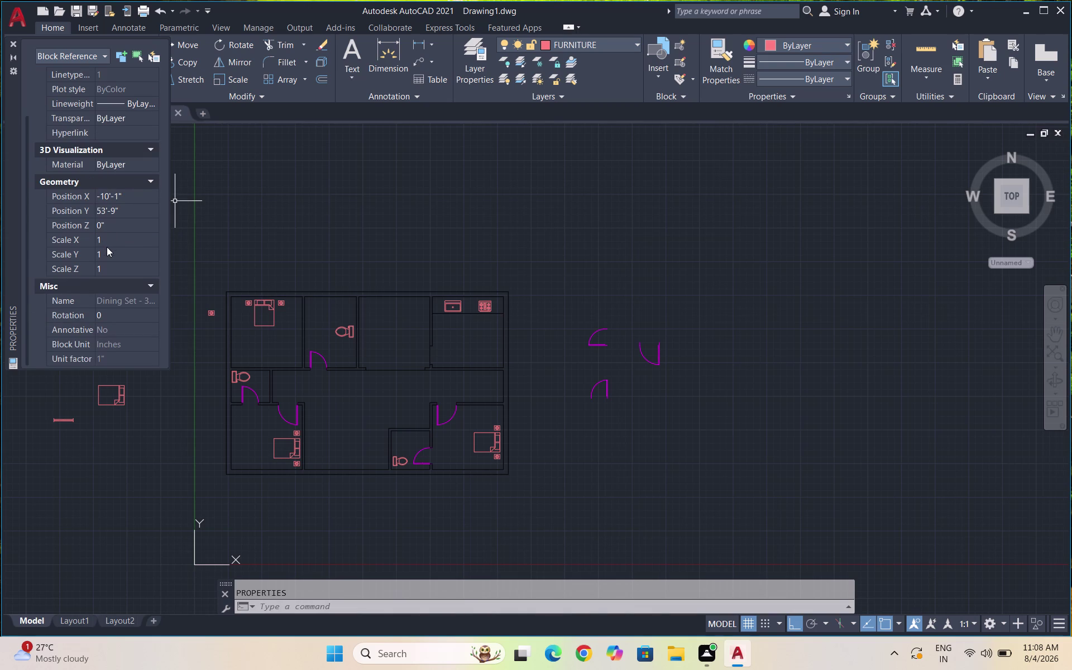
scroll(up, 3)
click(122, 134)
click(114, 133)
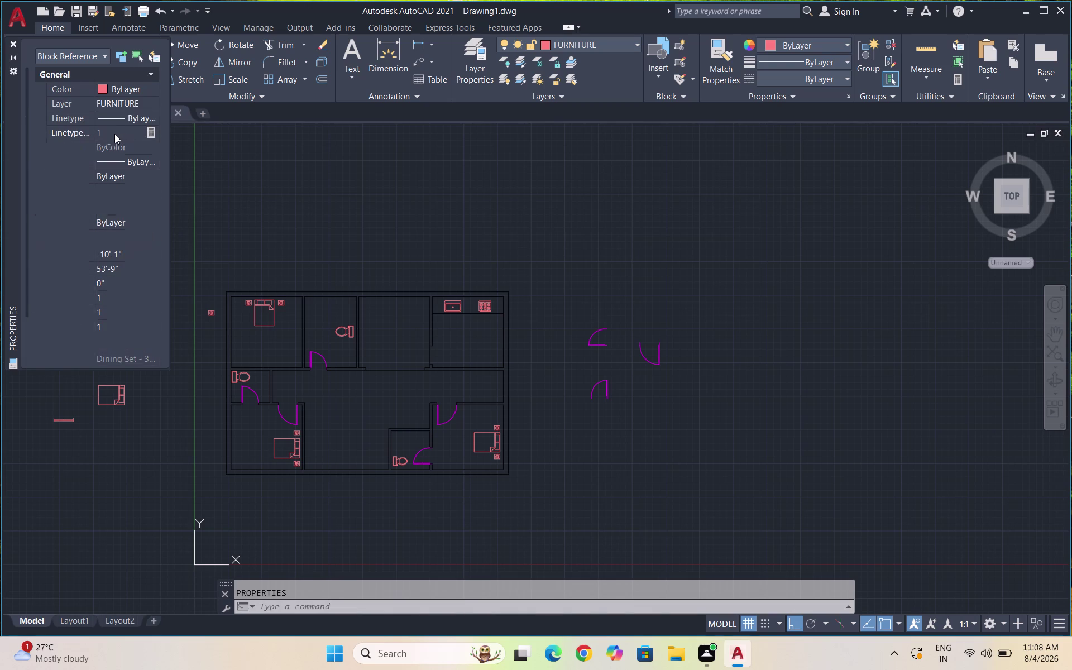
click(103, 136)
click(102, 133)
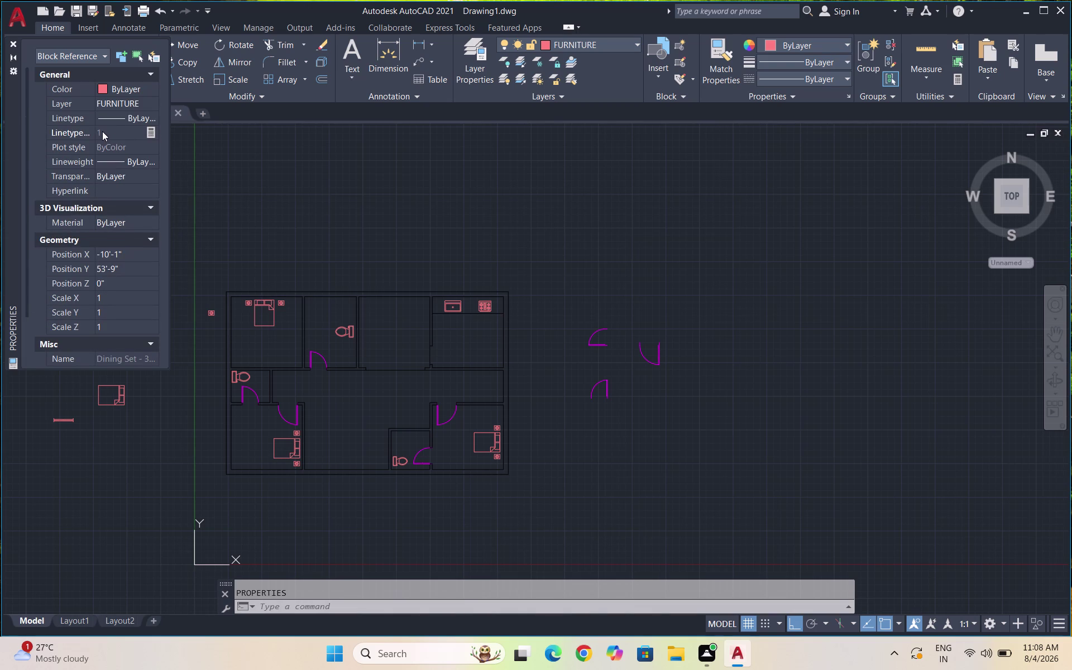
Check the dining set's colour setting, then close the Properties palette.
scroll(down, 3)
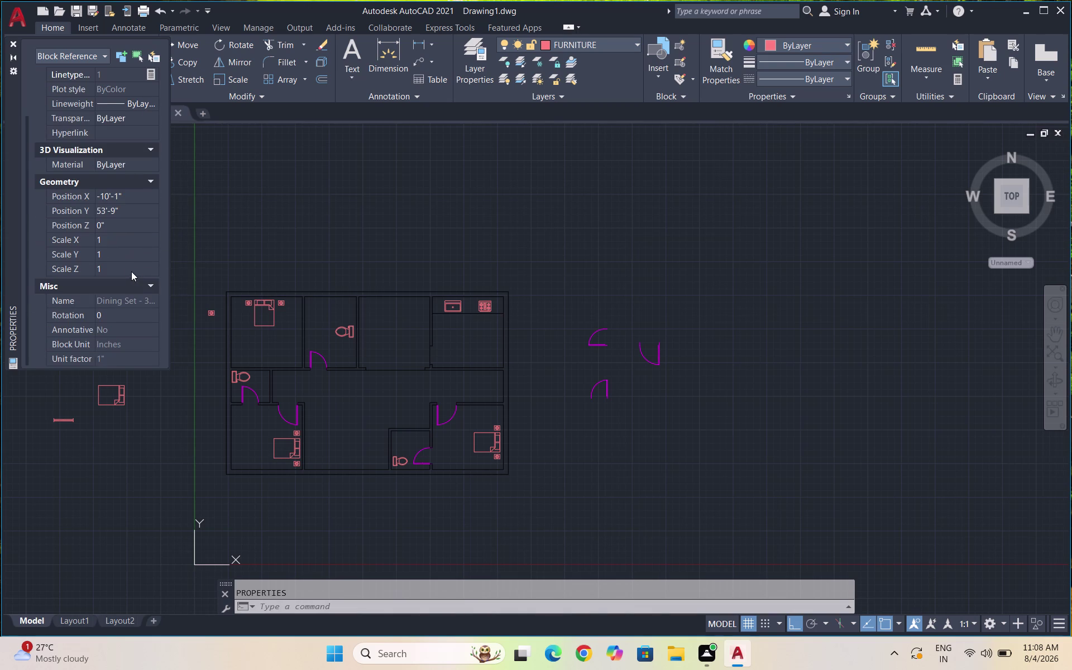
scroll(down, 3)
scroll(up, 3)
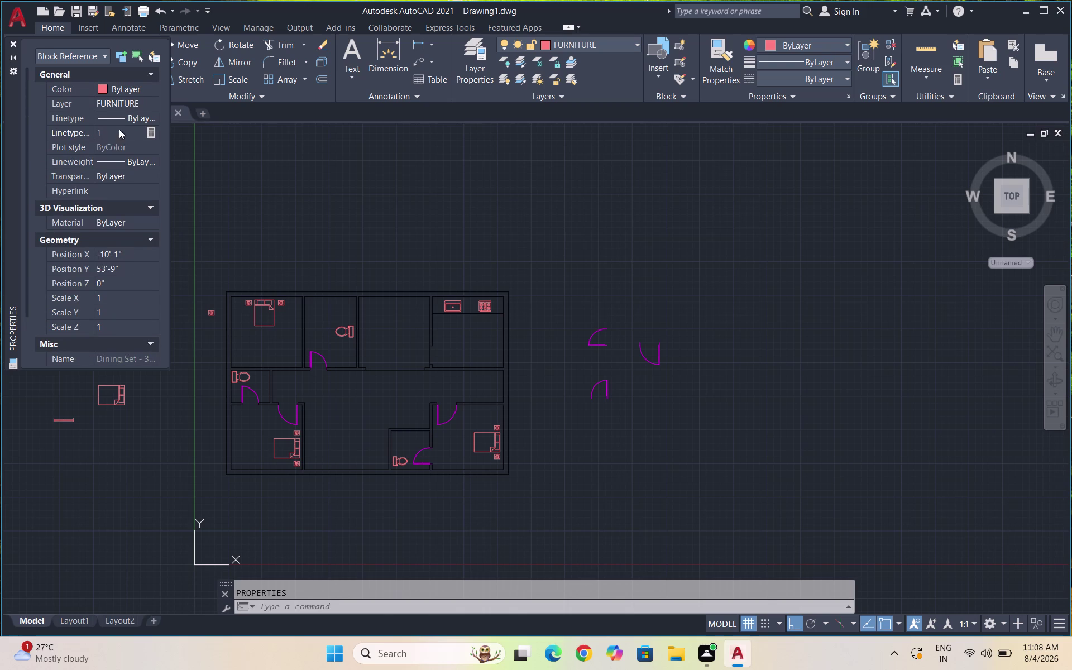
click(130, 88)
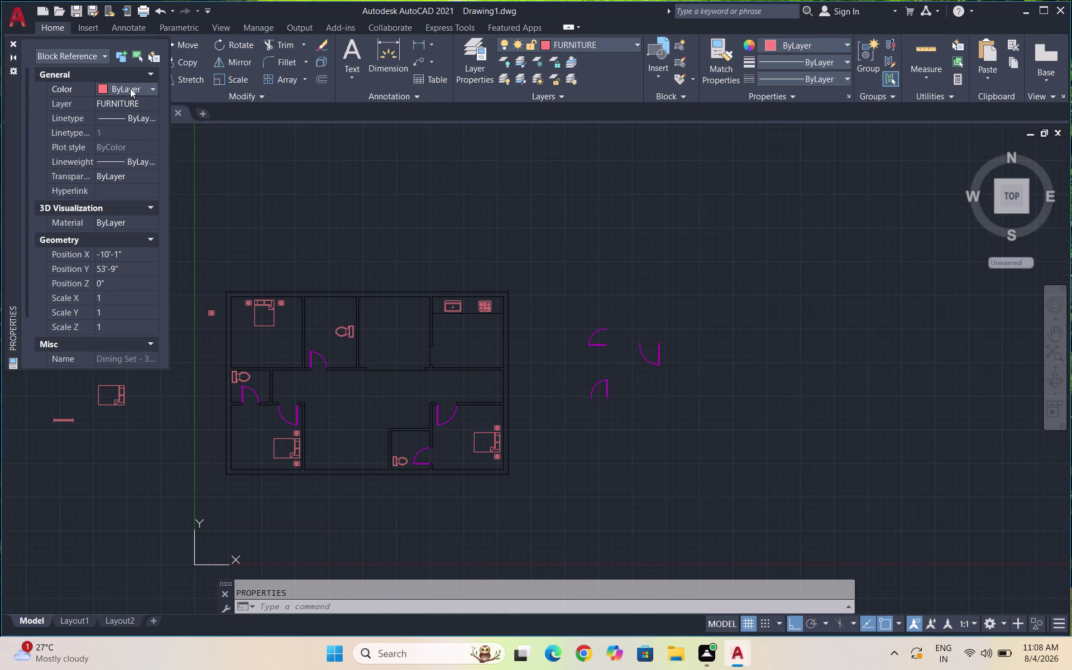
click(130, 88)
click(130, 89)
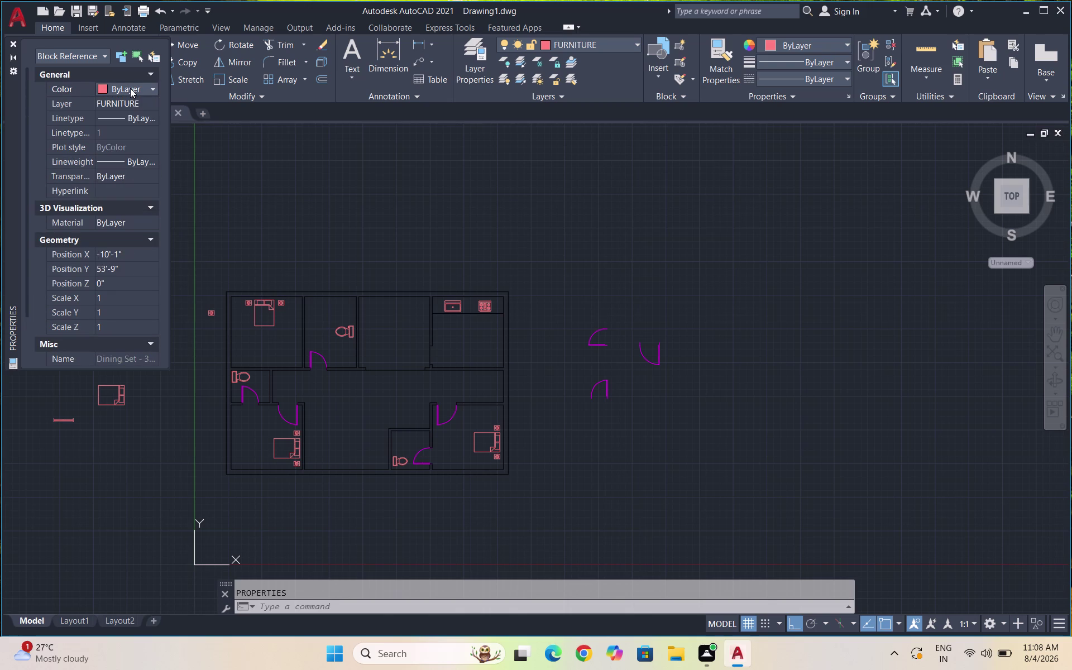
double_click(130, 88)
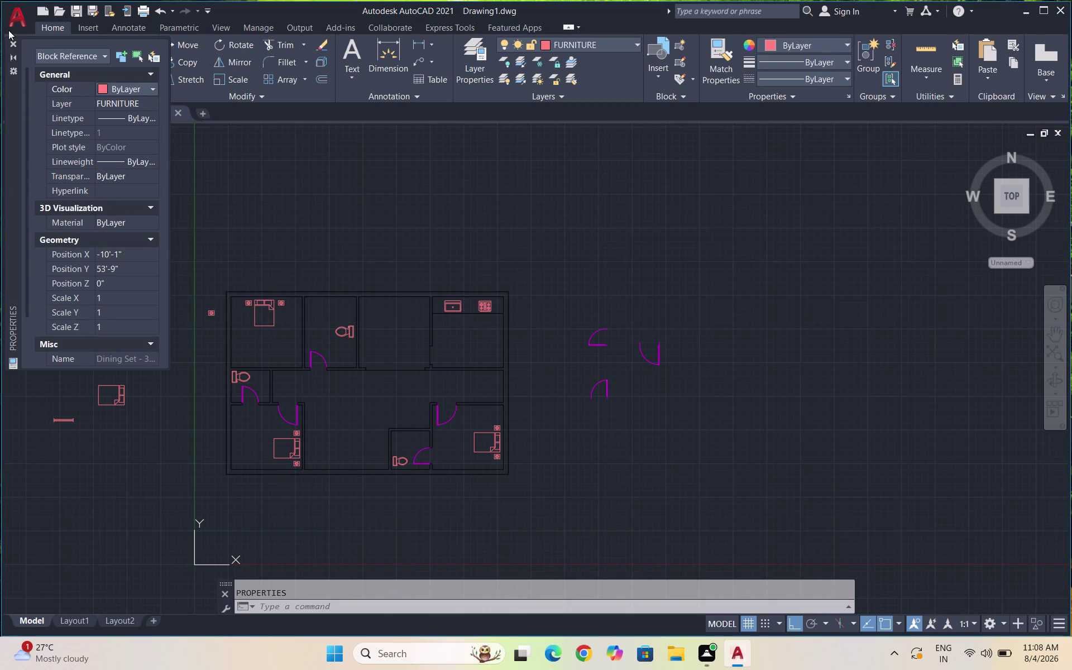
click(12, 39)
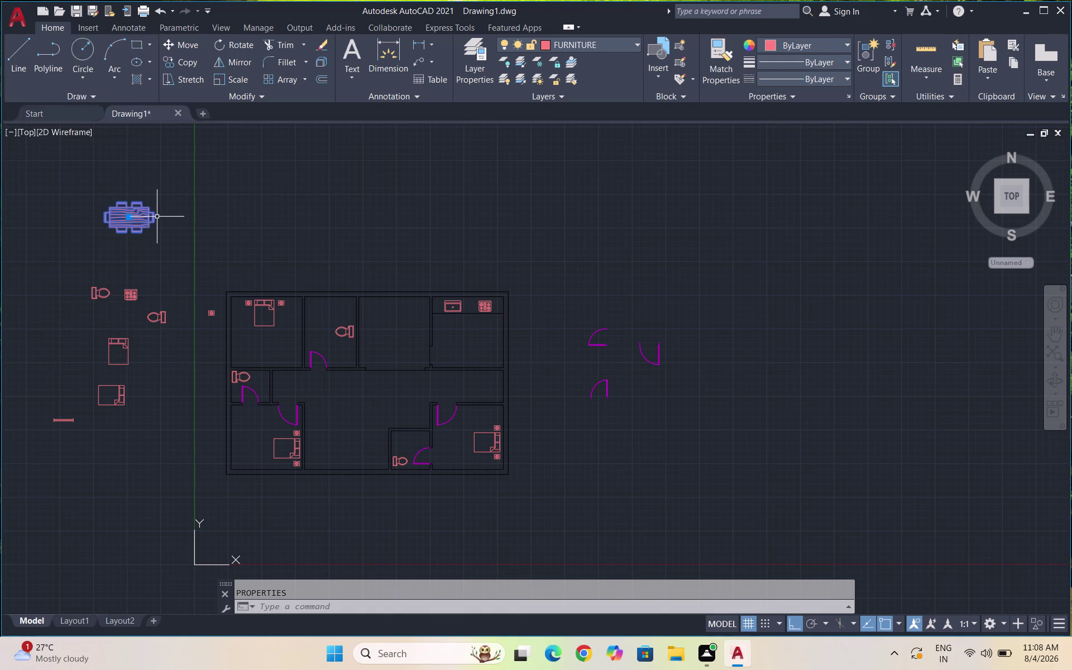
Scale the dining set down slightly about a base point on the block.
text(SC)
key(Return)
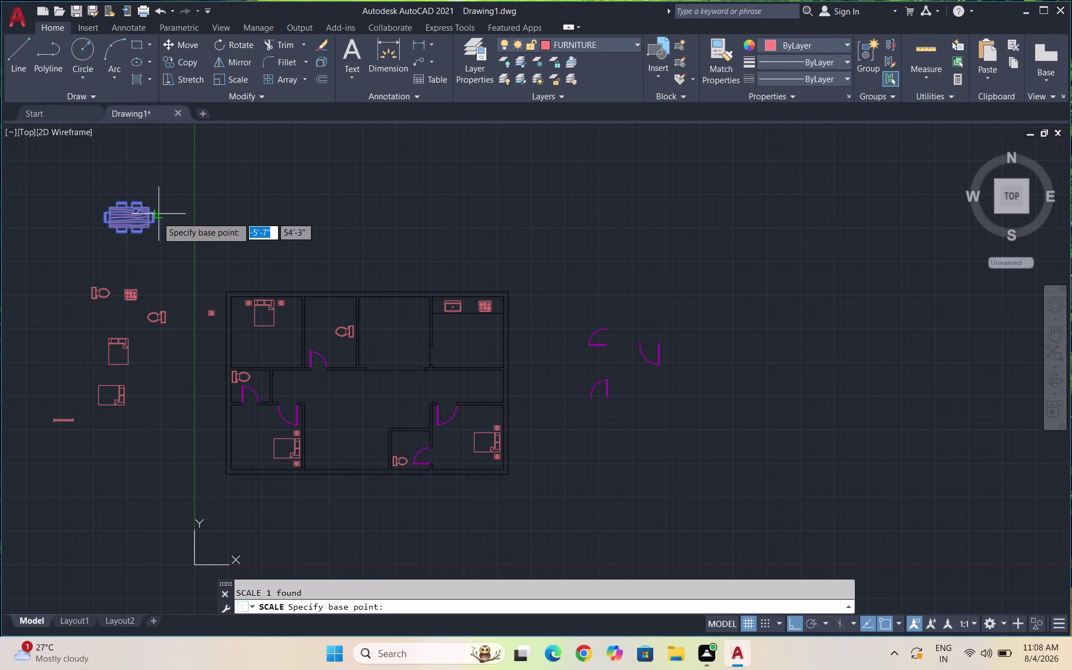
click(147, 229)
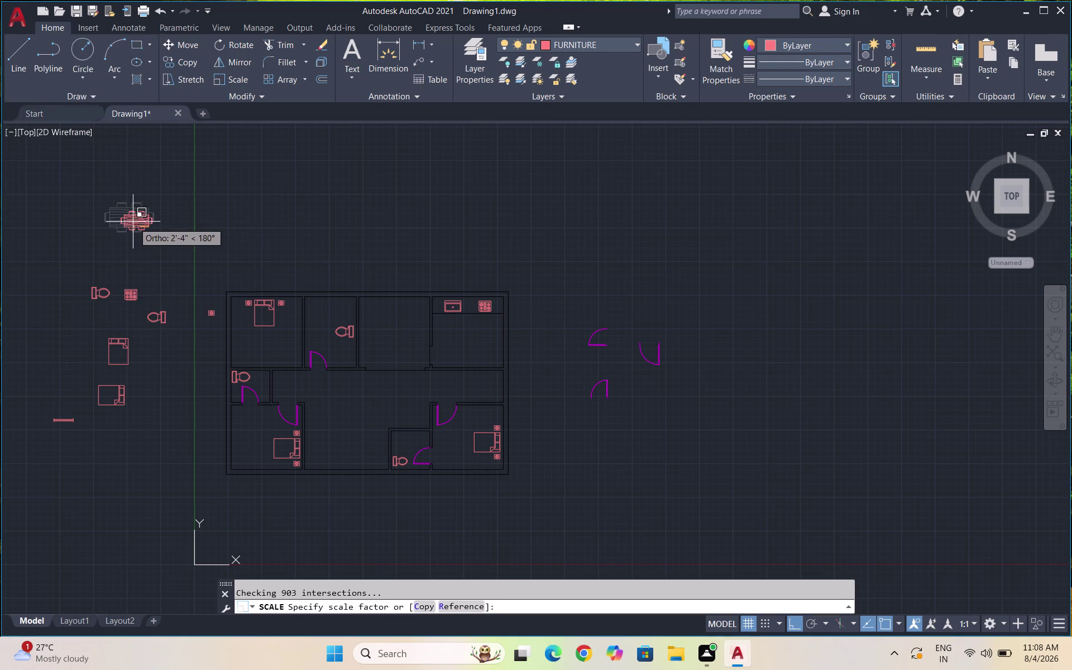
click(145, 247)
drag(144, 240, 134, 230)
click(104, 206)
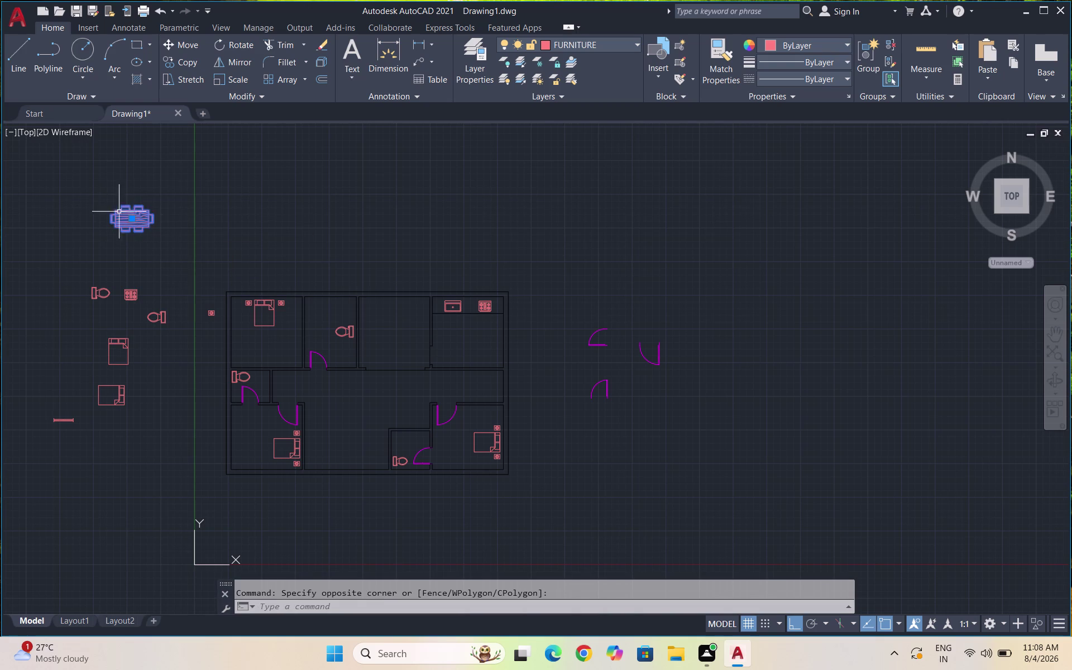
Move the dining set into the top-centre room with Ortho off.
key(m)
key(Return)
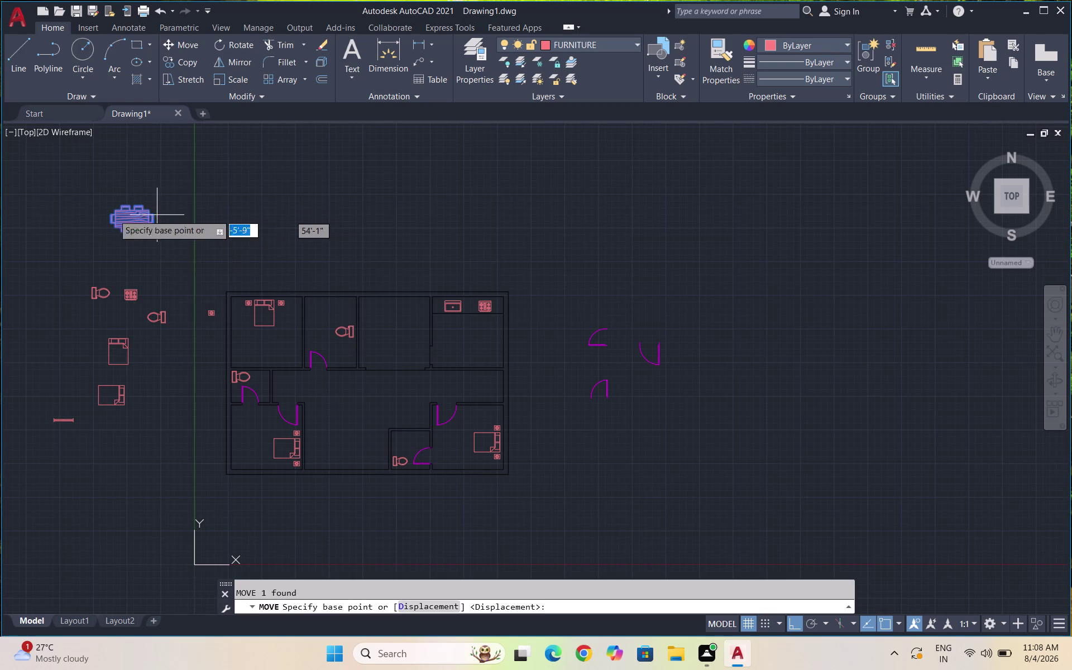
click(135, 213)
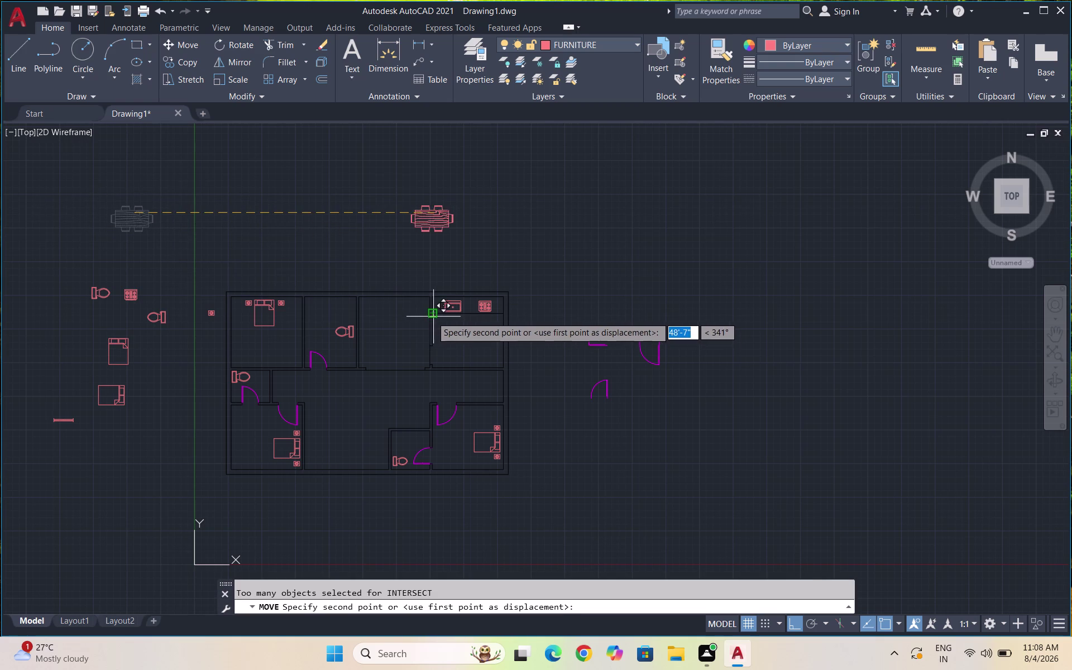
key(F8)
scroll(up, 3)
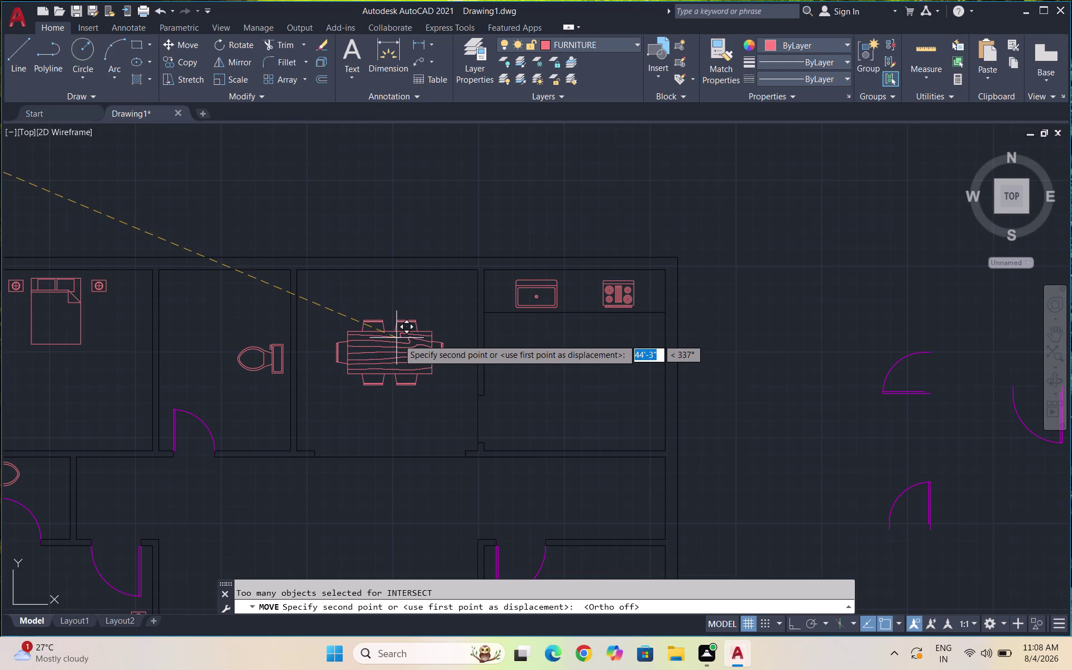
click(398, 337)
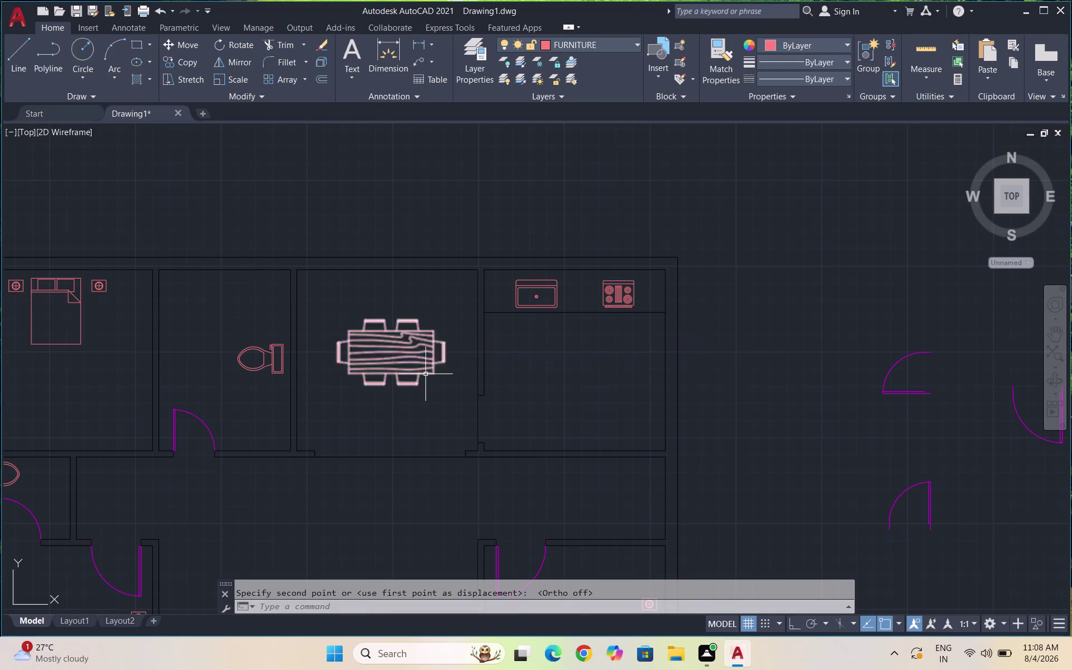
drag(425, 374, 418, 358)
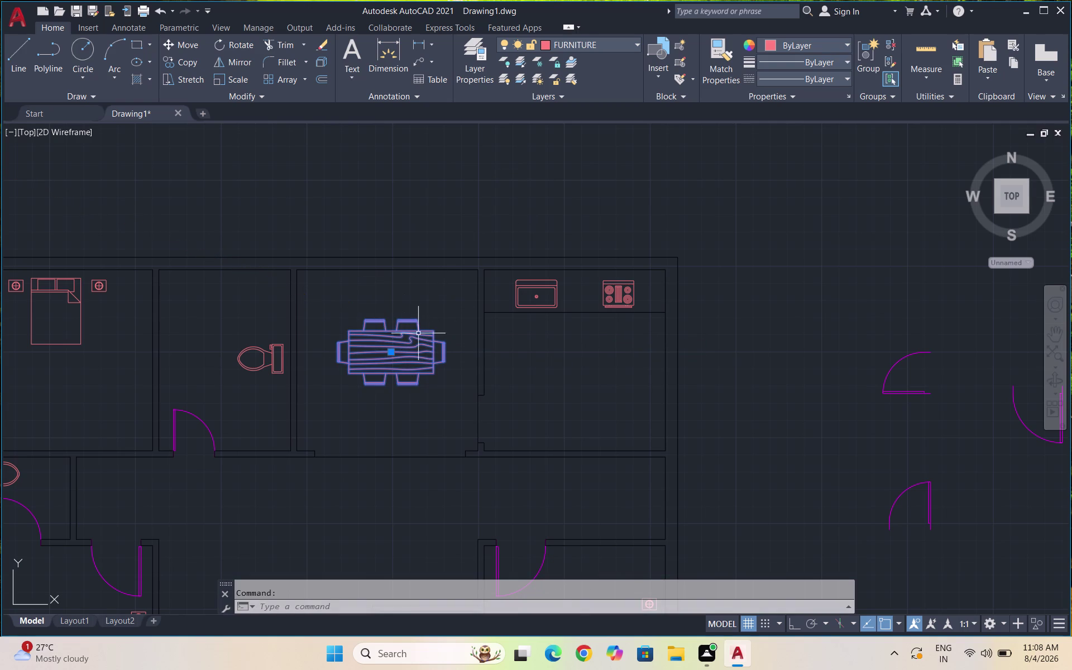
click(819, 45)
click(814, 58)
key(Escape)
scroll(down, 3)
key(Escape)
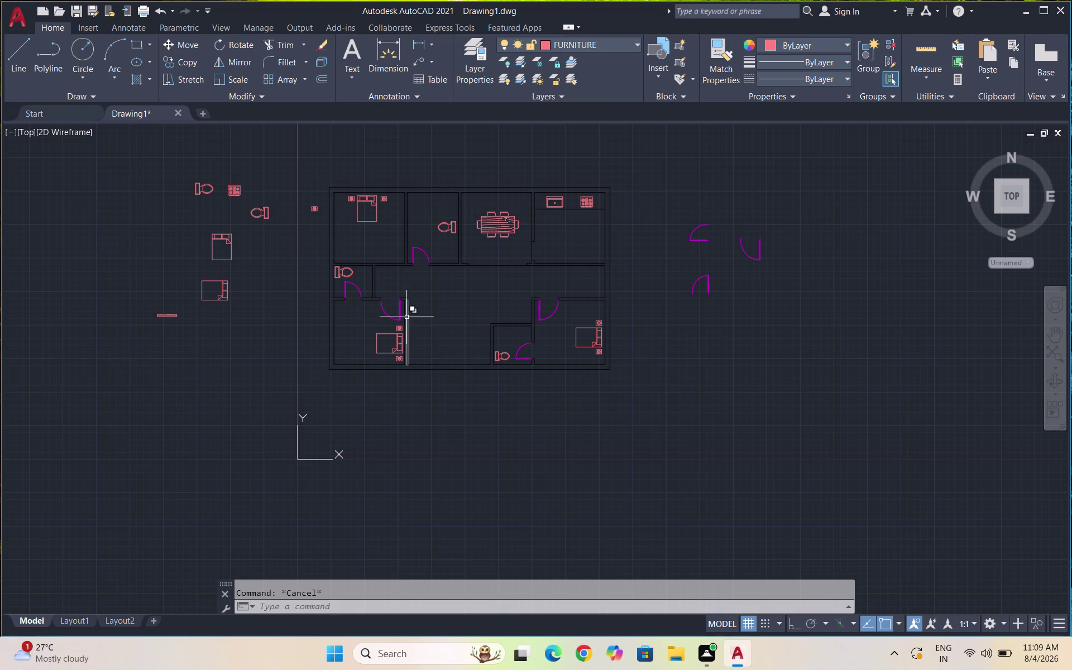
Make WALLS the current layer.
scroll(up, 3)
scroll(up, 3)
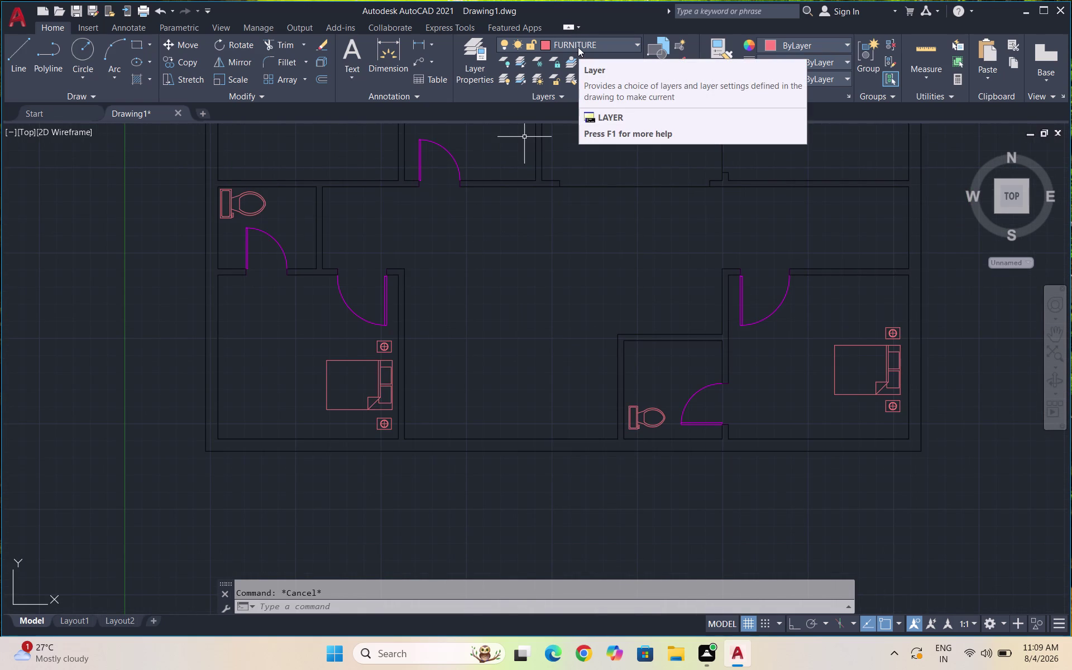
click(621, 48)
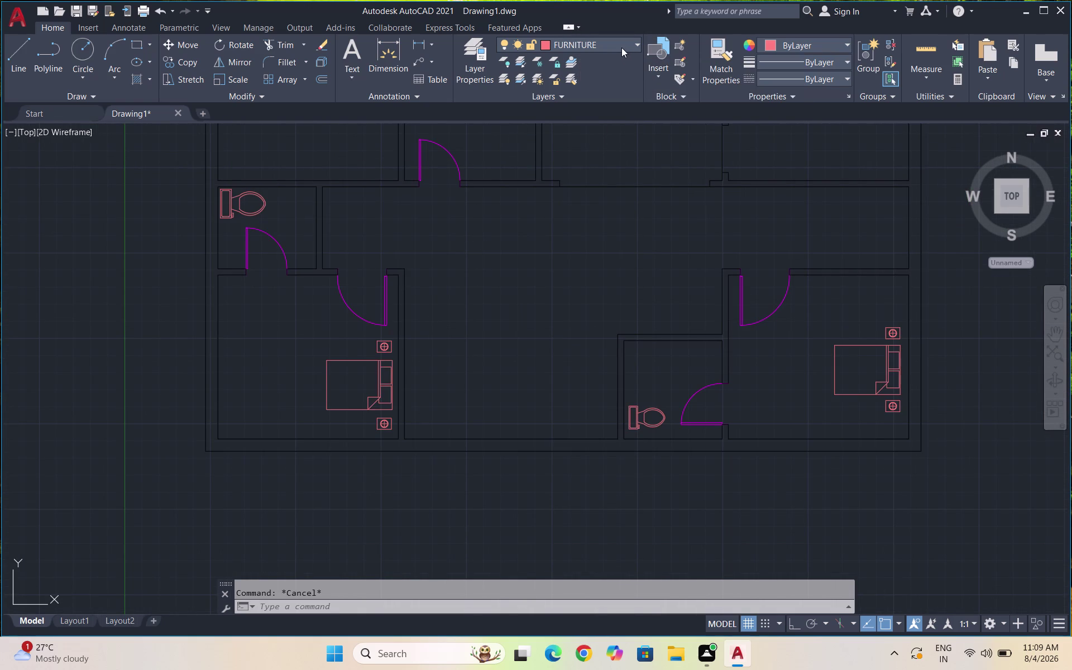
click(586, 213)
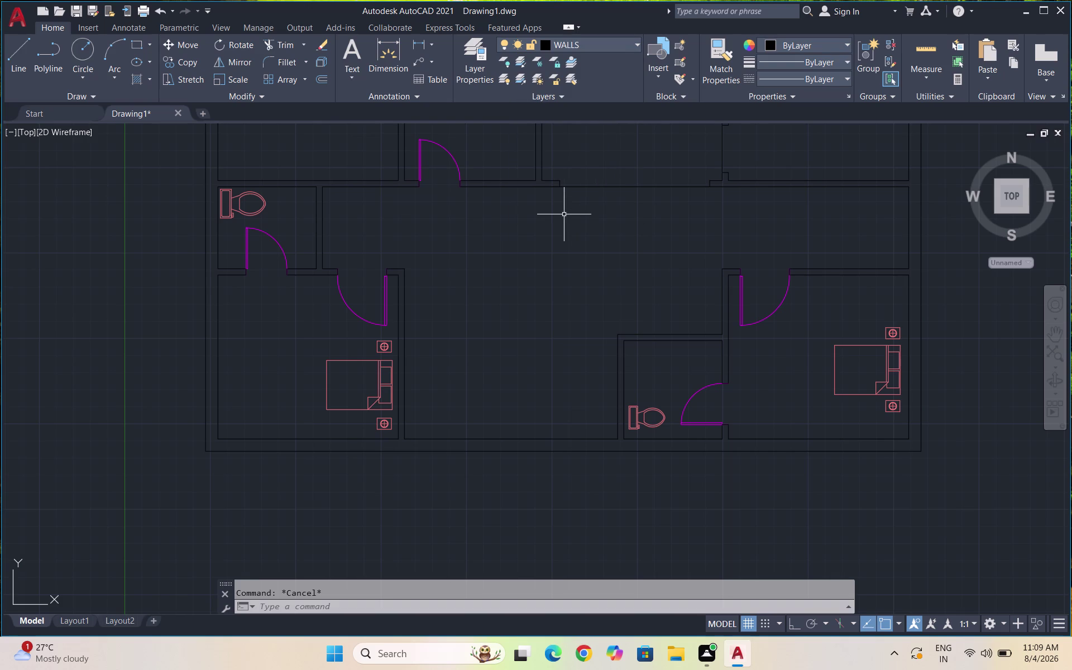
Draw the stair outline: 3'-11" right, 5'-8" down, 4'-6" right, down to the wall.
key(l)
key(Return)
scroll(up, 3)
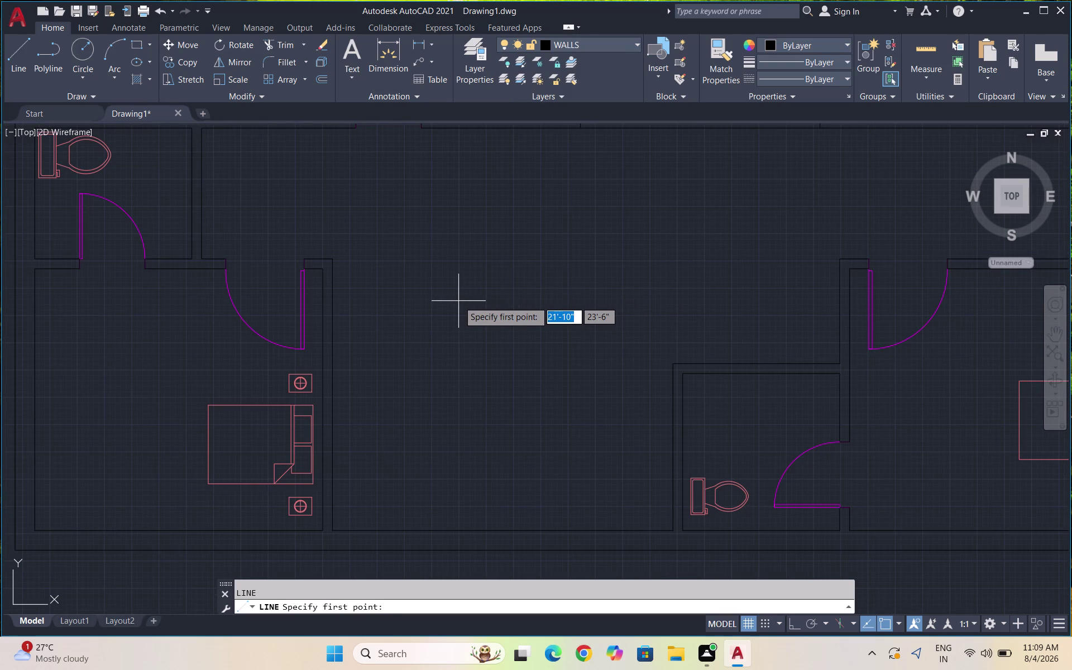
click(334, 304)
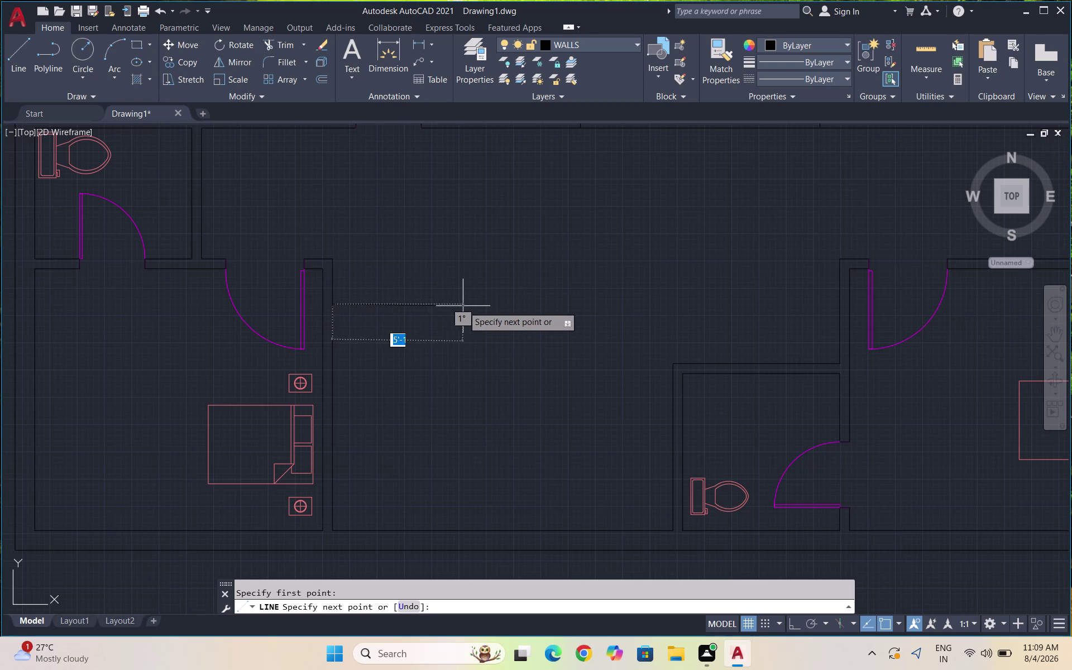
key(F8)
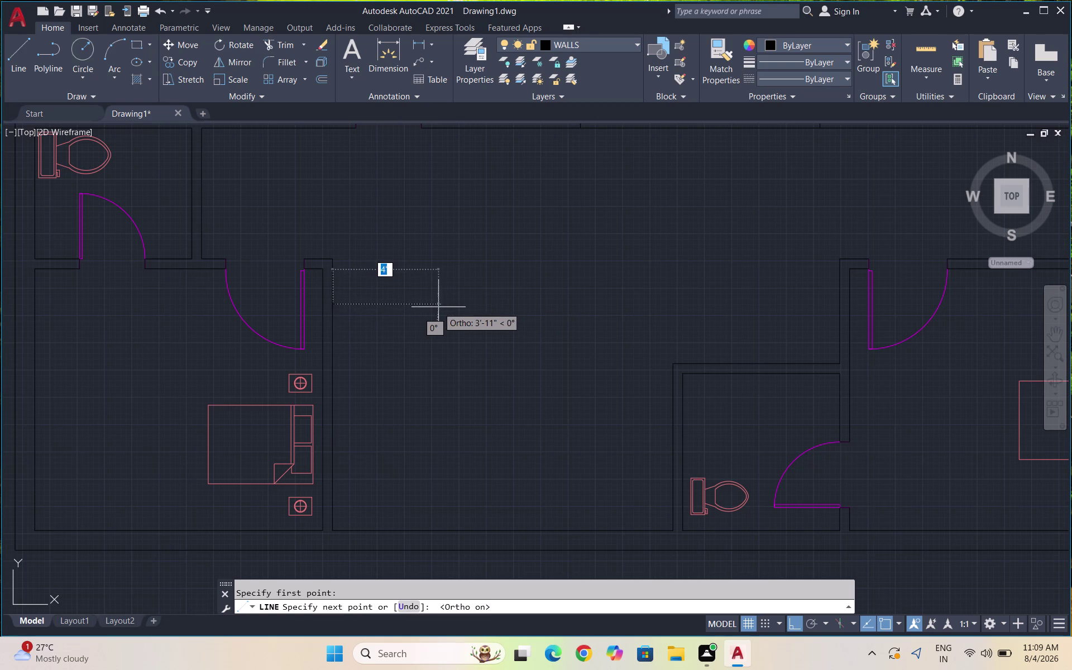
click(436, 307)
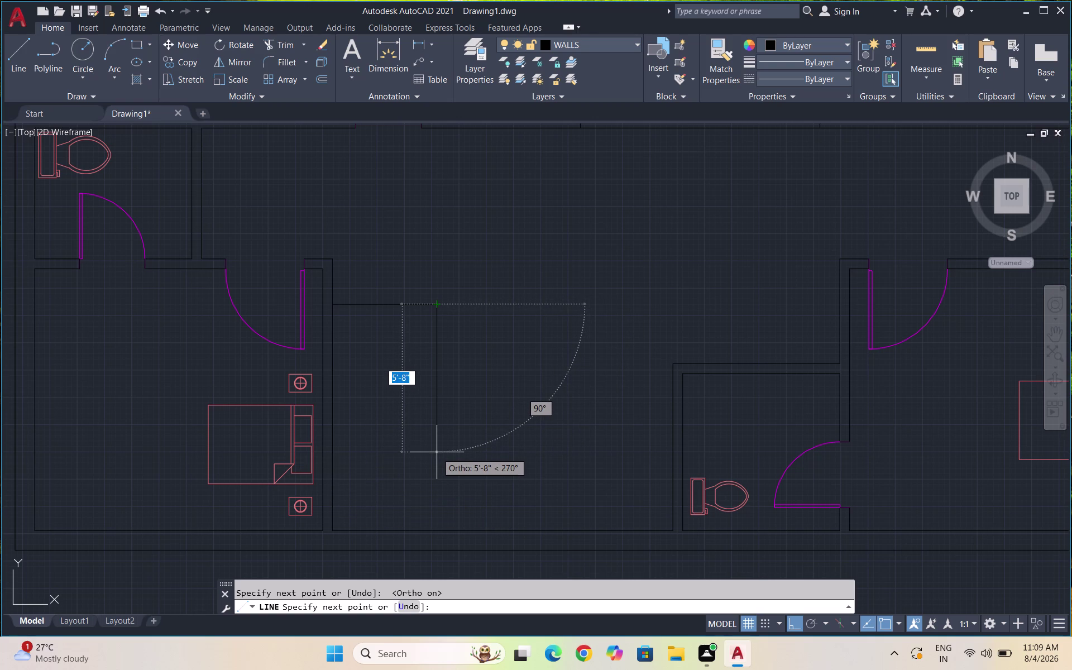
click(436, 447)
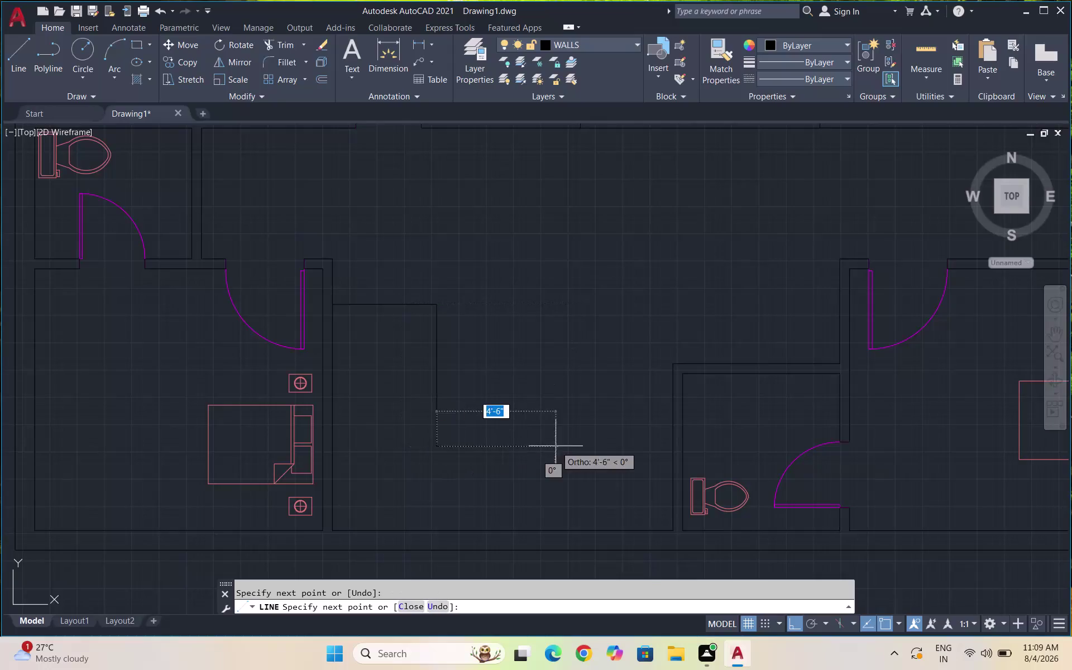
click(620, 441)
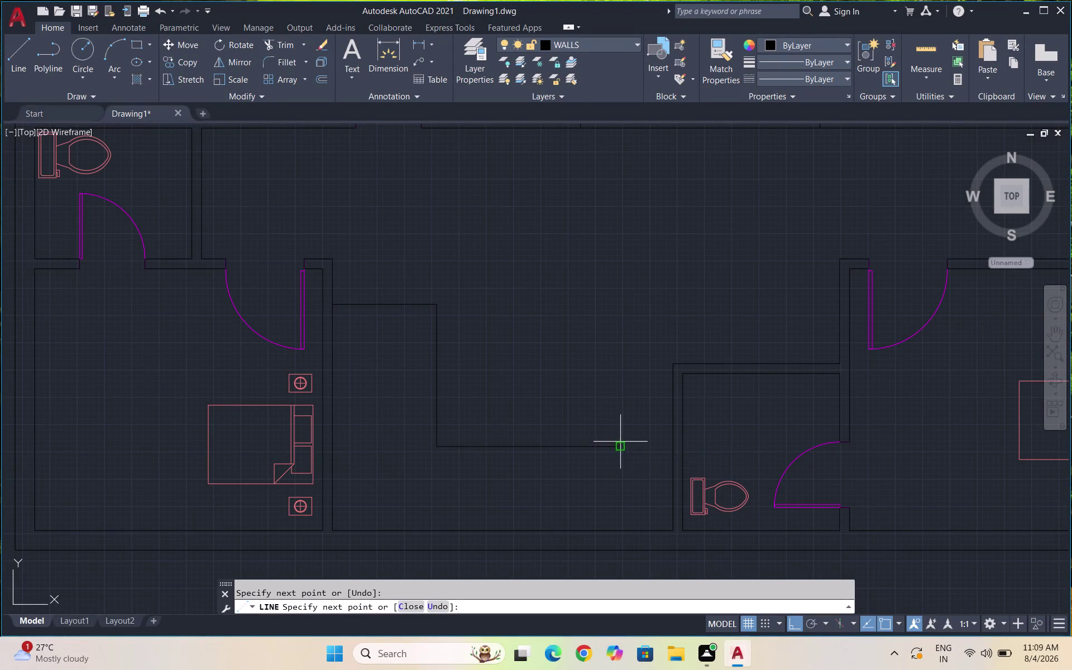
click(619, 528)
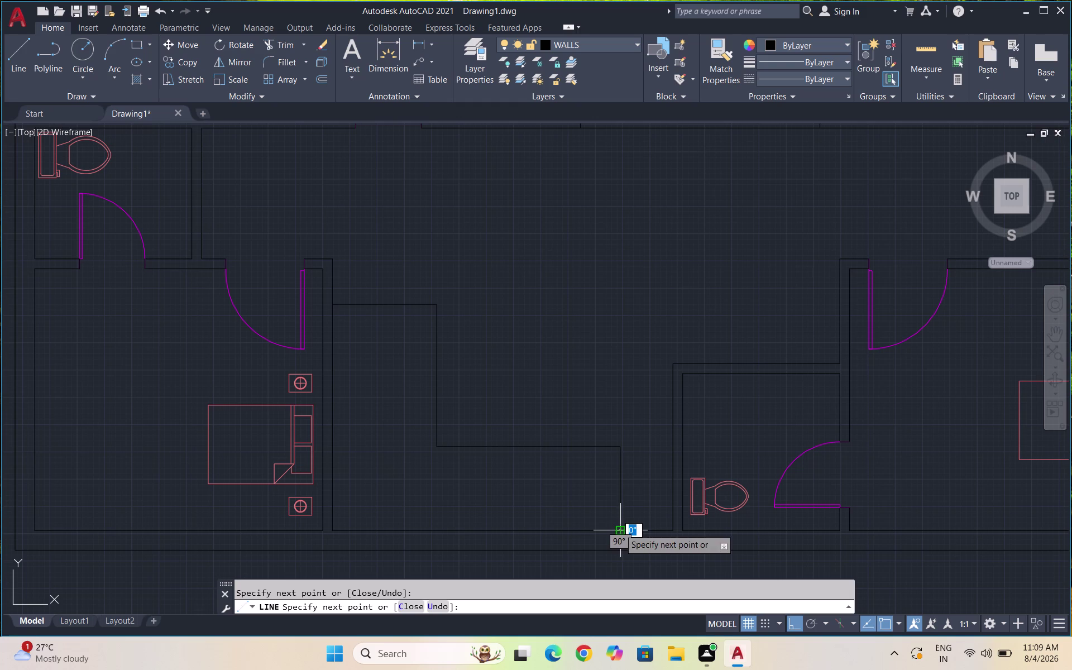
key(Escape)
scroll(up, 3)
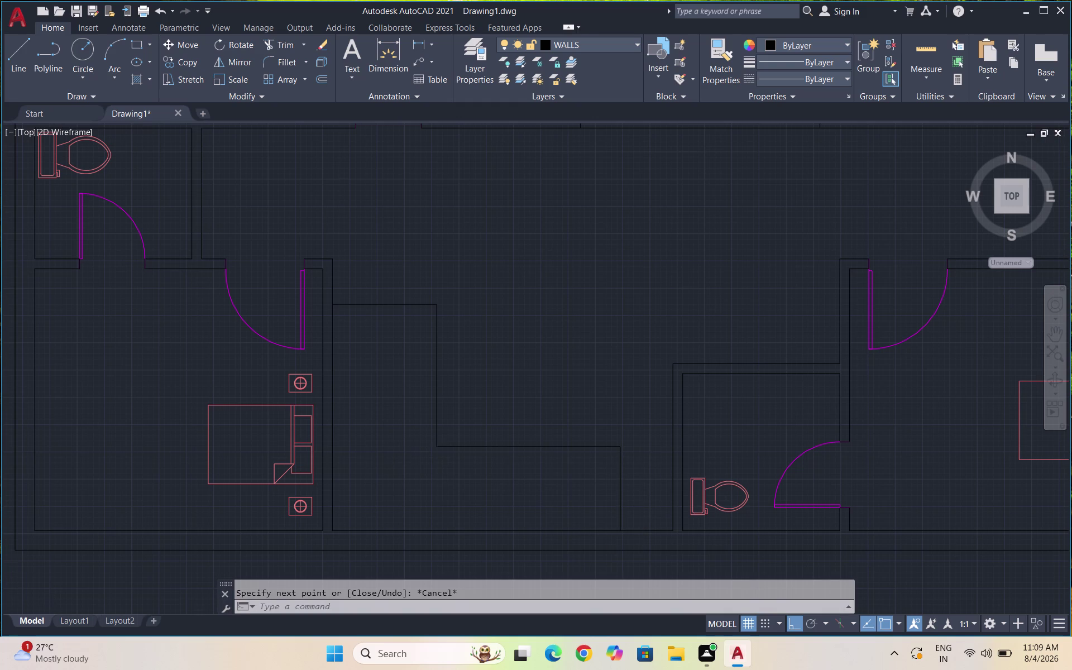
key(l)
key(Return)
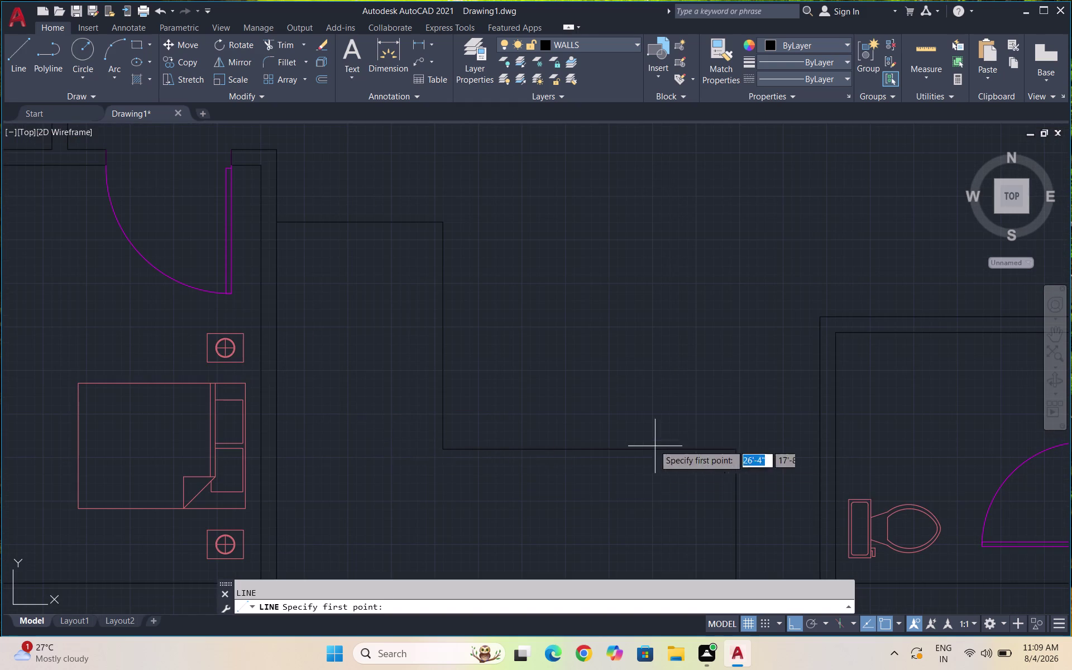
Select the right vertical edge of the lower stair run.
scroll(down, 3)
scroll(up, 3)
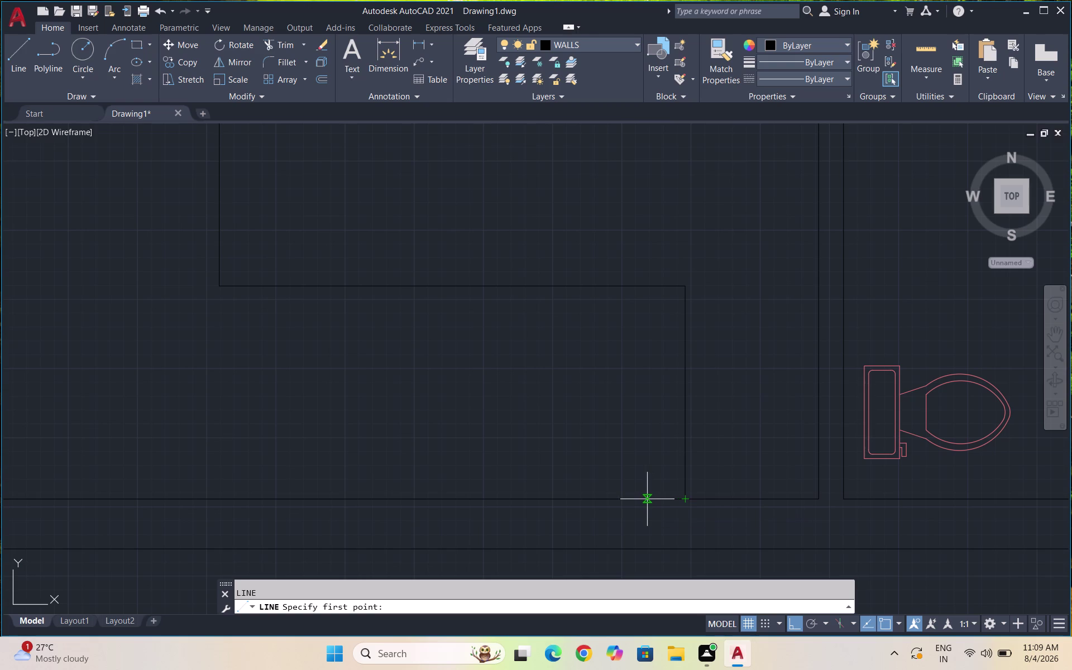
click(643, 499)
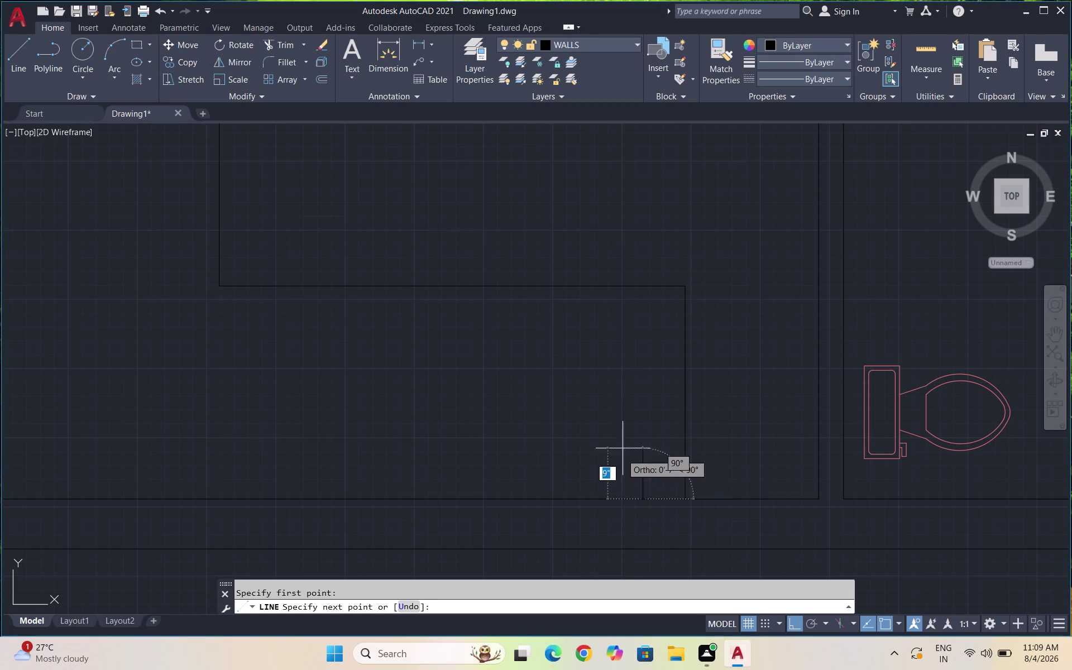
key(Escape)
drag(740, 373, 709, 371)
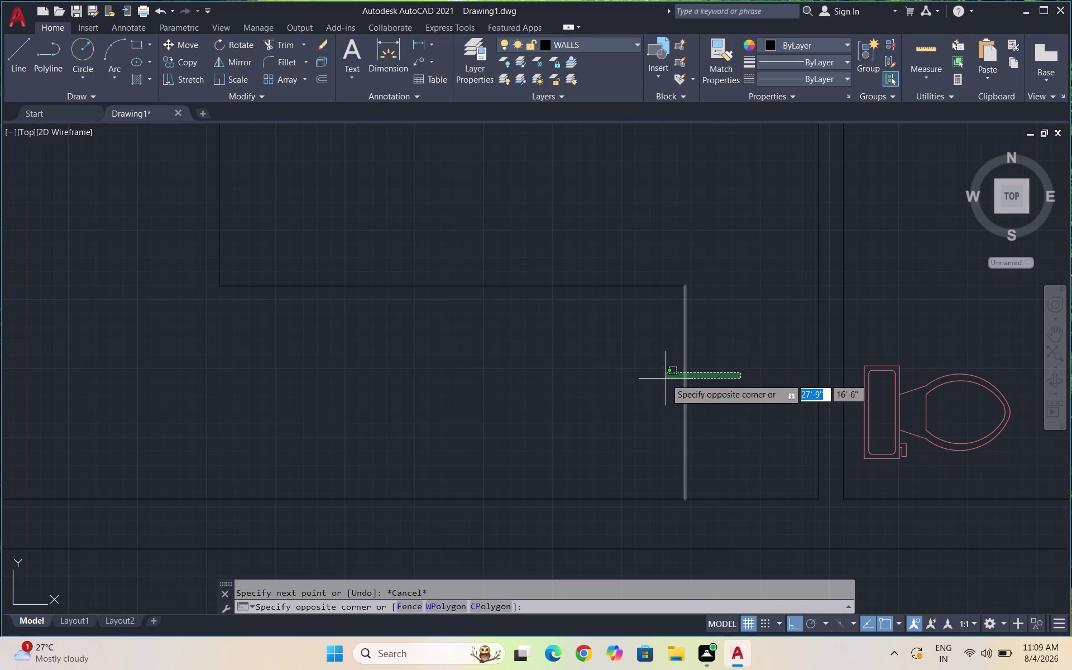
click(665, 378)
Copy the vertical edge as an 8-item array fitted to the left stair edge.
text(CO)
key(Return)
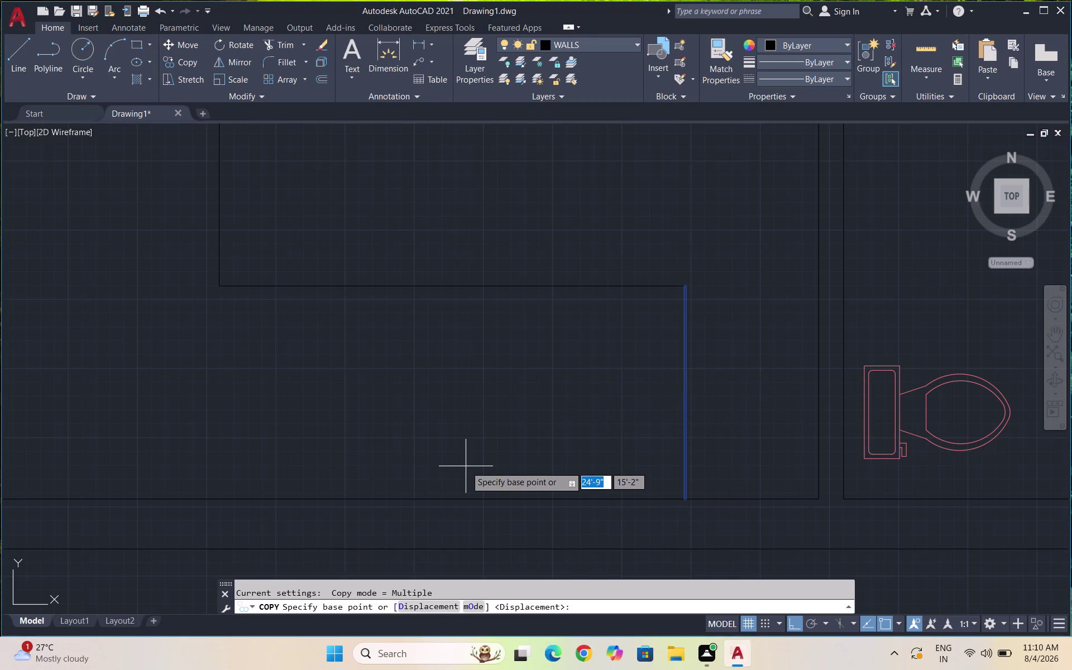
click(686, 499)
key(a)
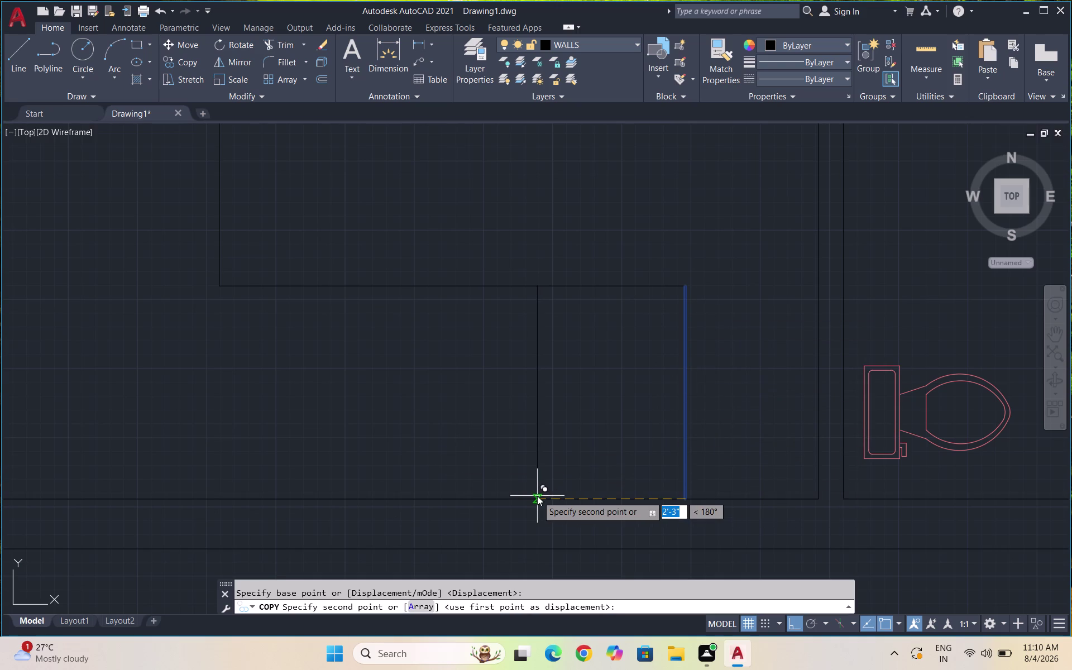
key(Return)
key(8)
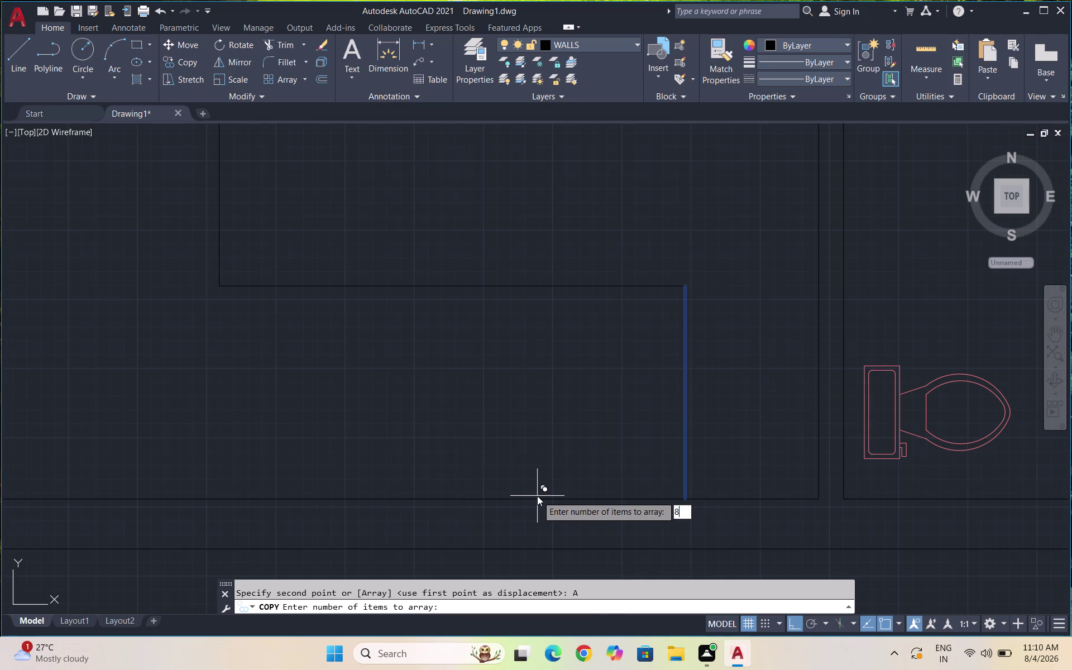
key(Return)
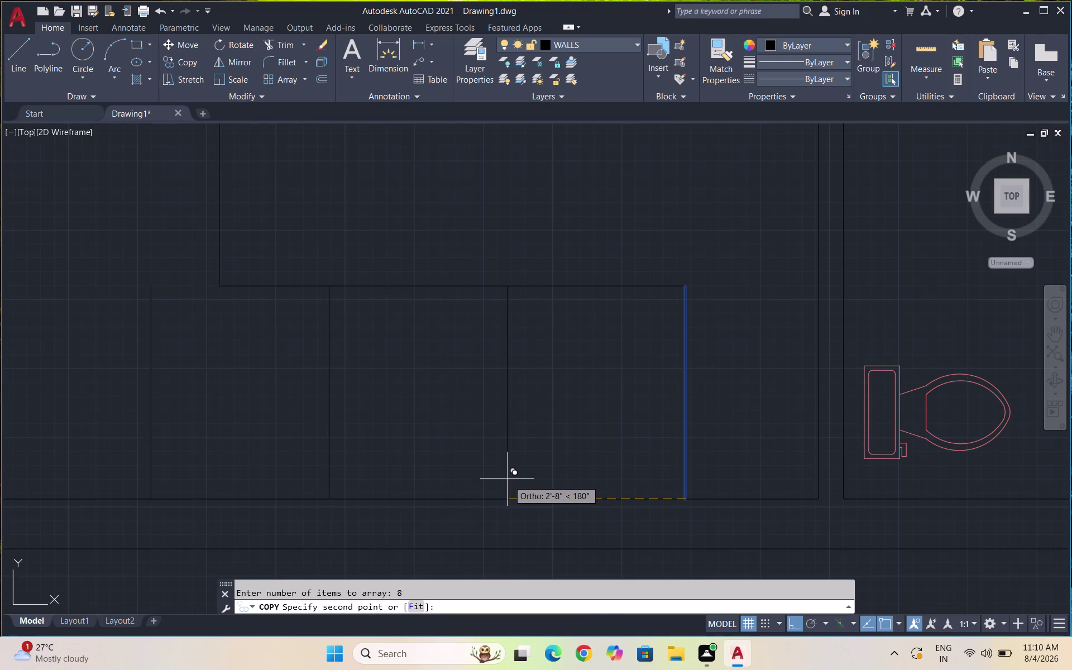
click(421, 601)
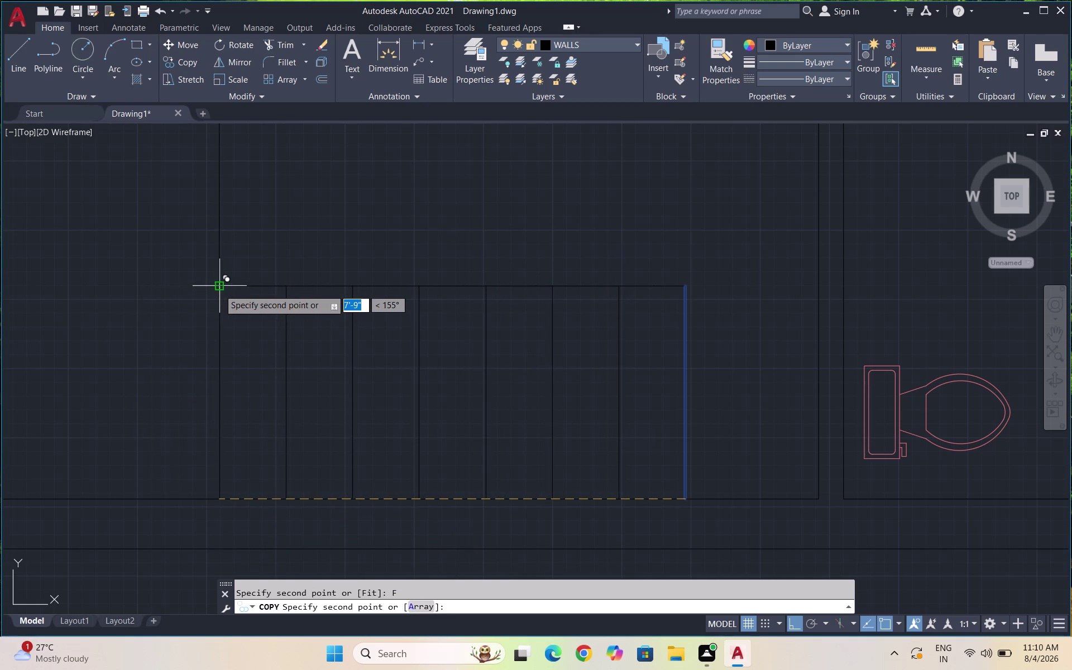
click(219, 496)
key(Escape)
scroll(down, 3)
scroll(down, 3)
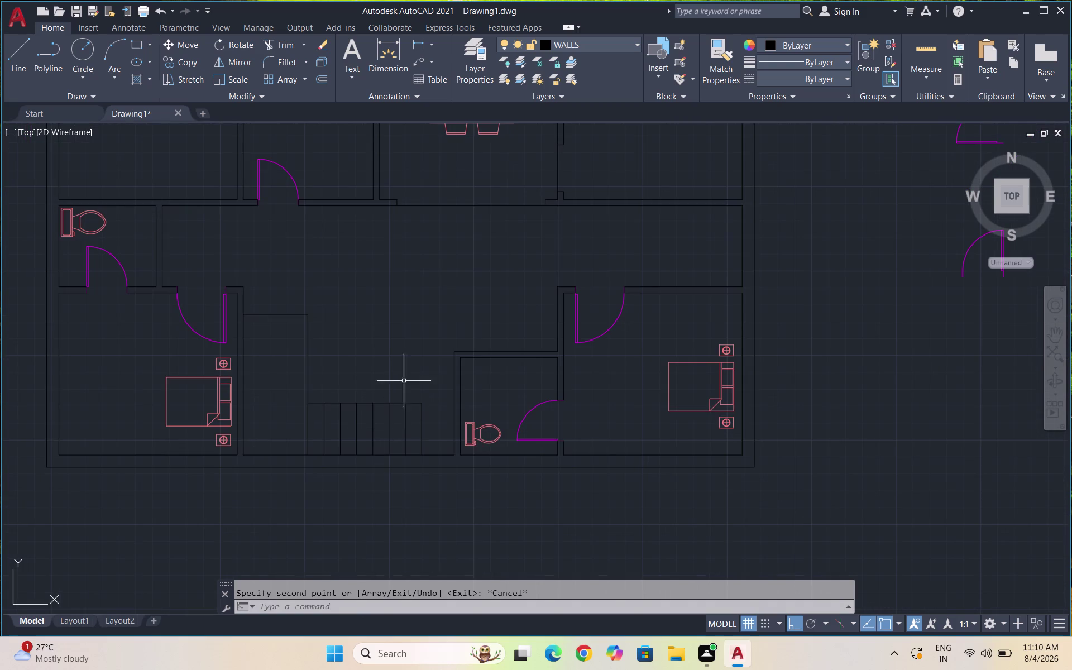
scroll(up, 3)
Draw a horizontal base line across the upper run and select it.
key(l)
key(Return)
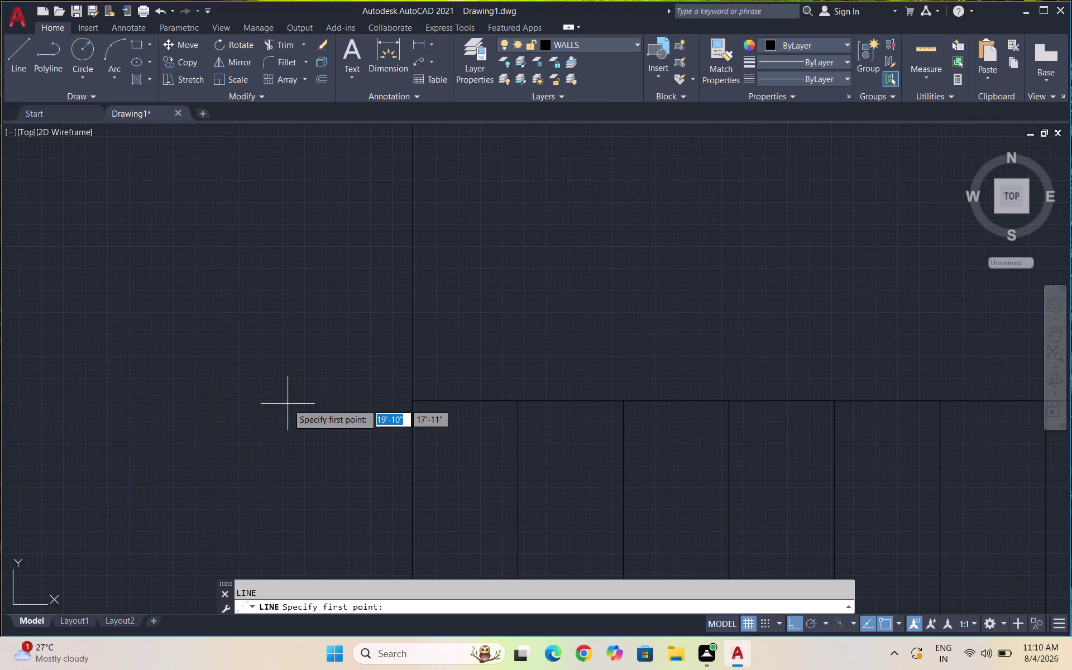
click(408, 398)
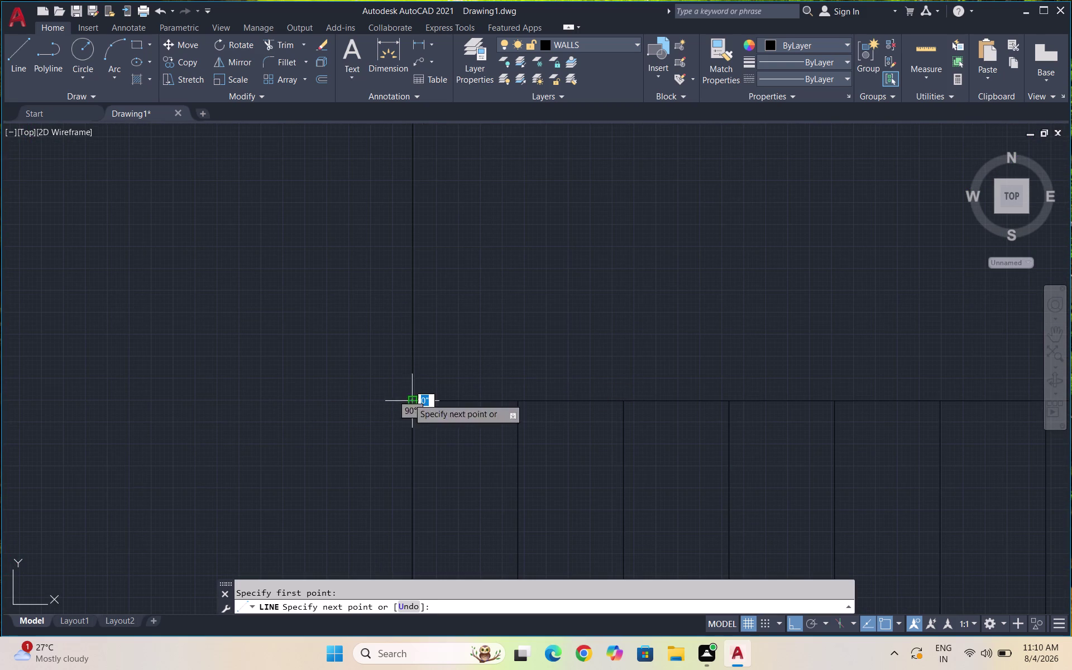
scroll(down, 3)
scroll(up, 3)
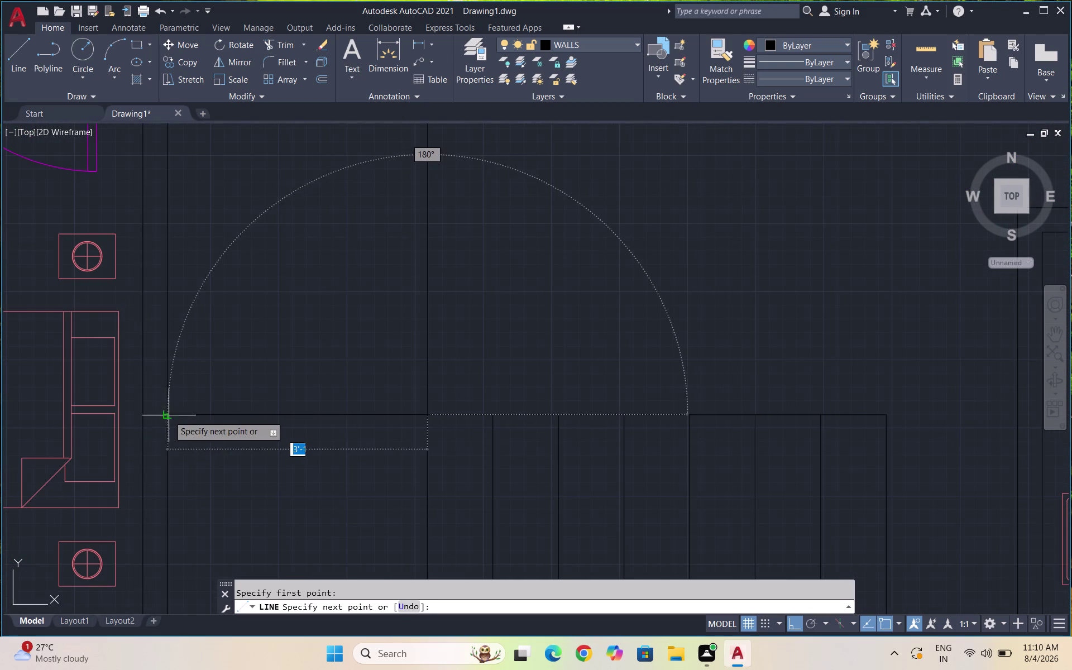
click(168, 416)
key(Escape)
drag(226, 448, 227, 441)
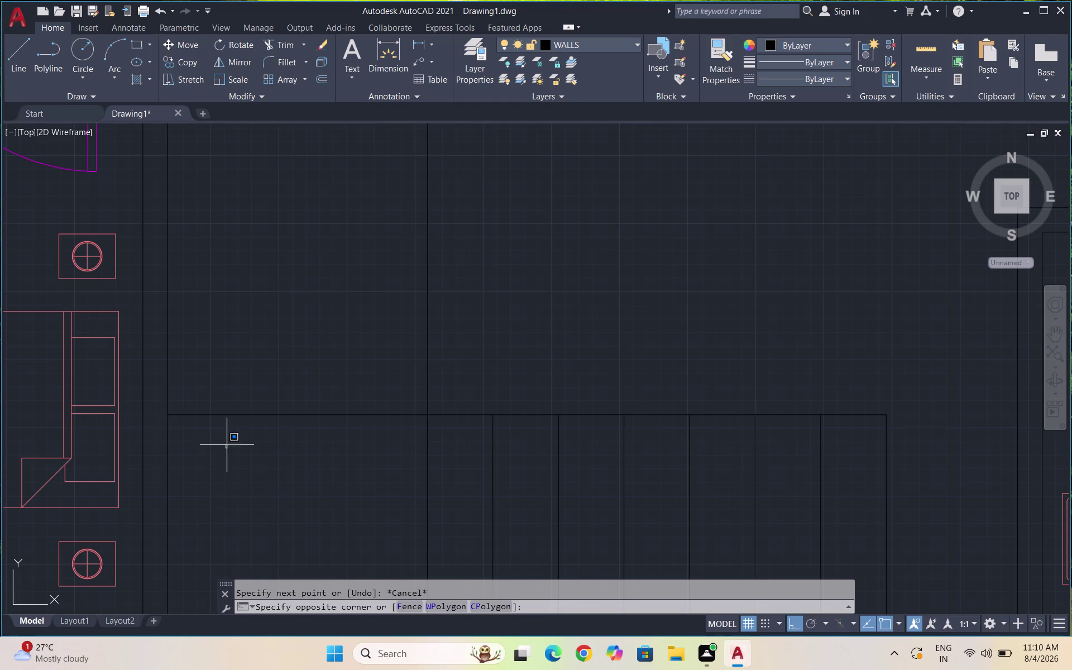
drag(227, 442, 225, 428)
click(210, 403)
Copy the horizontal line as a 5-item array fitted up the upper run.
text(CO)
key(Return)
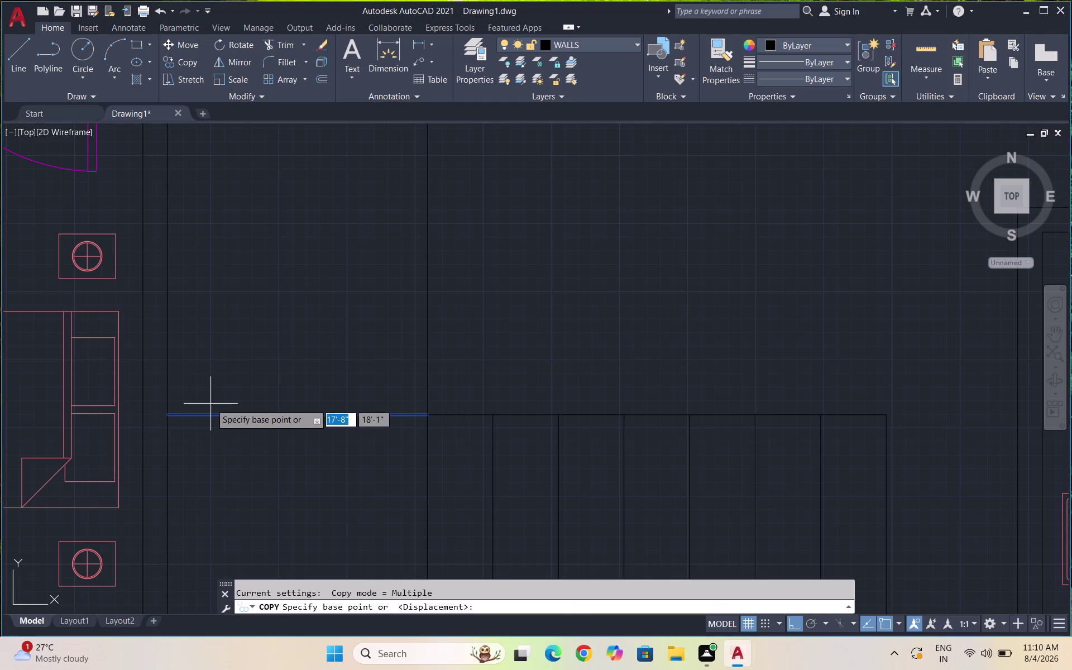
click(428, 415)
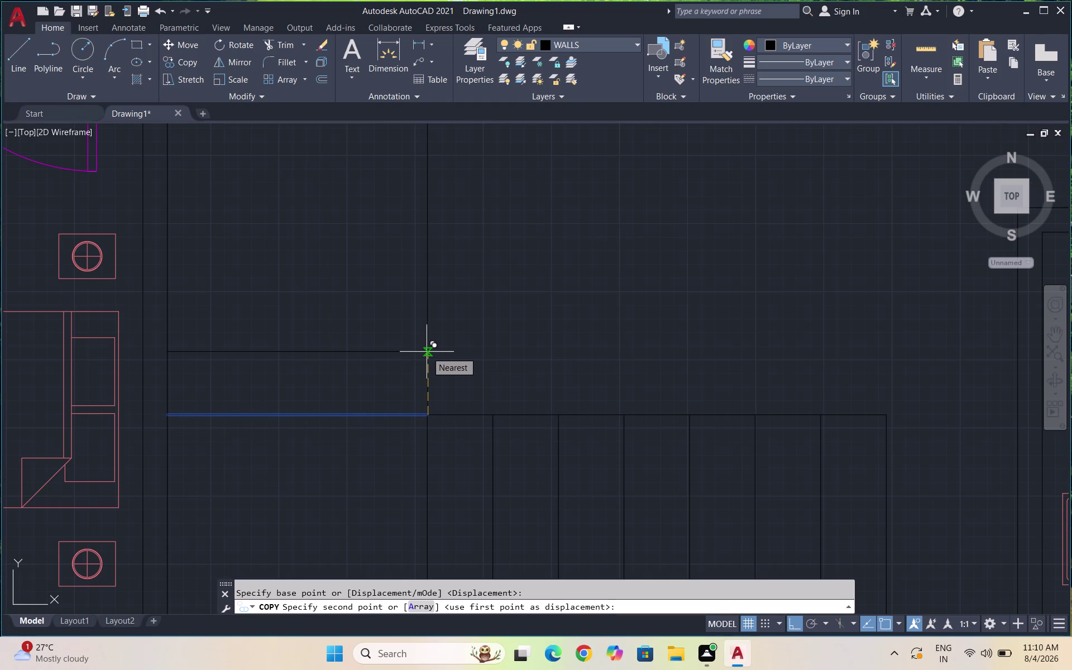
key(a)
key(Return)
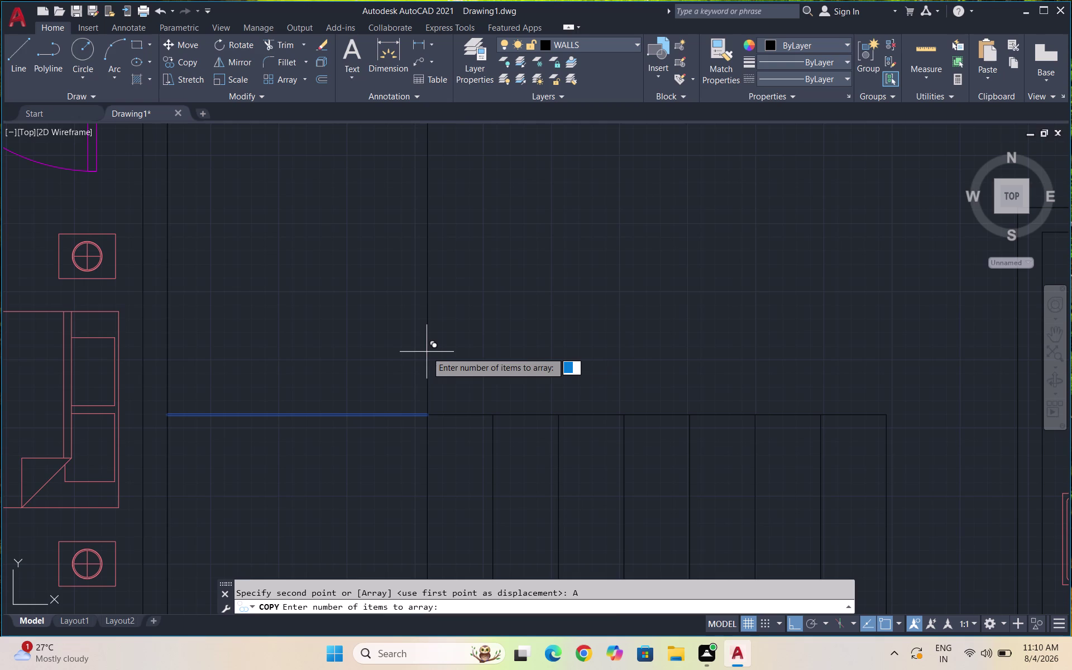
key(5)
key(Return)
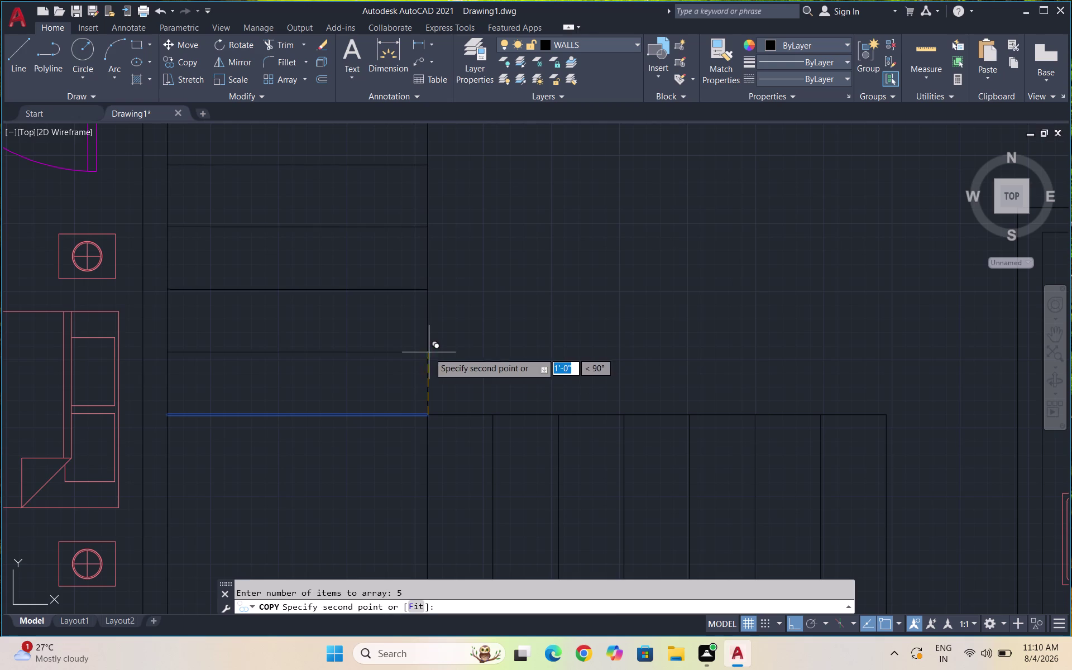
click(422, 606)
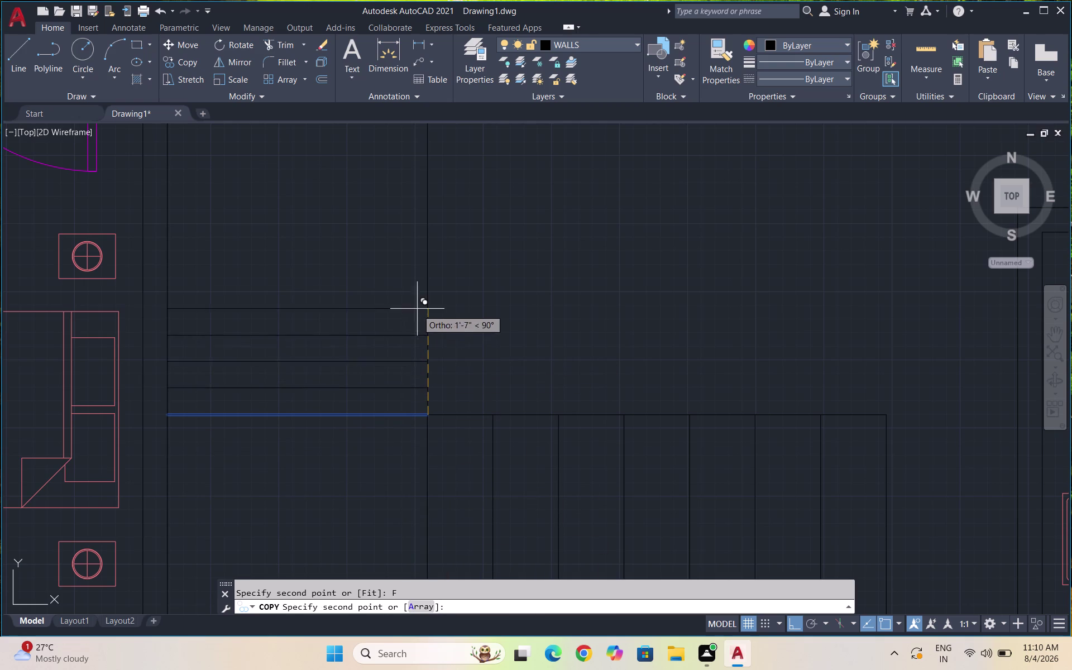
click(419, 269)
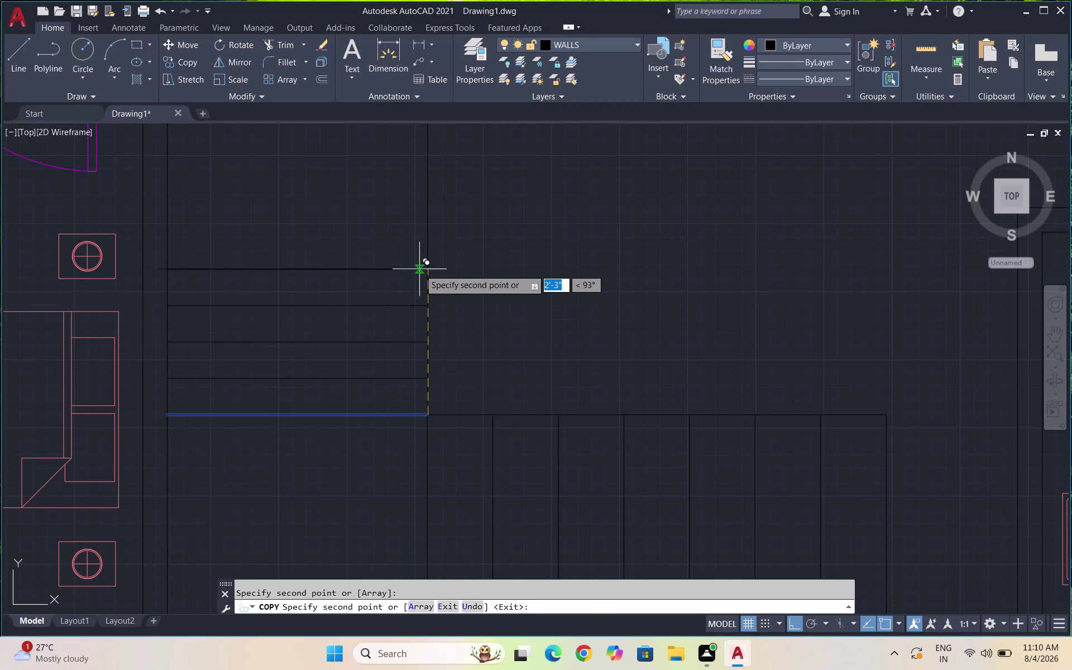
key(Escape)
scroll(down, 3)
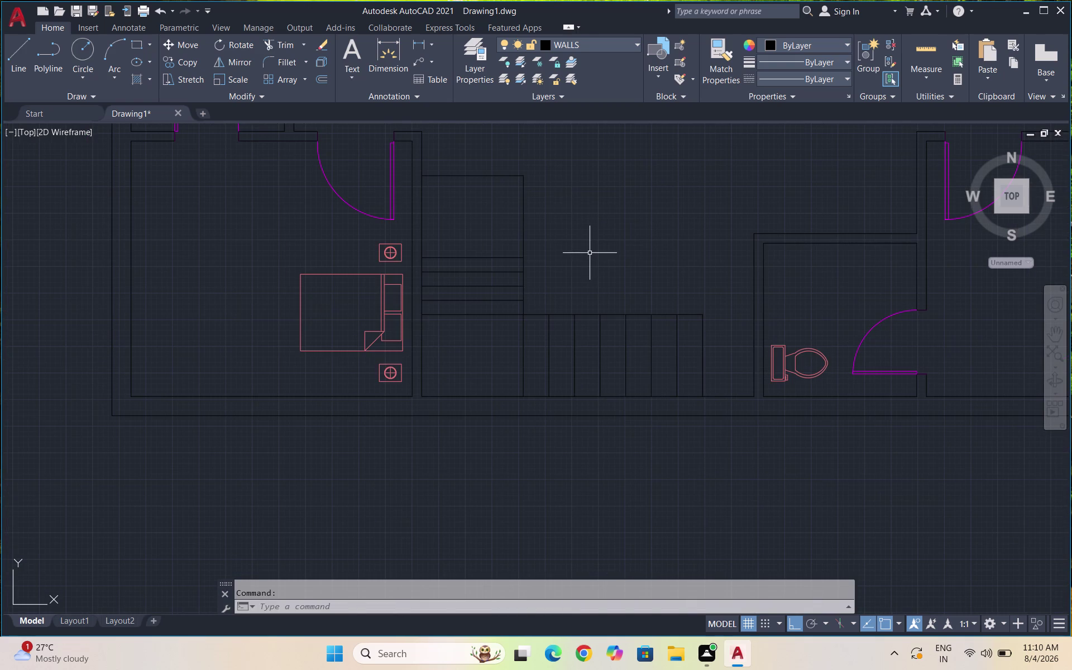
Delete the four horizontal upper-run treads and measure the stair spacing.
scroll(up, 3)
drag(493, 453, 493, 399)
click(479, 274)
key(Escape)
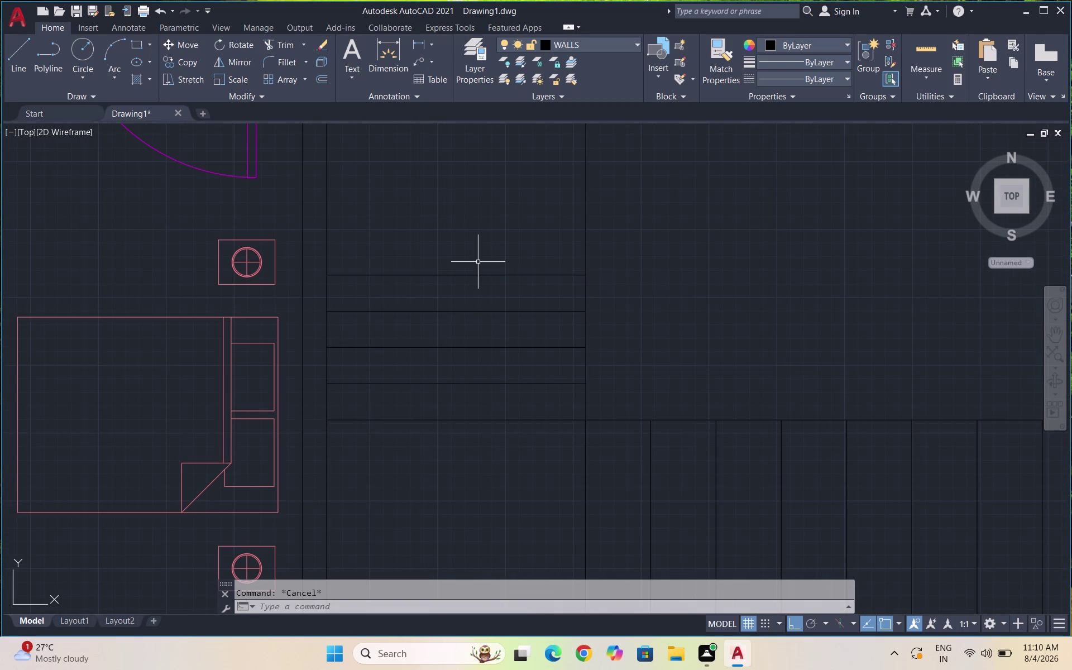
drag(506, 389, 496, 353)
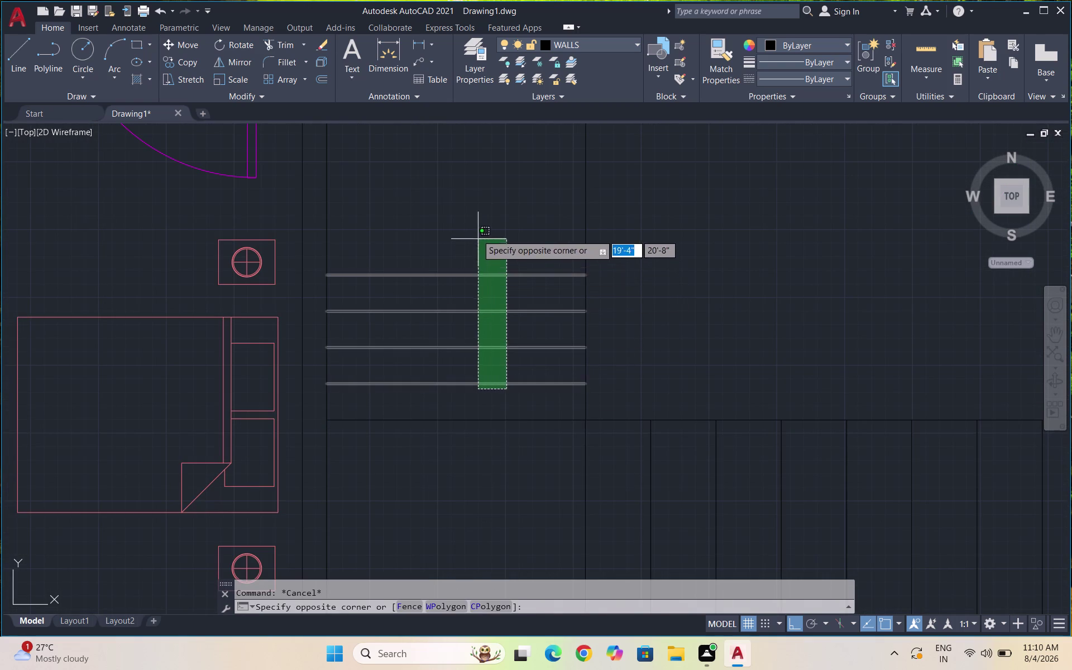
click(474, 226)
key(Delete)
scroll(down, 3)
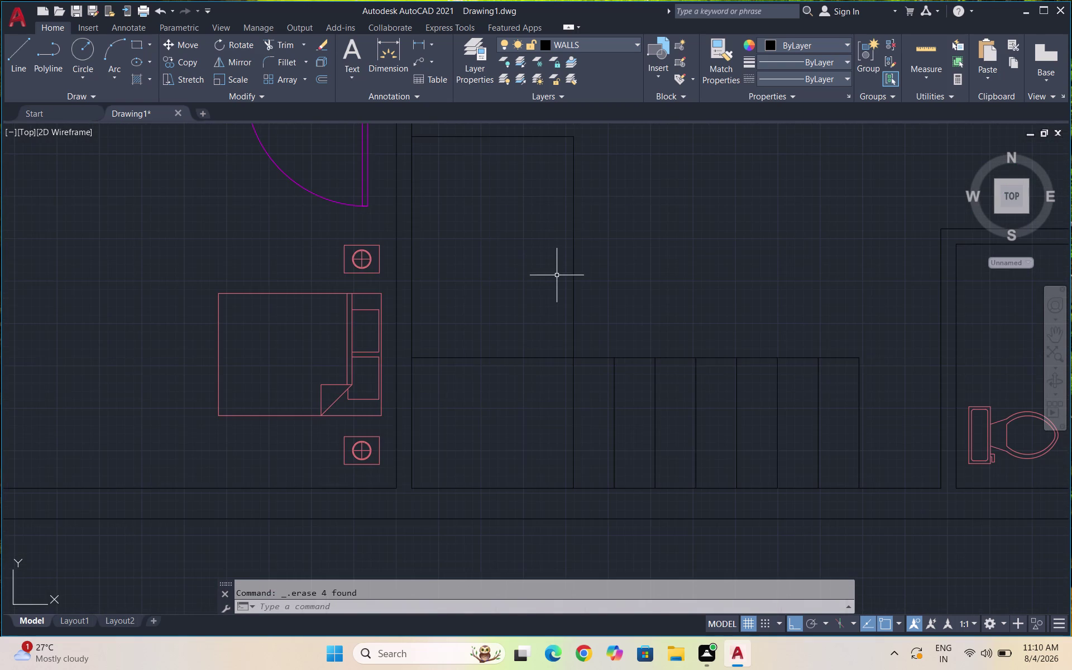
click(935, 56)
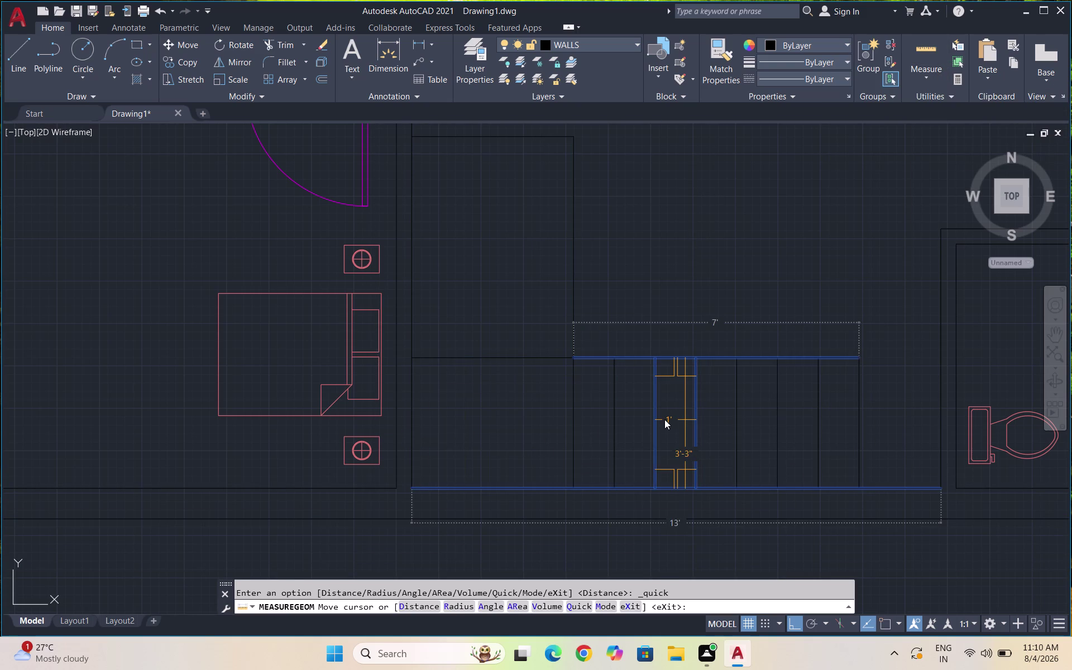
key(Escape)
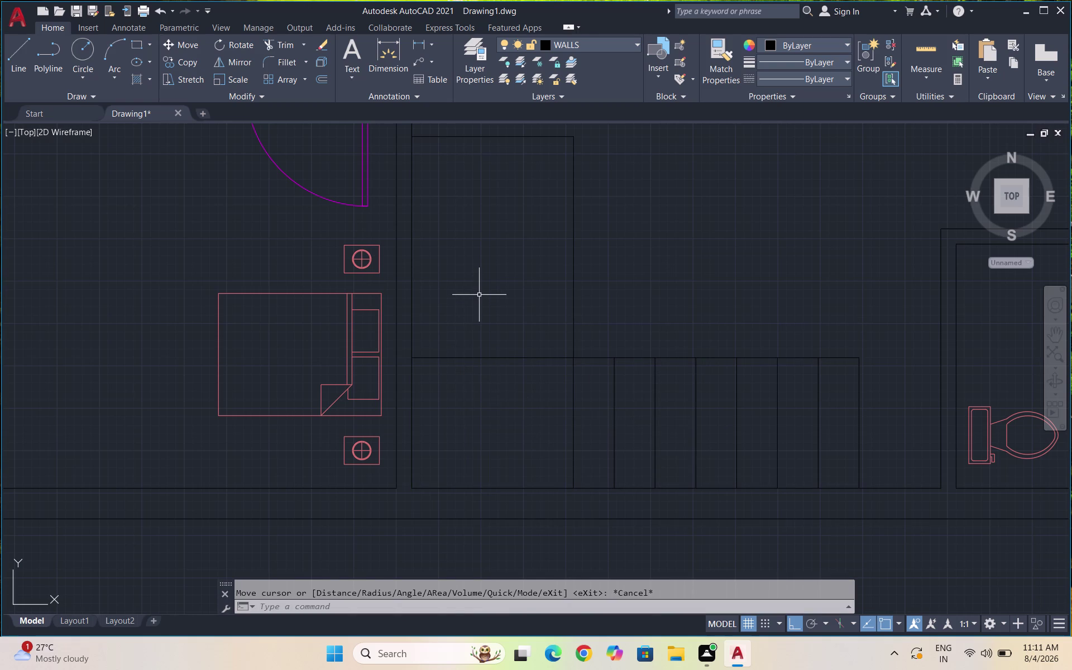
Copy the tread line upward as a 4-item array spaced 1' apart.
drag(511, 373, 472, 322)
click(471, 318)
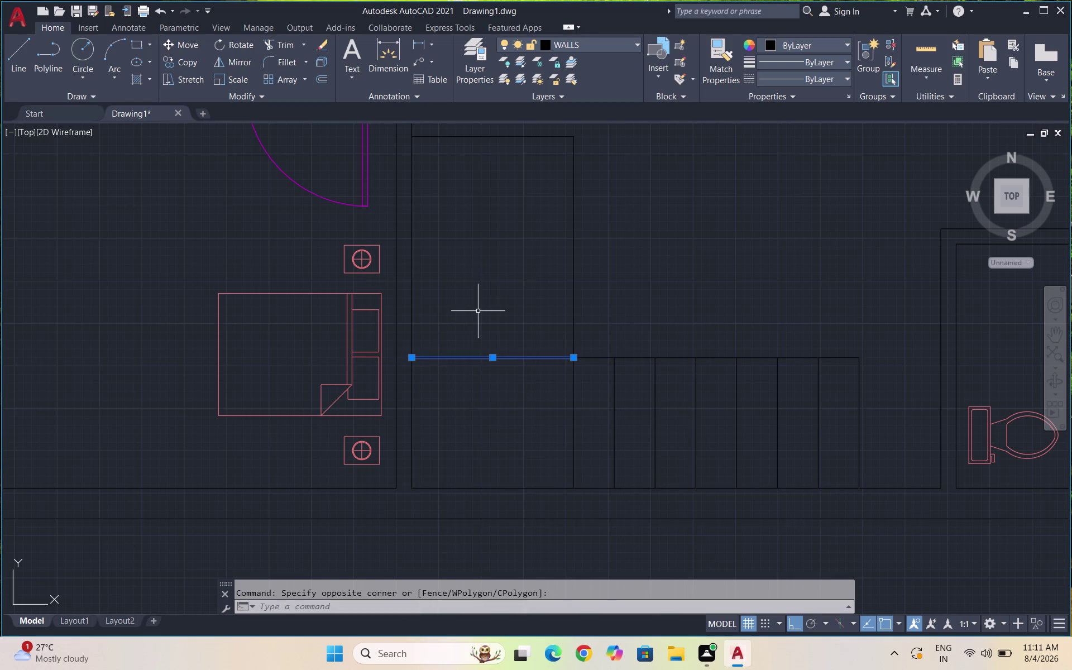
text(CO)
key(Return)
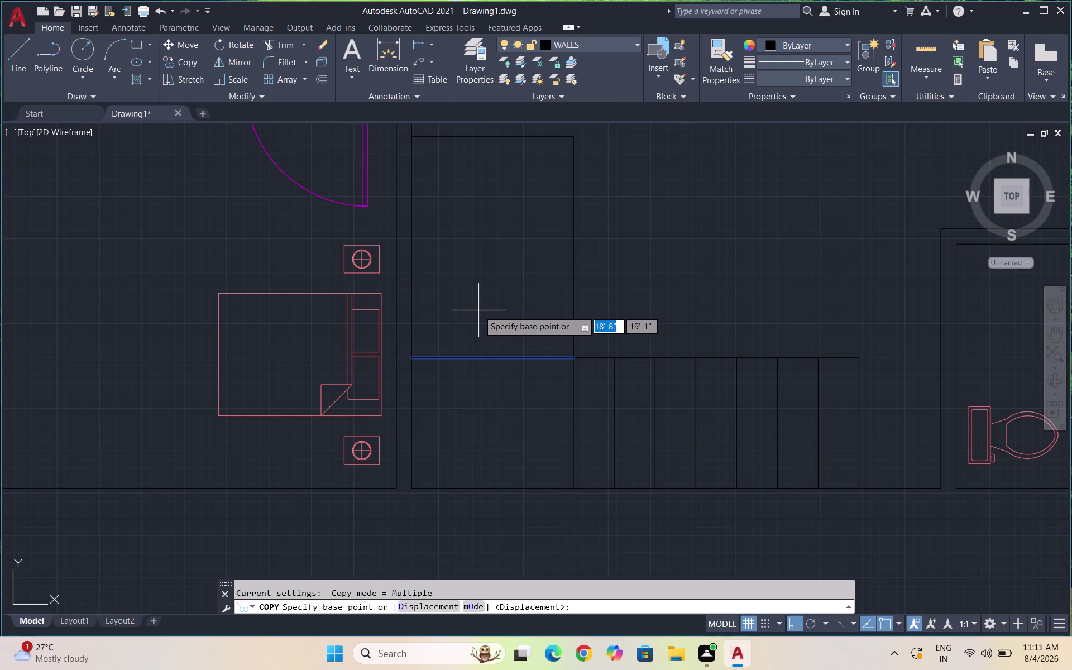
click(576, 356)
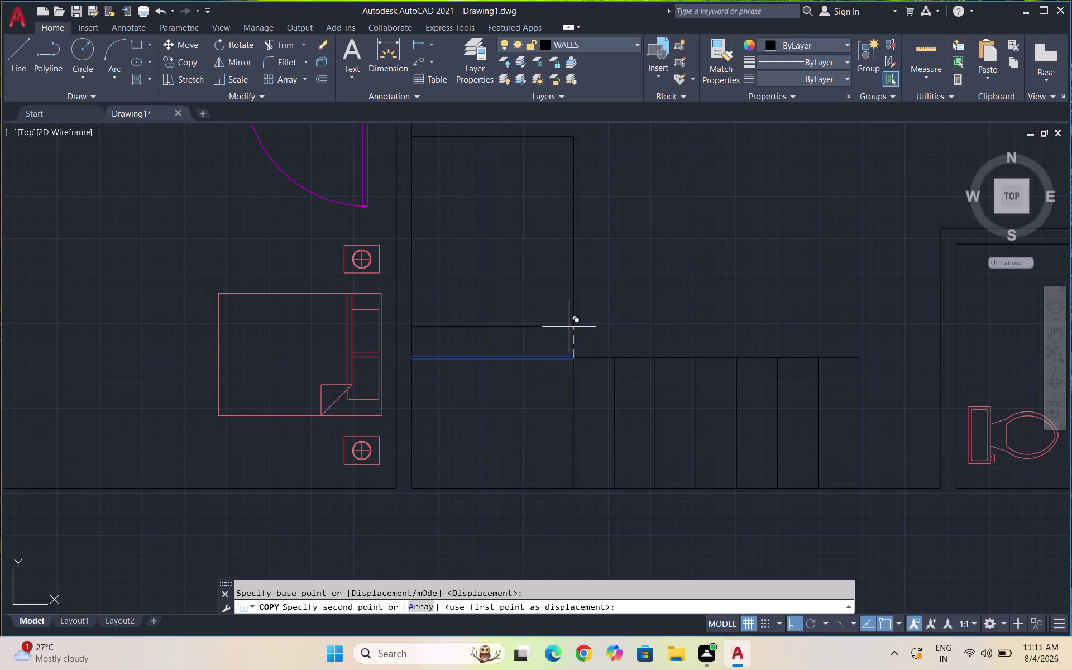
key(a)
key(Return)
key(4)
key(Return)
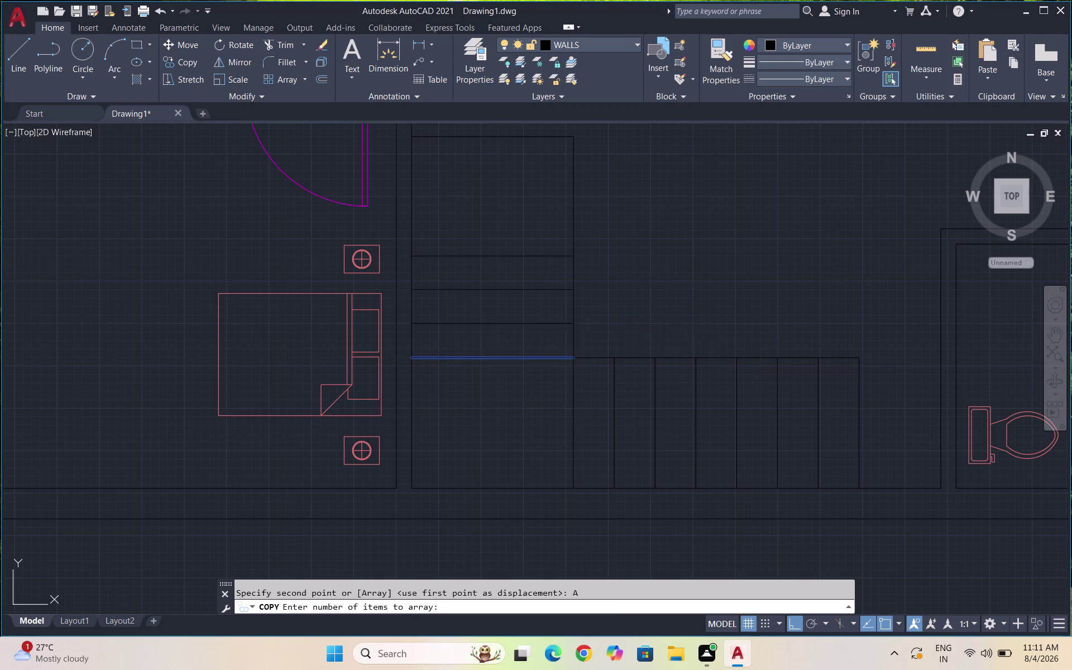
text(1')
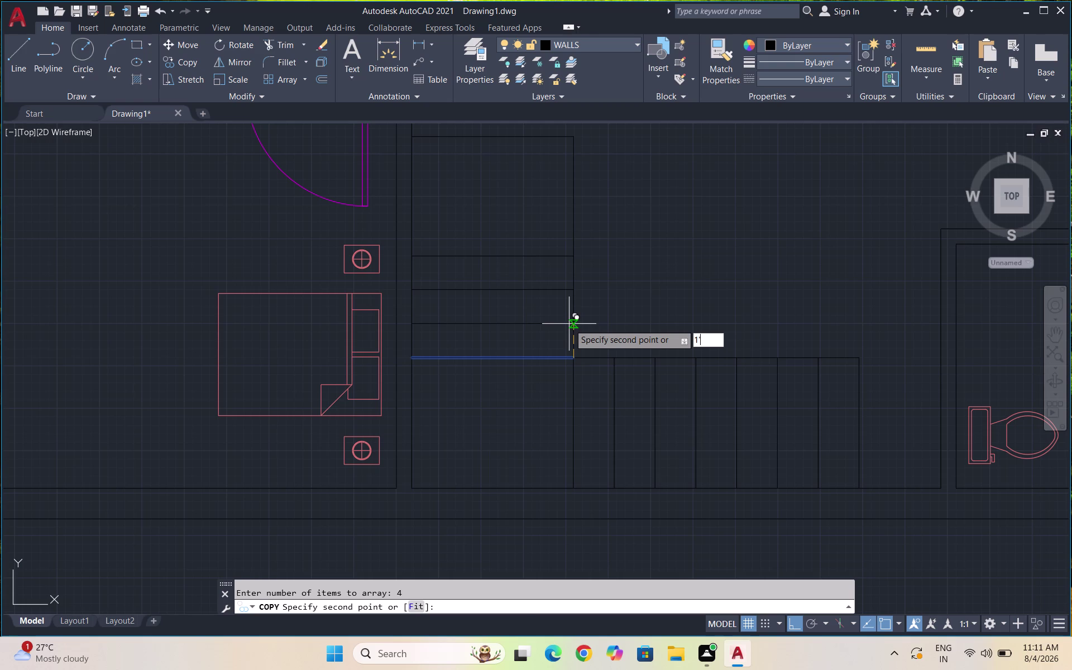
key(Return)
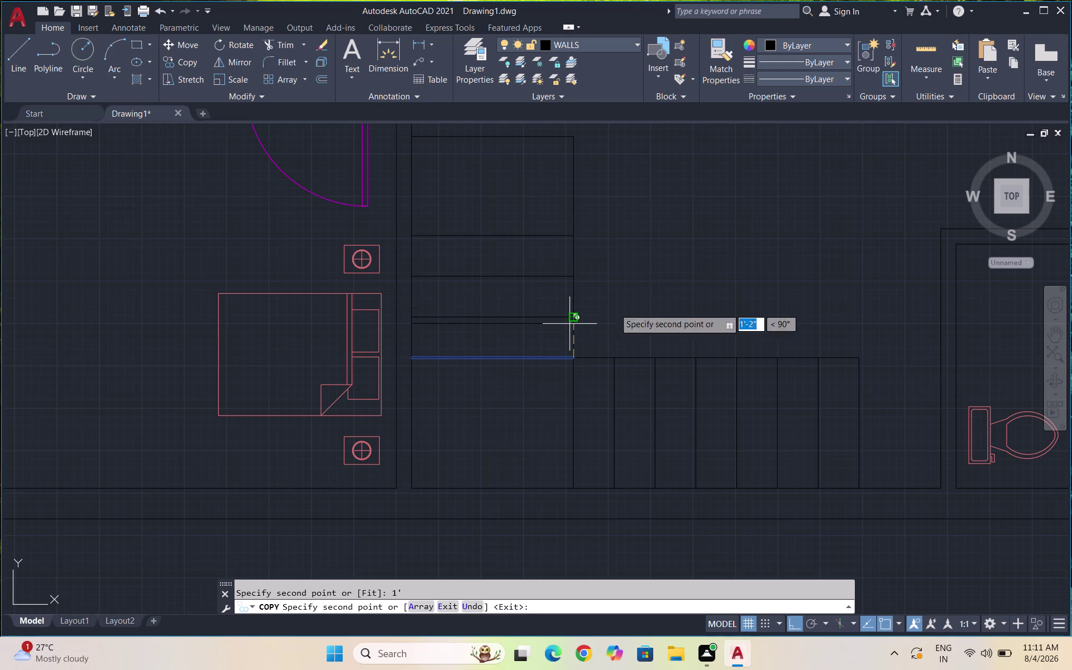
key(Escape)
scroll(down, 3)
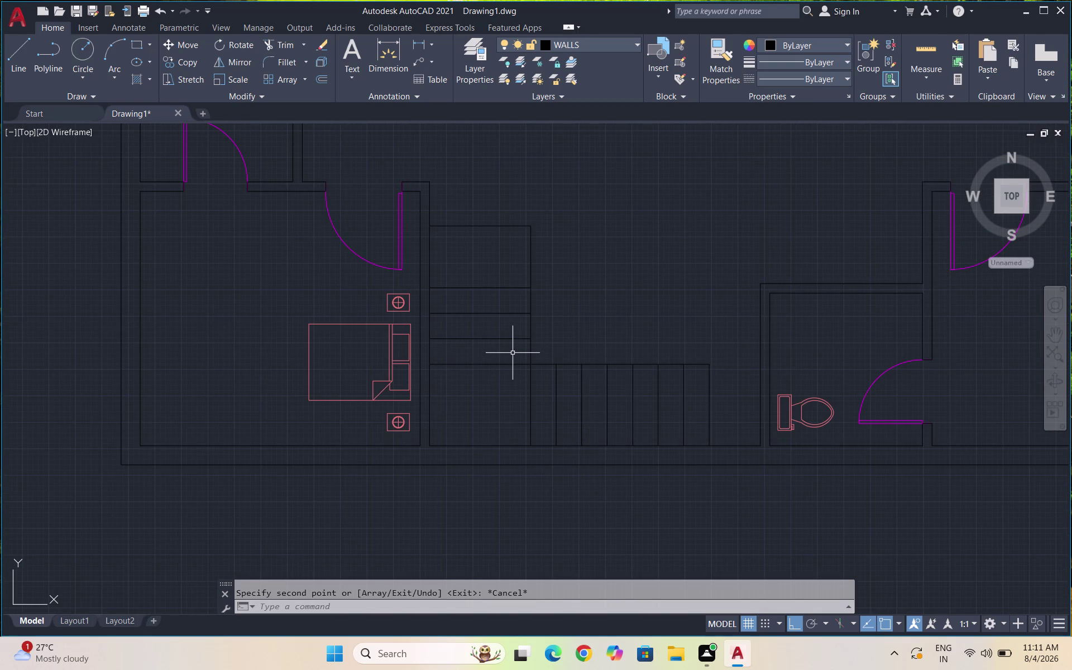
scroll(up, 3)
key(l)
key(Return)
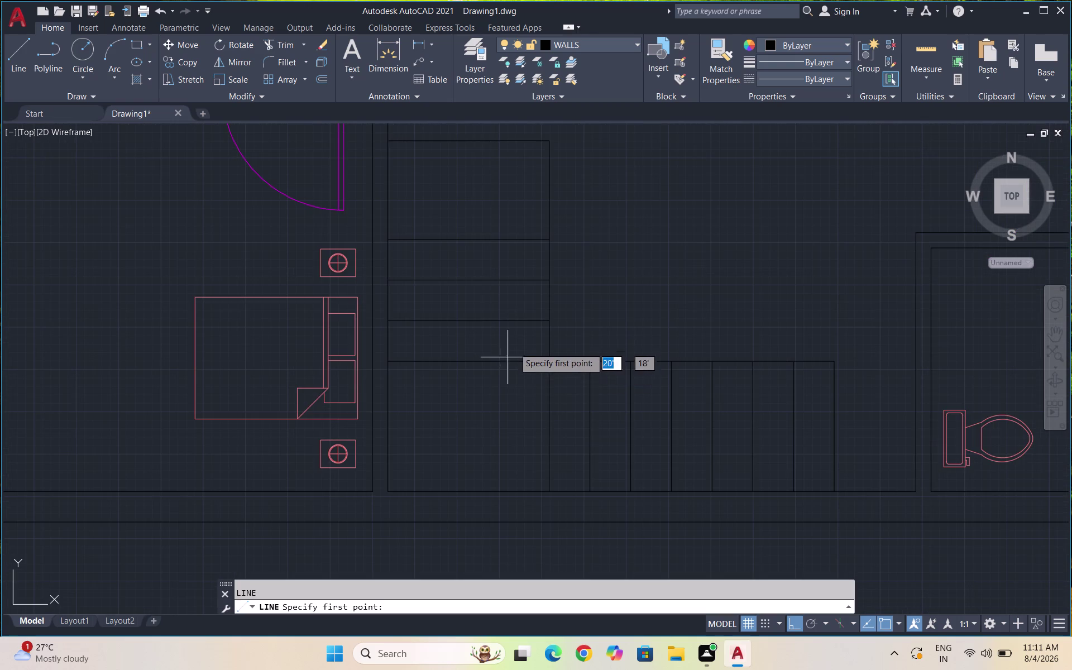
Draw the stair walking line from the lower flight, turning at the centre, to the upper flight's top.
click(713, 422)
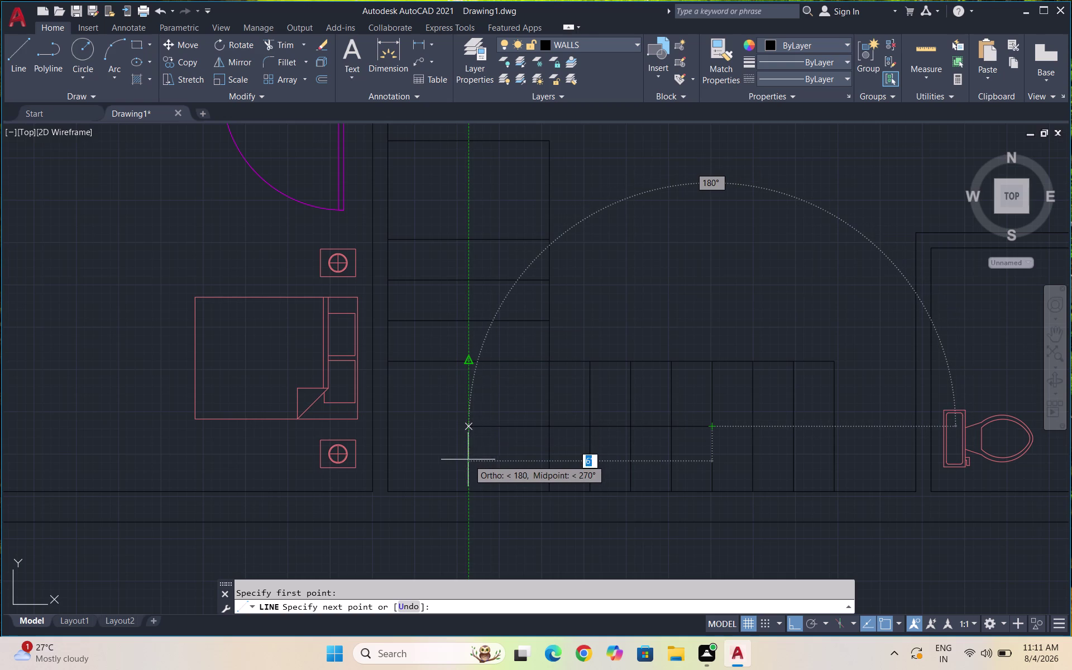
click(468, 426)
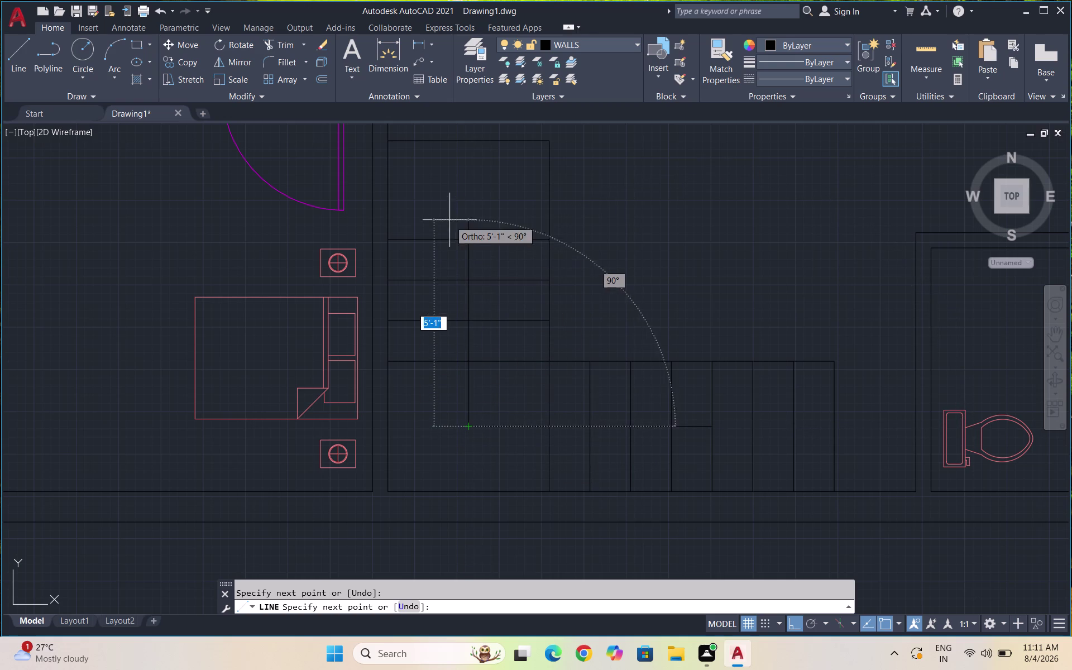
click(467, 221)
key(Escape)
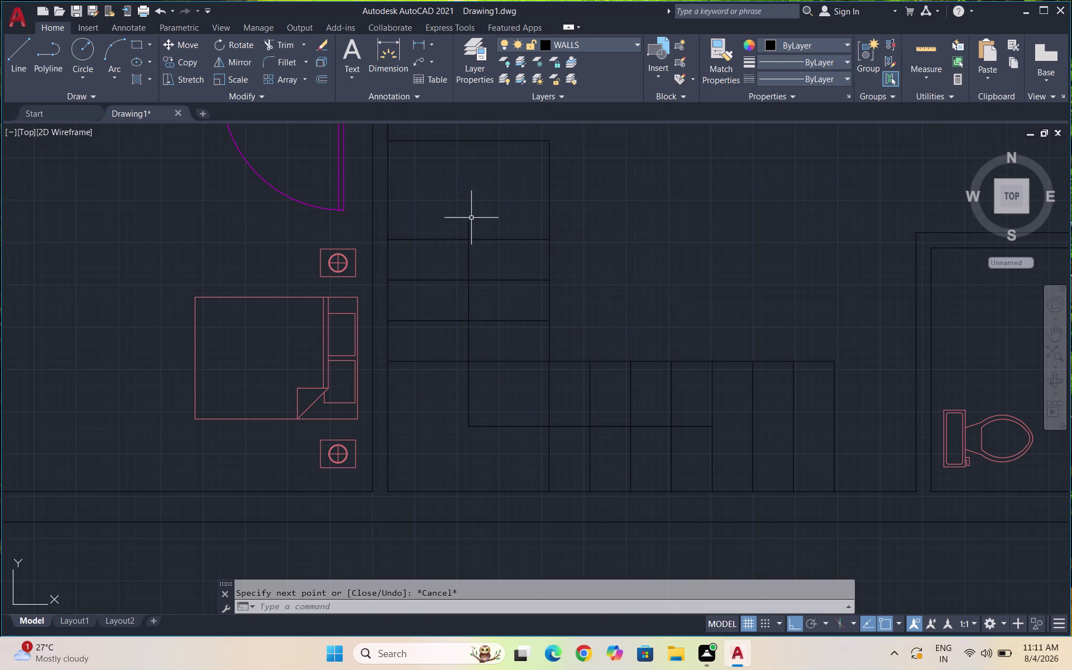
scroll(up, 3)
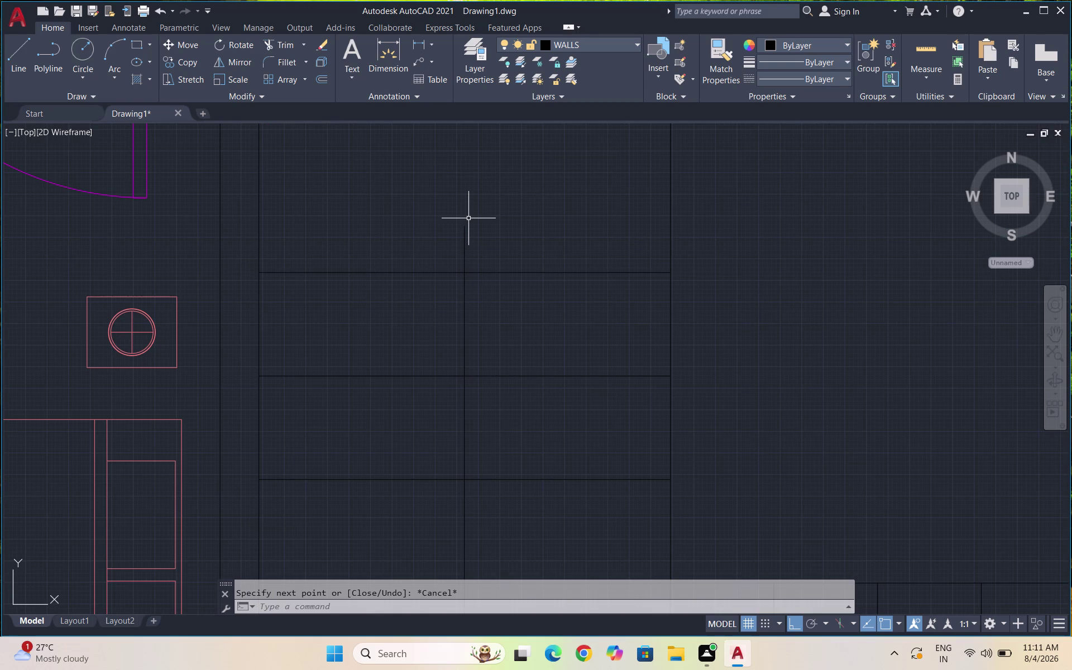
With Ortho off, draw half an arrowhead ending in a tip on the walking line.
key(Return)
key(Return)
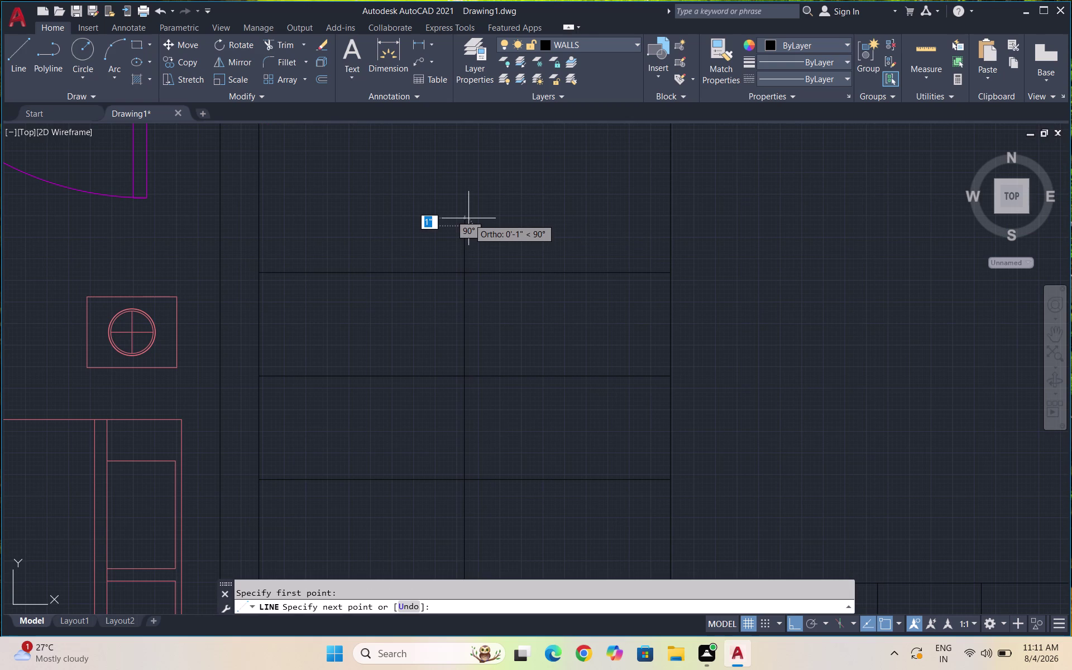
key(Escape)
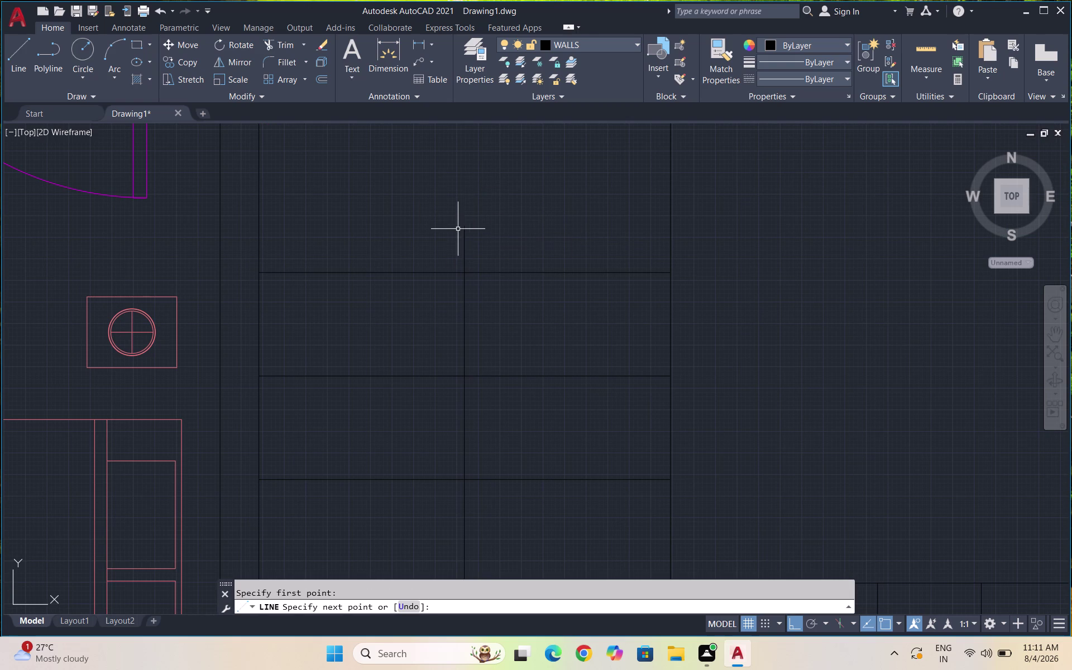
key(space)
scroll(up, 3)
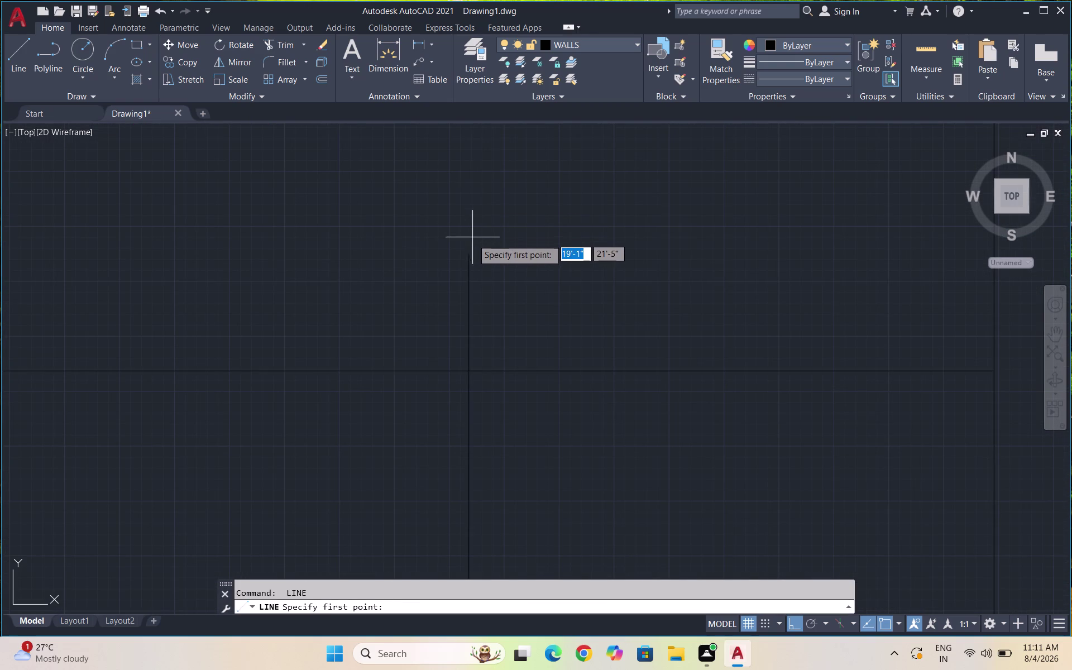
click(473, 252)
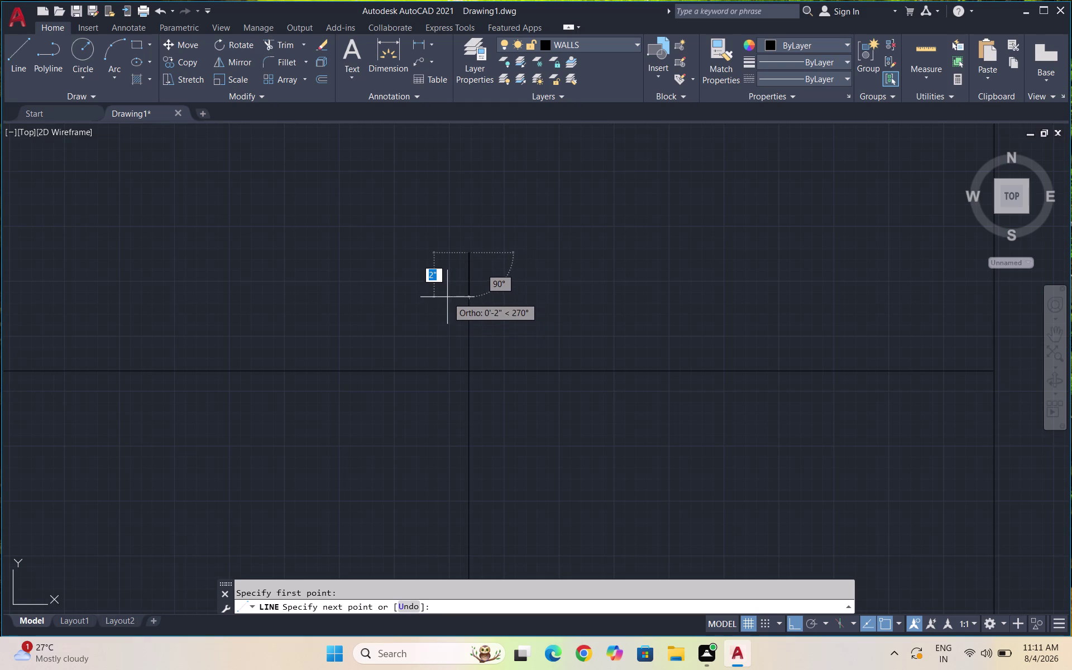
key(F8)
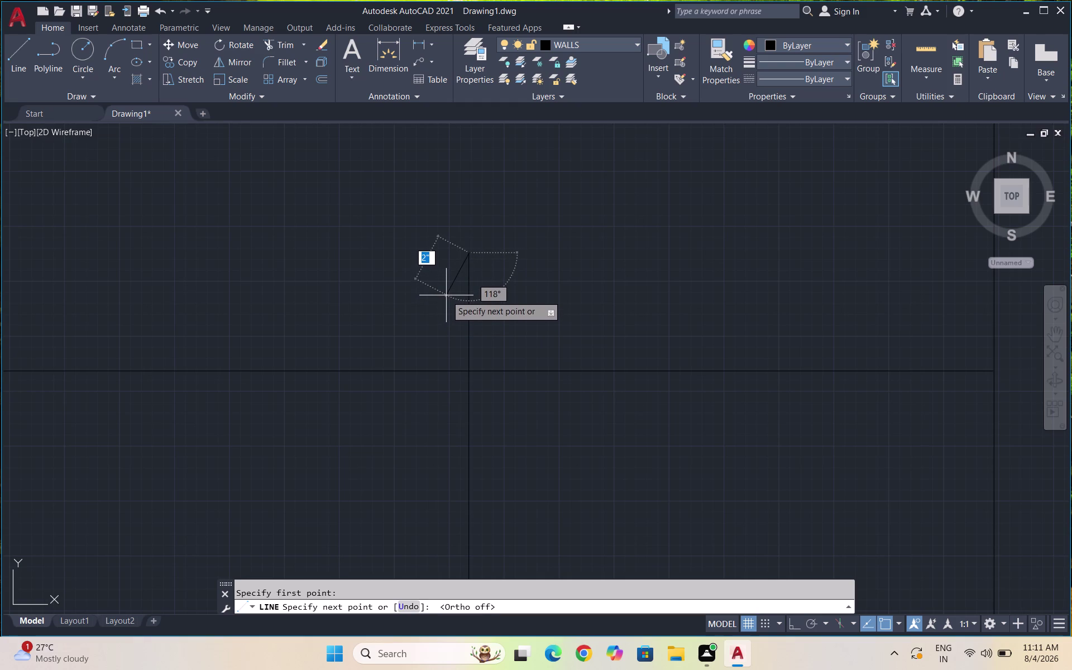
click(446, 296)
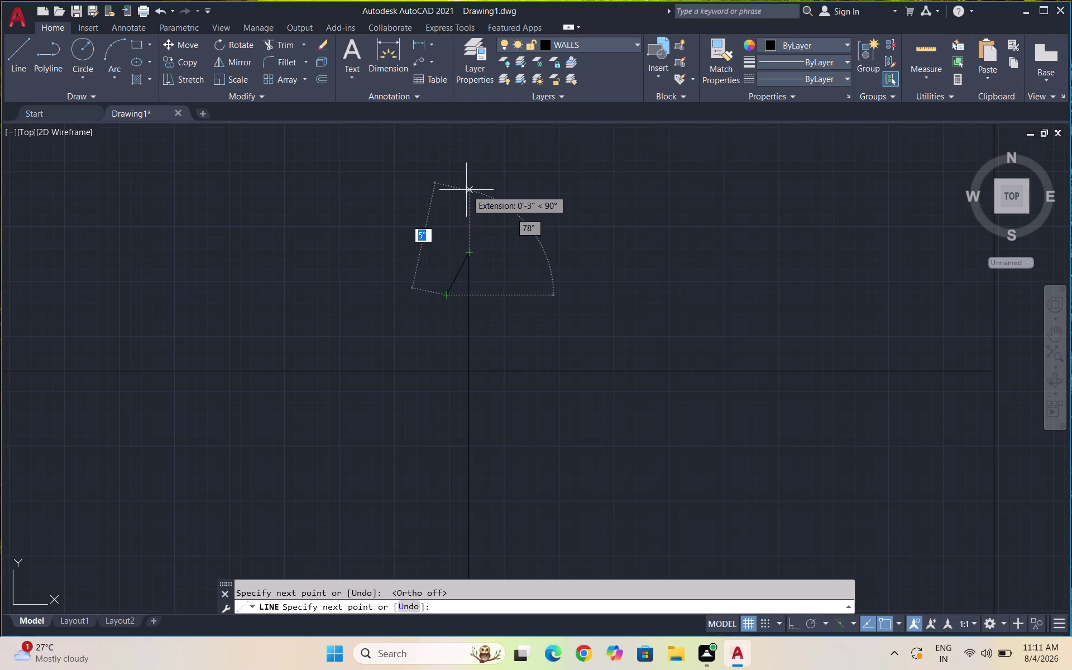
click(468, 173)
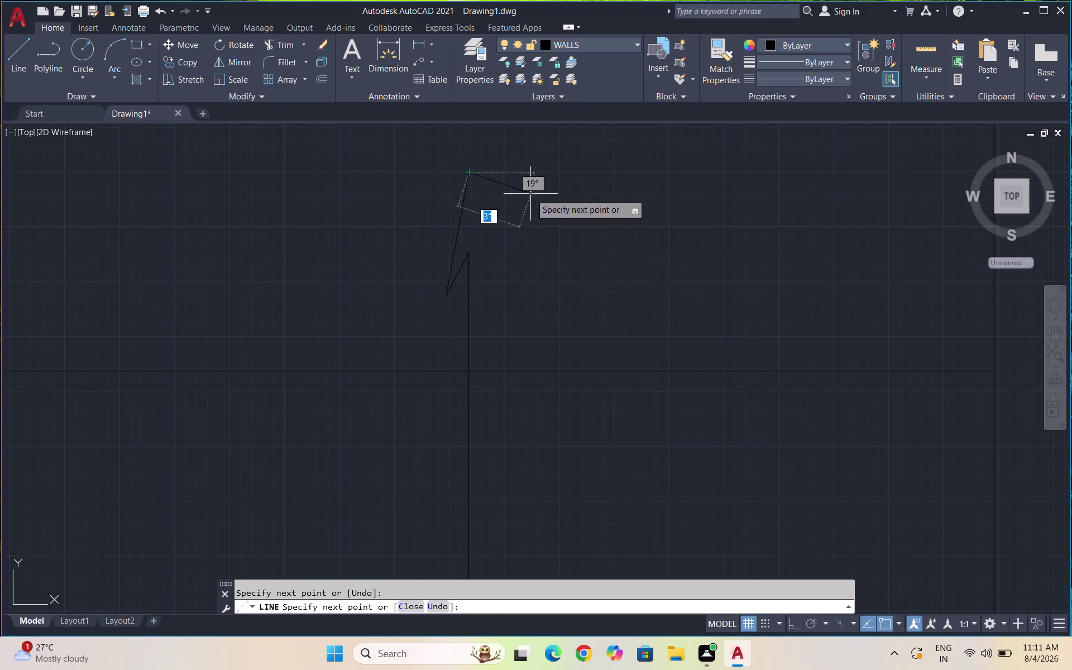
key(Escape)
Select the half arrowhead and begin mirroring it along the walking line, then cancel.
drag(462, 299, 446, 272)
click(435, 252)
key(m)
scroll(up, 3)
key(i)
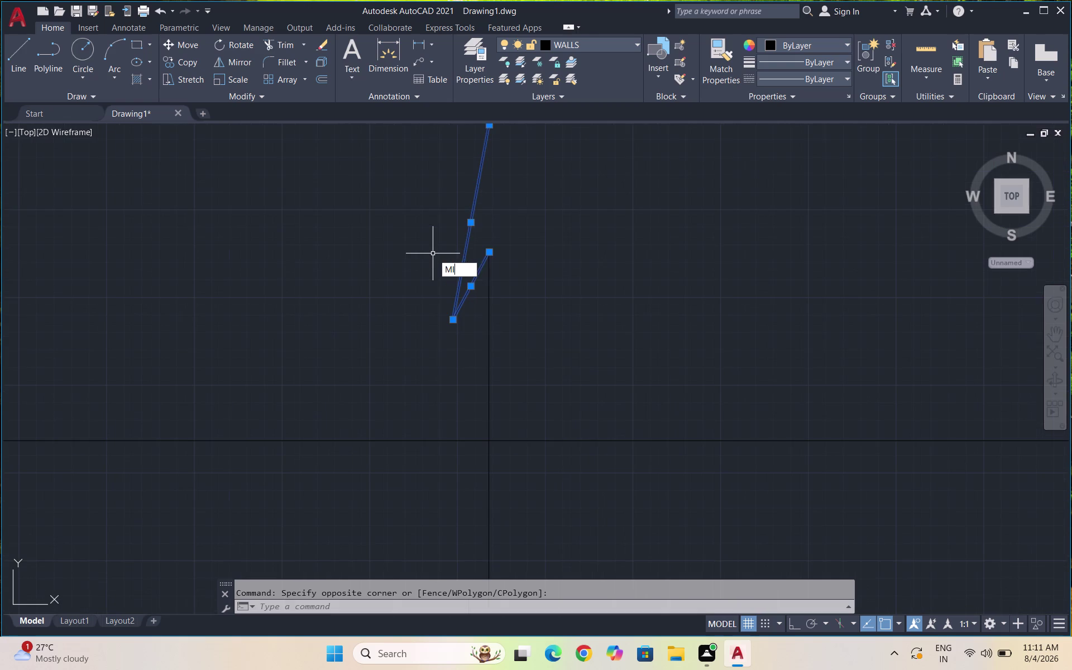
key(Return)
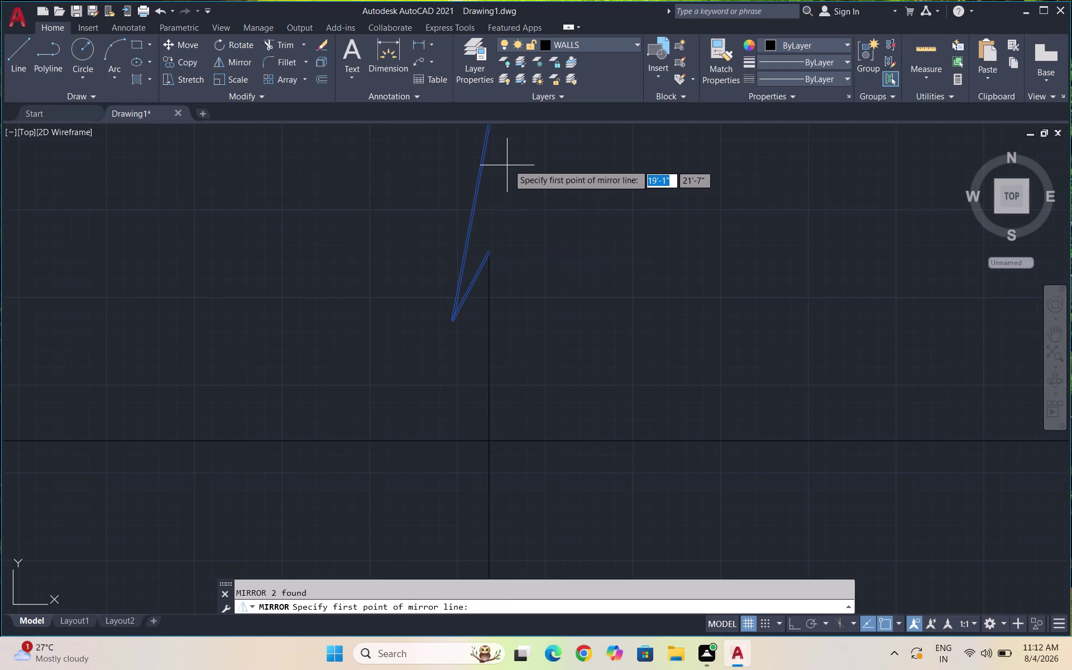
scroll(down, 3)
click(497, 136)
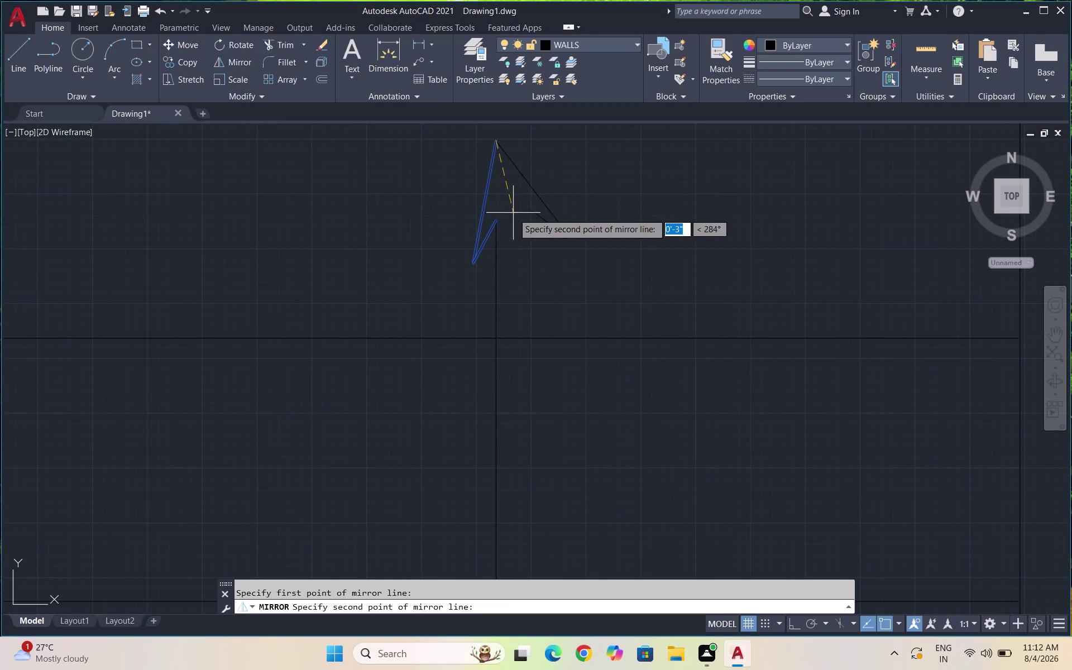
click(493, 226)
key(Escape)
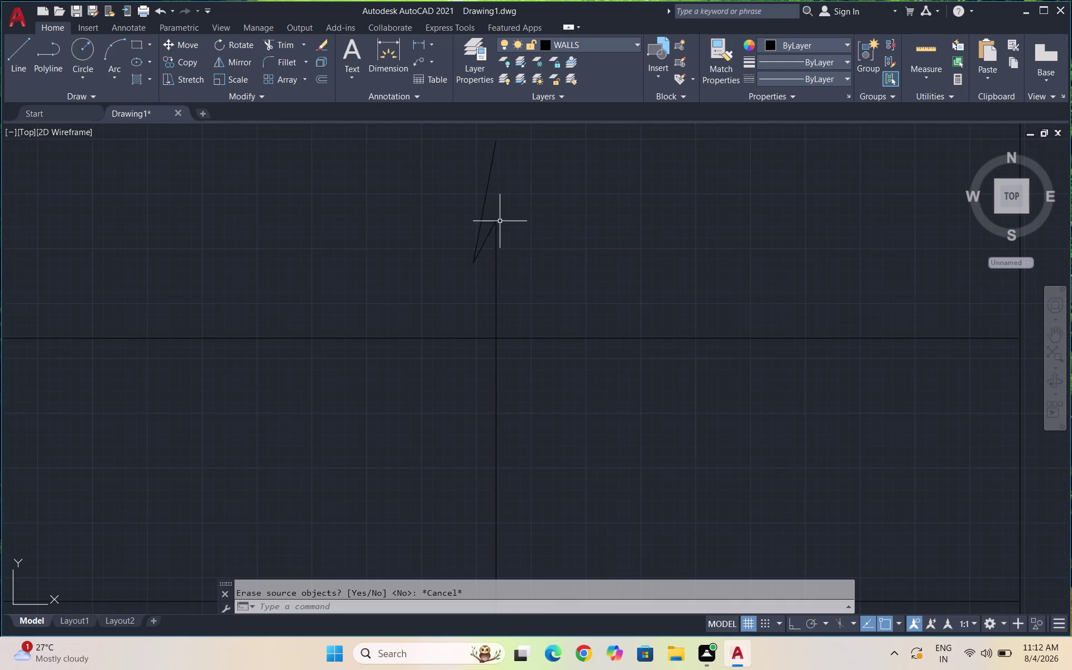
Mirror the half arrowhead about the walking line, keeping the original half.
drag(488, 254, 466, 236)
click(452, 218)
key(m)
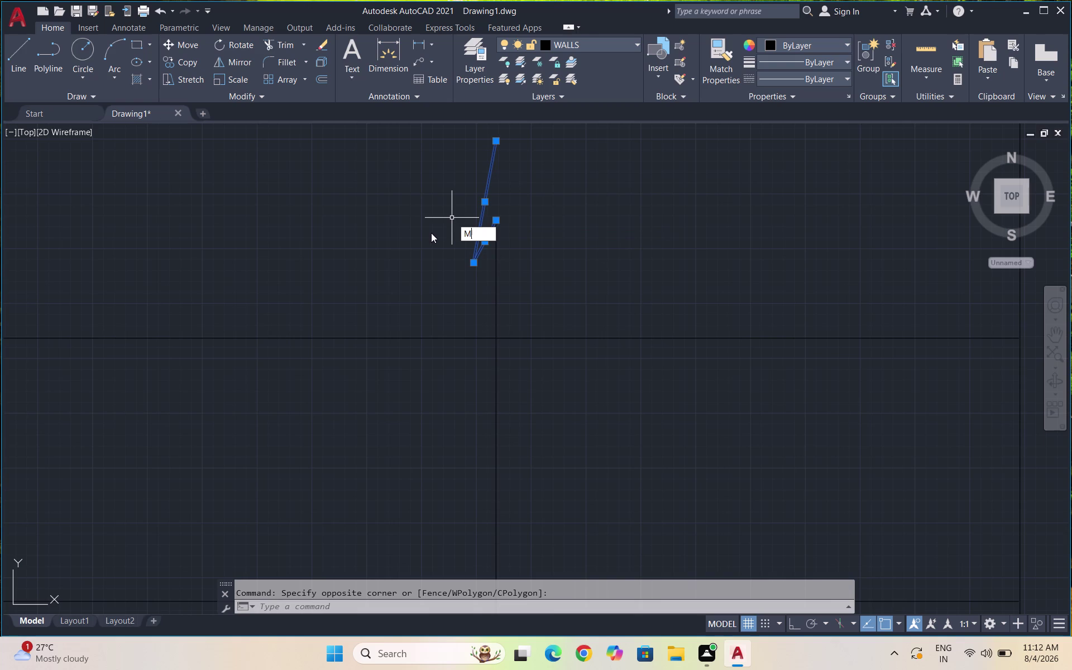
key(i)
key(Return)
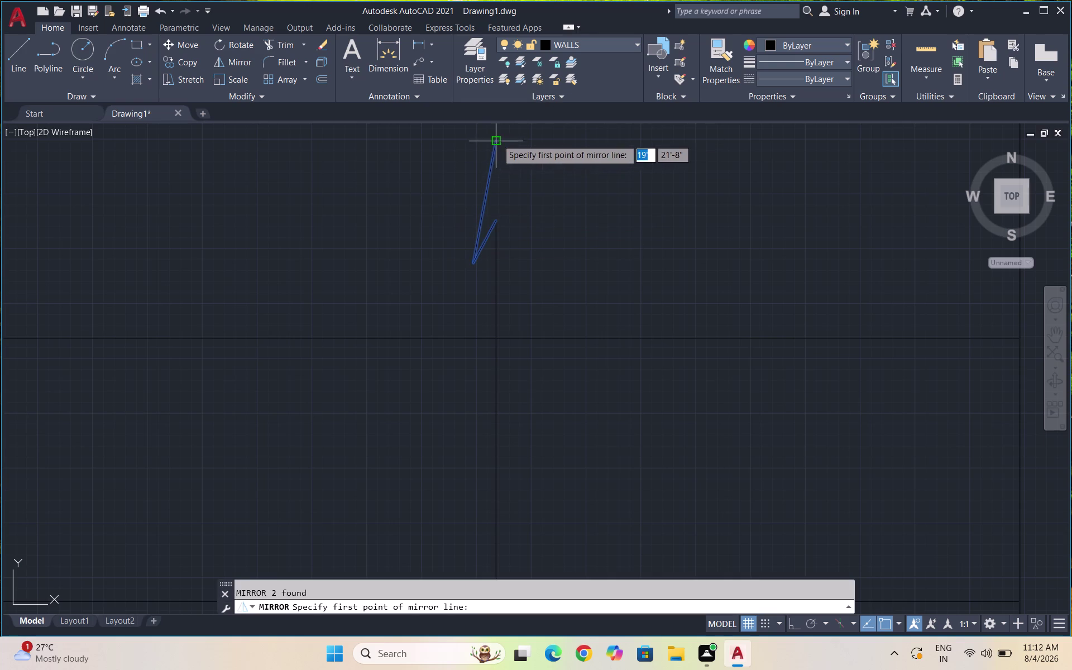
click(497, 139)
click(499, 224)
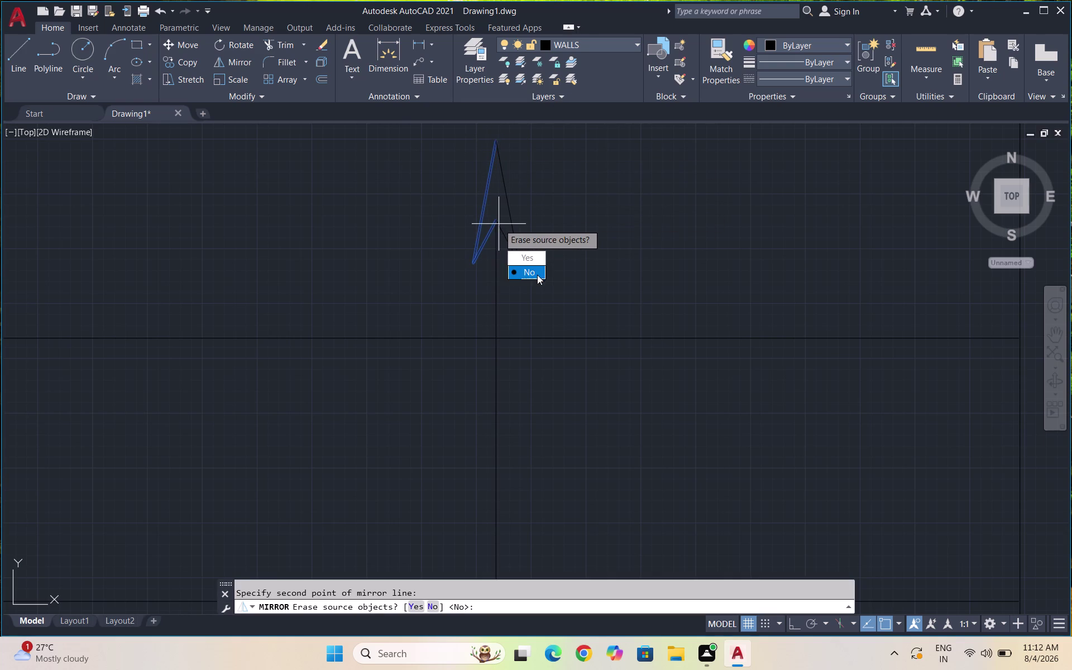
drag(537, 275, 499, 224)
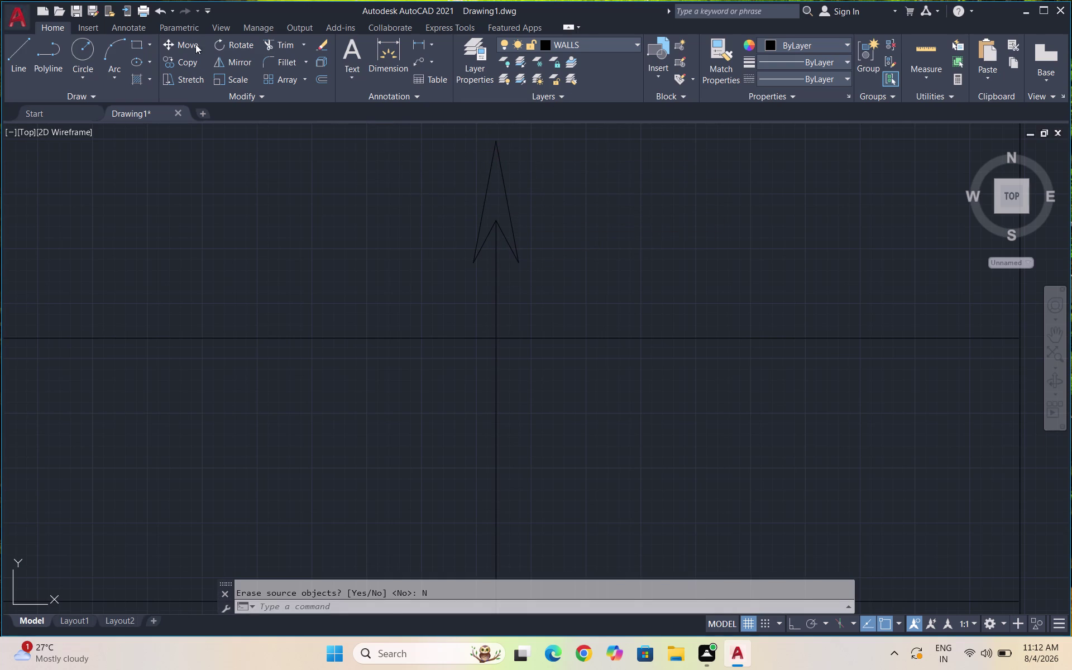
click(142, 77)
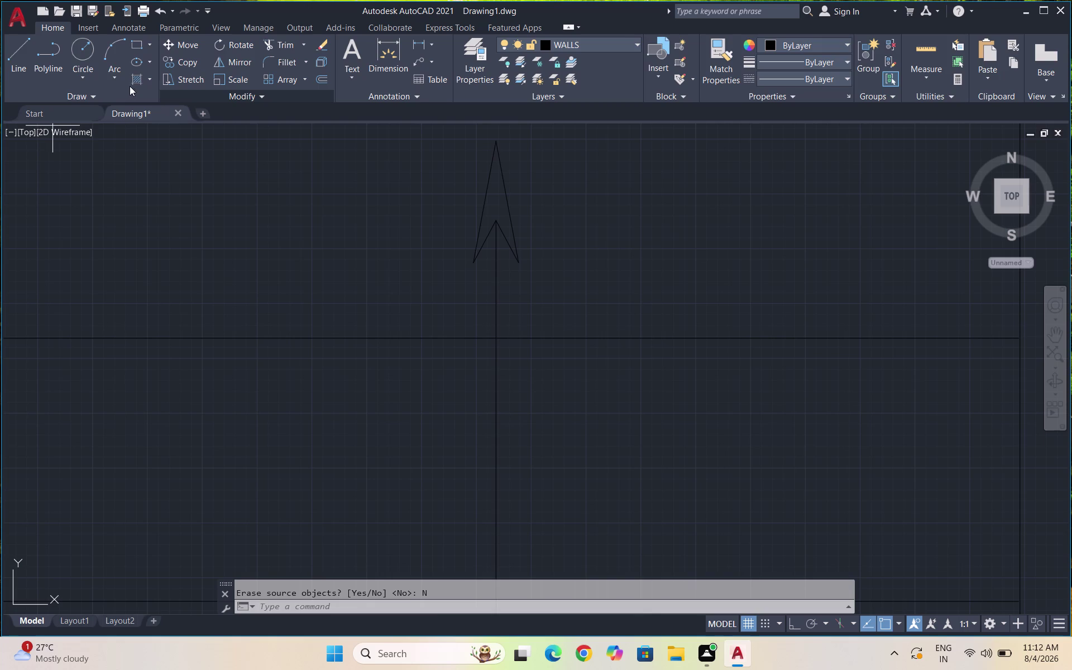
click(134, 79)
Fill the stair arrowhead with a SOLID hatch and close Hatch Creation.
click(140, 65)
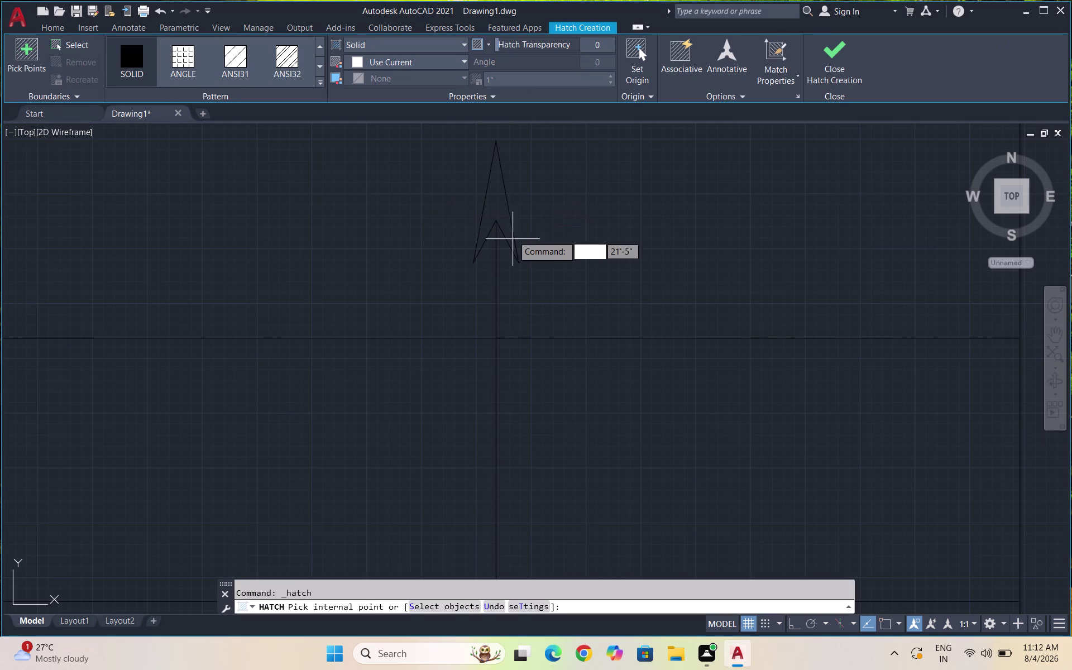
click(492, 206)
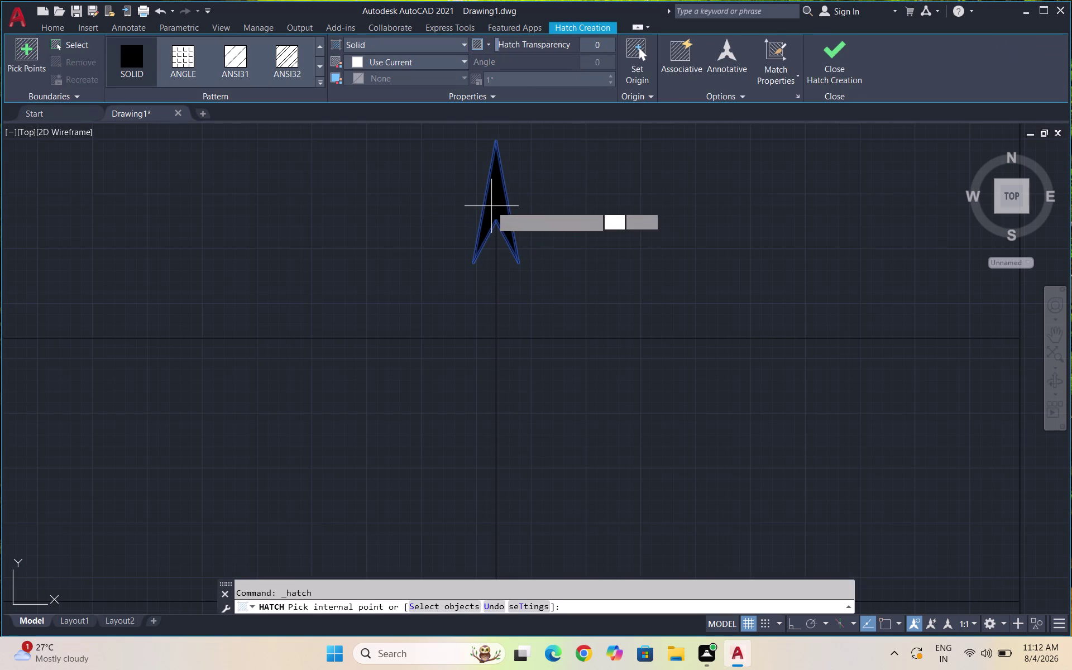
click(837, 62)
scroll(down, 3)
scroll(down, 3)
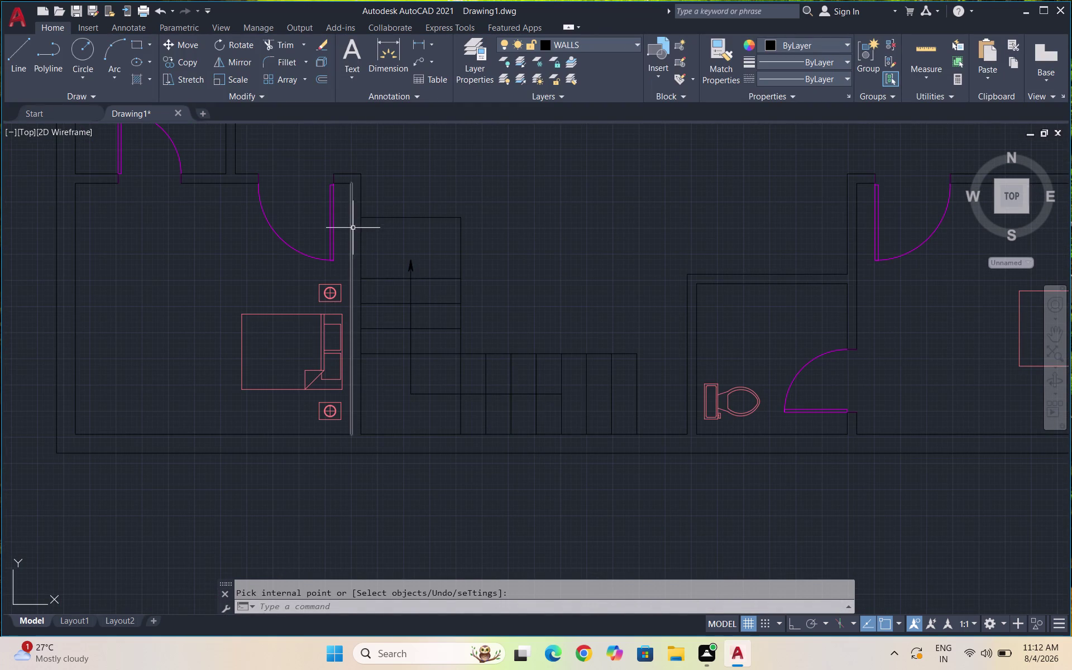
scroll(down, 3)
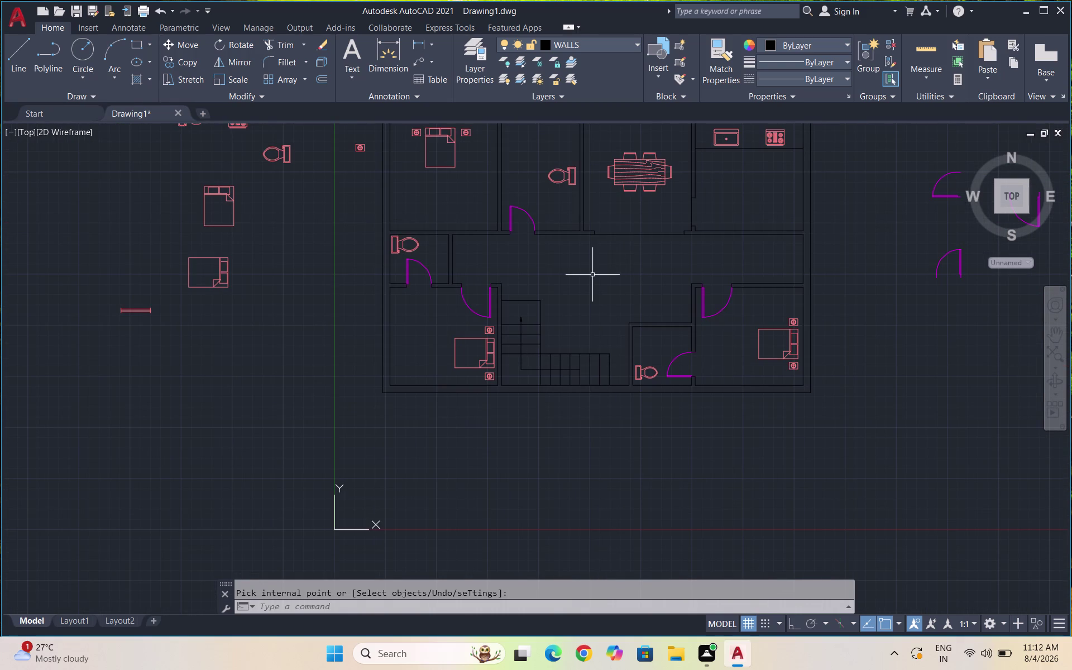